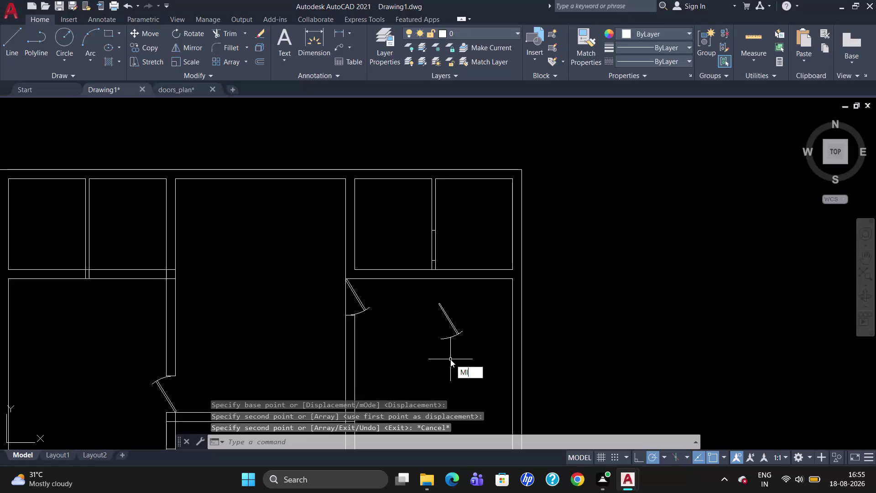
Abandon a failed first attempt at selecting the door symbol and clear the command.
key(Return)
drag(404, 358, 431, 366)
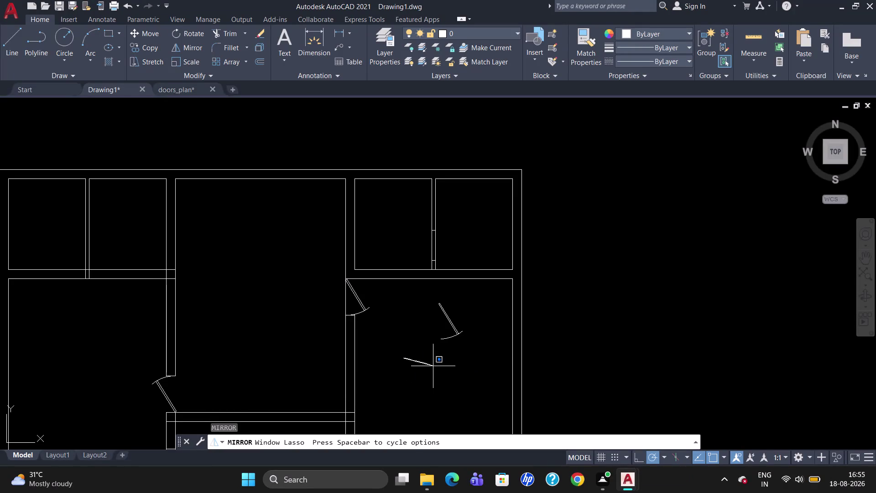
drag(431, 366, 494, 363)
key(Escape)
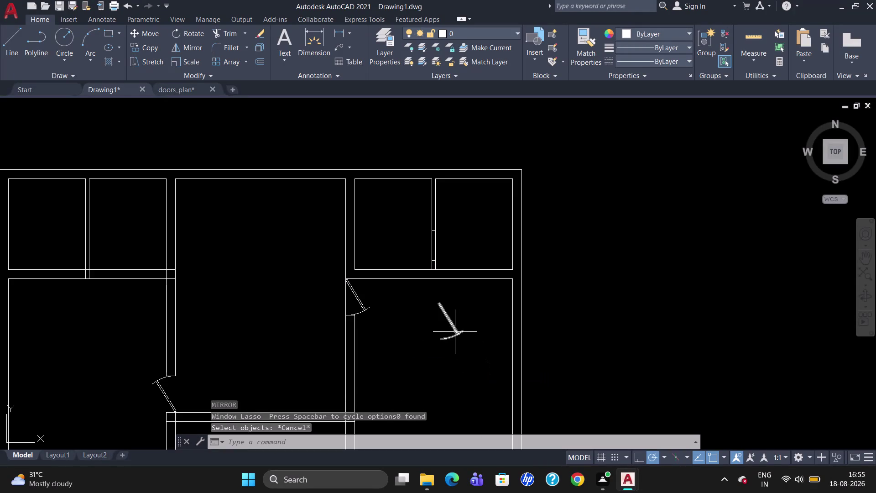
click(455, 330)
key(Escape)
Mirror the lower-right room's door across a horizontal line, erasing the original.
text(MI)
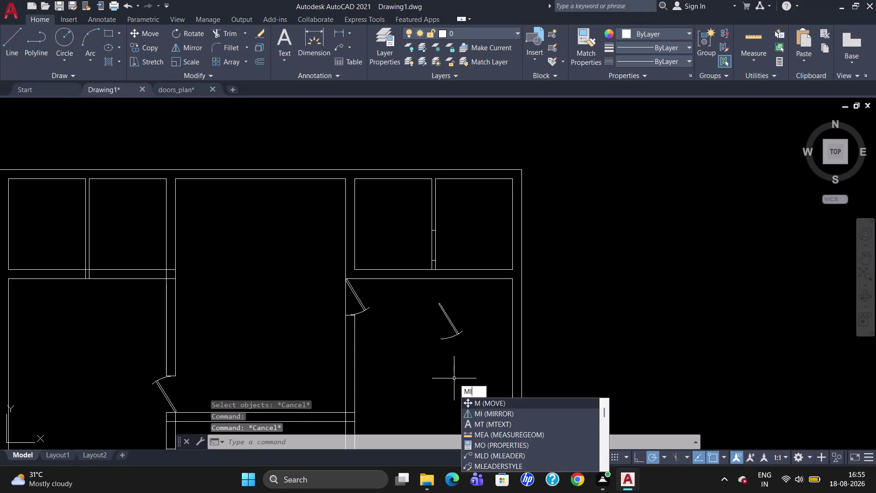
key(Return)
click(449, 319)
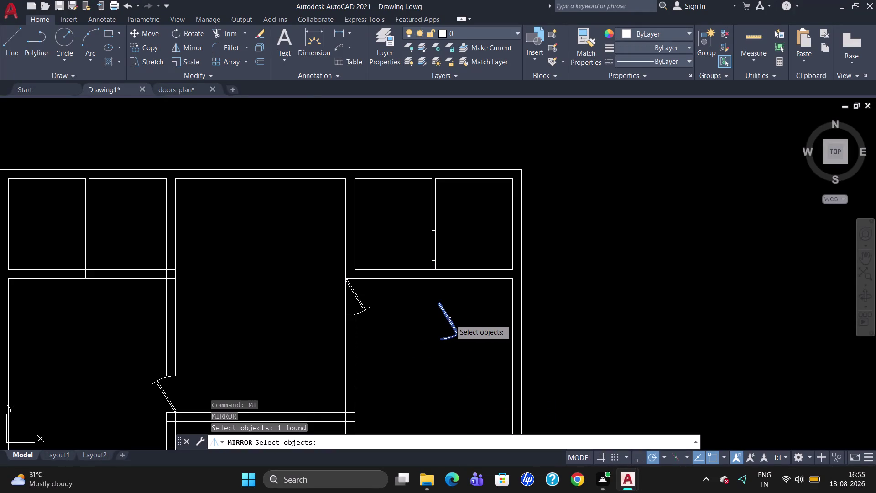
key(Return)
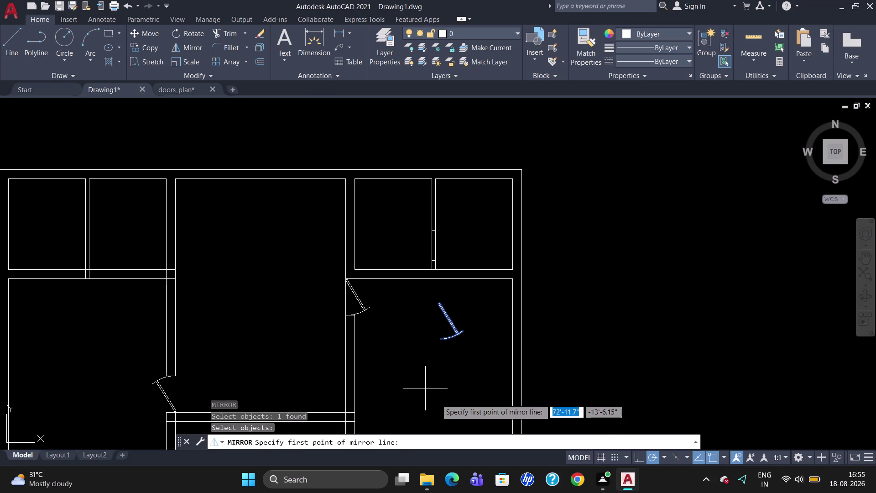
drag(398, 362, 437, 361)
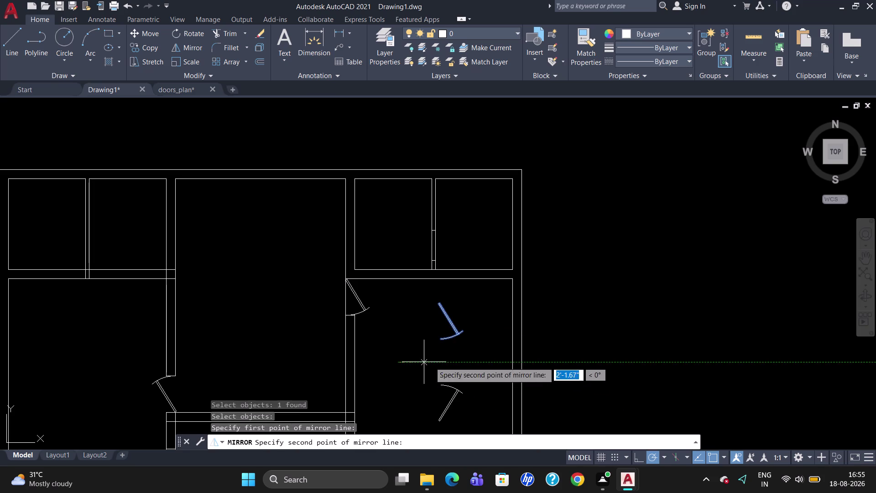
drag(437, 361, 488, 360)
click(488, 360)
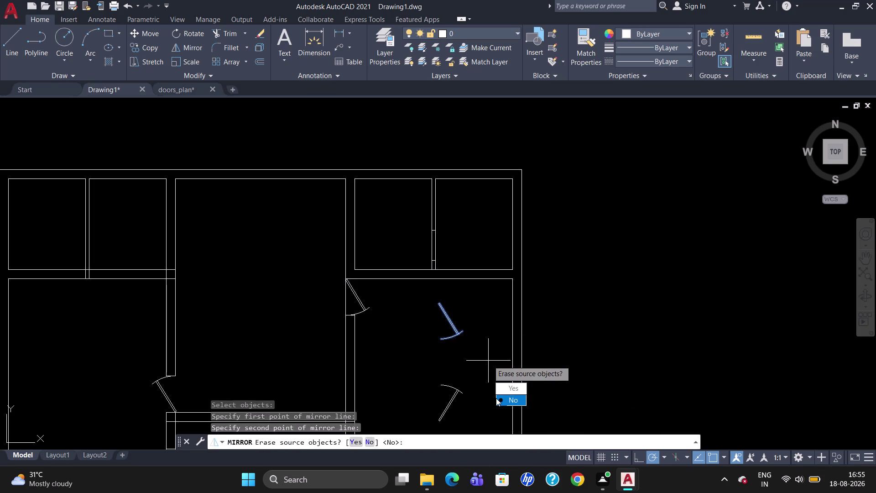
drag(501, 388, 488, 361)
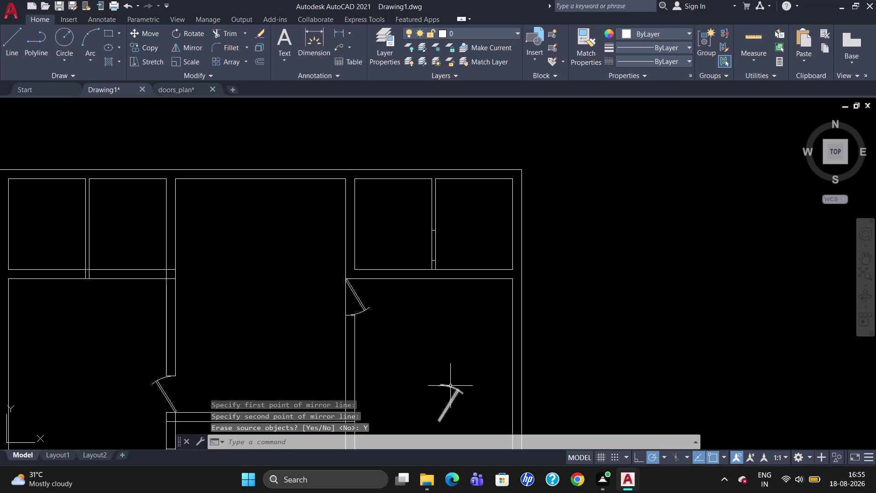
click(451, 385)
Move the flipped door by its hinge onto the upper wall opening.
key(m)
key(Return)
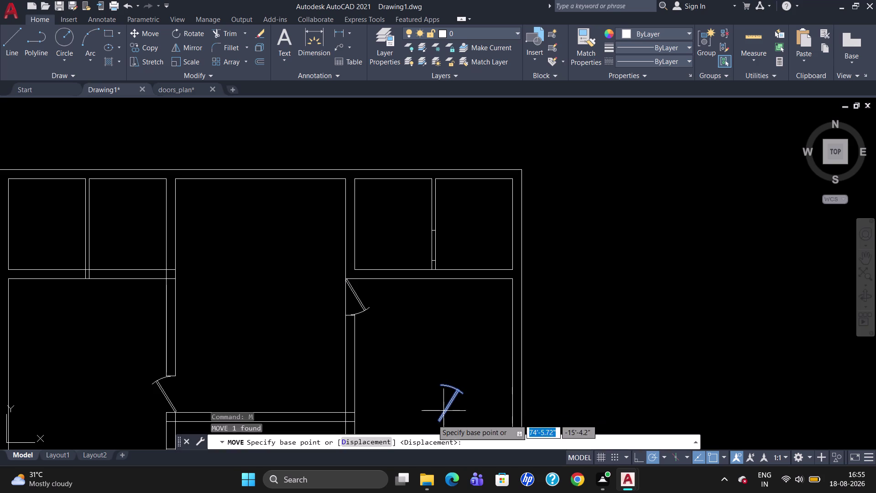
click(439, 419)
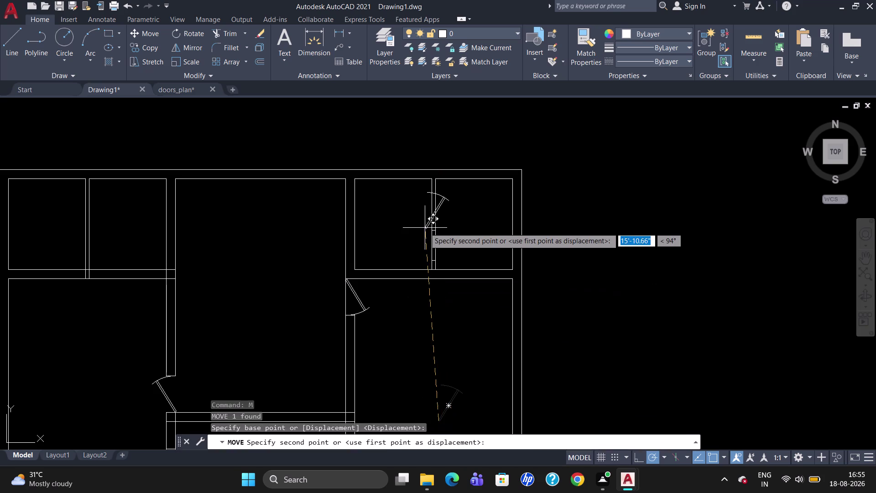
scroll(up, 3)
scroll(up, 3)
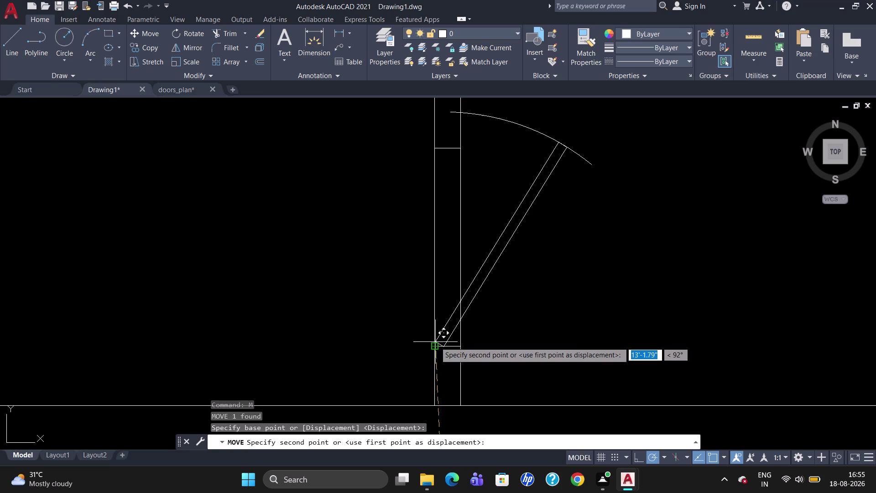
click(436, 341)
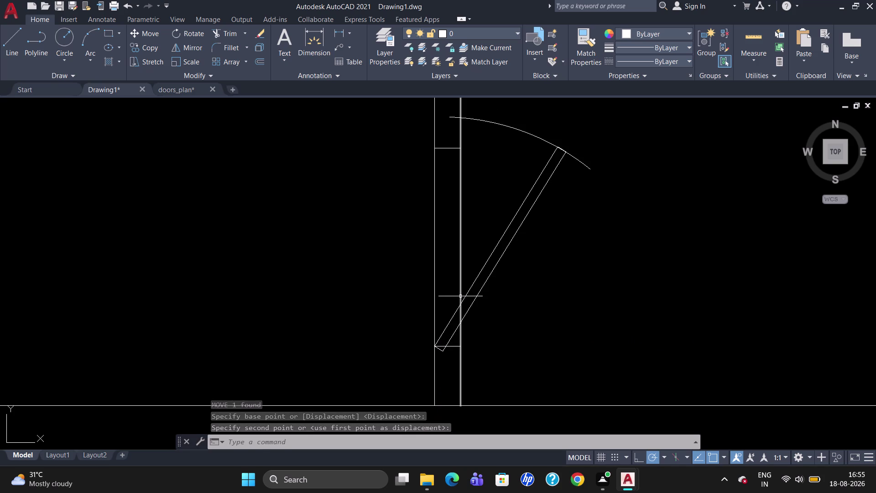
Scale the door from its hinge corner to shrink it to the opening.
text(SC)
key(Return)
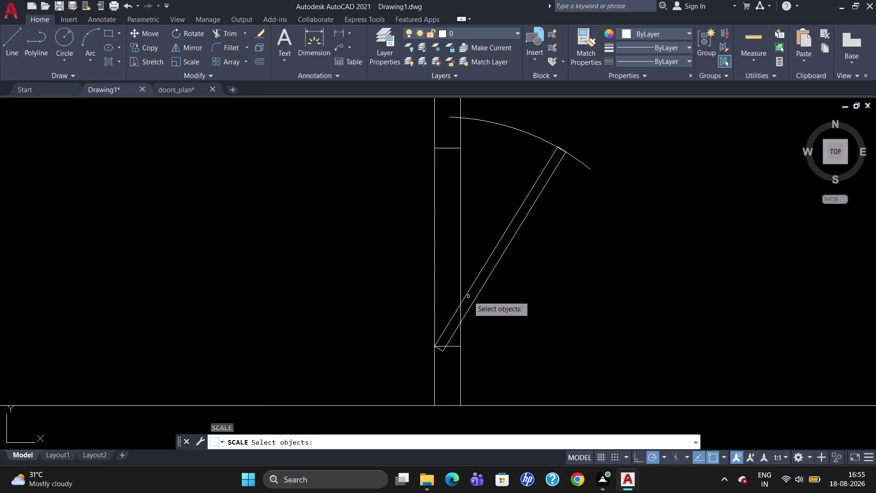
click(468, 295)
key(Return)
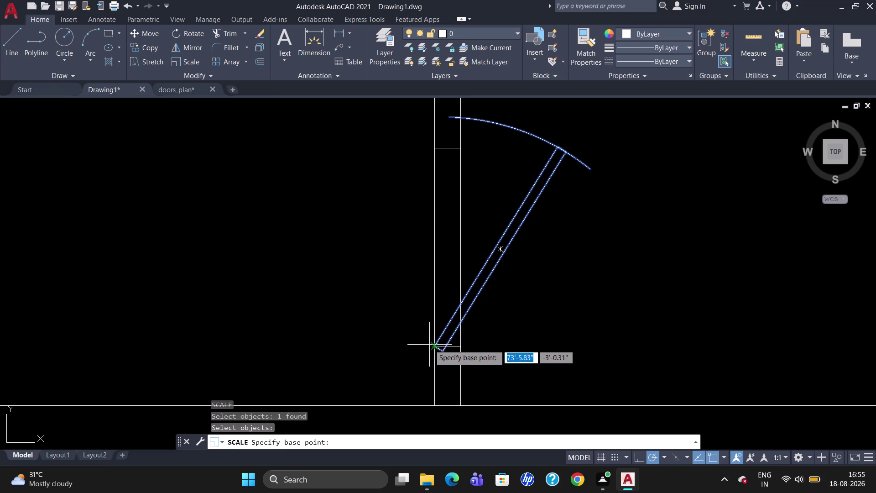
click(432, 344)
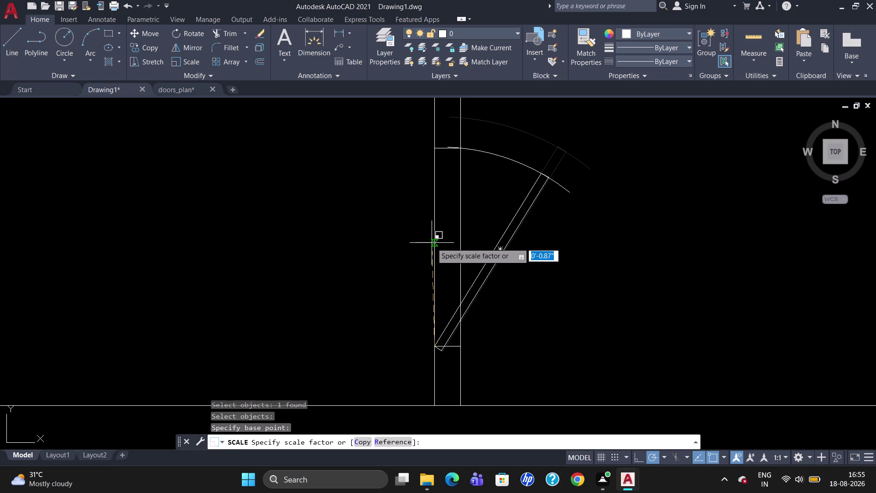
click(432, 243)
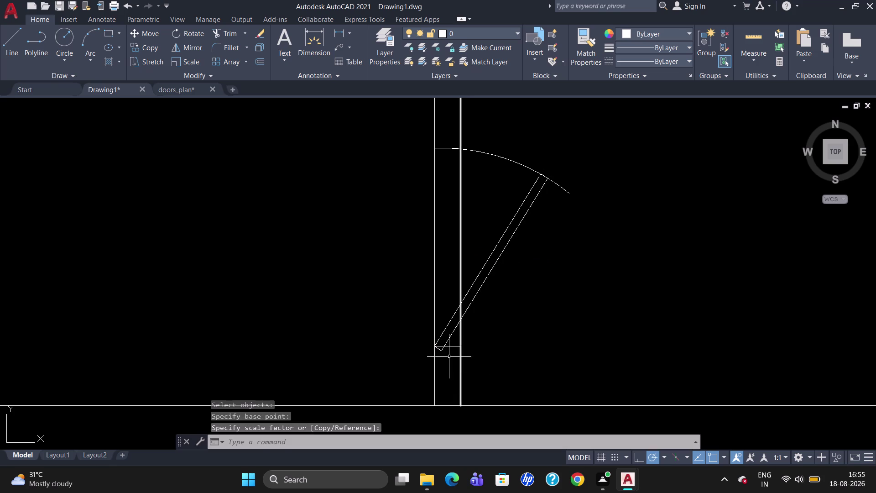
click(445, 346)
Move the resized door again, snapping its hinge onto the wall corner.
key(m)
key(Return)
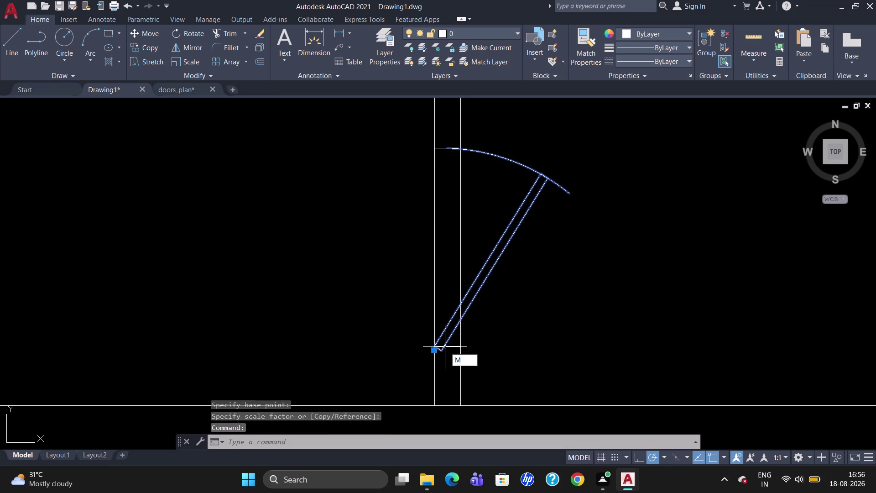
click(442, 350)
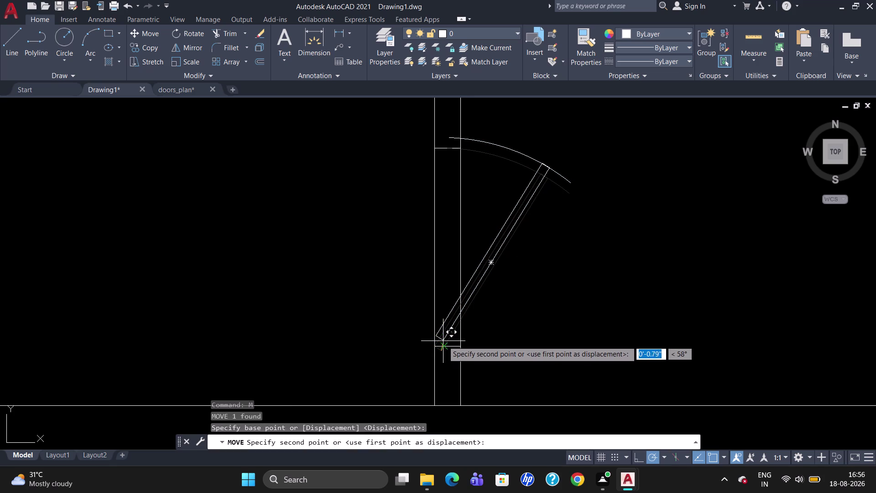
scroll(up, 3)
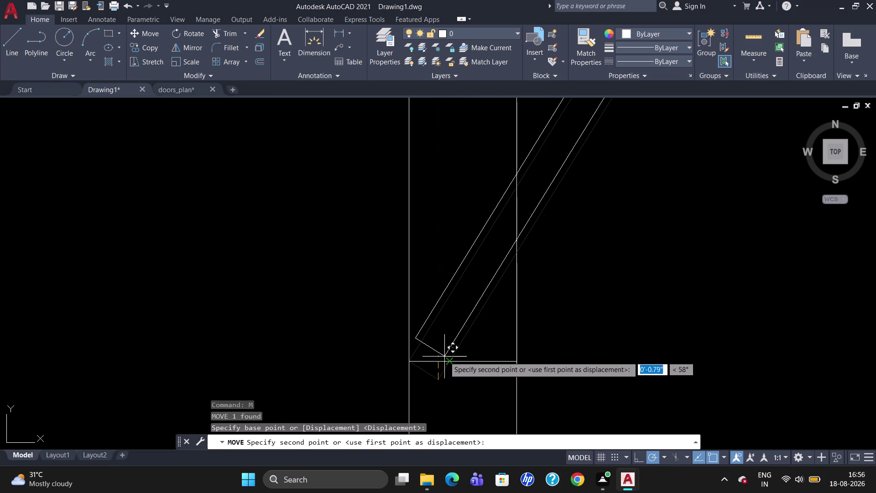
click(442, 361)
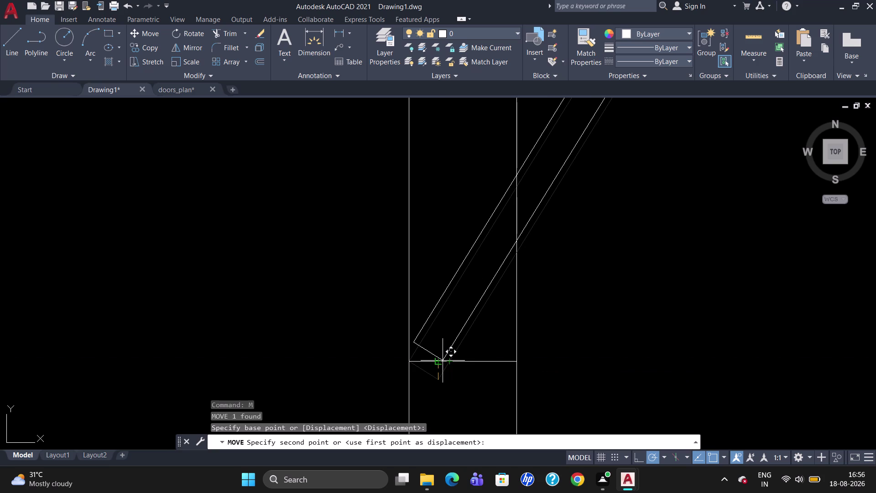
scroll(down, 3)
scroll(down, 3)
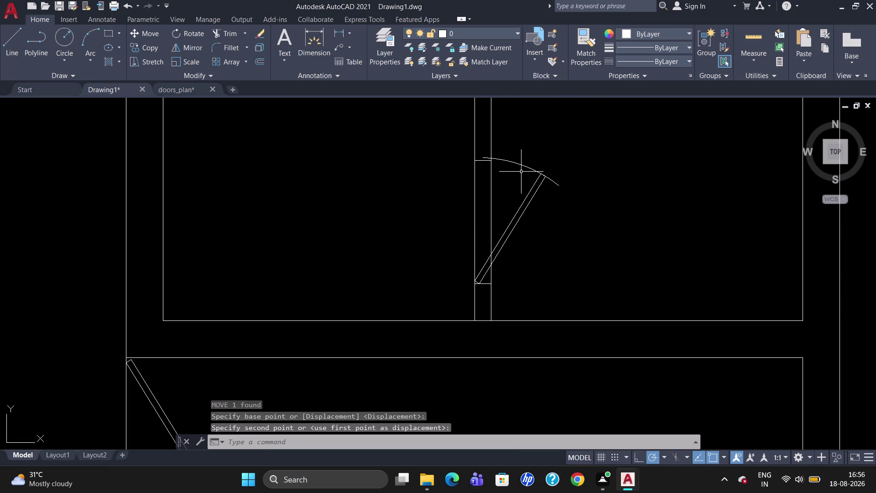
Rescale the door from its hinge to fit the gap.
click(524, 165)
key(s)
key(c)
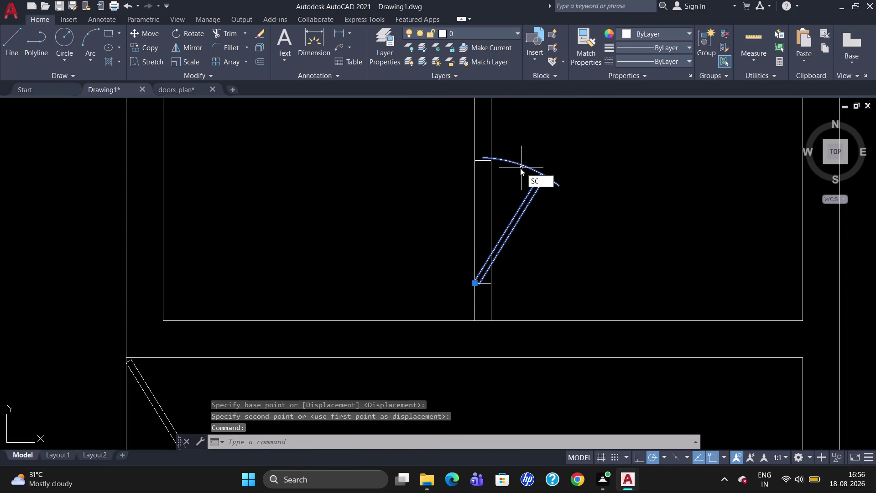
key(Return)
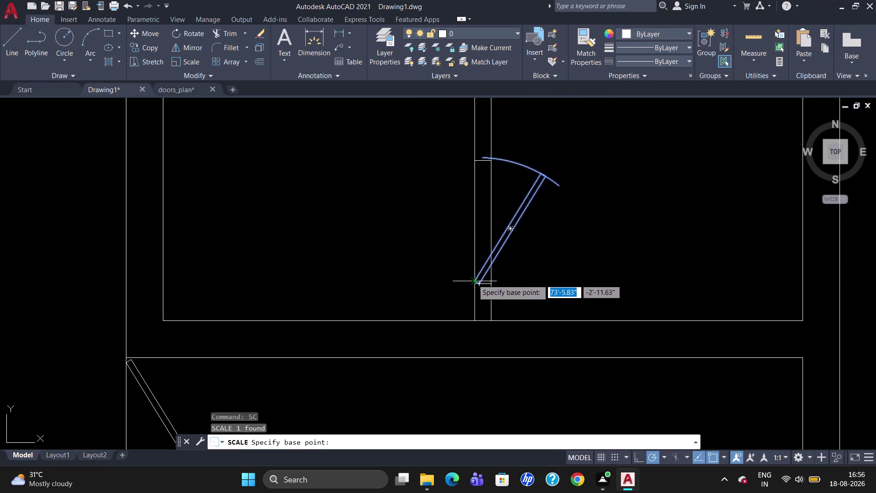
click(473, 279)
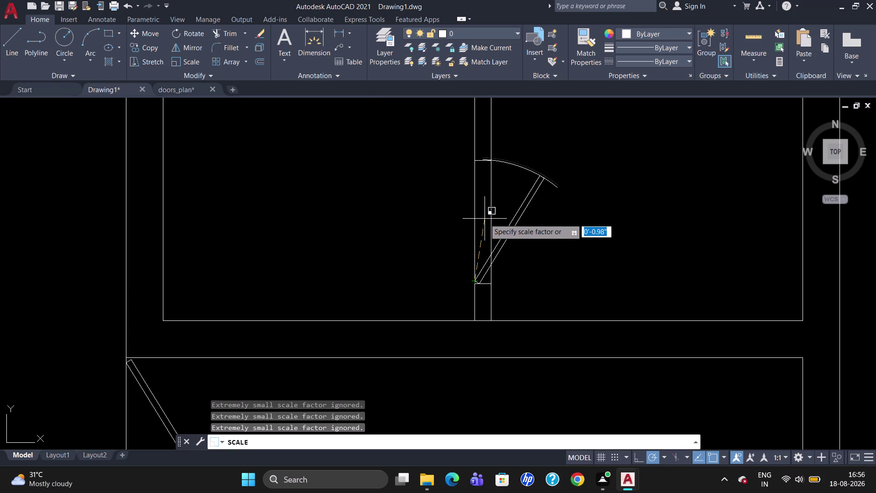
click(484, 219)
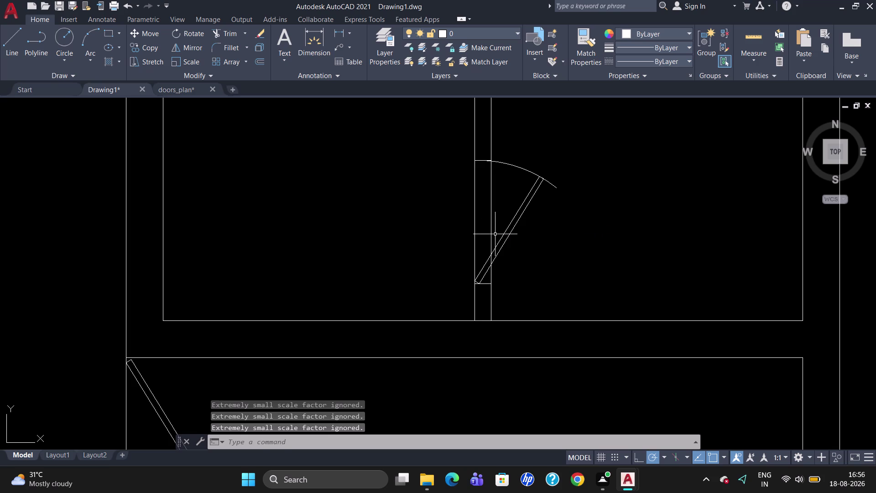
Trim wall lines across the door opening with TR.
key(t)
key(r)
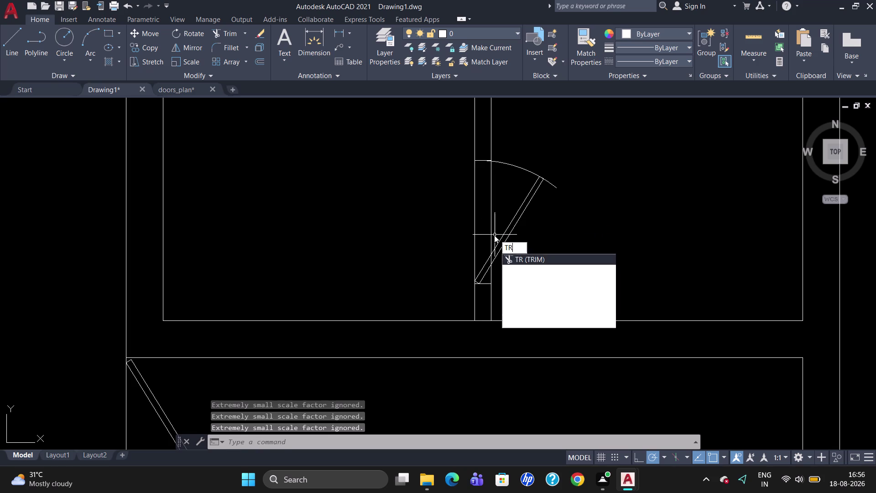
key(Return)
key(Return)
scroll(down, 3)
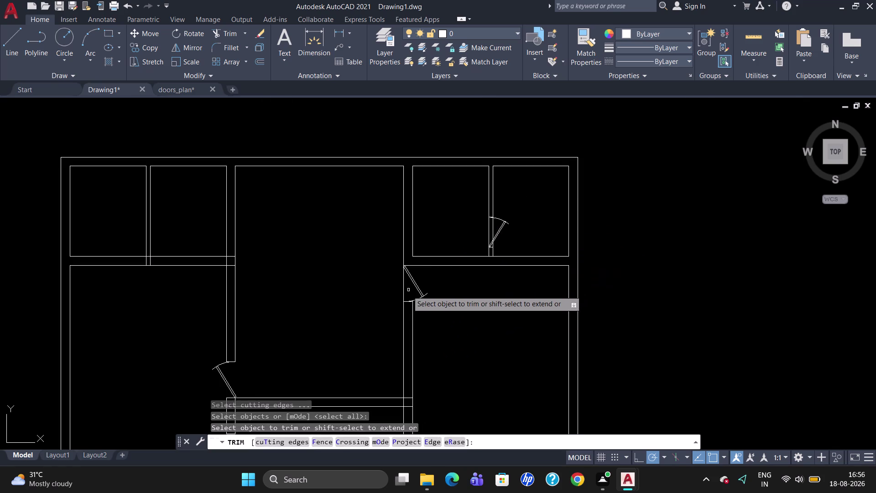
click(490, 228)
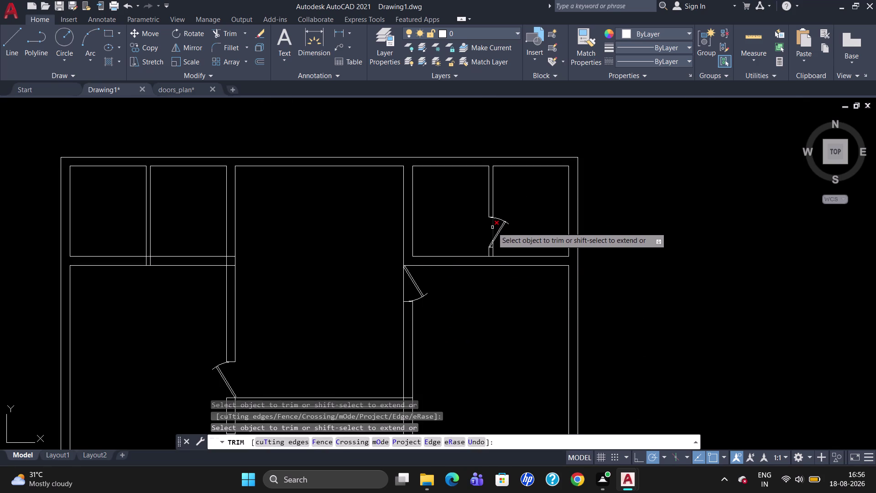
click(493, 226)
scroll(up, 3)
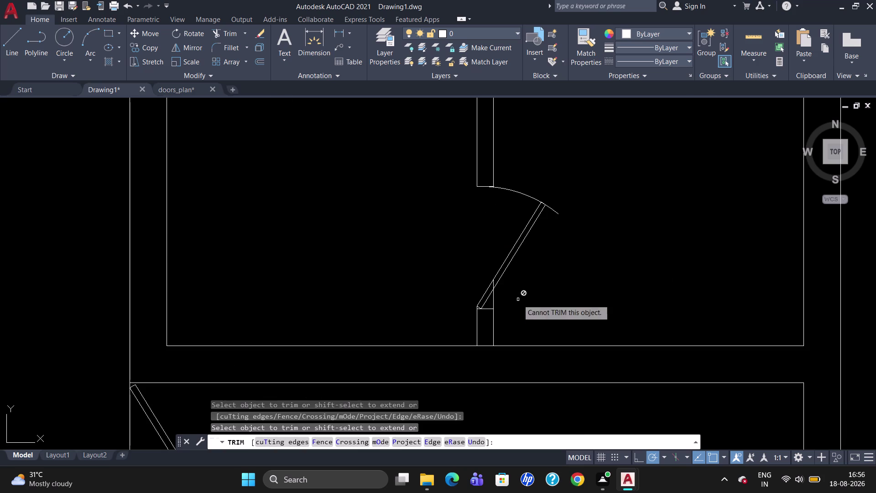
click(494, 300)
key(Escape)
Delete the short line inside the opening and the wall edge below the hinge.
scroll(up, 3)
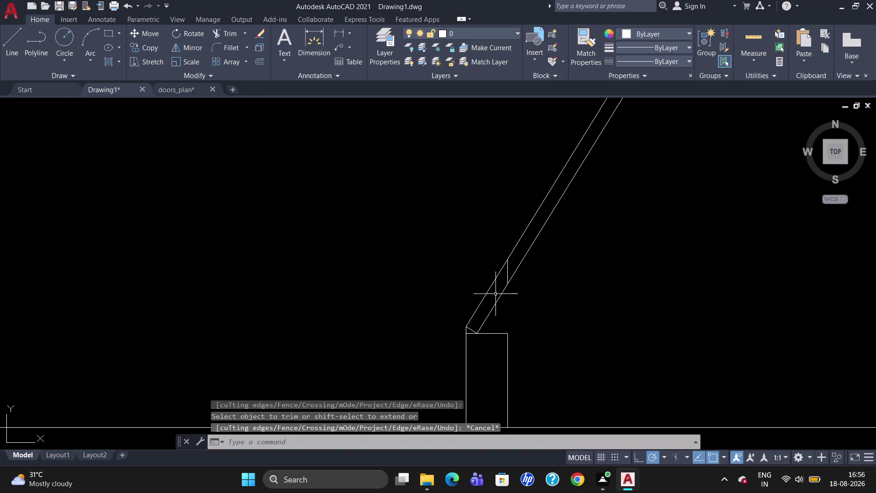
click(506, 276)
key(Delete)
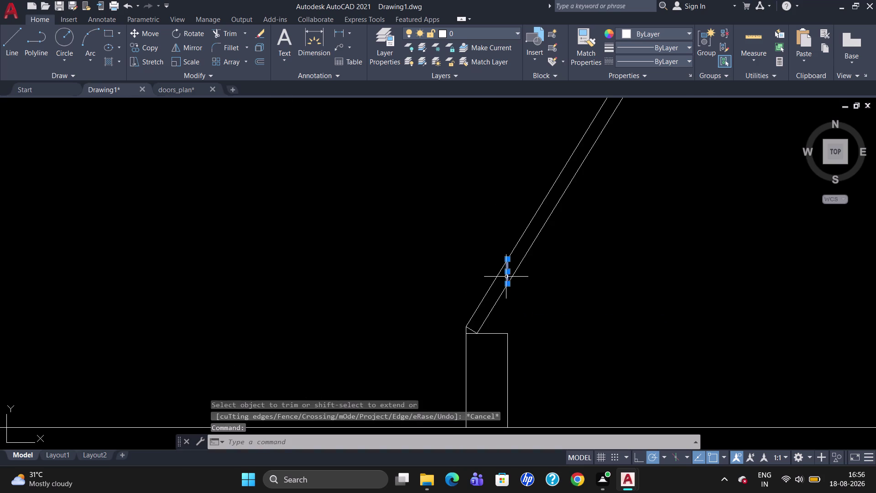
scroll(up, 3)
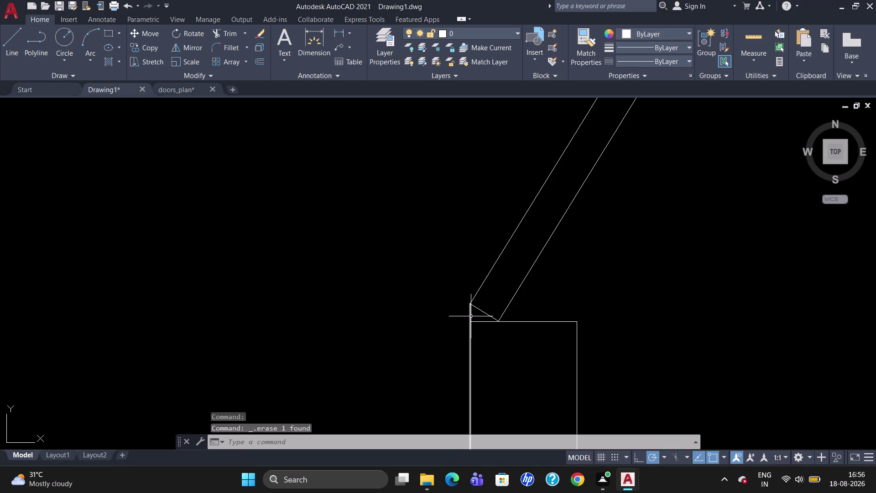
click(471, 315)
scroll(down, 3)
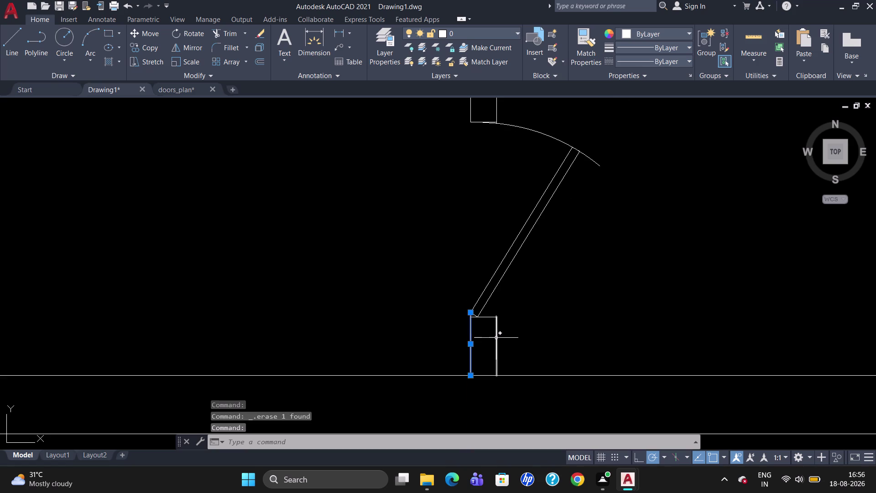
key(Delete)
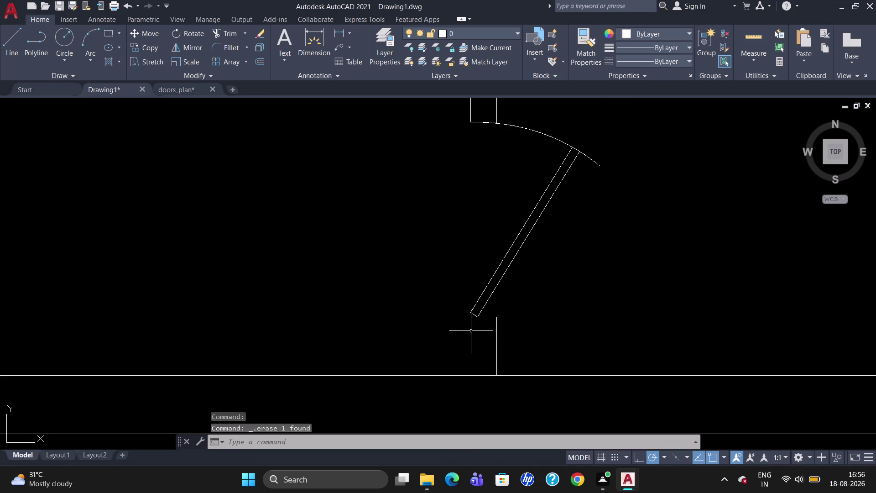
Draw a new wall line from the door hinge corner down to the outer wall.
key(l)
key(Return)
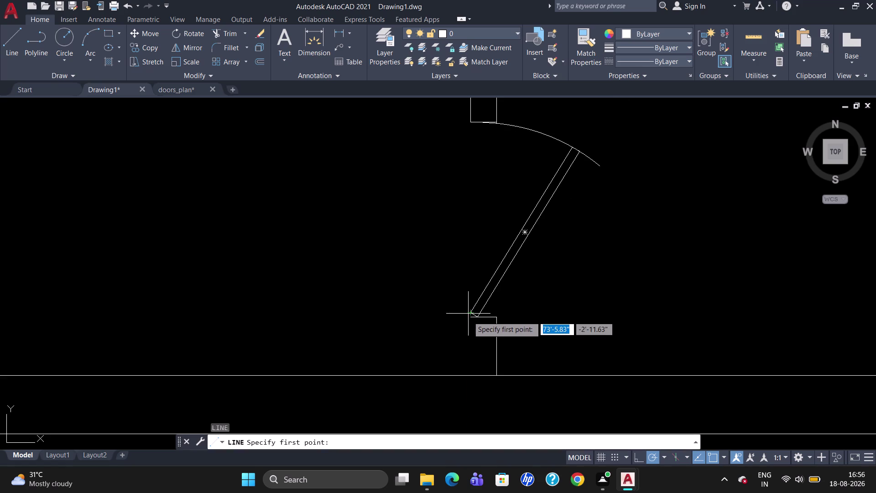
scroll(up, 3)
click(469, 318)
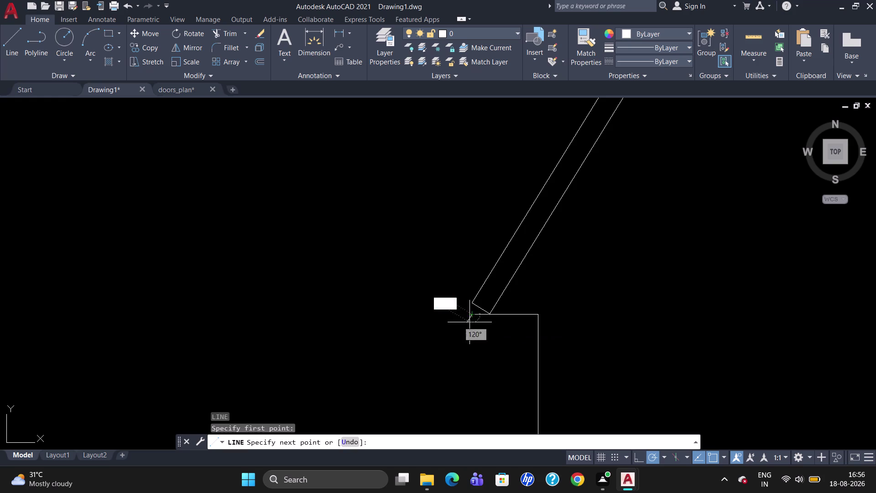
scroll(down, 3)
scroll(down, 3)
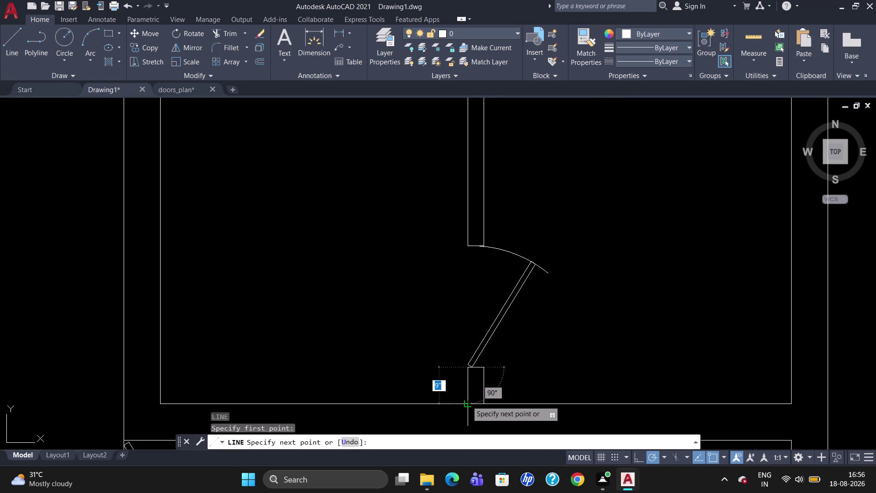
click(467, 402)
key(Escape)
scroll(down, 3)
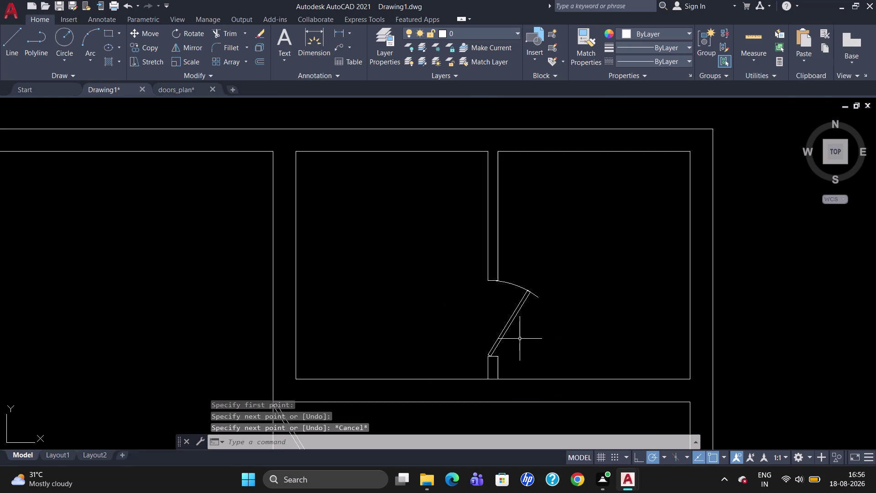
scroll(down, 3)
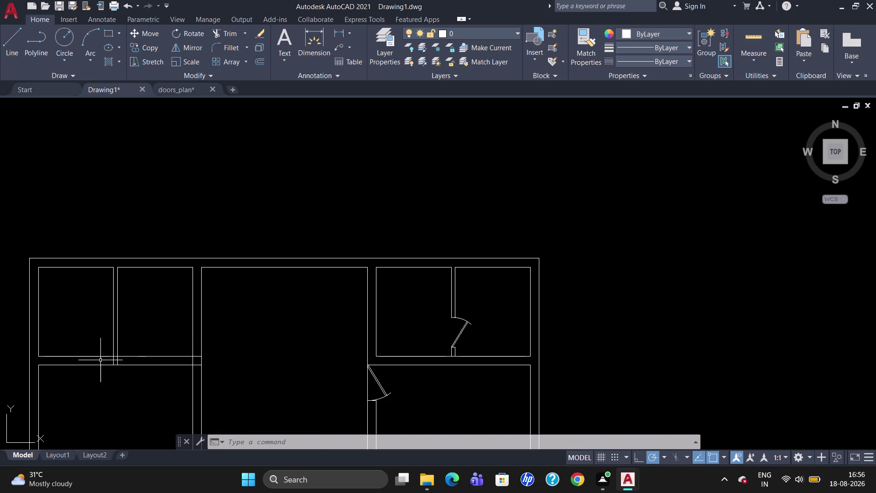
scroll(up, 3)
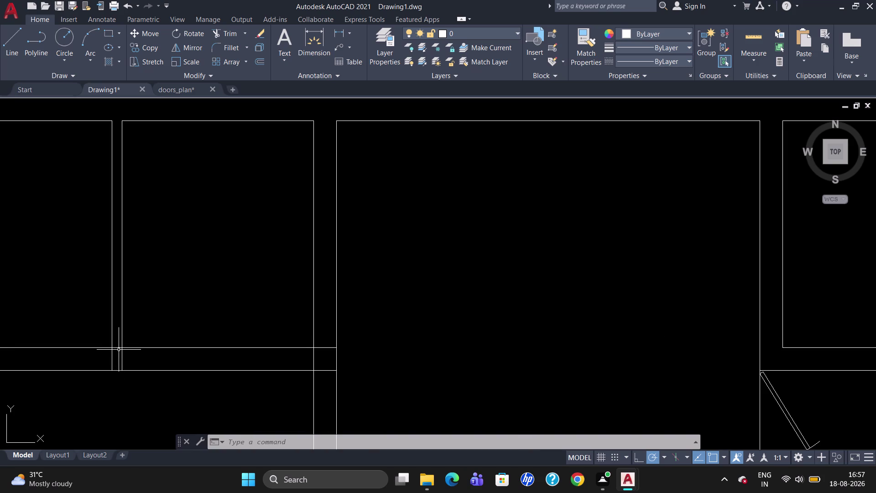
Draw a line across the wall, tracked 9" from the upper-left rooms' wall corner.
key(l)
key(Return)
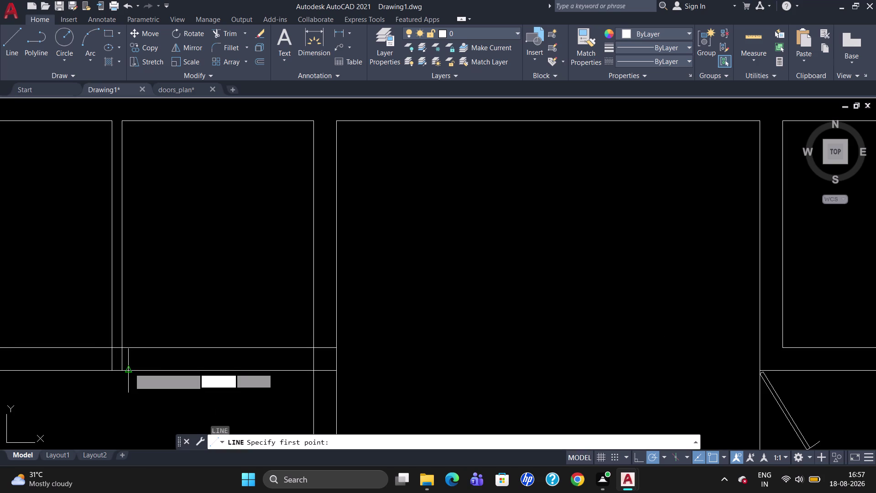
text(TK)
key(Return)
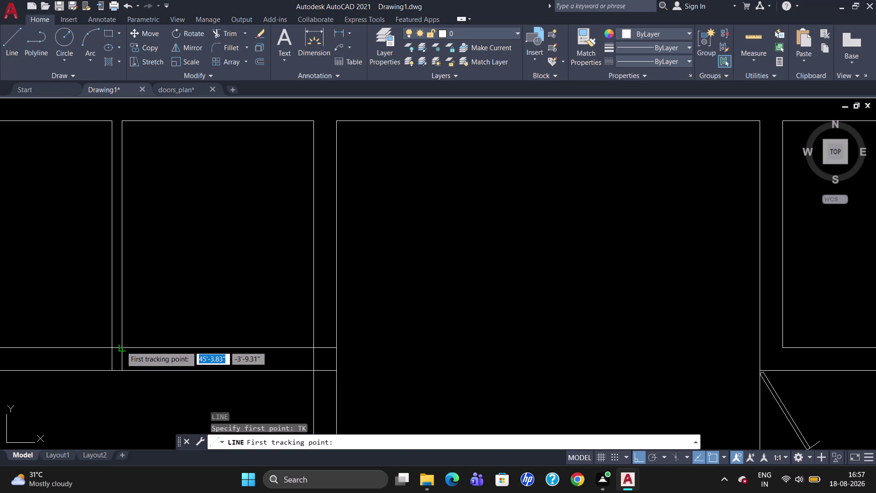
click(121, 346)
text(9)
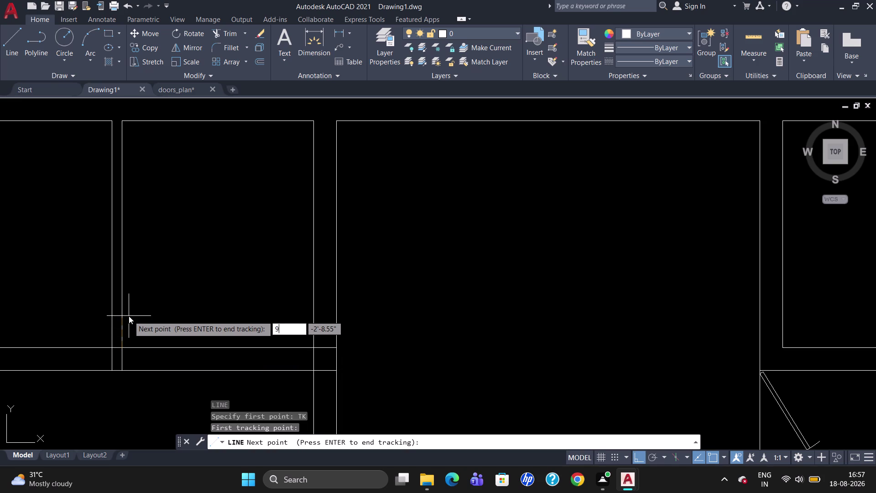
text(")
key(Return)
key(Return)
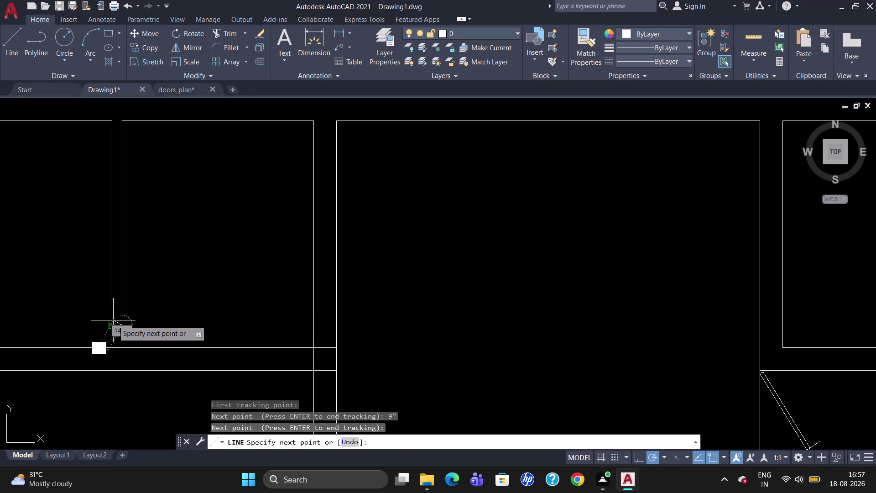
click(112, 324)
key(Escape)
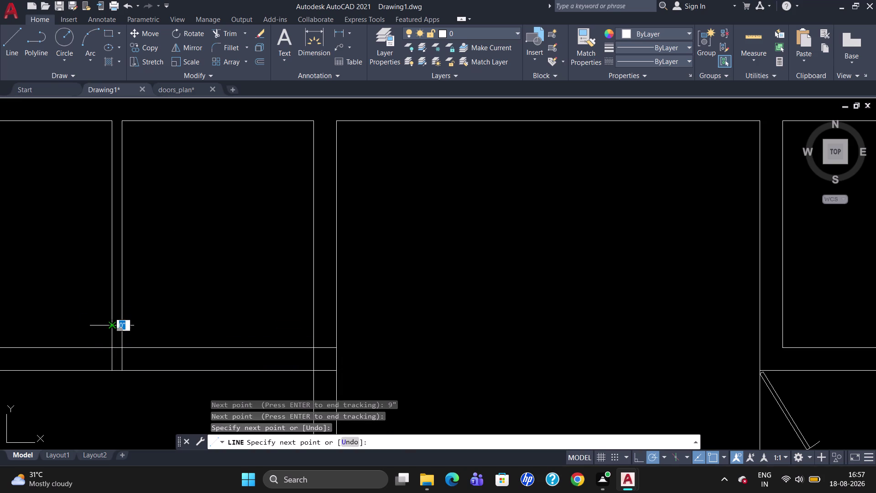
scroll(down, 3)
scroll(down, 3)
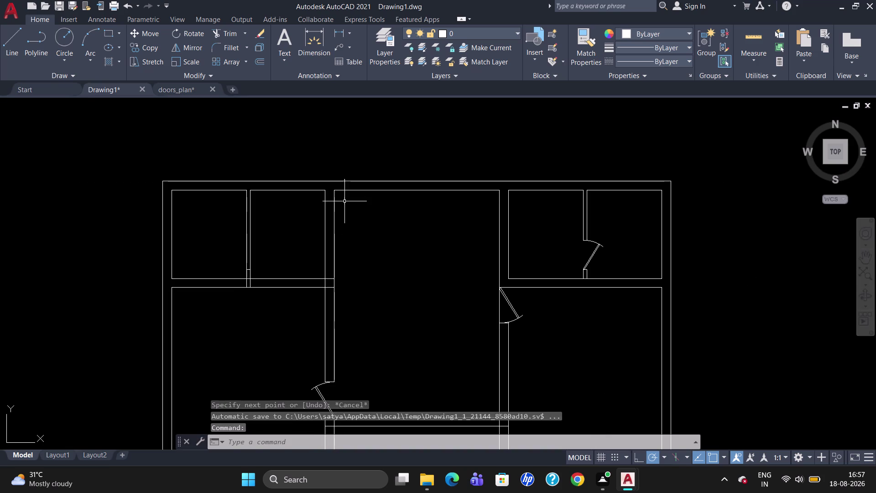
scroll(up, 3)
Copy the upper-right door from its hinge to the upper-left rooms' new opening corner.
click(658, 275)
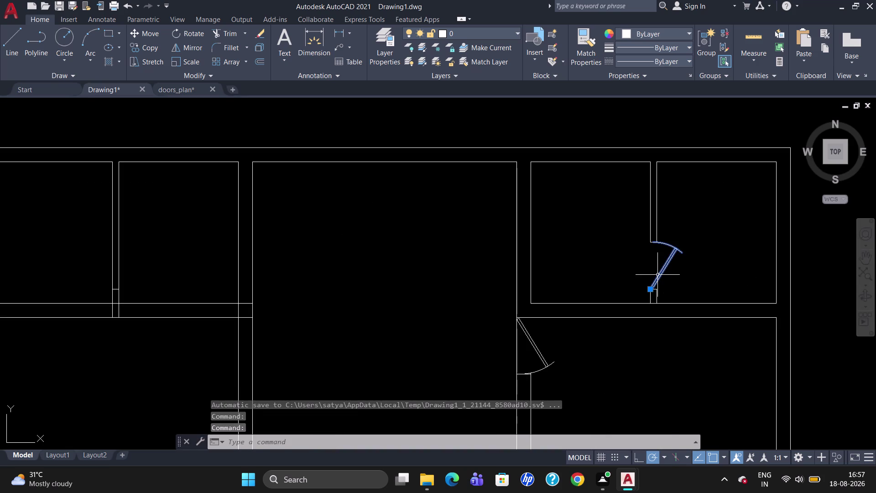
text(CO)
key(Return)
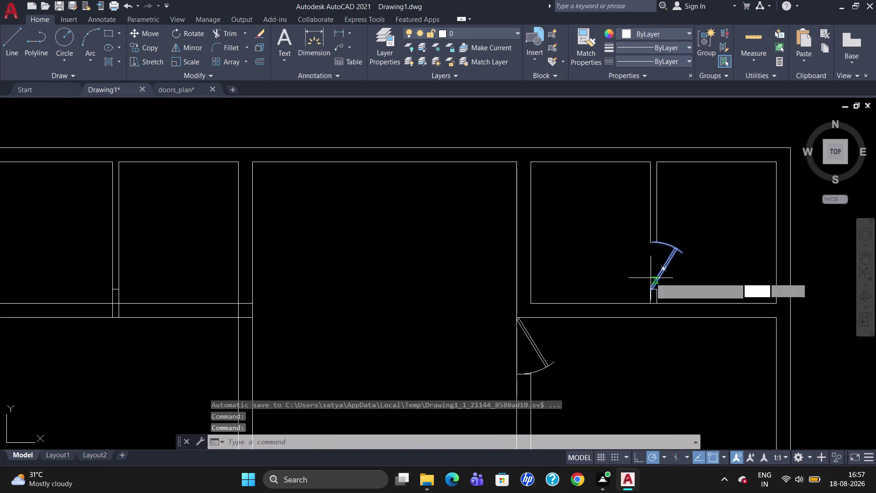
click(647, 289)
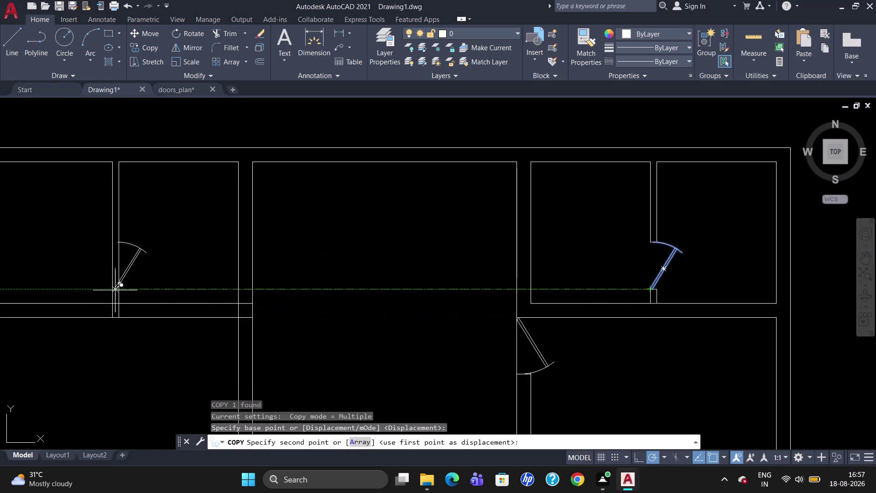
scroll(up, 3)
scroll(up, 3)
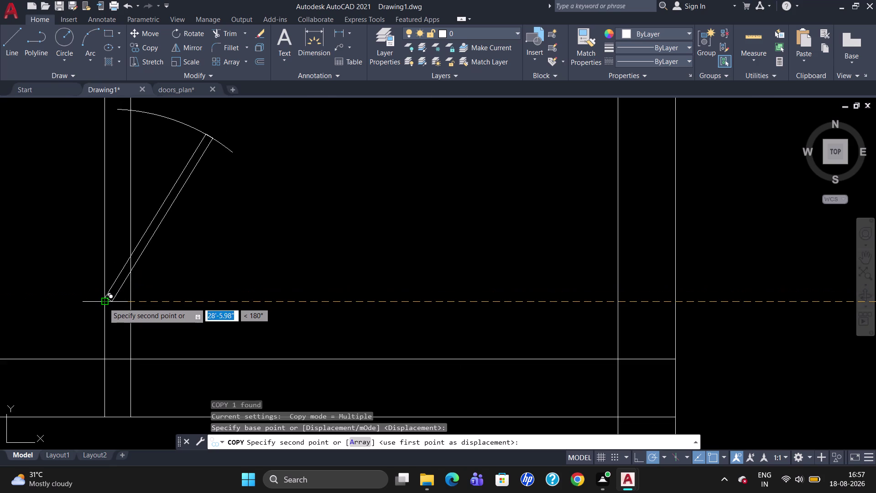
click(103, 303)
key(Escape)
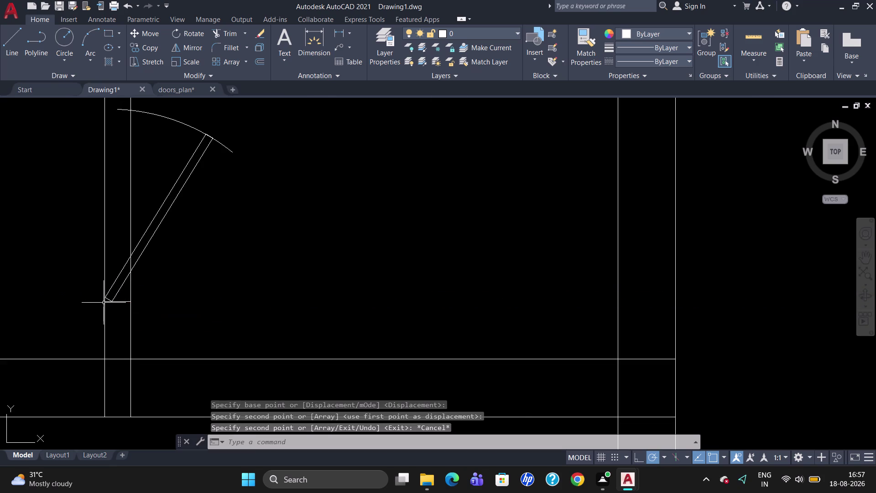
scroll(down, 3)
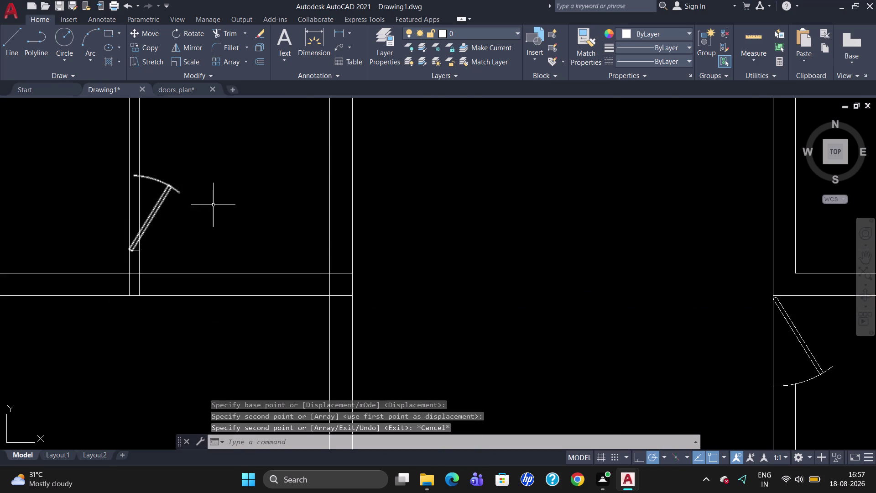
scroll(down, 3)
scroll(up, 3)
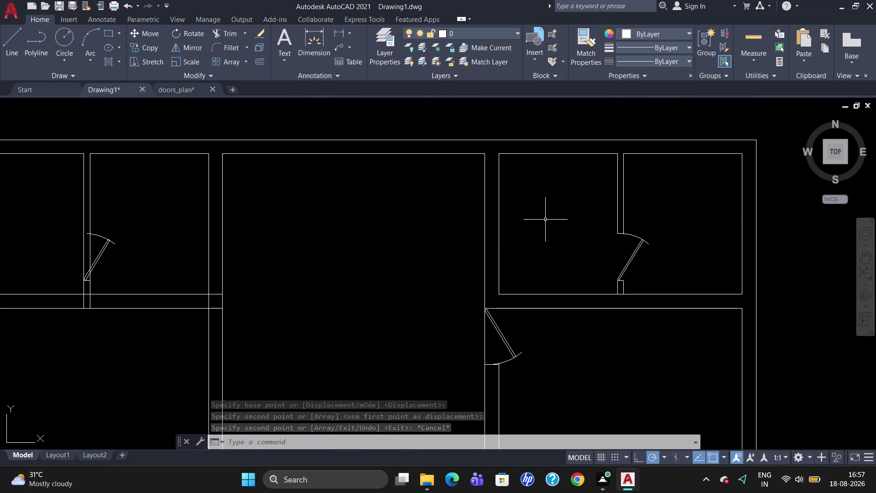
scroll(down, 3)
scroll(up, 3)
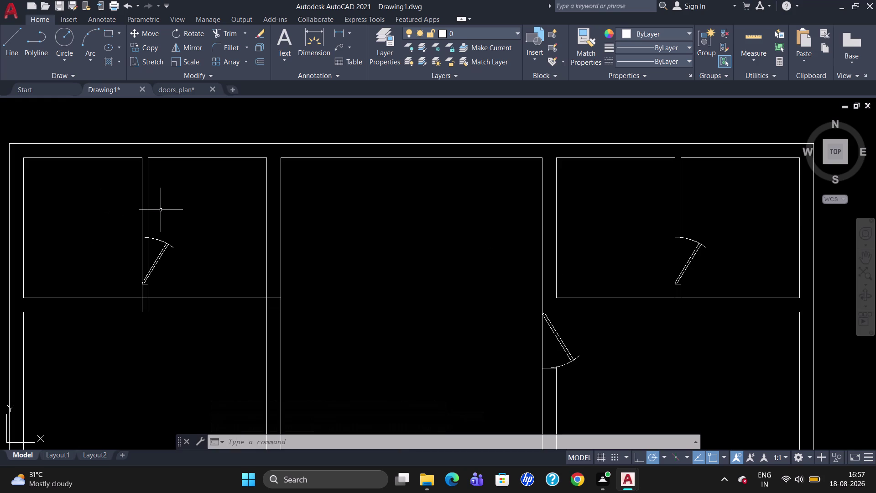
scroll(up, 3)
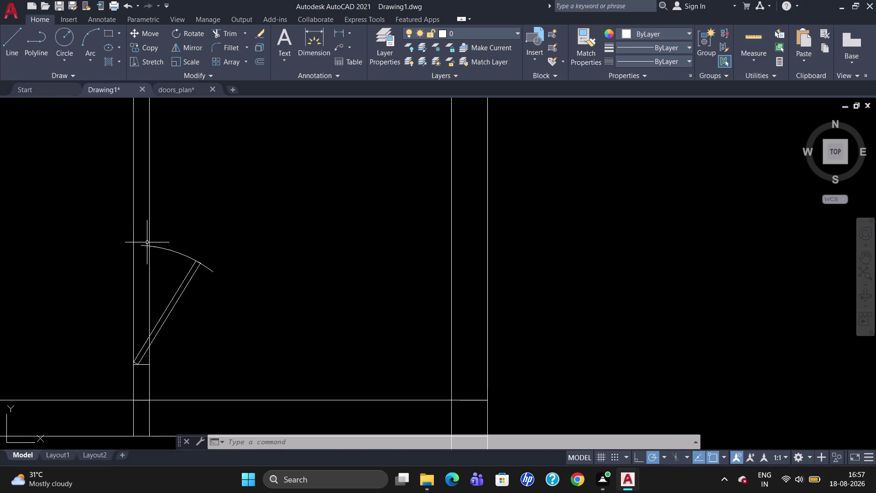
scroll(down, 3)
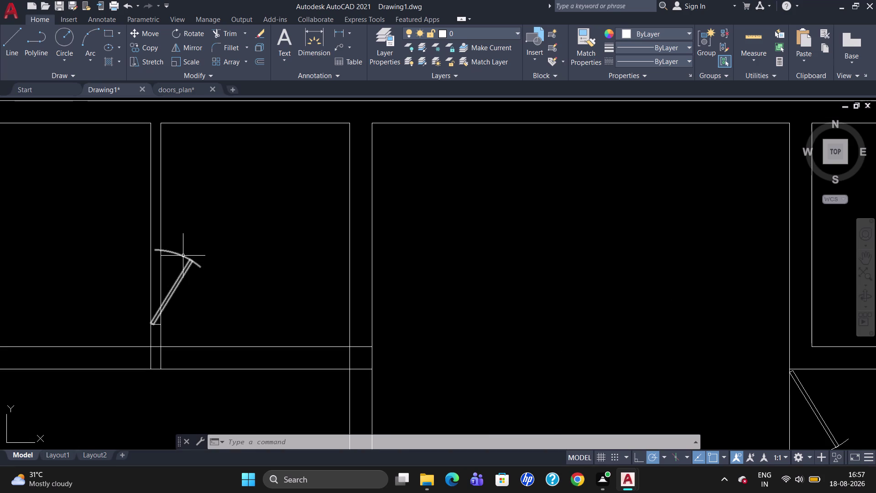
Start moving the copied door, then cancel the move.
click(183, 256)
key(m)
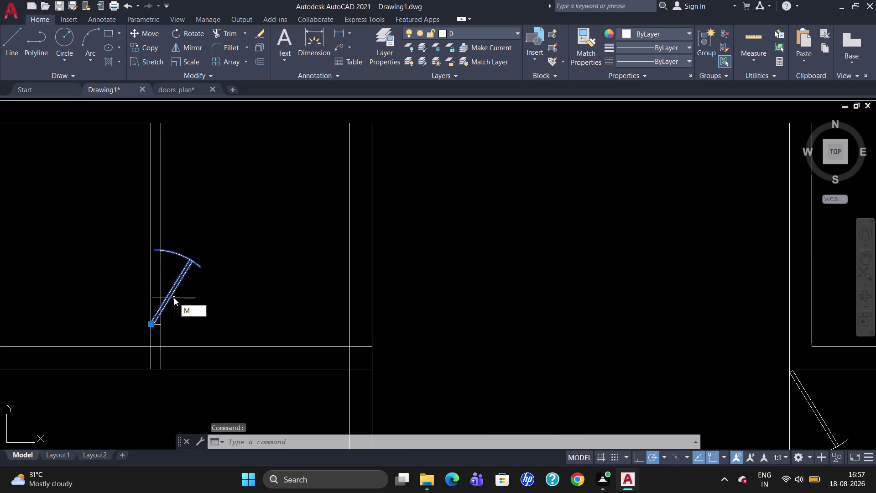
key(Return)
drag(172, 289, 177, 289)
click(243, 281)
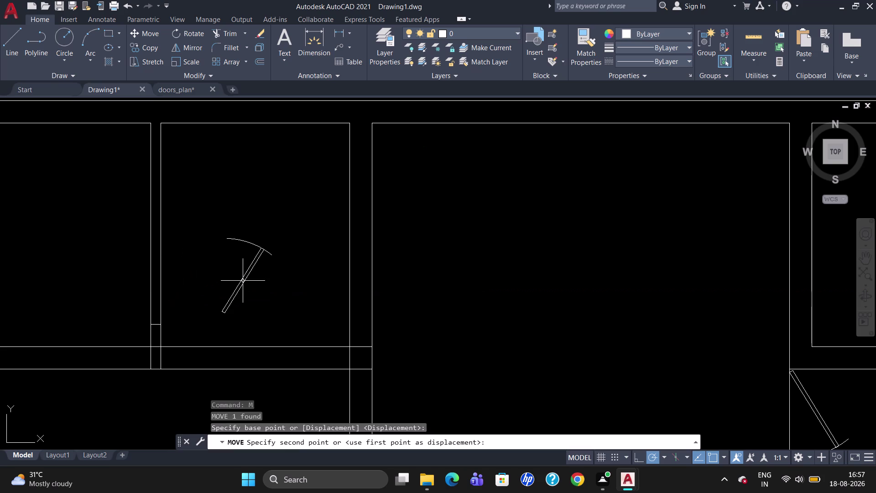
key(Escape)
Offset a wall line by 2'6" toward the door opening.
key(o)
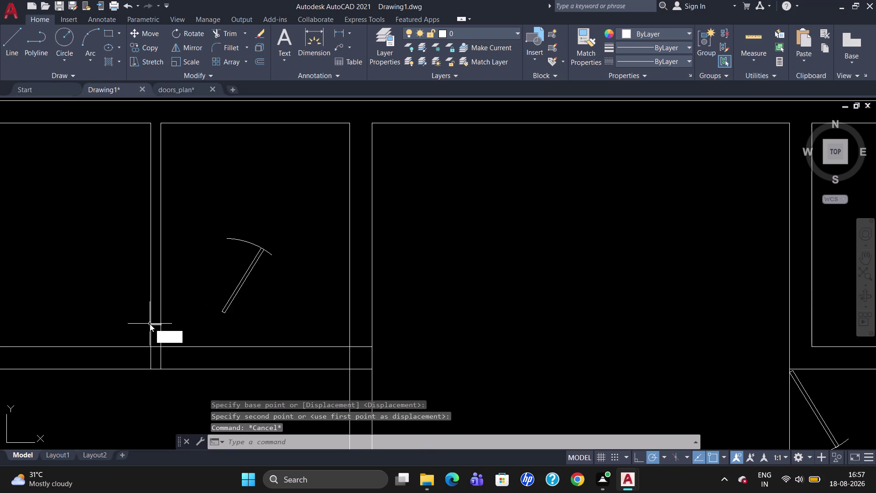
key(Return)
text(2'6)
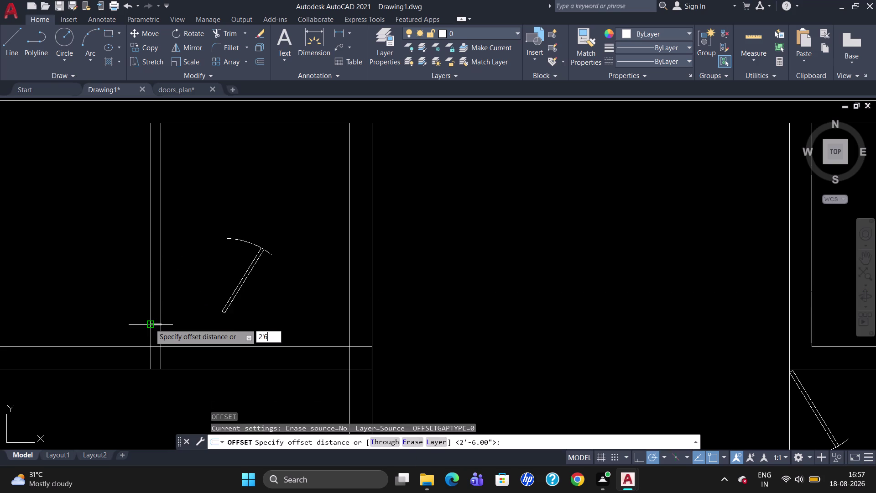
text(")
key(Return)
click(155, 324)
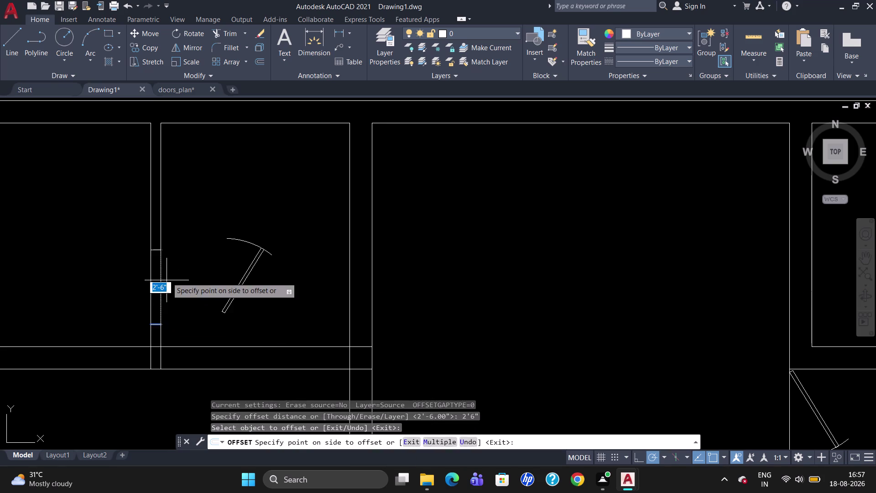
click(167, 268)
click(231, 302)
key(Escape)
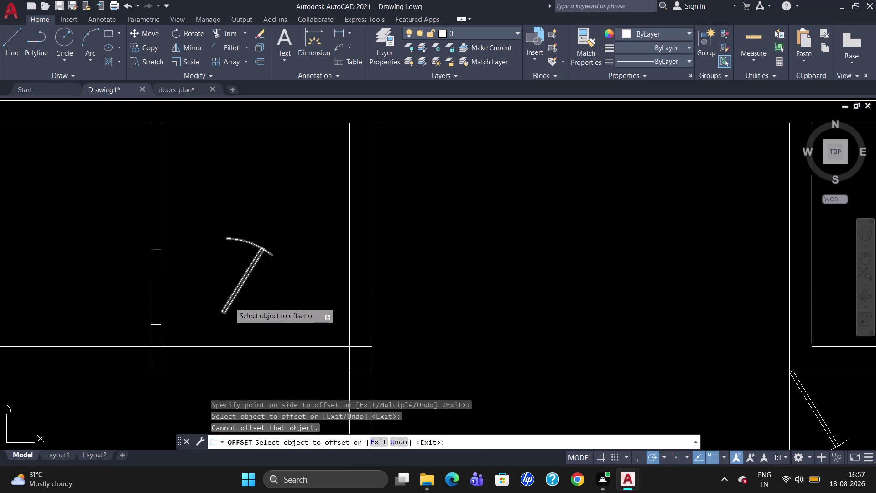
key(m)
key(Return)
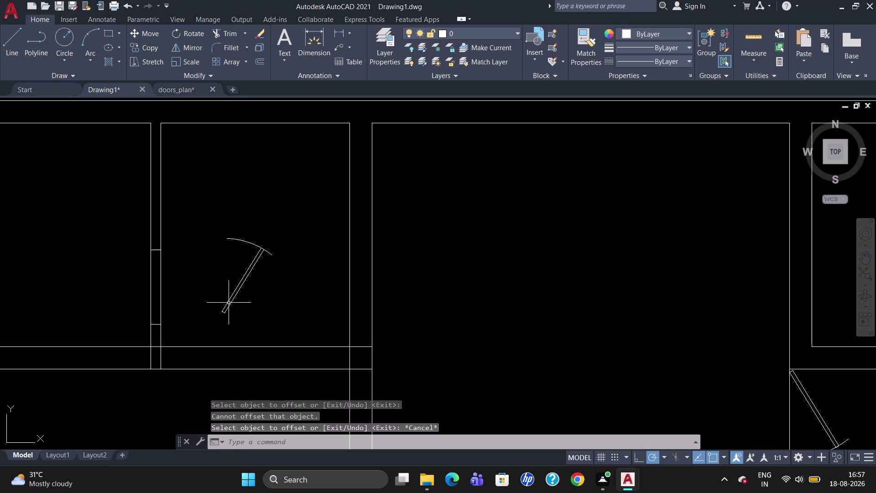
Move the door swing so it drops at the wall corner.
click(226, 313)
key(Return)
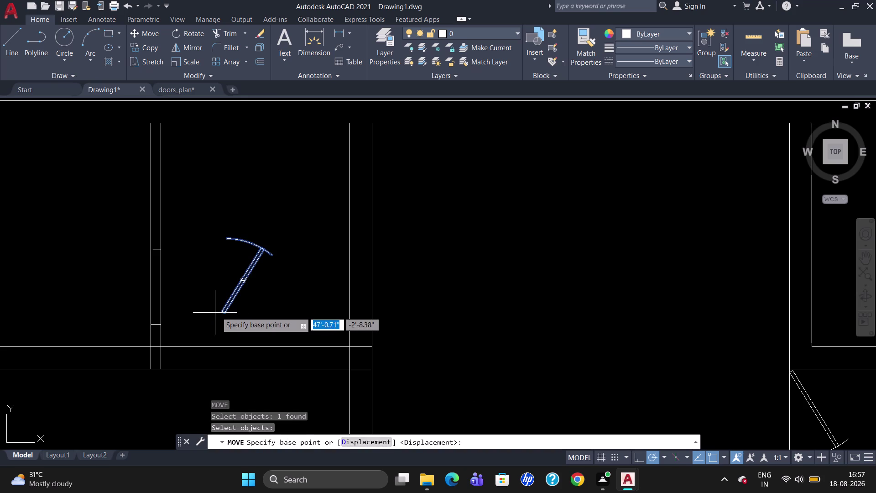
click(223, 310)
scroll(up, 3)
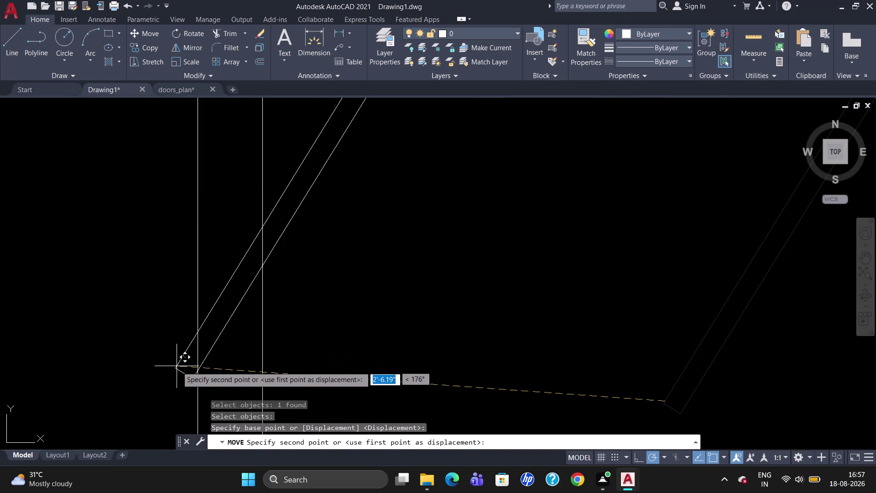
scroll(down, 3)
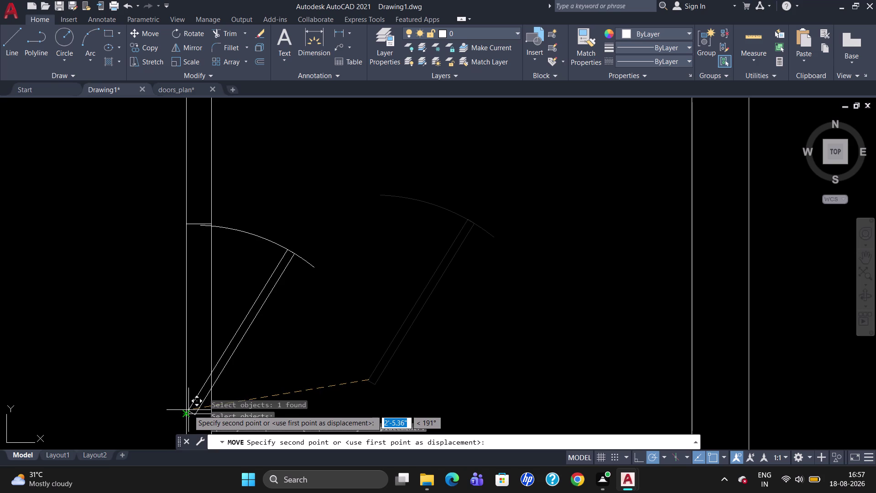
click(189, 409)
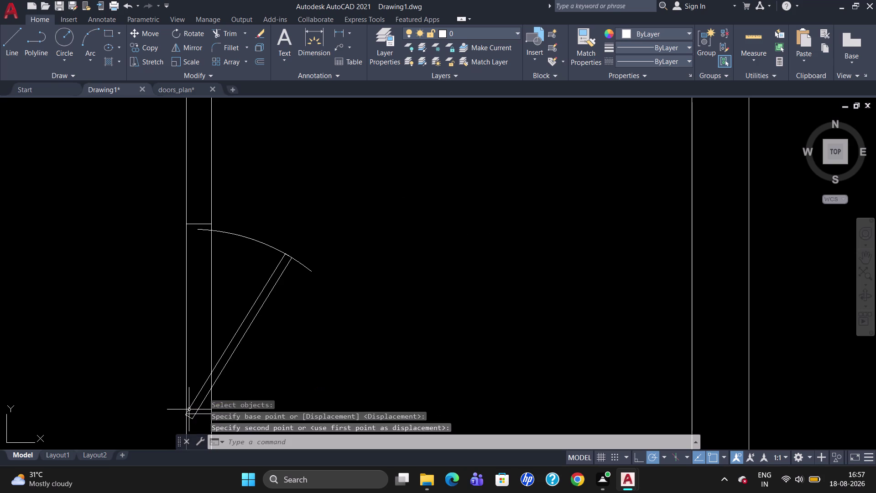
Move the door panel so its end sits against the wall.
click(190, 417)
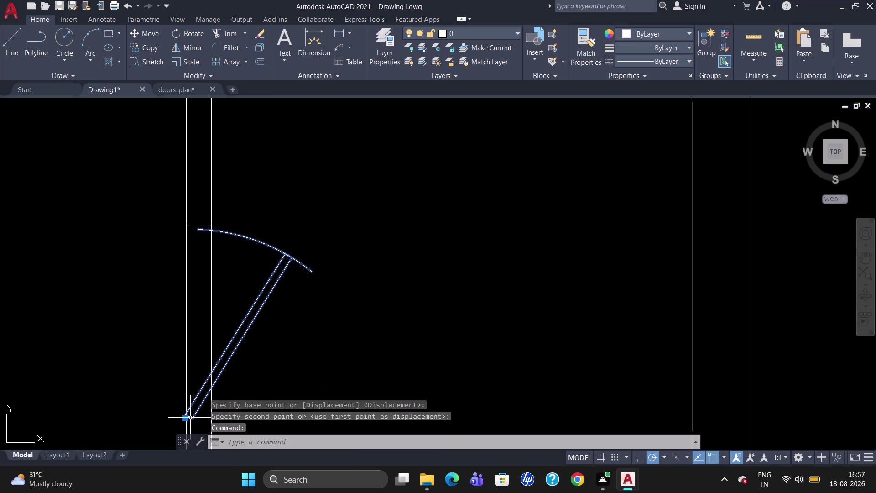
key(m)
key(Return)
click(189, 419)
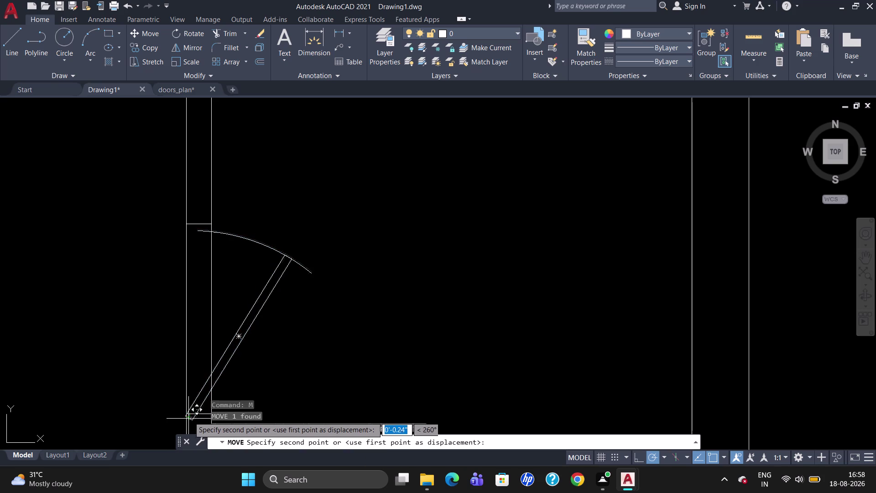
scroll(up, 3)
scroll(down, 3)
scroll(up, 3)
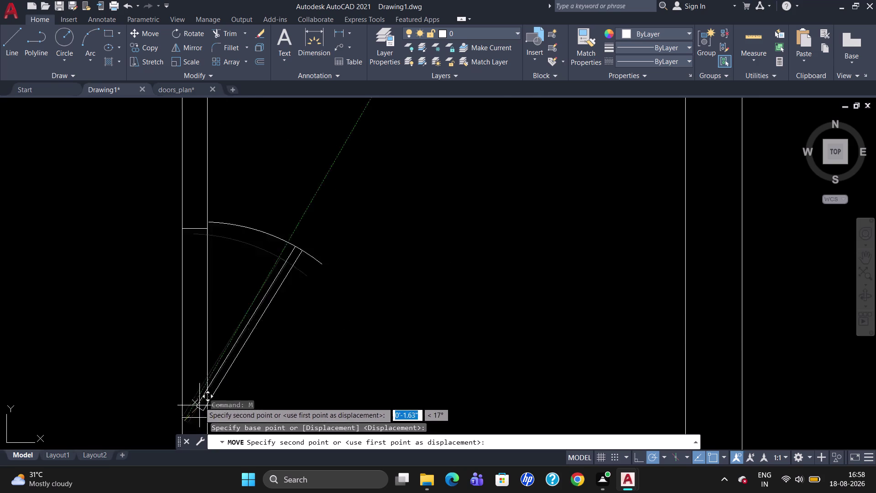
scroll(up, 3)
scroll(down, 3)
scroll(up, 3)
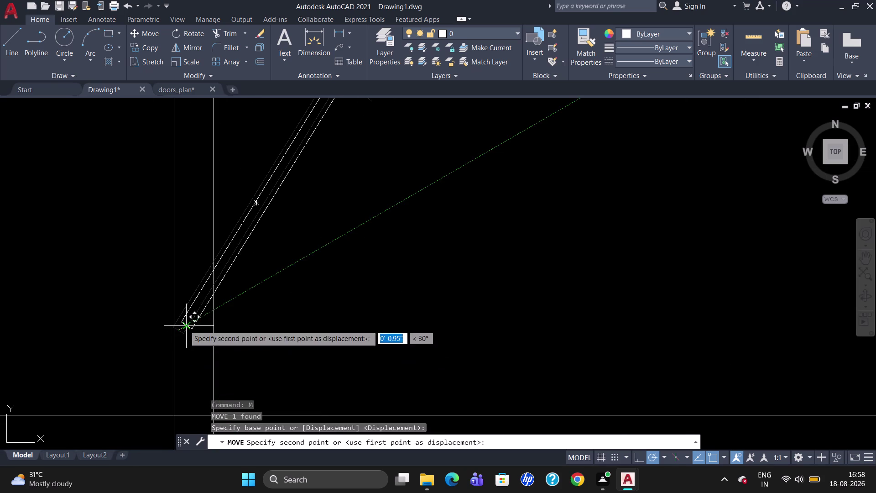
scroll(up, 3)
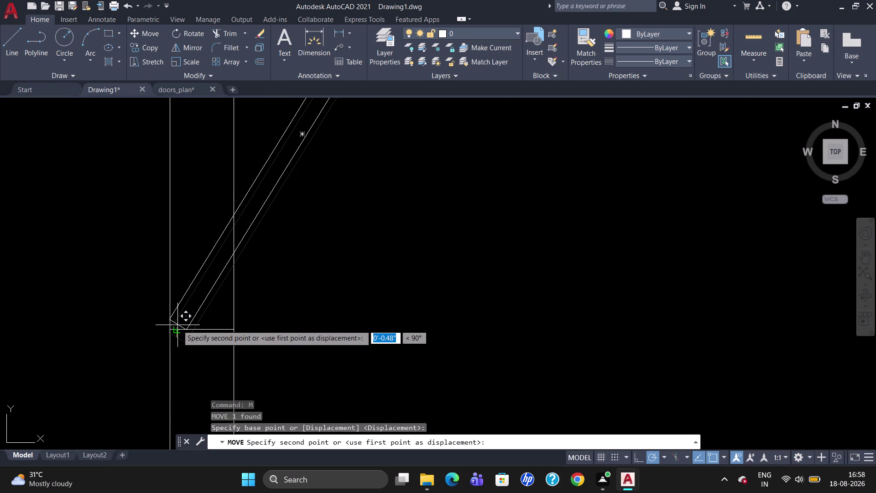
click(178, 325)
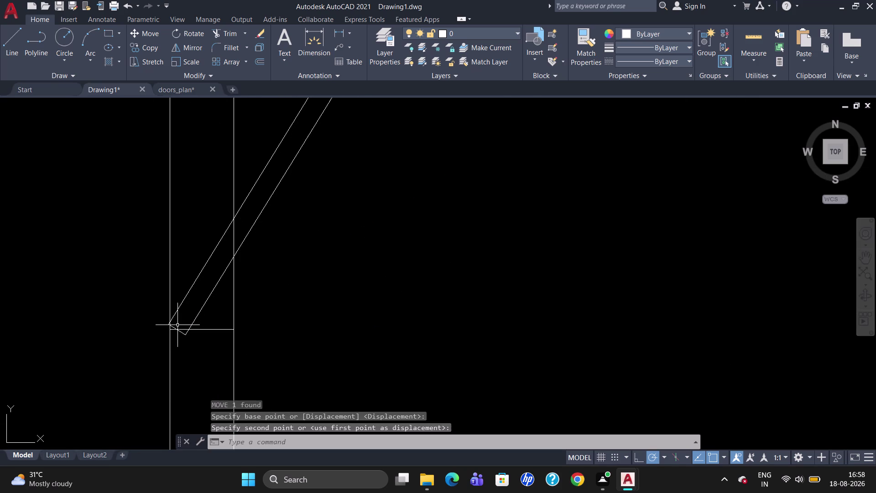
key(Escape)
Nudge the door panel end precisely onto the wall corner.
click(182, 332)
key(m)
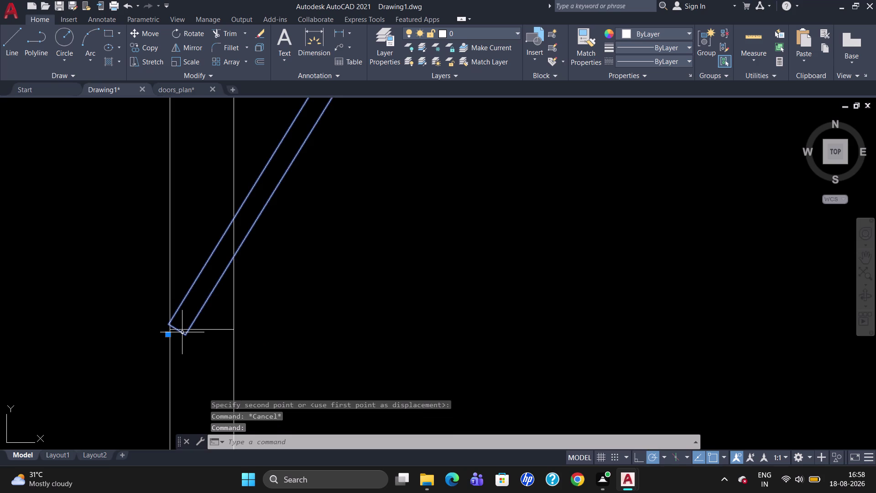
key(Return)
click(183, 333)
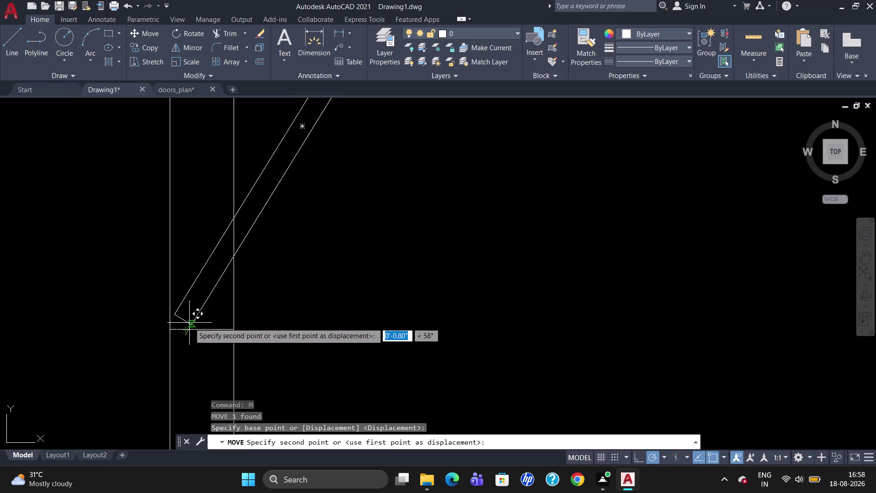
click(187, 325)
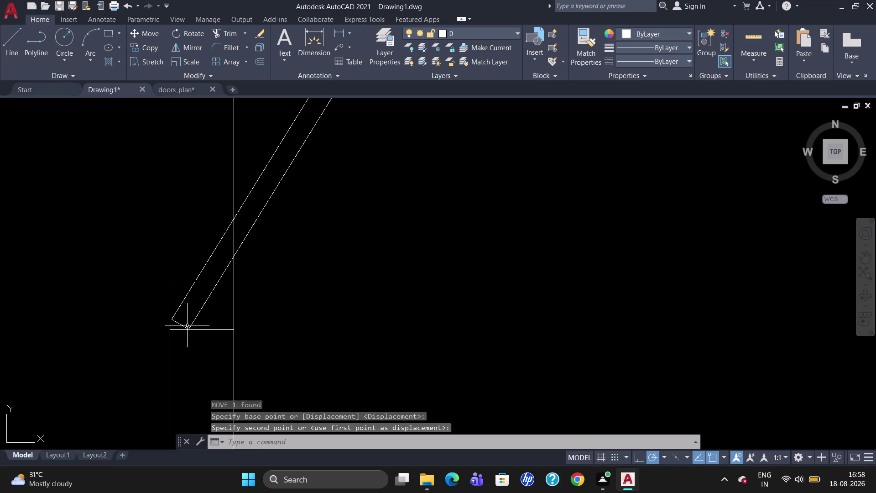
key(Escape)
scroll(down, 3)
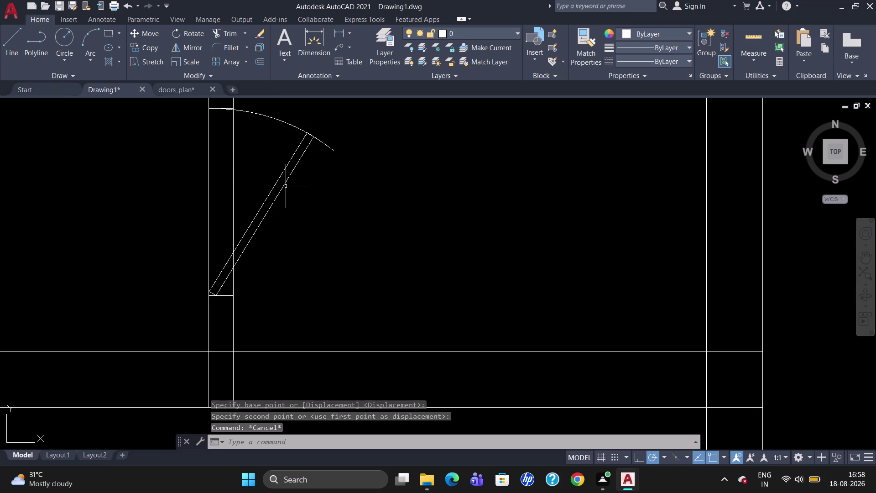
Trim the wall line pieces across the upper-left doorway and another door opening.
scroll(down, 3)
text(TR)
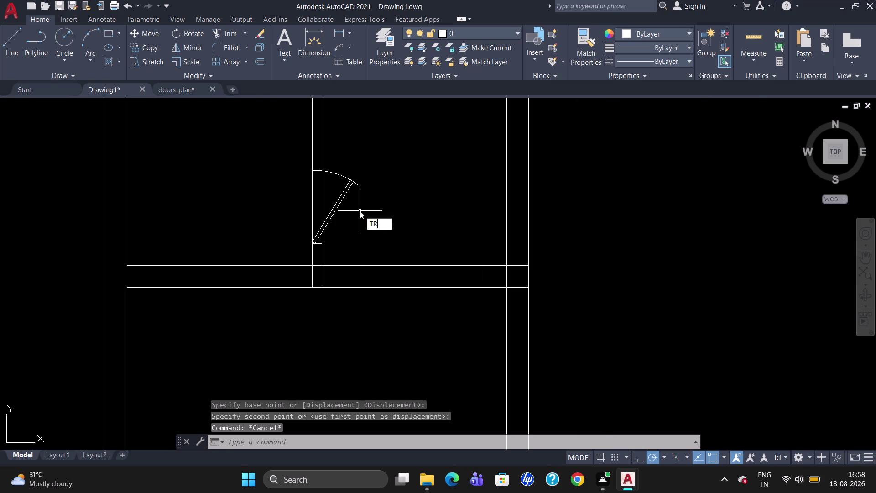
key(Return)
key(Return)
click(321, 195)
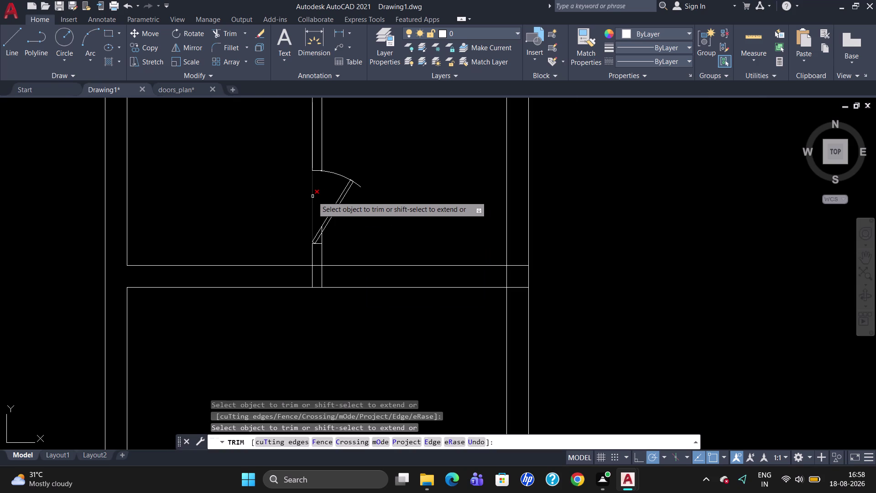
click(313, 196)
scroll(down, 3)
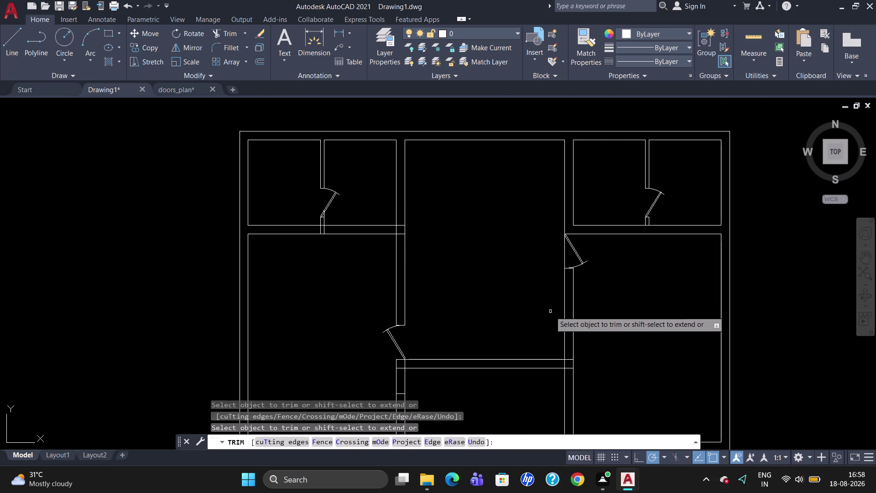
click(566, 257)
scroll(down, 3)
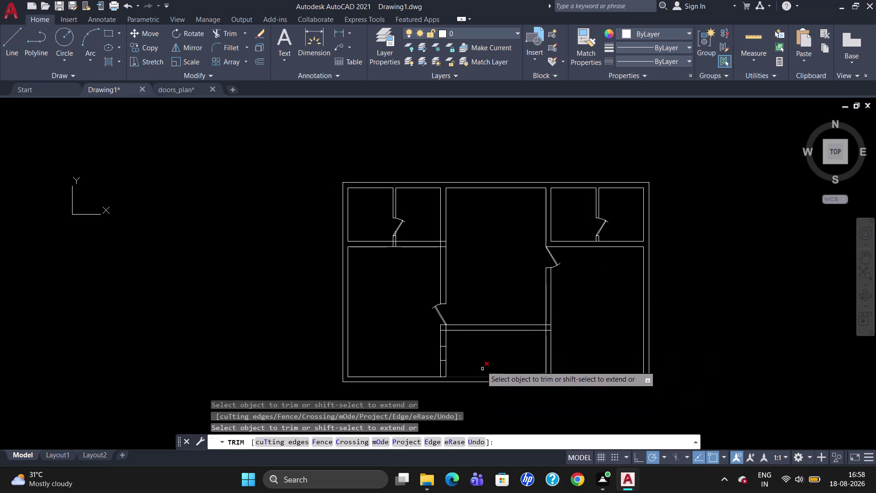
key(Escape)
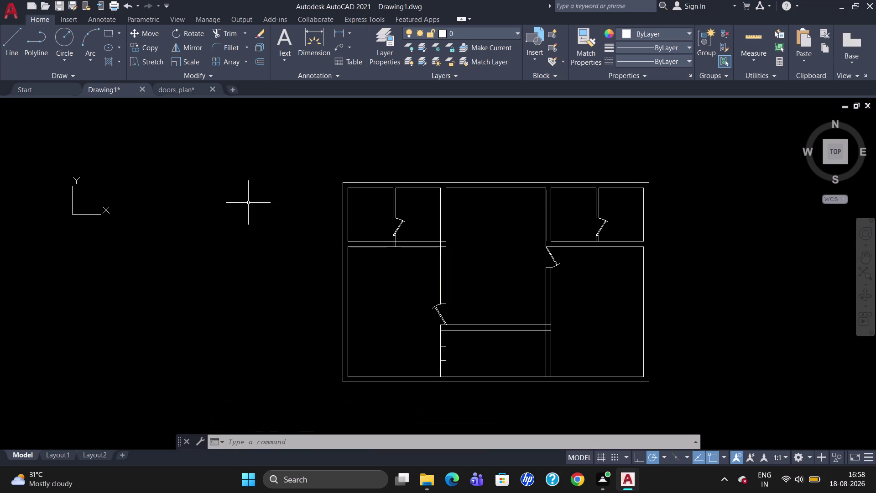
Draw a 54" by 9" rectangle to the left of the floor plan.
click(197, 197)
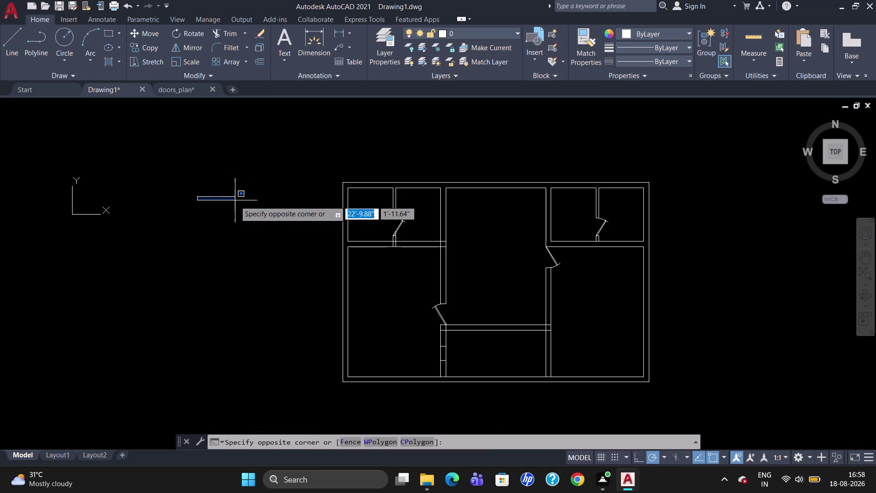
key(Escape)
text(RE)
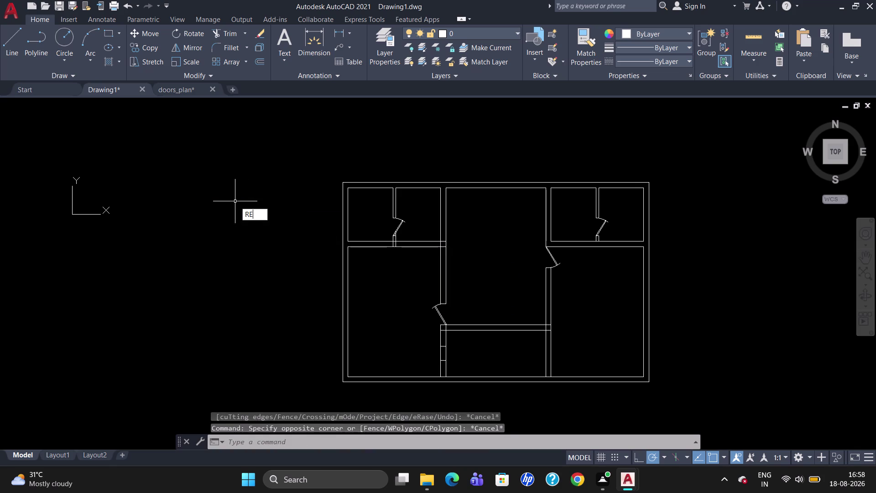
text(C)
key(Return)
click(179, 201)
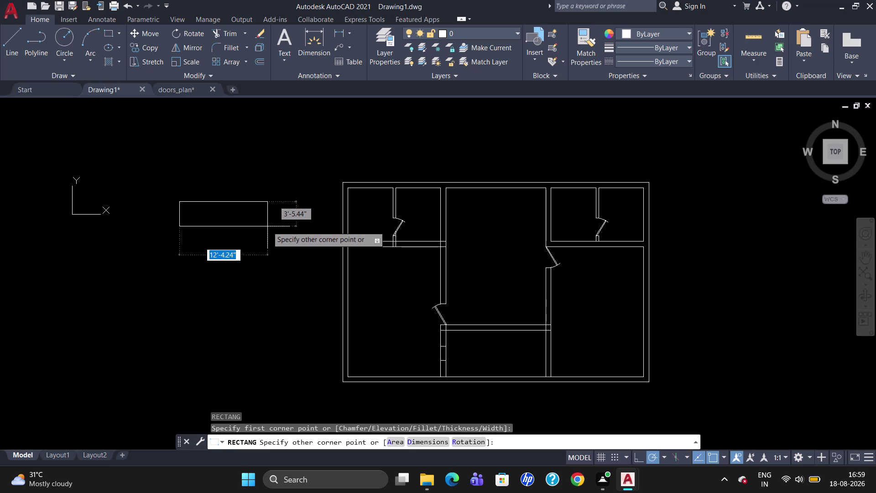
text(54")
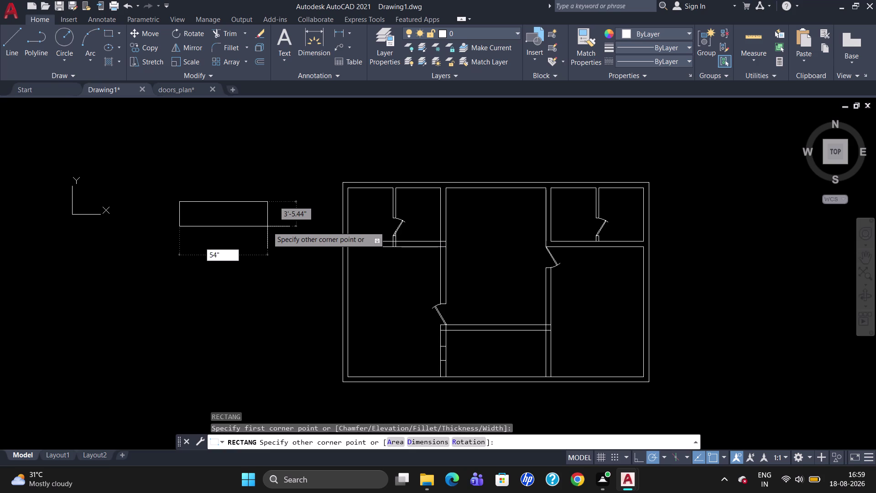
key(Tab)
key(9)
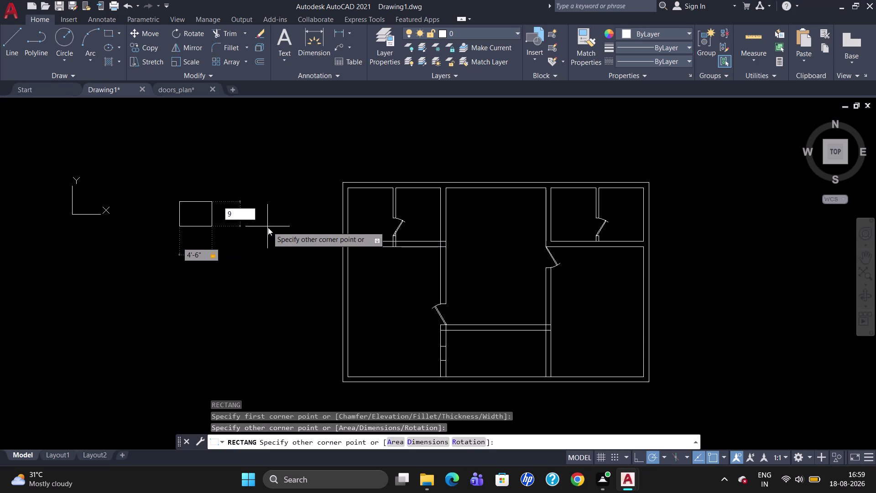
key(shift+quotedbl)
key(Return)
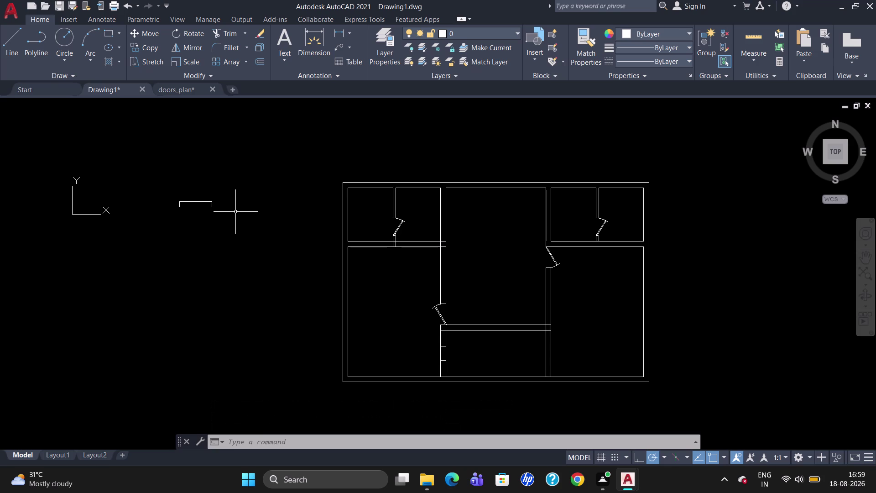
scroll(up, 3)
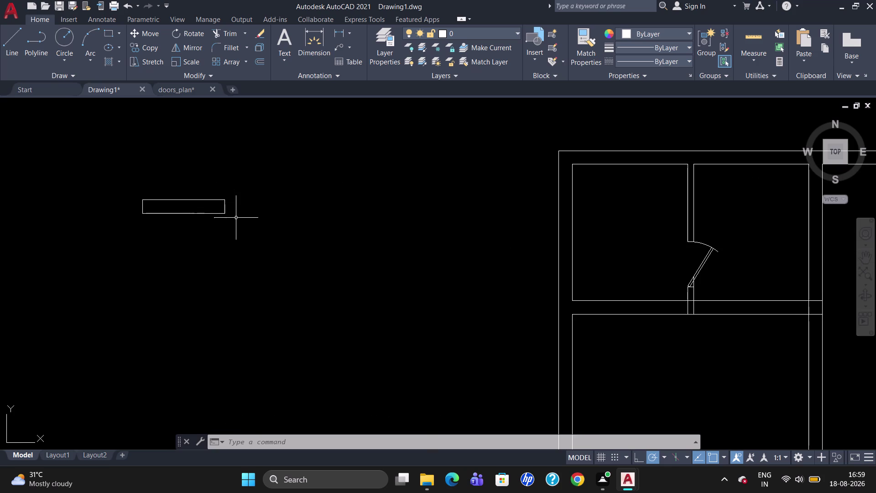
Draw a line from the rectangle's right midpoint to its left midpoint.
key(l)
key(Return)
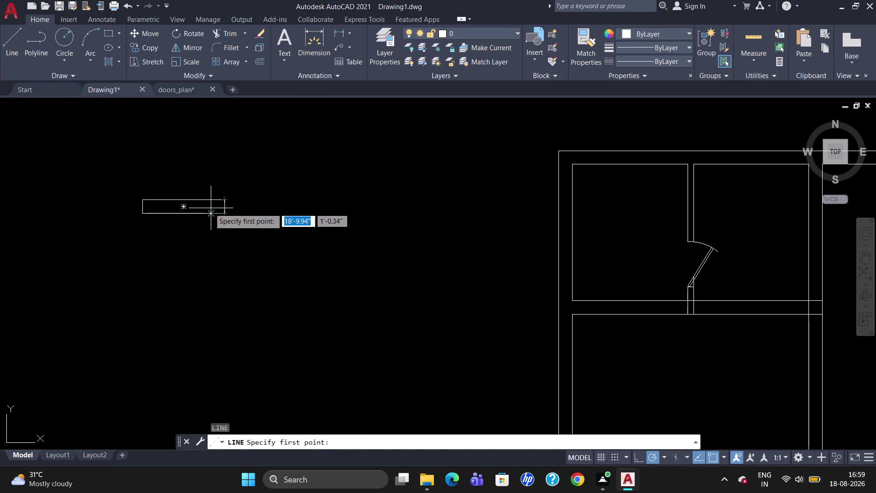
click(222, 207)
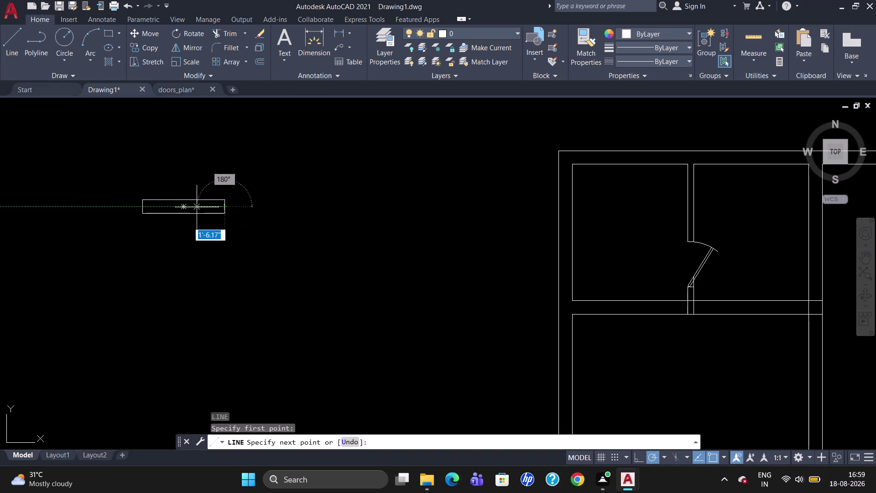
click(145, 205)
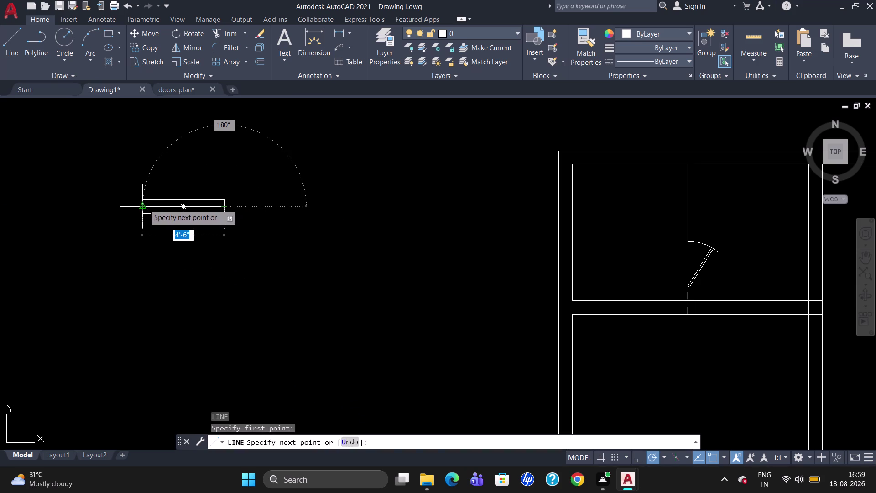
key(Escape)
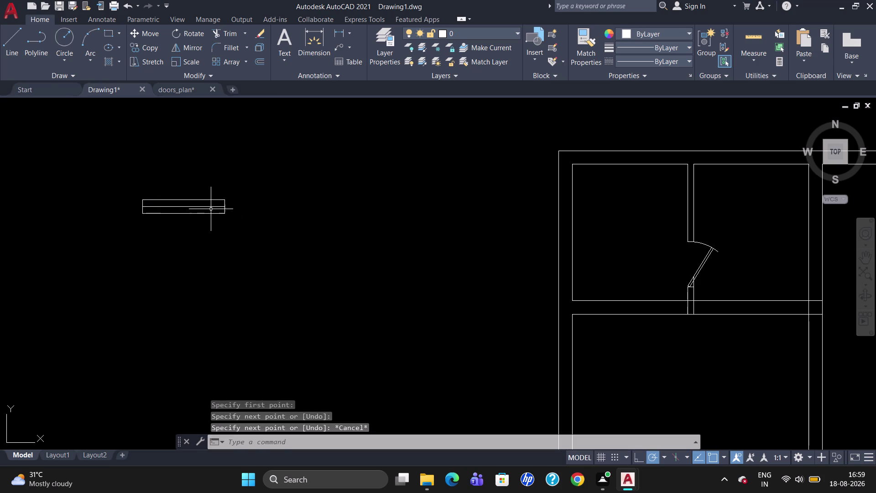
Turn on Display Lineweight in the Lineweight Settings dialog.
key(l)
key(e)
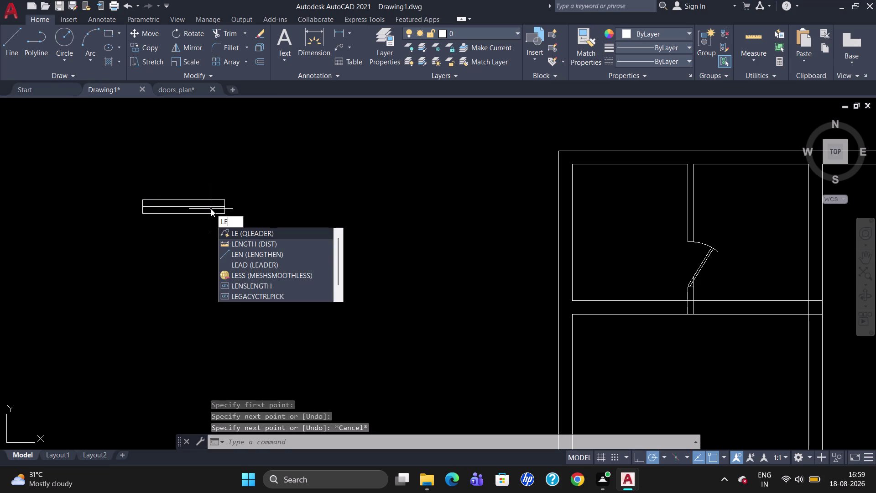
key(BackSpace)
key(w)
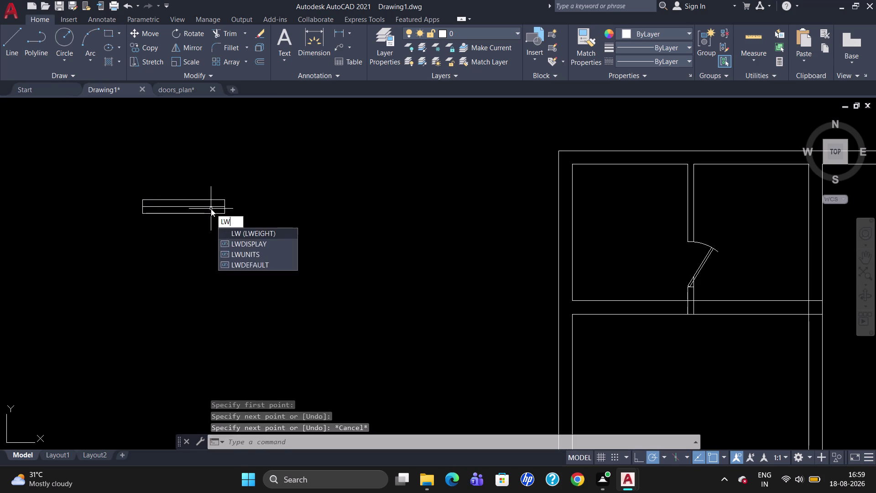
key(Return)
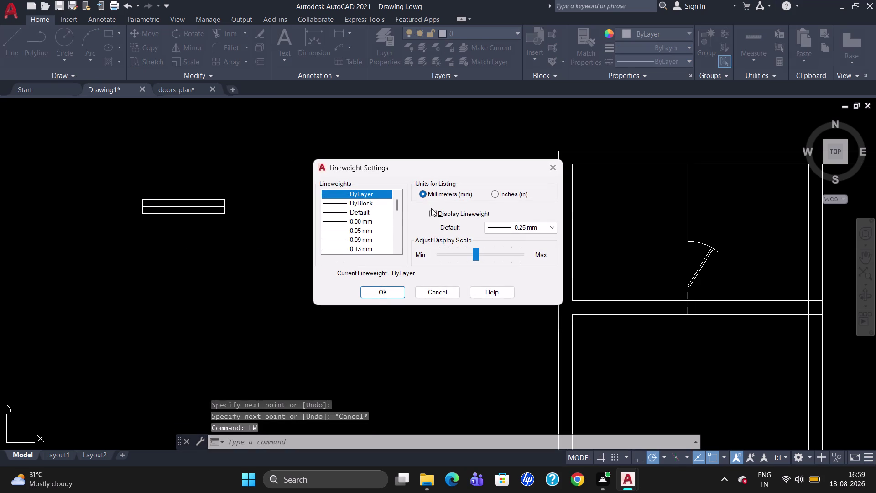
click(432, 213)
click(378, 291)
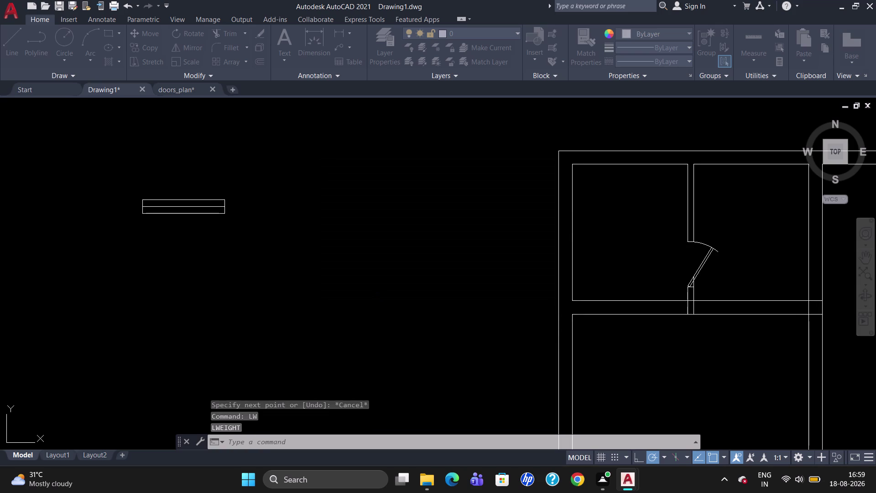
Make 0.35 mm the current lineweight and select the window's middle line.
click(643, 48)
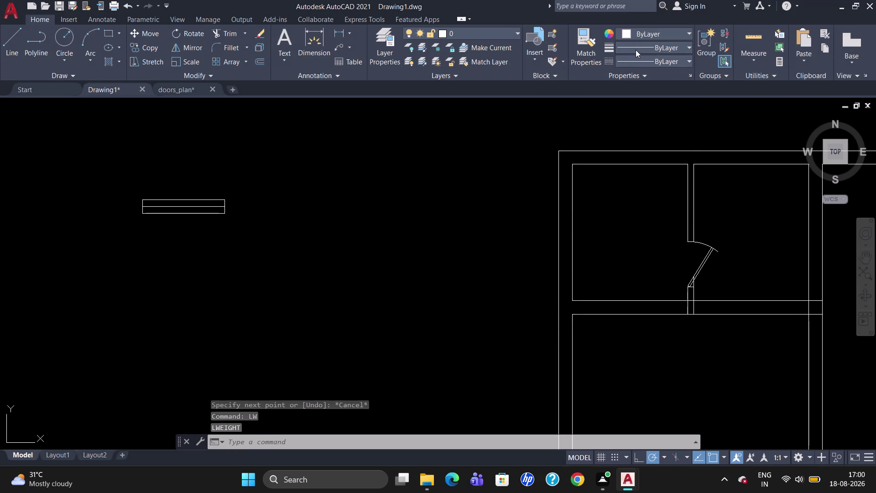
scroll(down, 3)
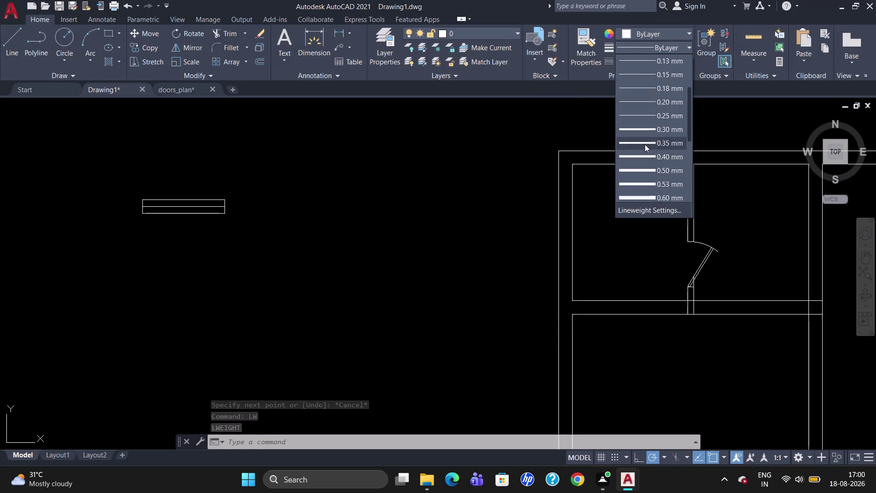
click(645, 144)
click(207, 206)
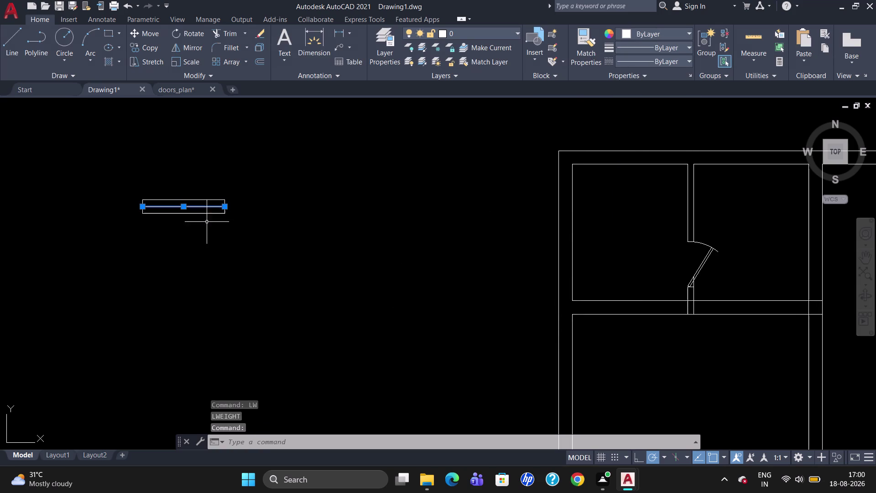
click(515, 32)
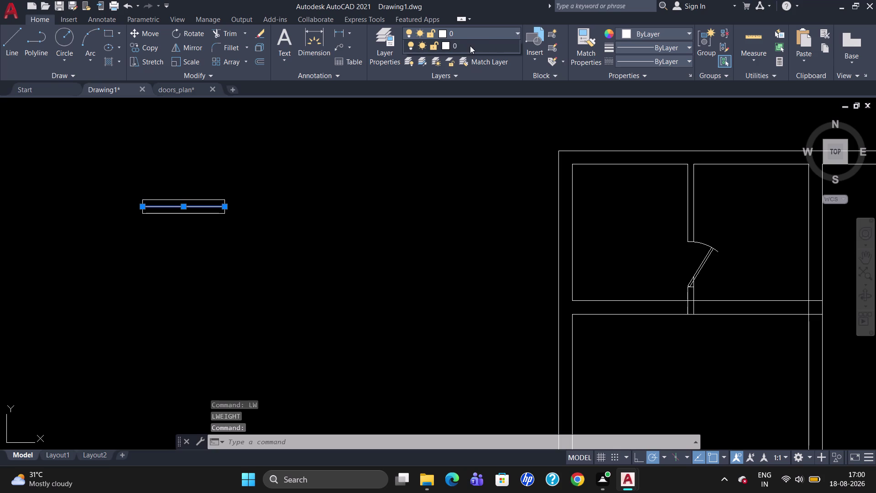
Open the selected middle line's Properties and its colour list.
right_click(144, 194)
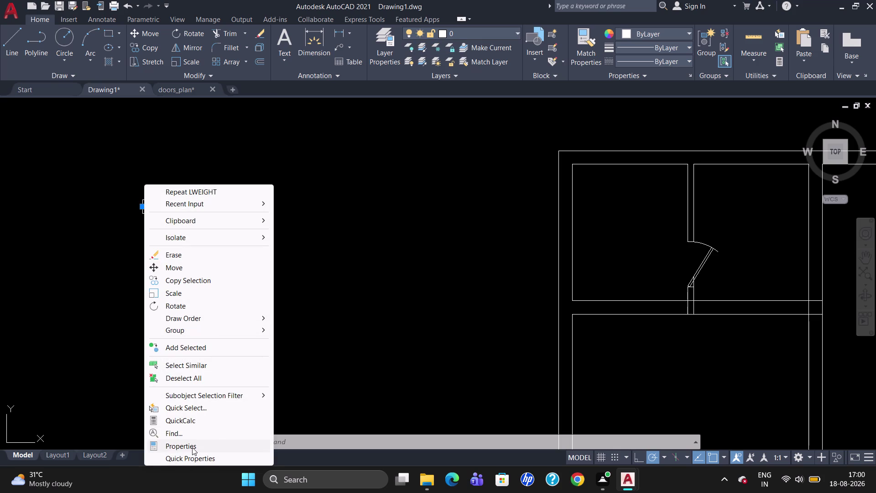
click(192, 447)
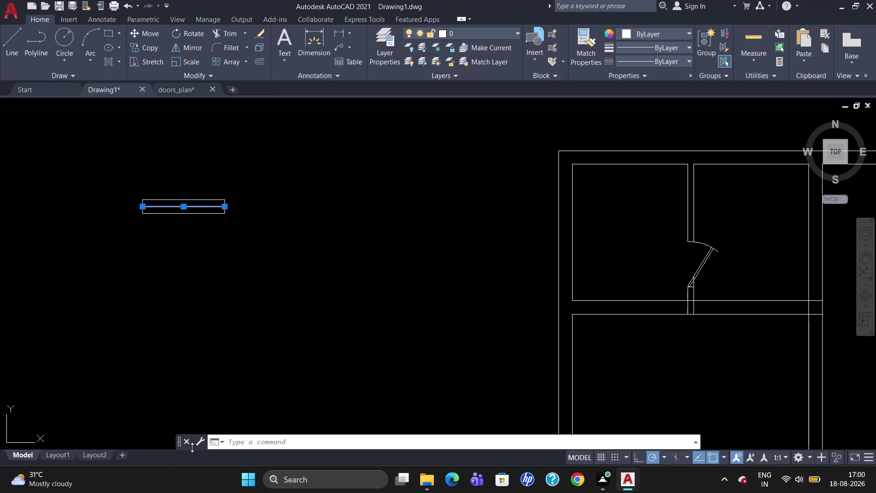
click(70, 71)
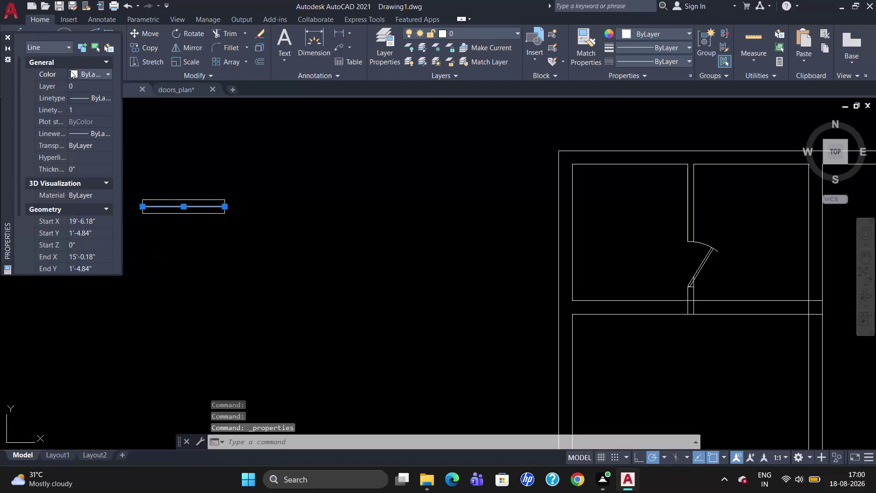
click(72, 71)
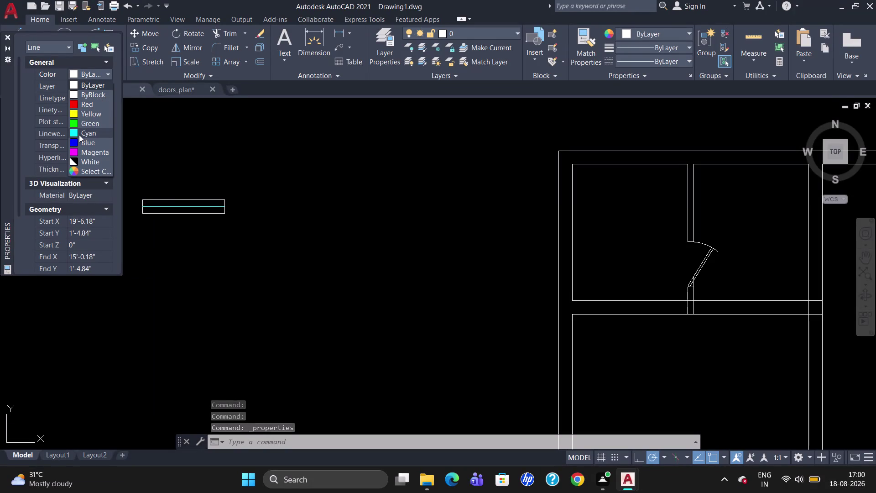
scroll(down, 3)
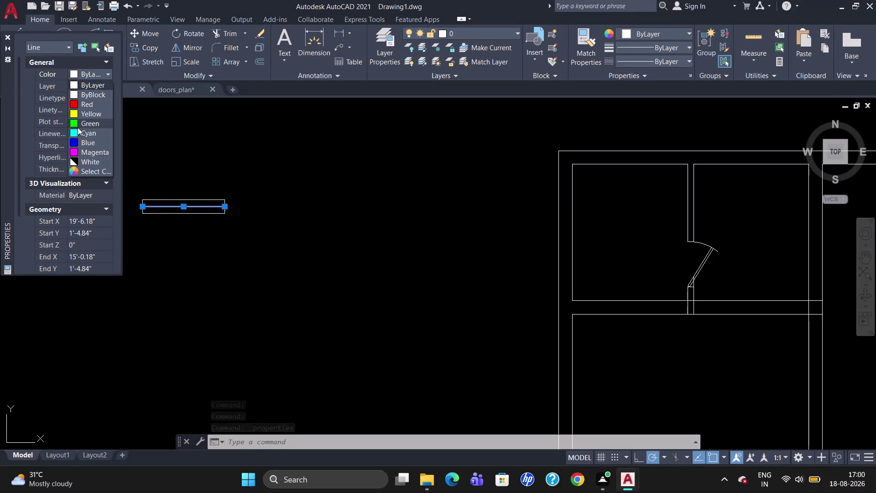
scroll(down, 3)
Choose teal colour 136 for the line and close the Properties palette.
click(81, 167)
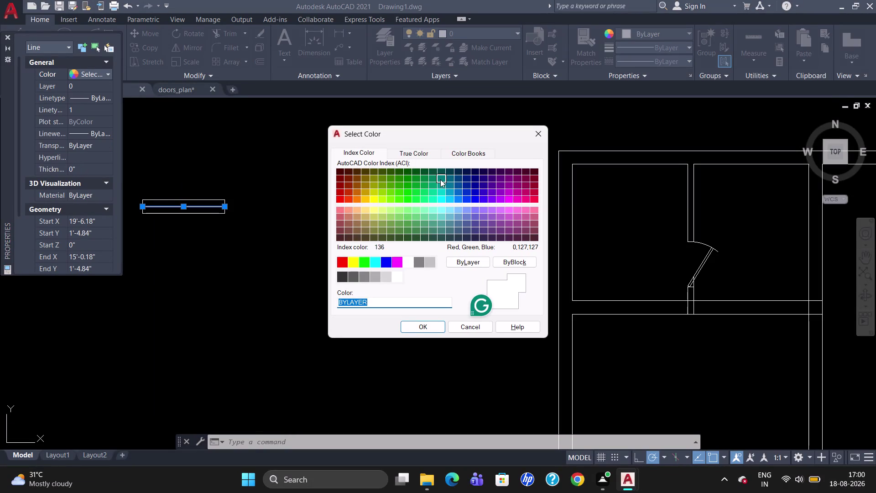
click(440, 179)
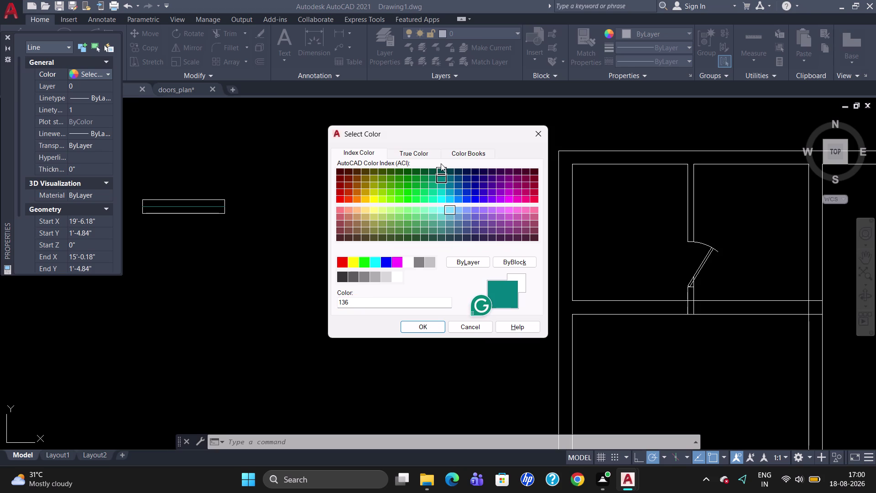
click(441, 168)
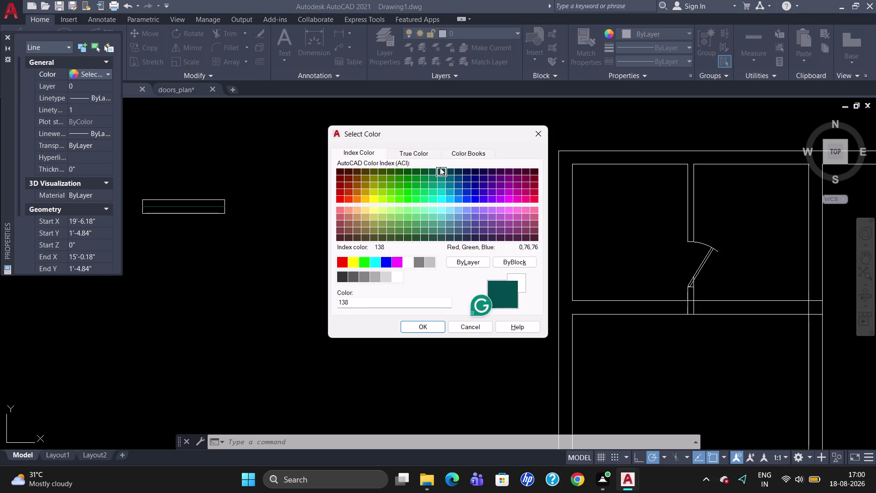
click(442, 177)
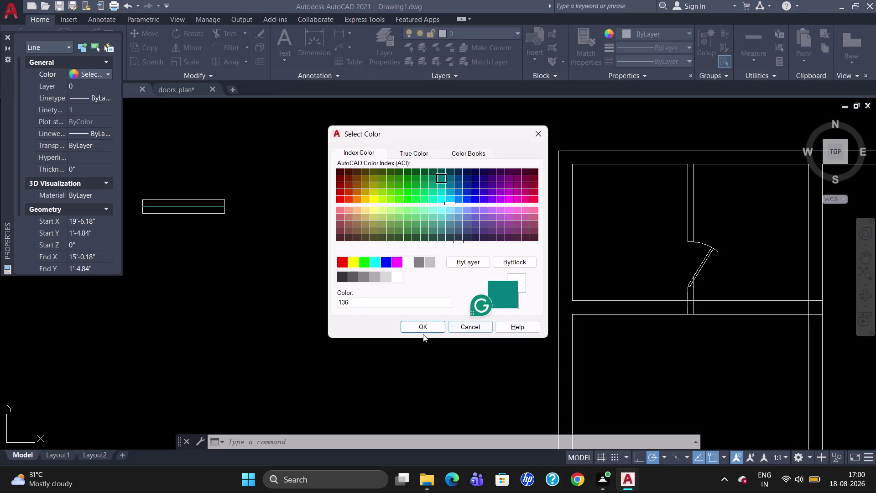
click(422, 330)
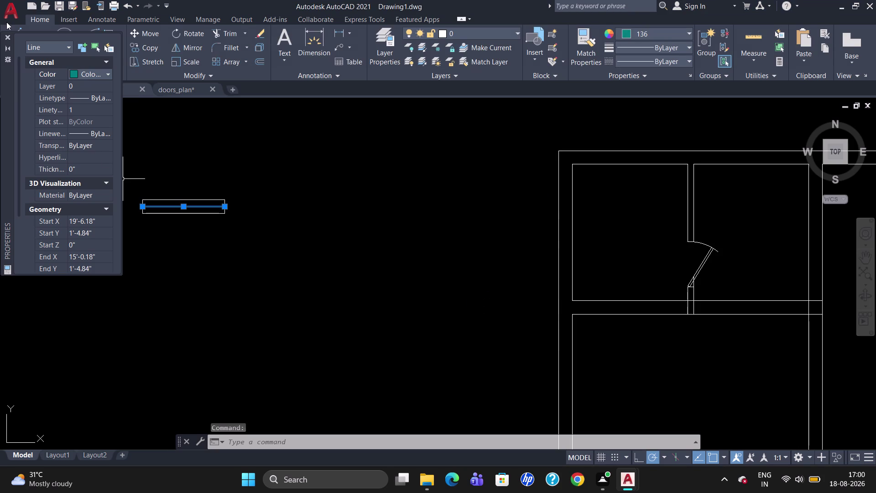
click(7, 34)
key(Escape)
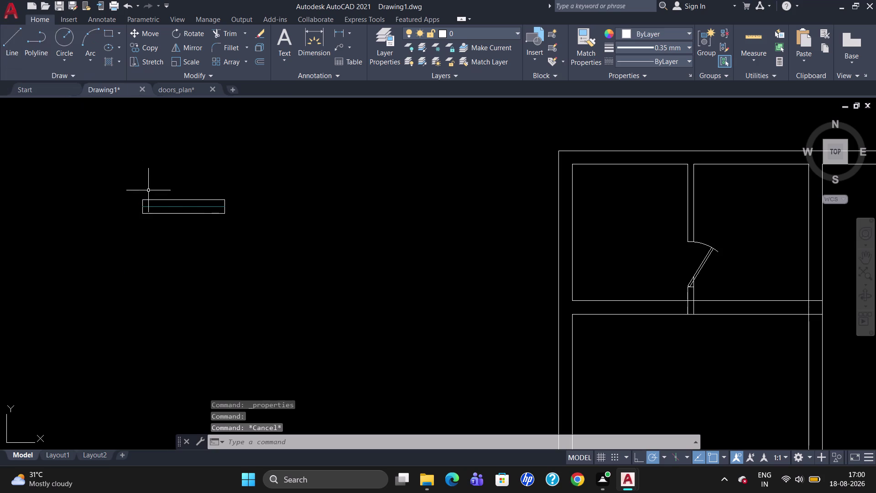
Try a thicker lineweight on the selected middle line.
click(169, 206)
click(671, 41)
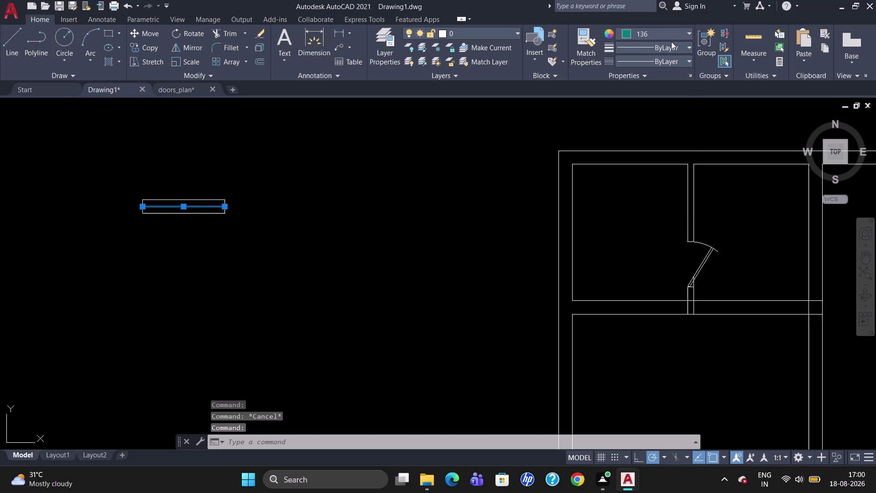
scroll(down, 3)
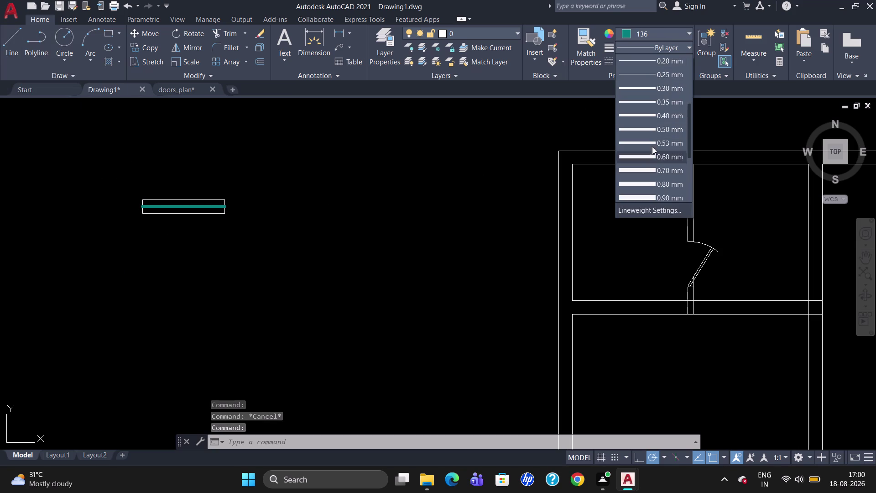
click(654, 95)
key(Escape)
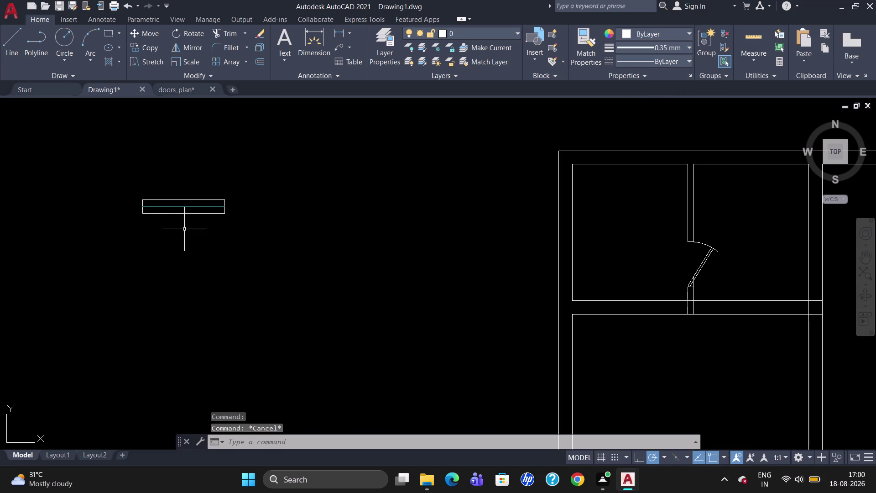
Reselect the teal middle line and set its lineweight to 0.30 mm.
click(168, 206)
click(662, 46)
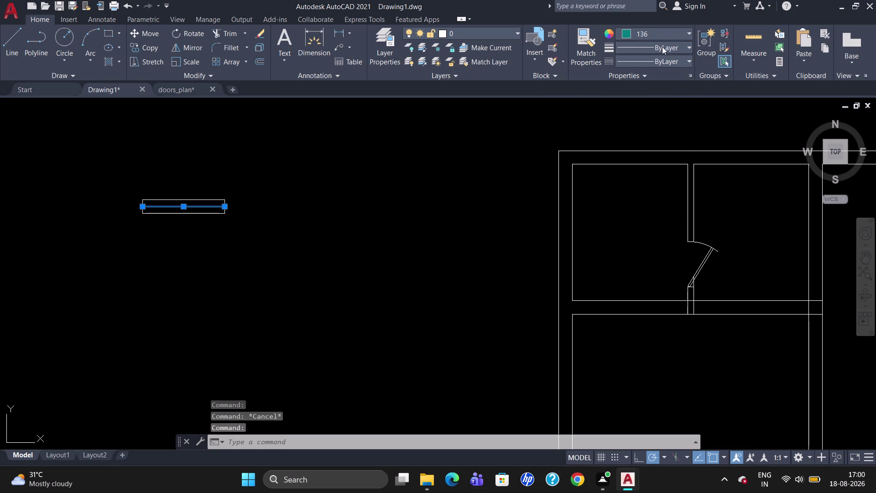
scroll(down, 3)
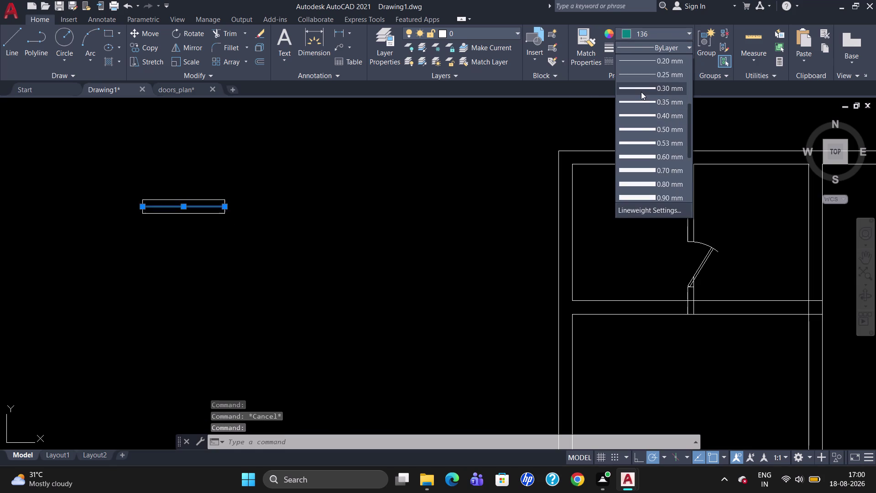
click(641, 91)
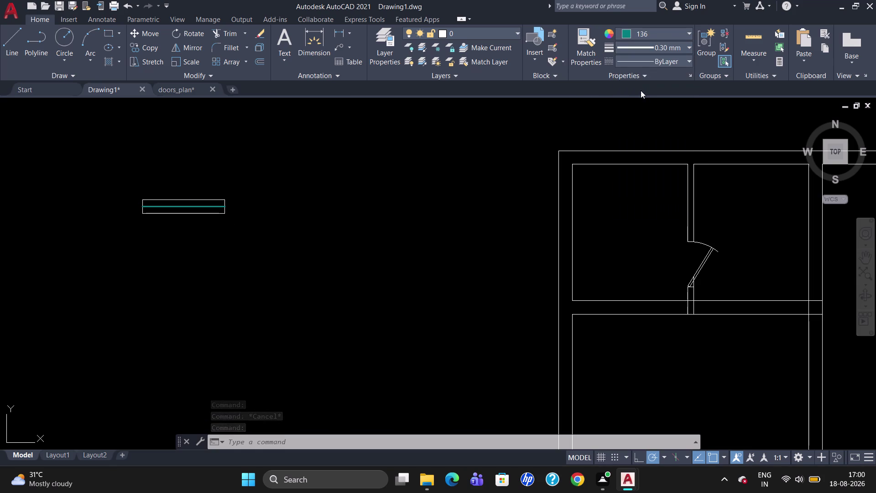
key(Escape)
scroll(up, 3)
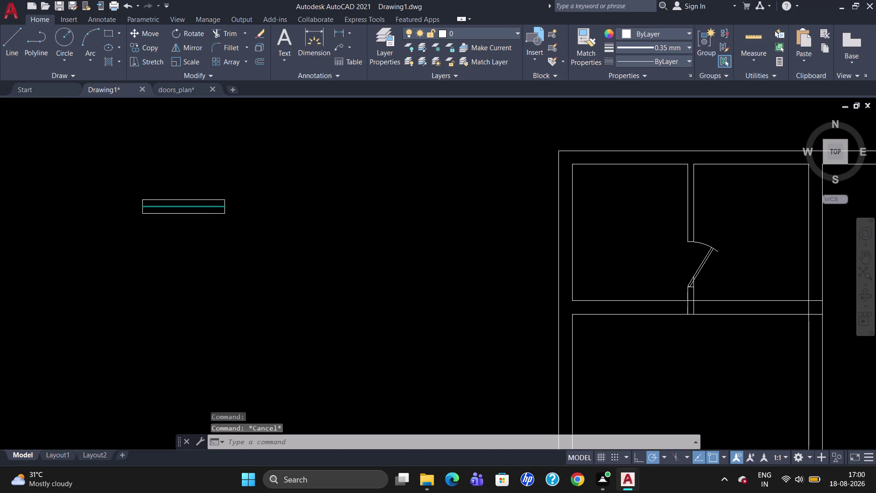
scroll(up, 3)
scroll(down, 3)
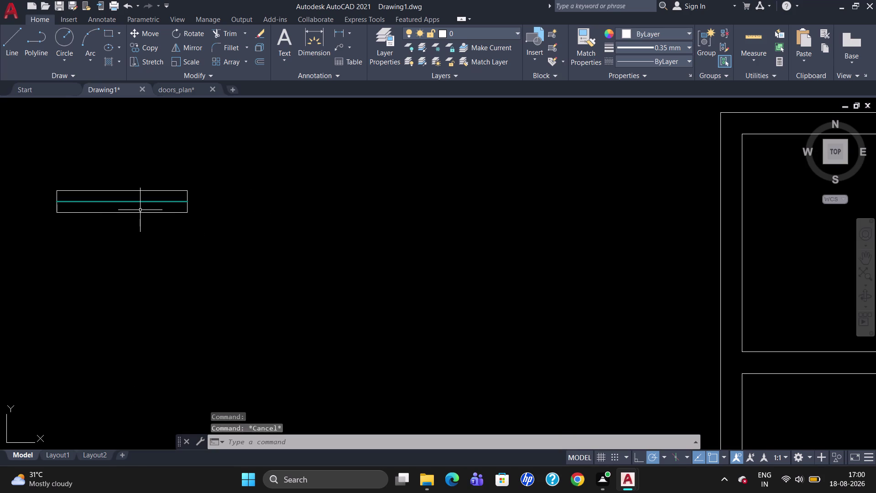
Select all the window symbol lines and group them together.
drag(234, 216, 39, 265)
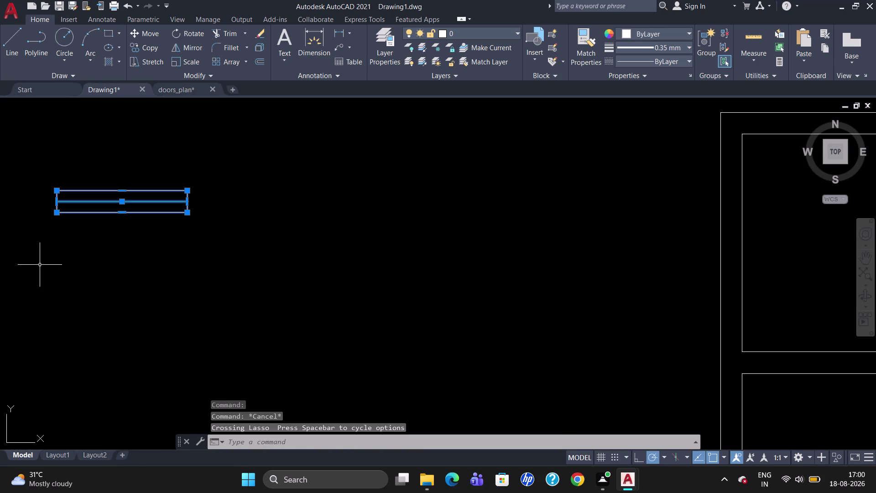
click(704, 64)
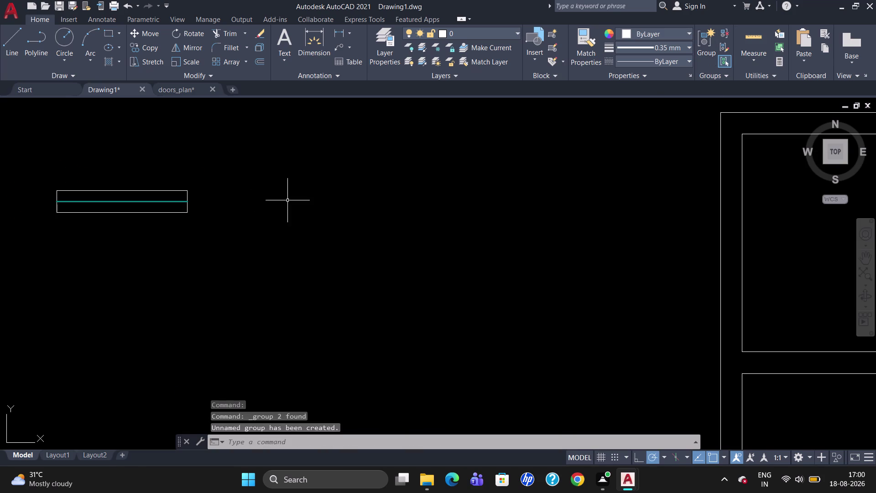
scroll(down, 3)
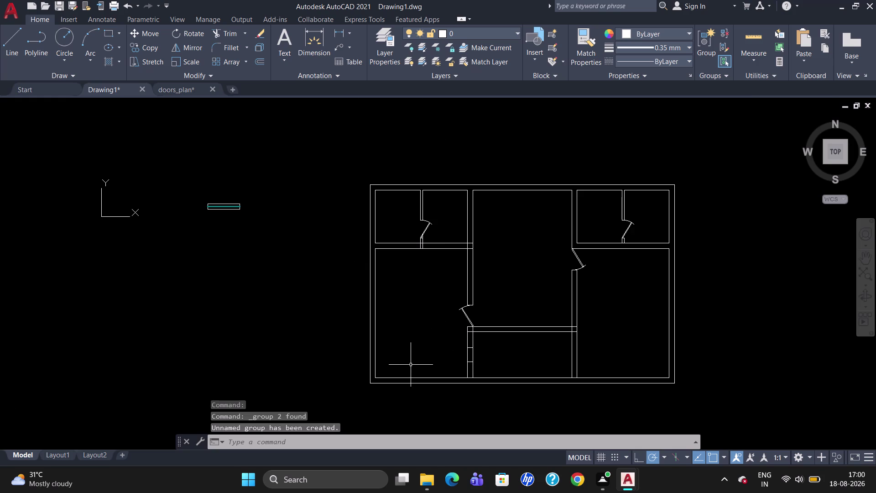
scroll(up, 3)
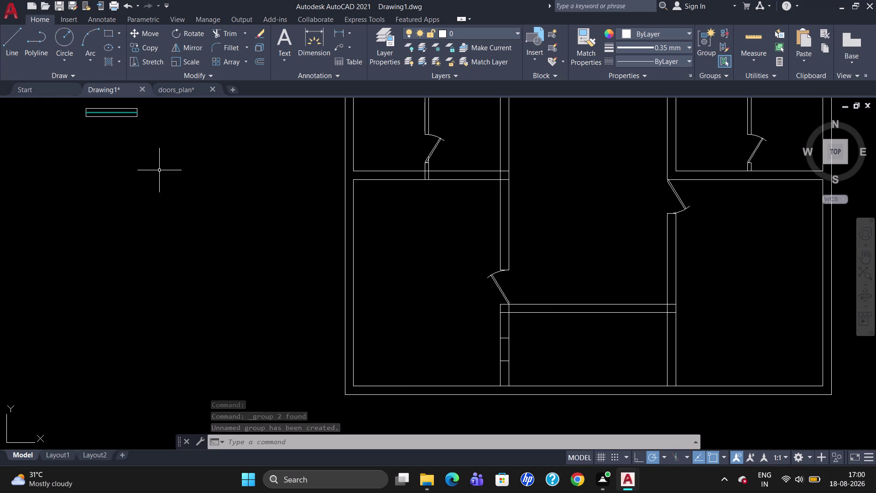
Rotate the grouped window symbol to stand vertically.
click(125, 109)
text(R)
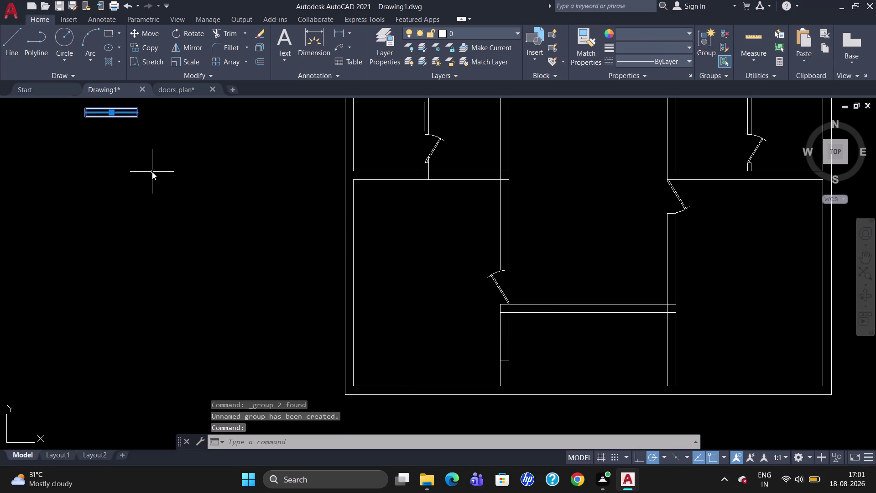
text(O)
key(Return)
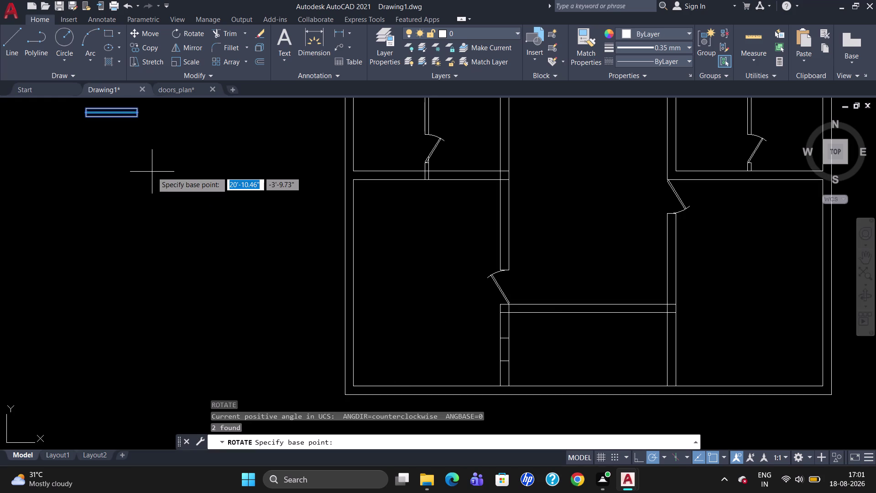
click(133, 110)
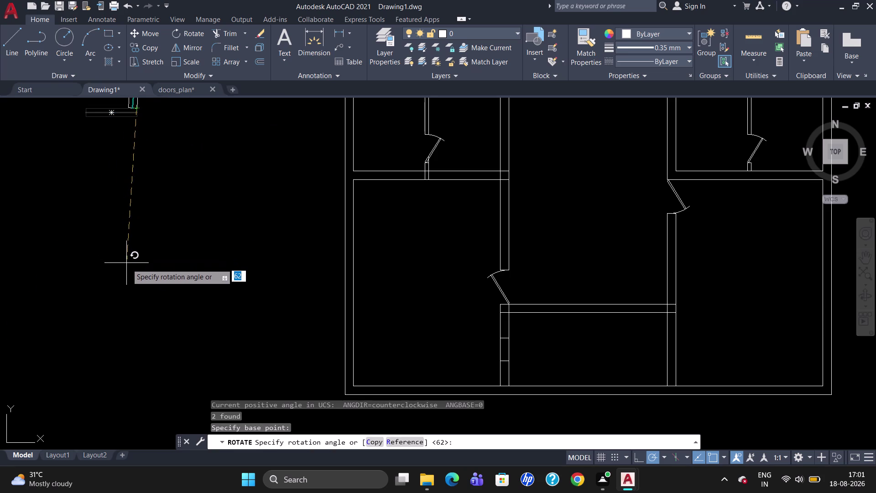
click(143, 278)
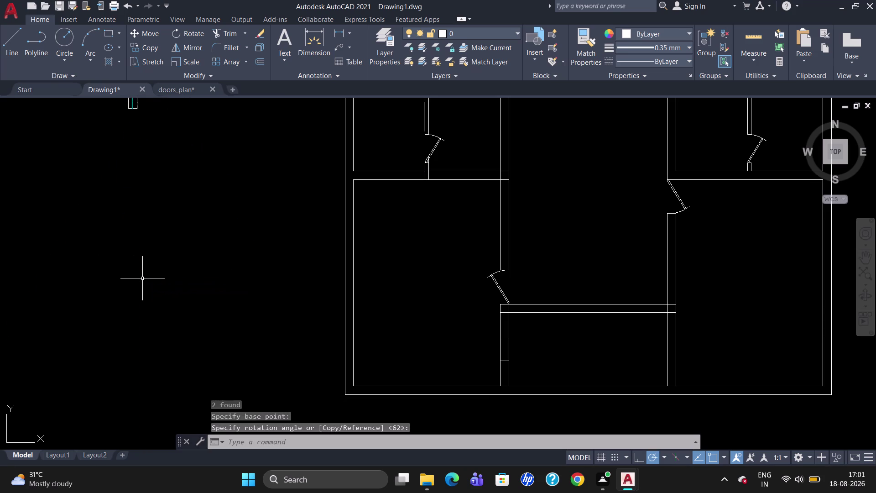
Start the COPY command and pick the window symbol.
key(c)
key(o)
key(Return)
click(135, 105)
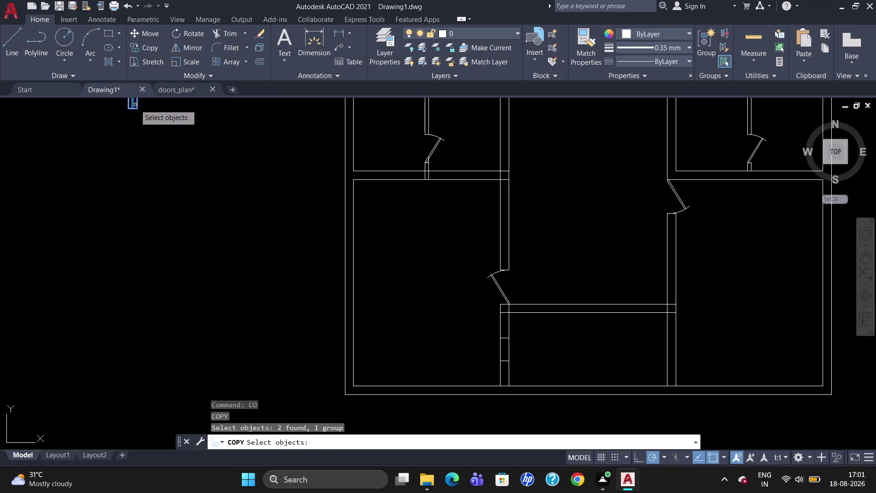
Set the window's end as base point and place a copy on the left wall.
key(Return)
click(138, 108)
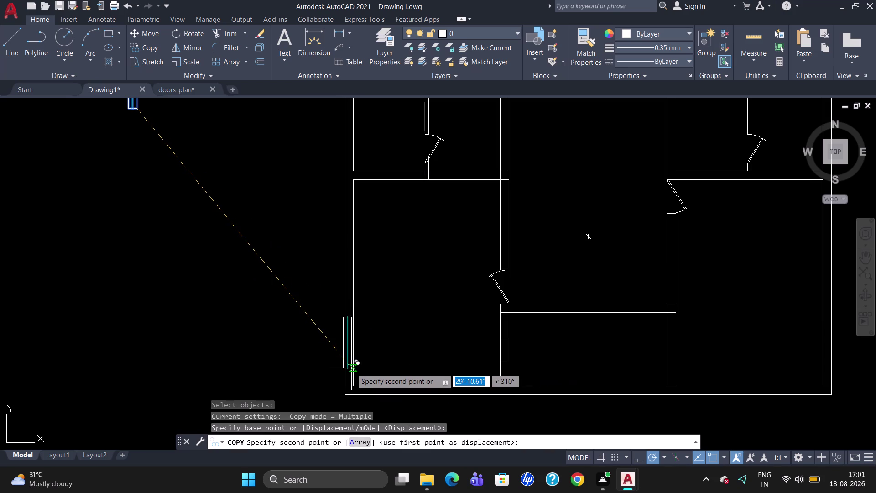
scroll(up, 3)
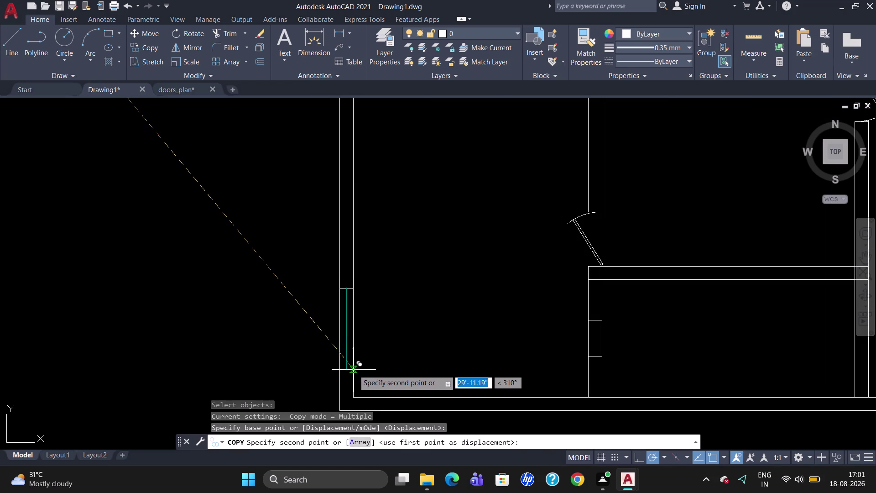
scroll(up, 3)
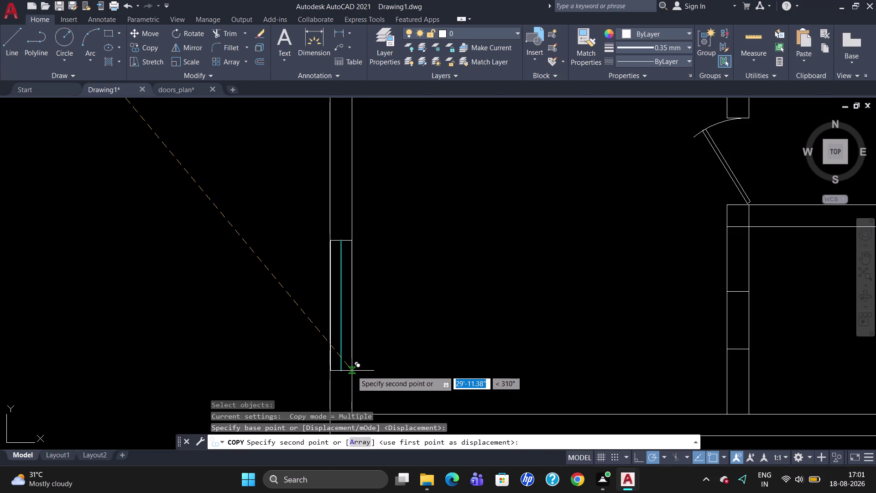
click(352, 370)
Place more window copies on the right exterior wall and in the top middle room.
scroll(down, 3)
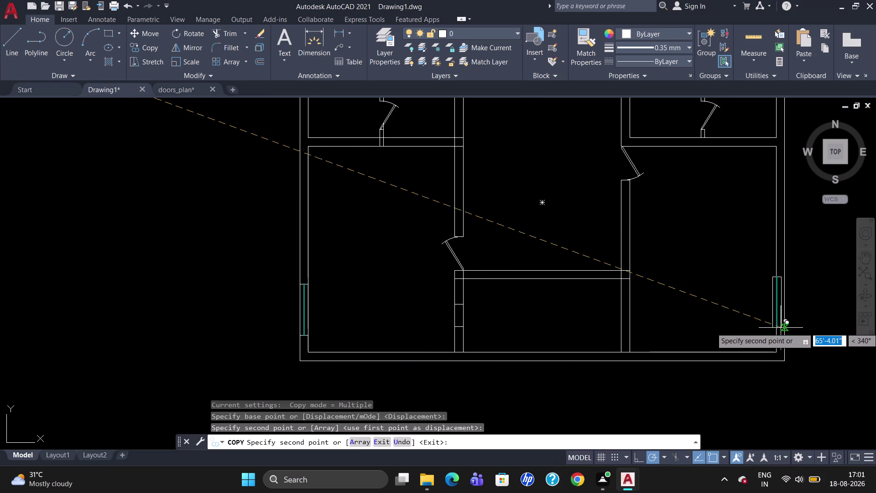
scroll(up, 3)
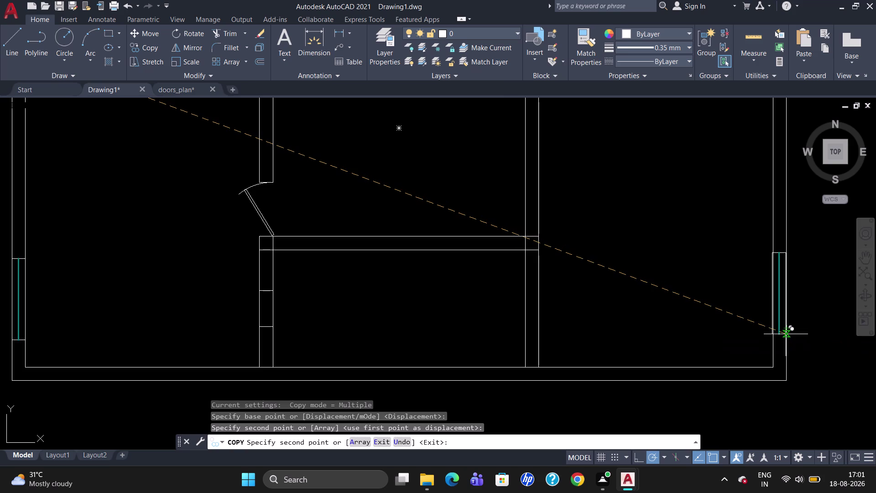
click(787, 335)
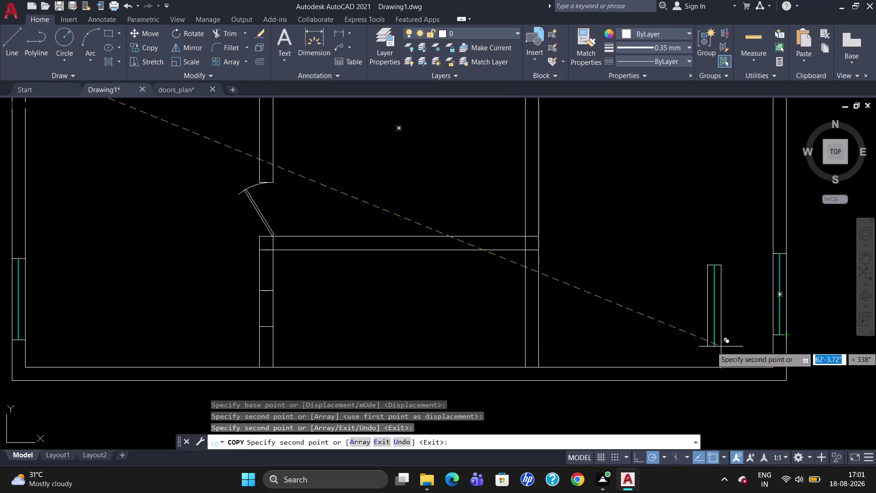
scroll(down, 3)
scroll(up, 3)
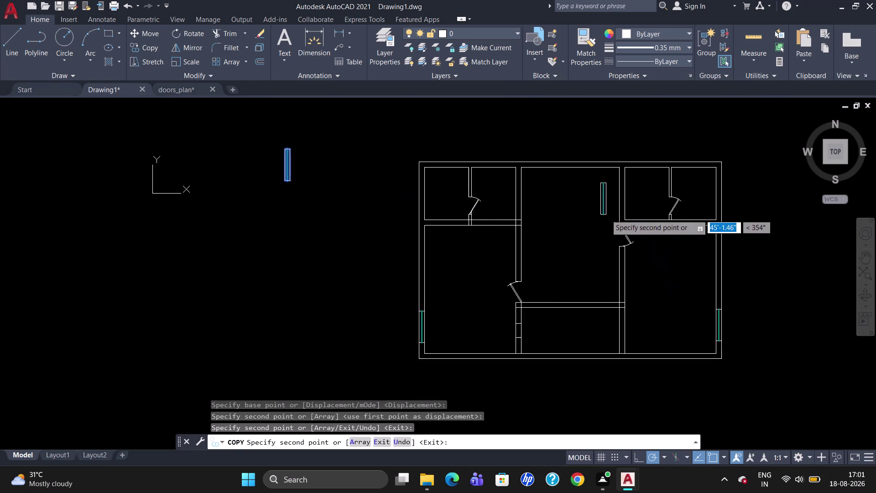
scroll(up, 3)
click(577, 234)
key(Escape)
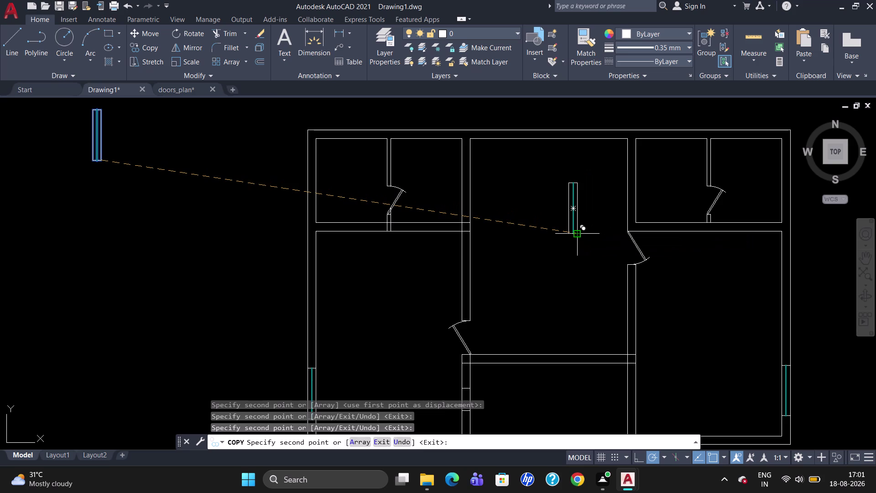
Rotate the spare window copy 90° about its end so it lies horizontal.
text(RO)
key(Return)
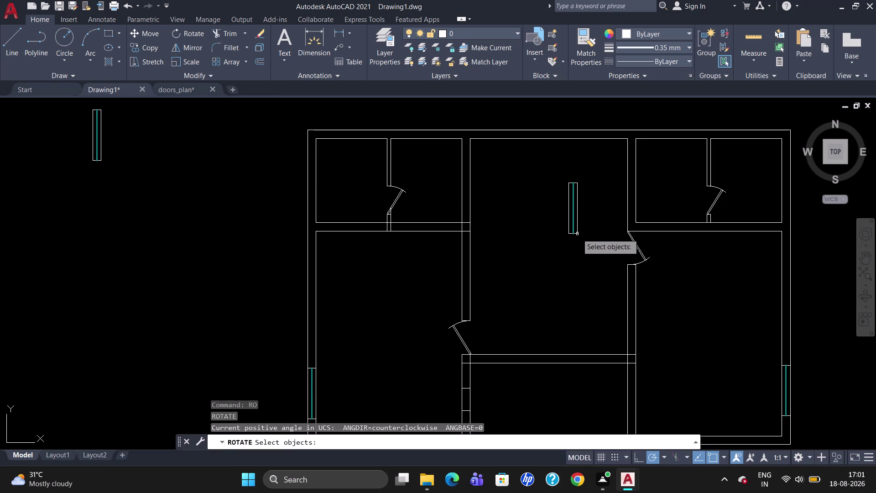
click(571, 223)
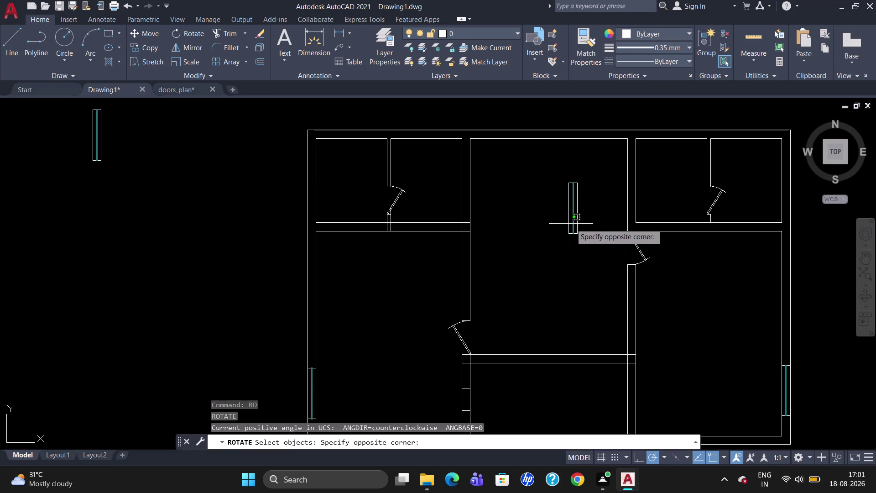
click(573, 212)
click(573, 211)
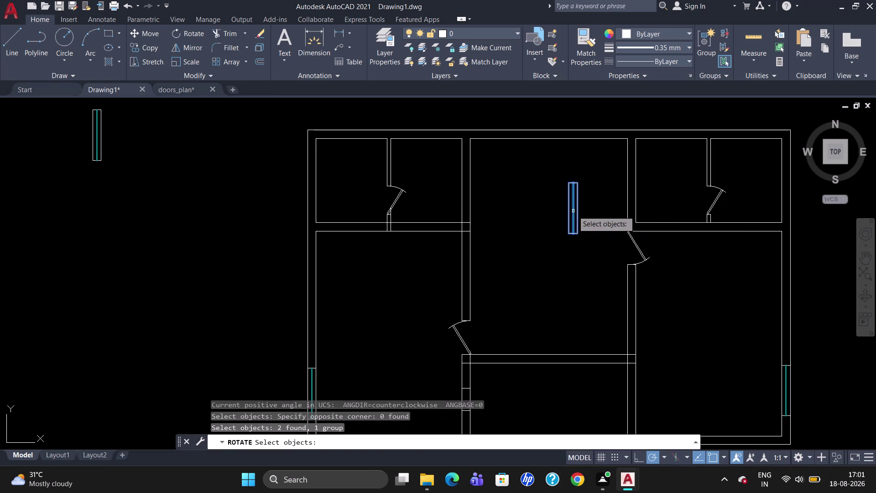
key(Return)
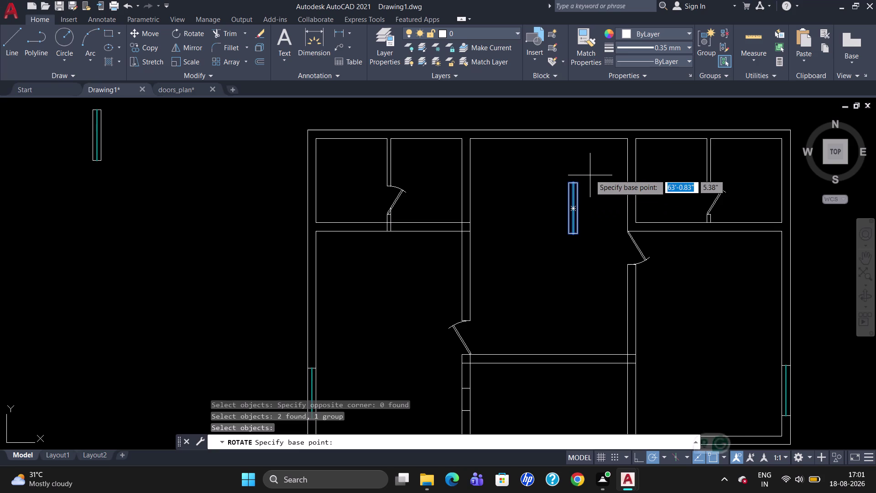
click(582, 183)
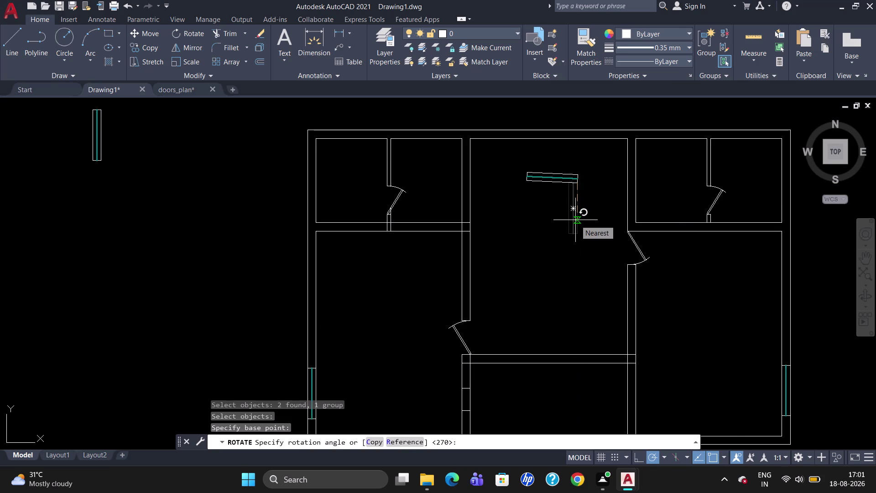
click(576, 225)
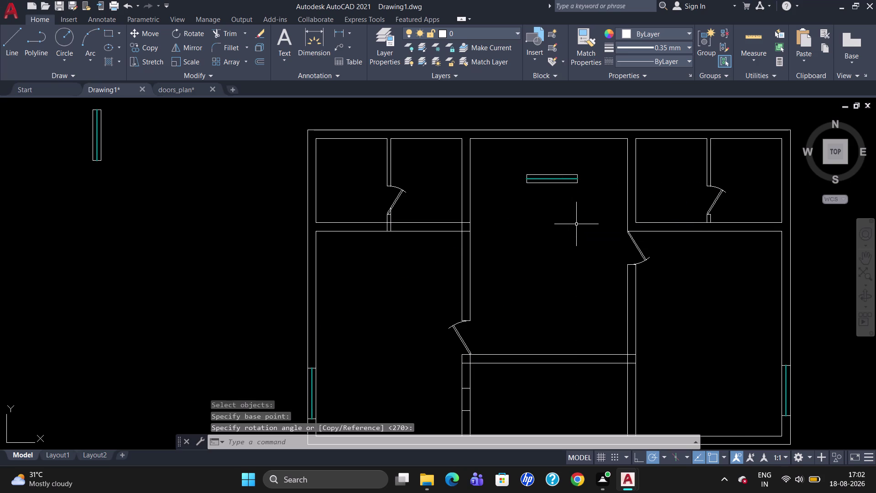
Move the horizontal window from its midpoint into the top exterior wall above the middle room.
click(556, 173)
key(m)
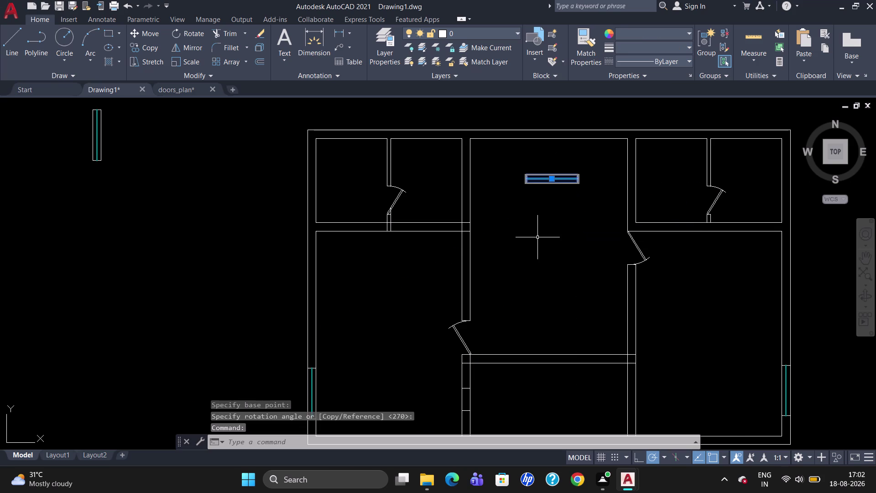
key(Return)
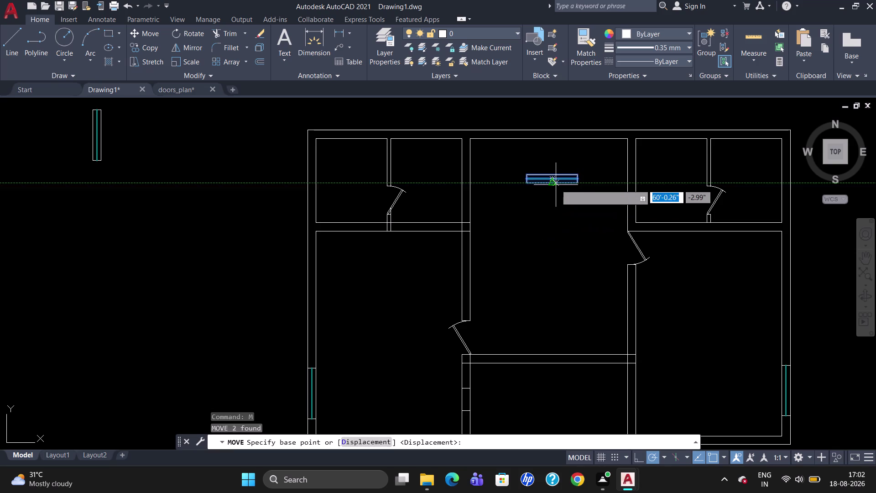
click(556, 183)
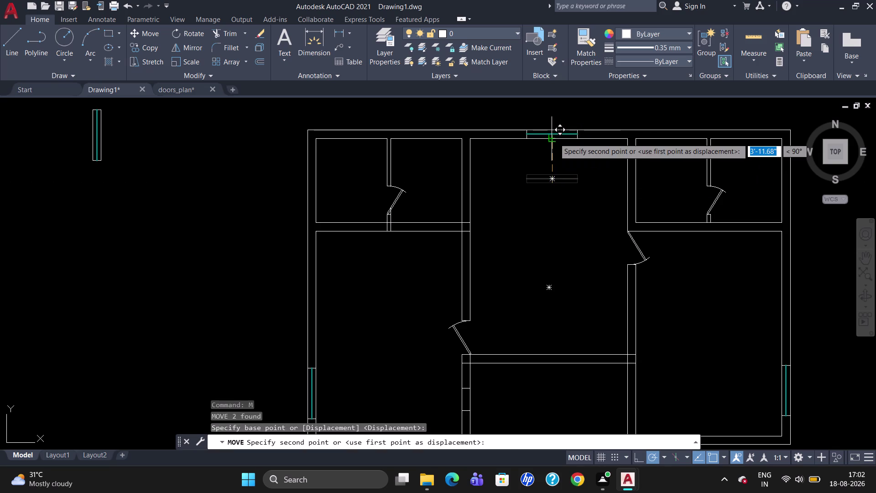
click(554, 138)
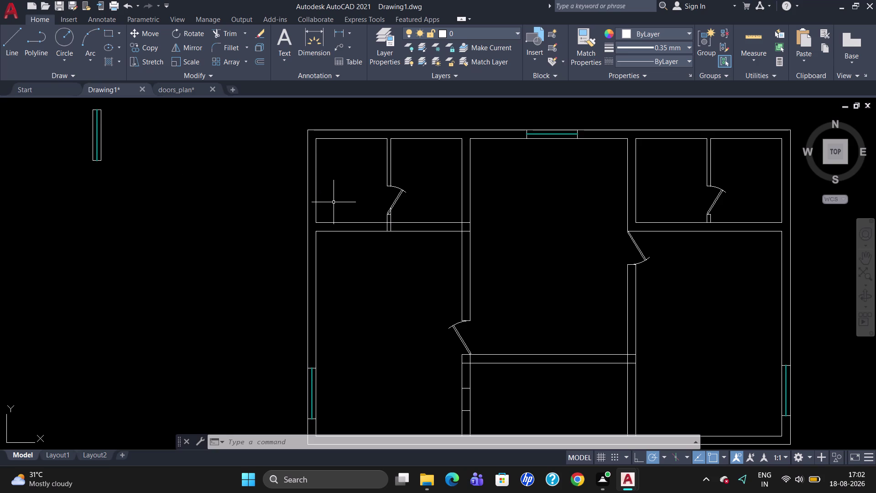
Start a rectangle left of the plan, then cancel it.
scroll(down, 3)
scroll(up, 3)
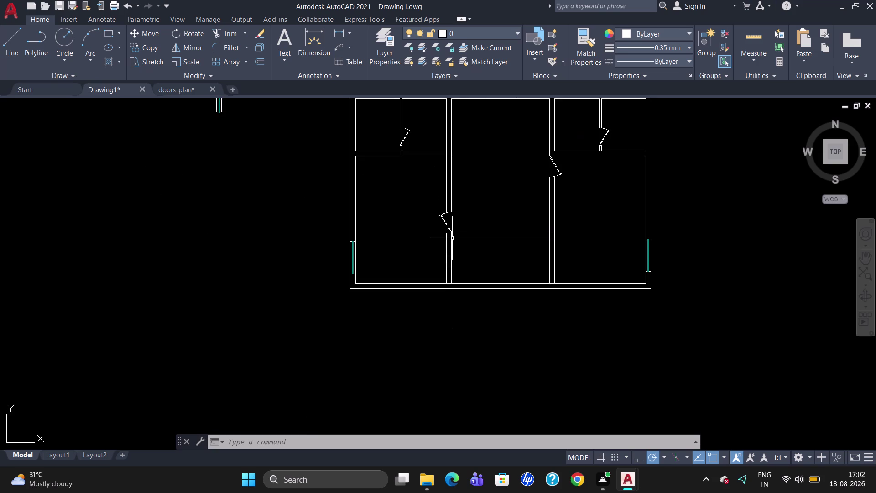
scroll(down, 3)
scroll(up, 3)
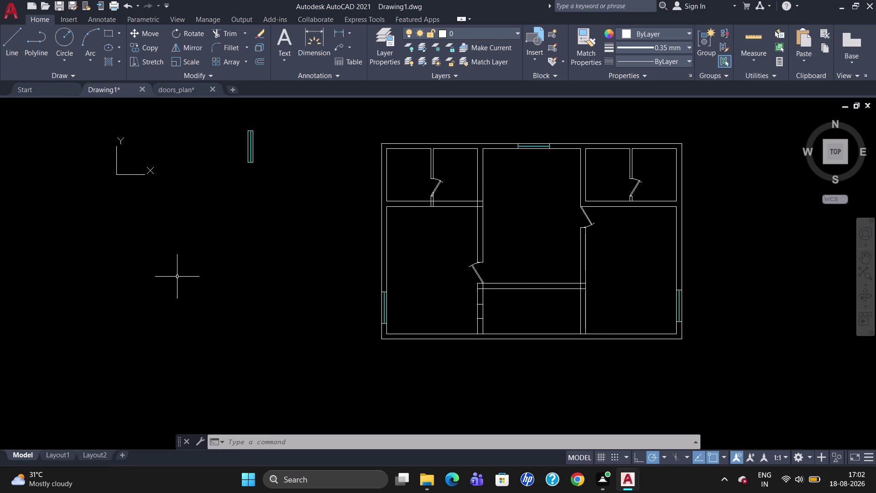
text(REC)
key(Return)
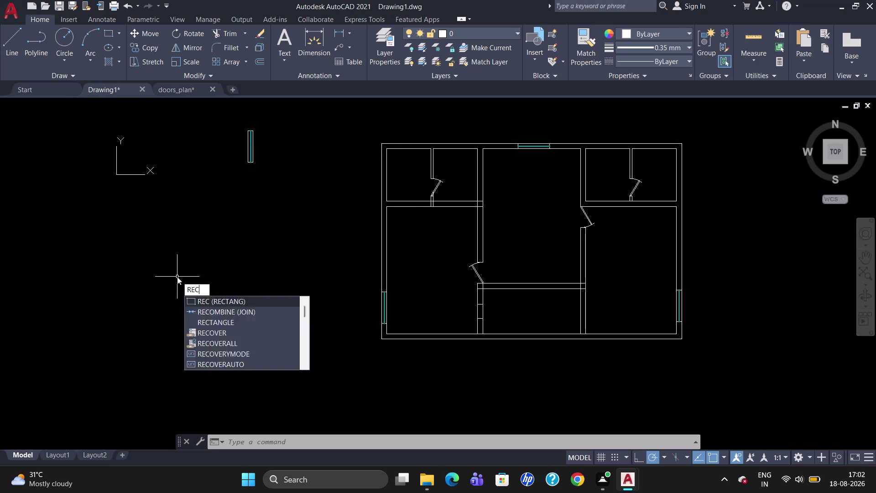
click(153, 272)
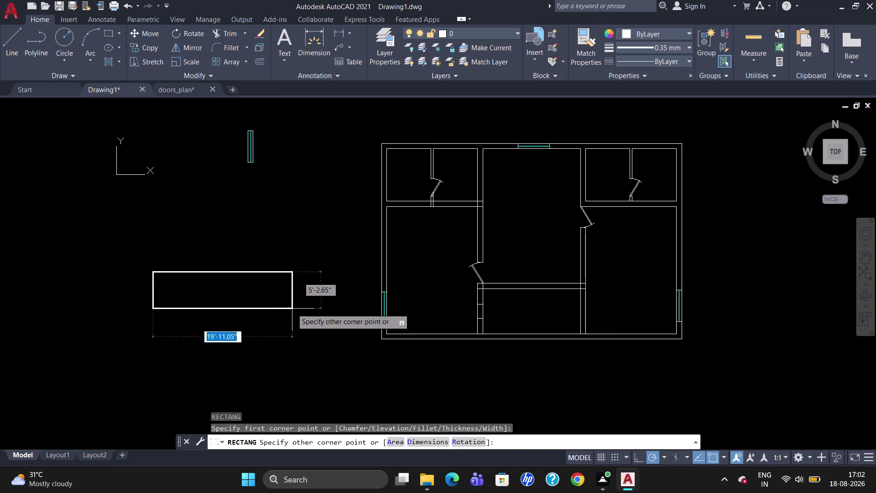
key(Escape)
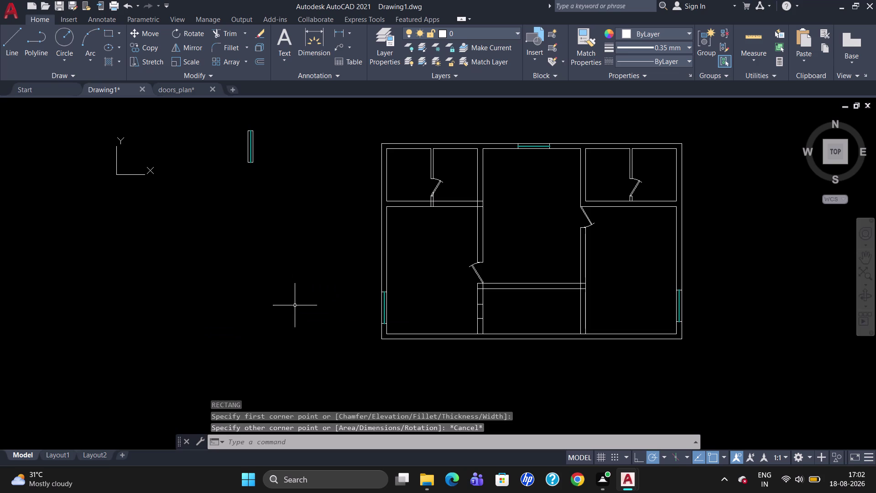
Set the current lineweight to ByLayer.
click(678, 42)
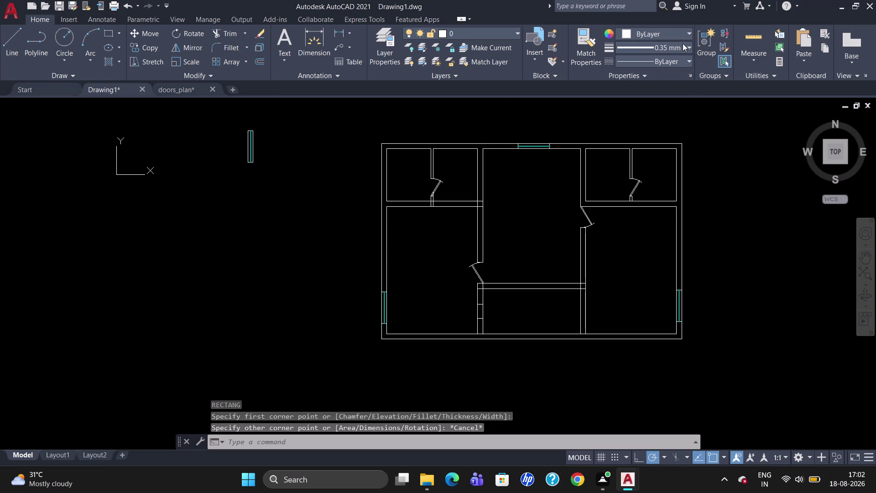
click(683, 44)
click(682, 48)
scroll(up, 3)
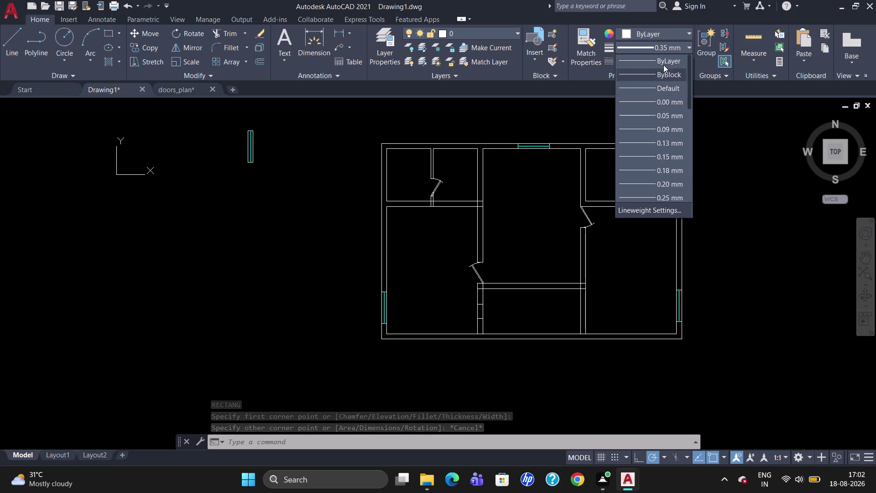
click(664, 61)
Draw a 60" by 9" rectangle to the left of the floor plan.
text(REC)
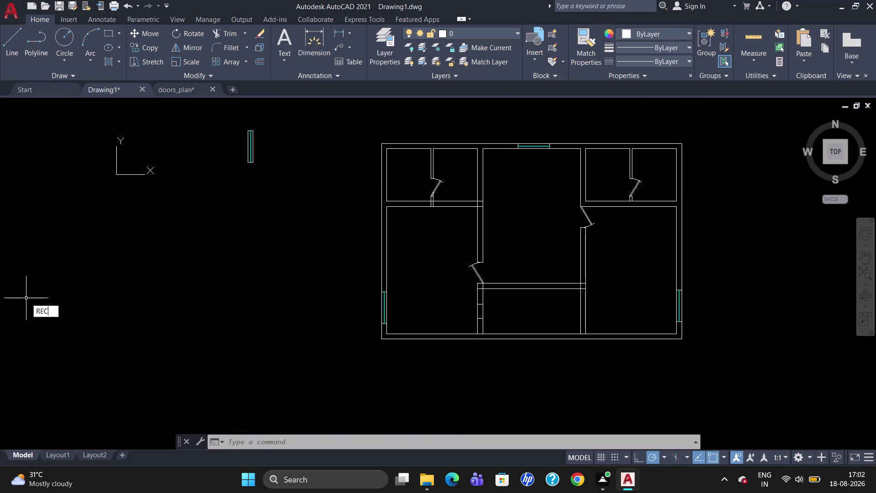
key(Return)
click(156, 262)
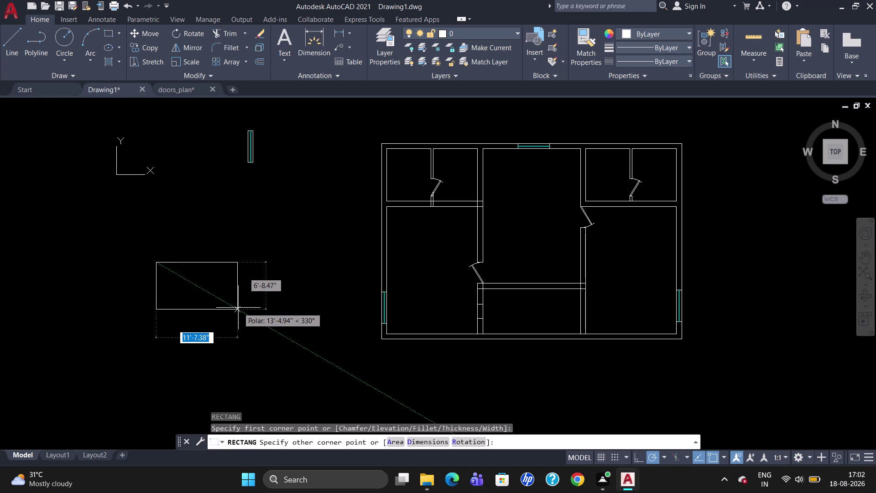
text(60)
key(shift+quotedbl)
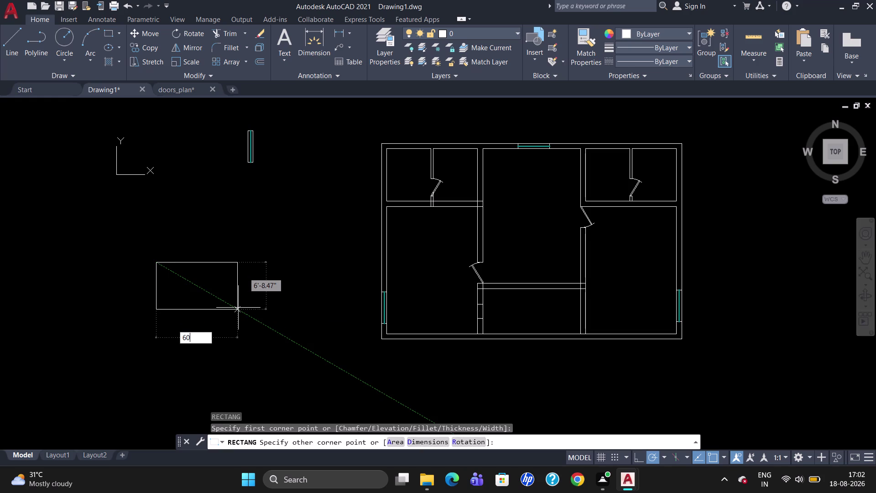
key(Tab)
text(9)
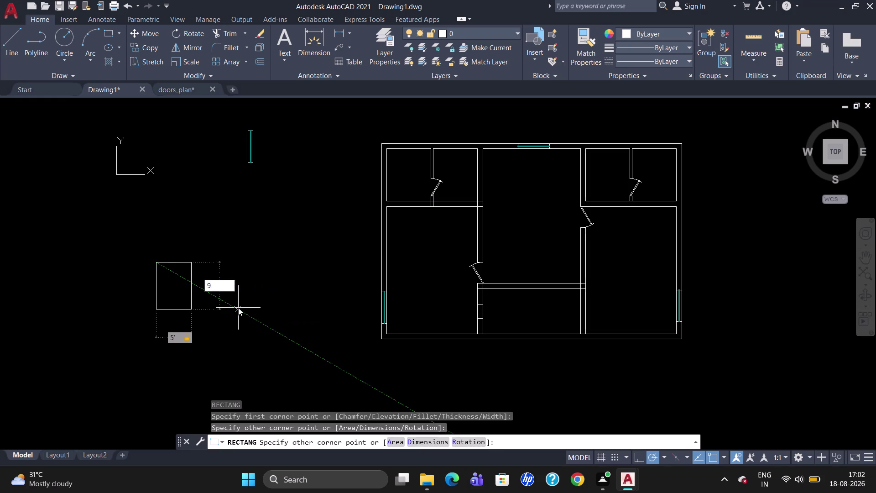
text(")
key(Return)
scroll(up, 3)
scroll(up, 3)
scroll(down, 3)
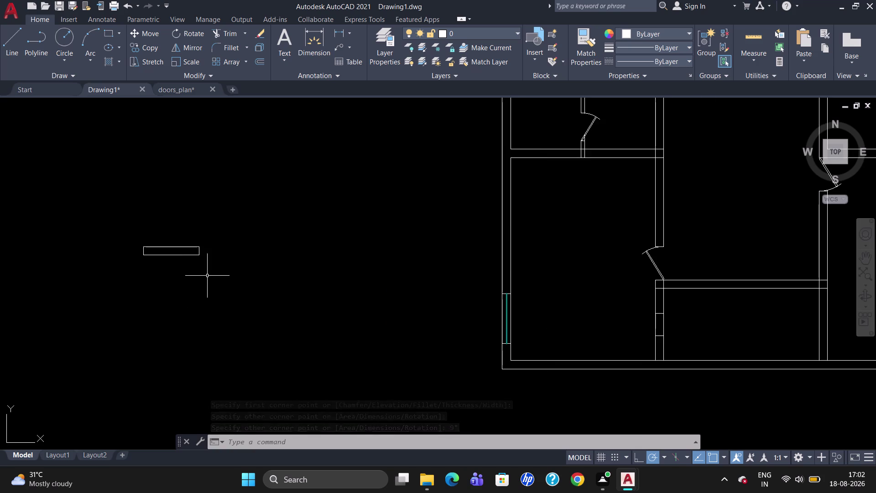
Draw a centre line across the middle of the new rectangle.
scroll(up, 3)
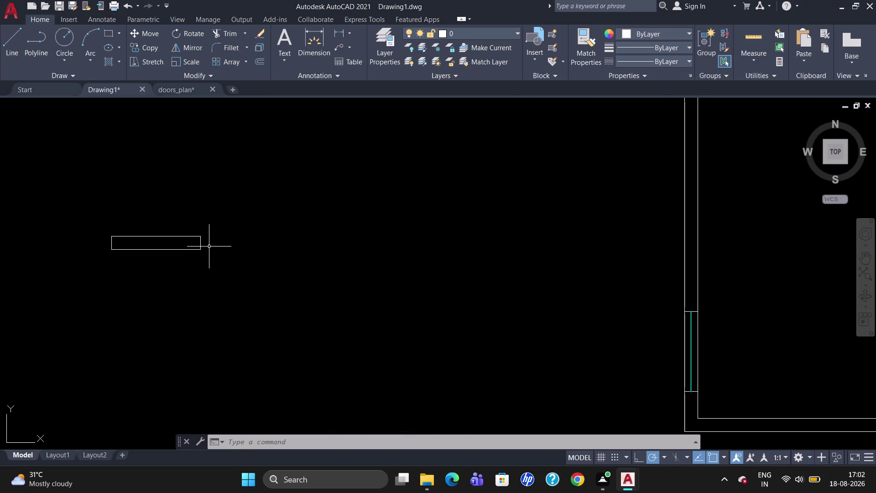
key(l)
key(Return)
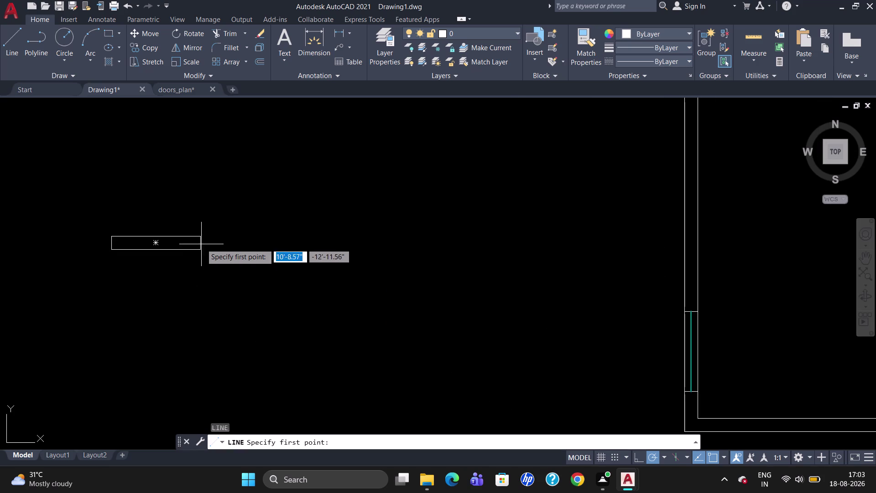
click(202, 243)
click(112, 244)
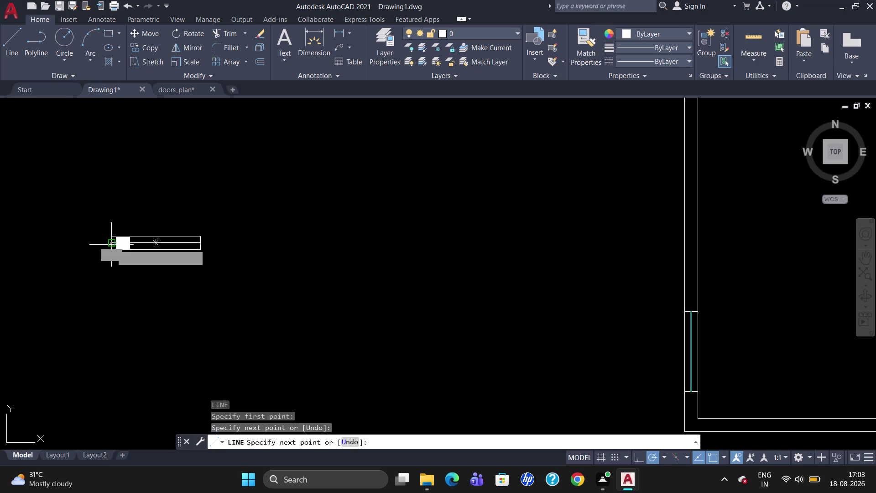
key(Escape)
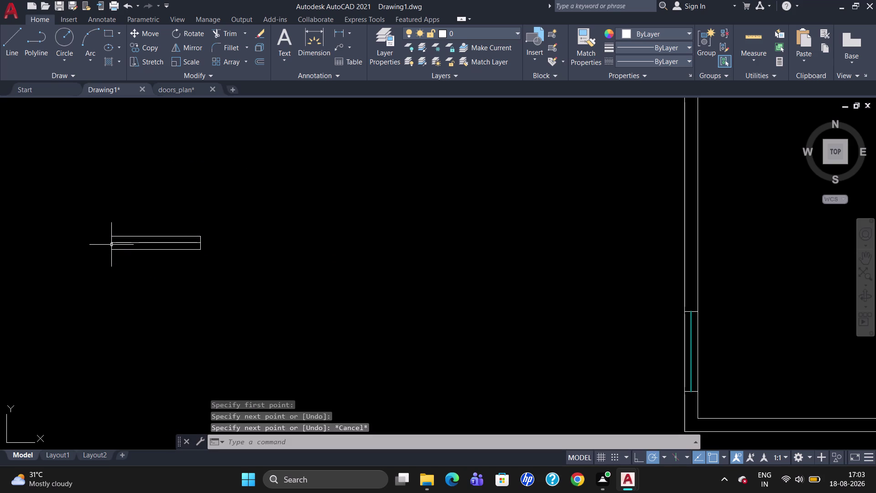
Set the centre line's colour to teal (136) in Properties.
click(123, 242)
right_click(122, 242)
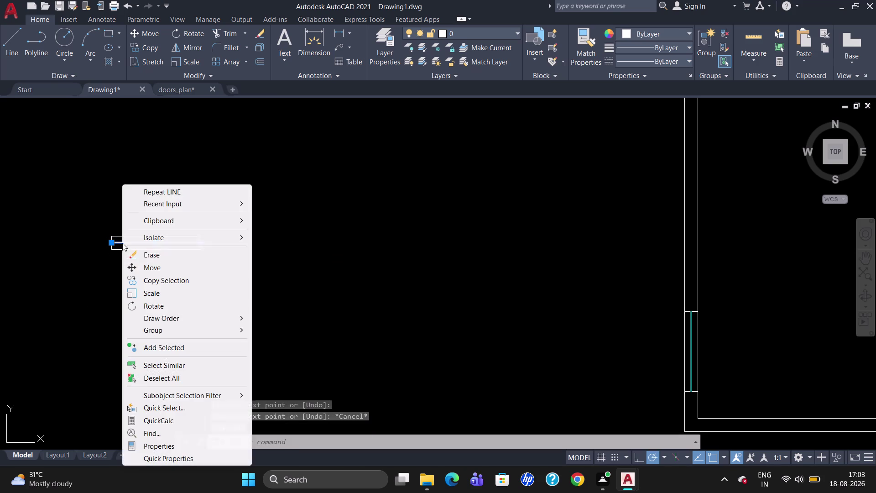
click(142, 442)
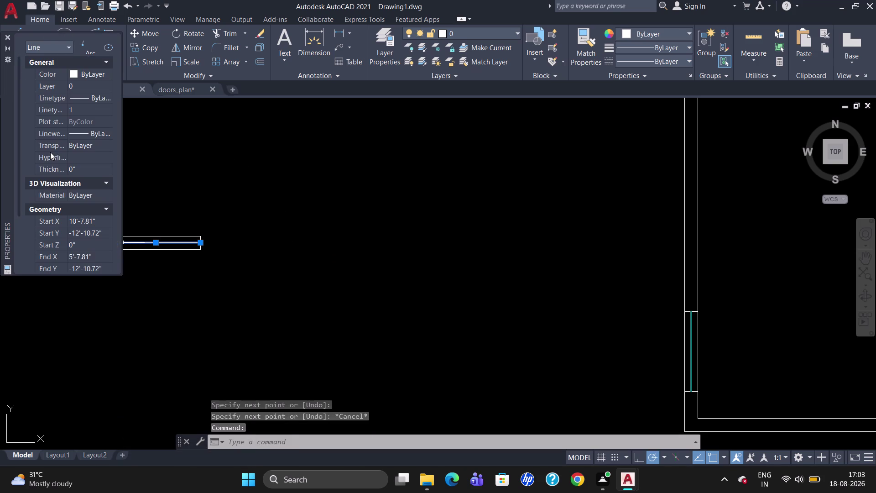
click(72, 72)
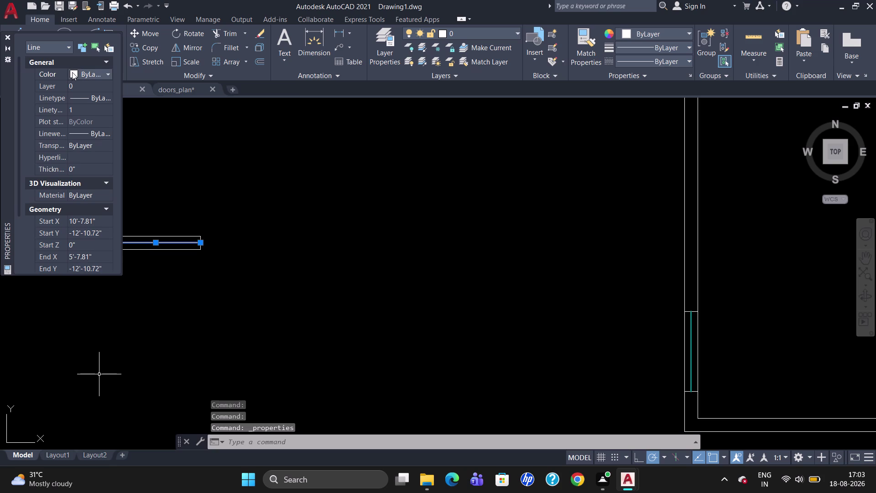
click(74, 72)
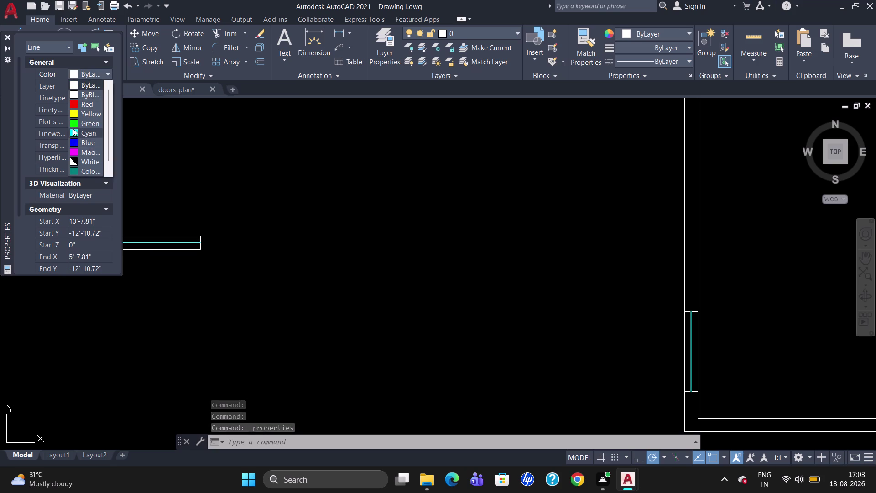
click(71, 172)
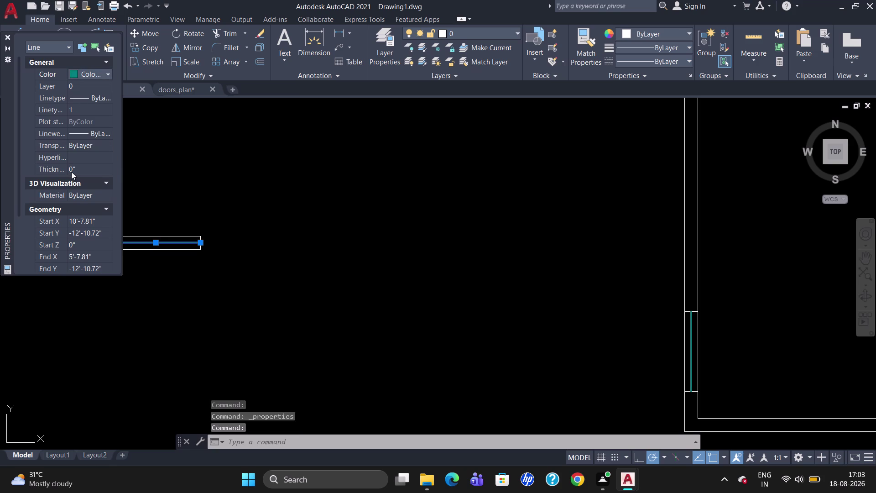
key(Escape)
click(6, 35)
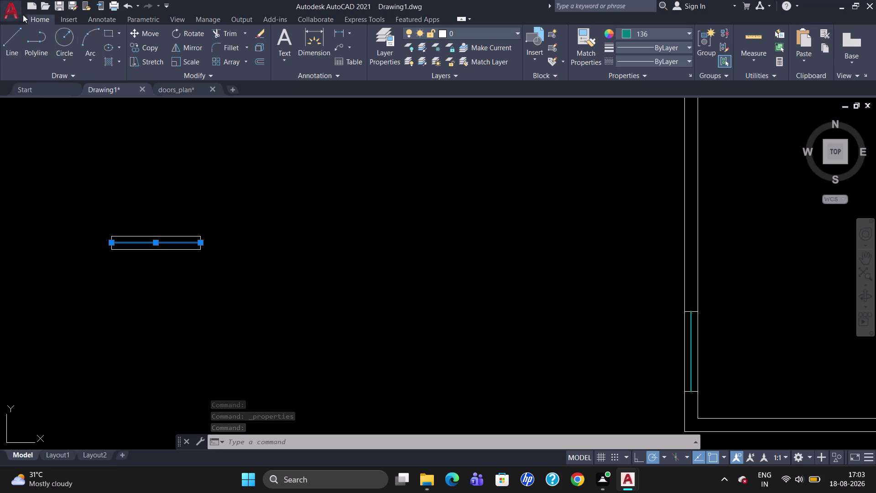
Give the centre line a heavier lineweight and select the rectangle with its line.
click(669, 42)
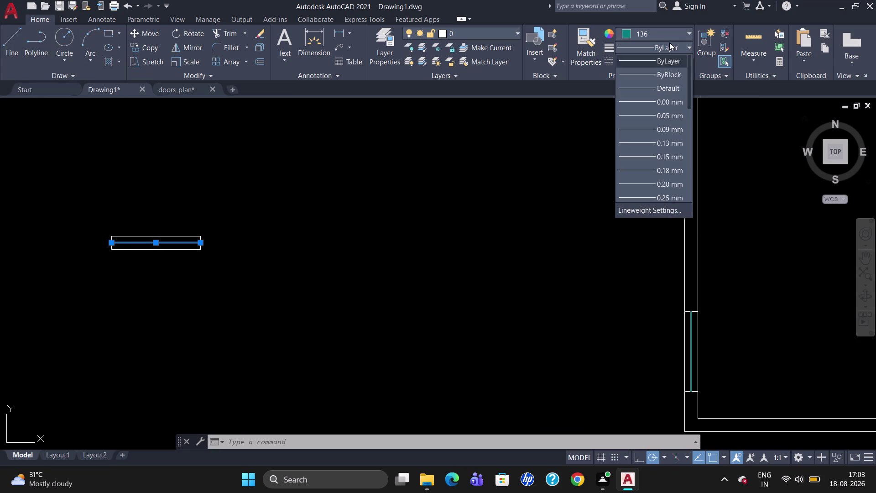
scroll(down, 3)
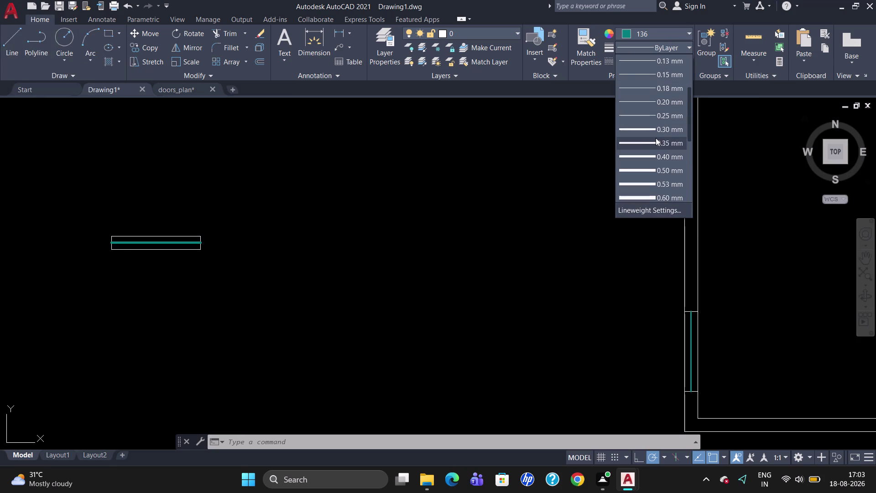
click(658, 128)
key(Escape)
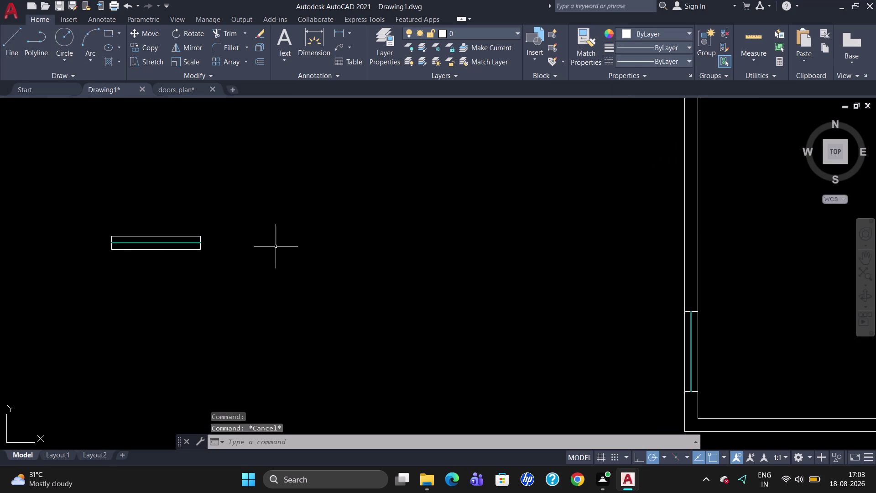
scroll(down, 3)
scroll(up, 3)
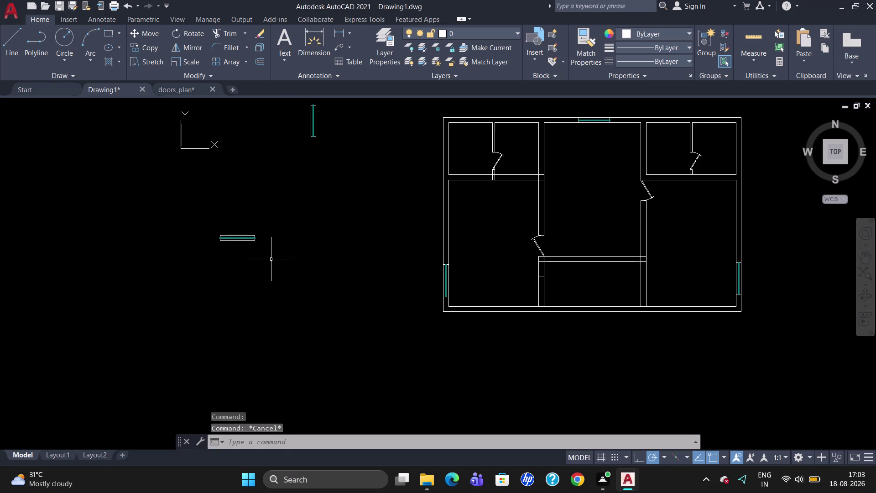
drag(272, 257, 207, 241)
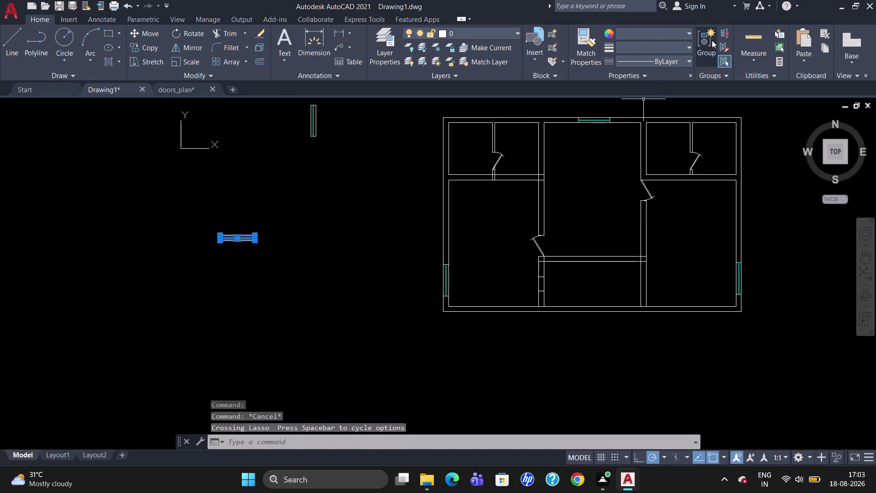
Group the rectangle and centre line, then copy the symbol onto the bottom wall.
click(712, 40)
key(c)
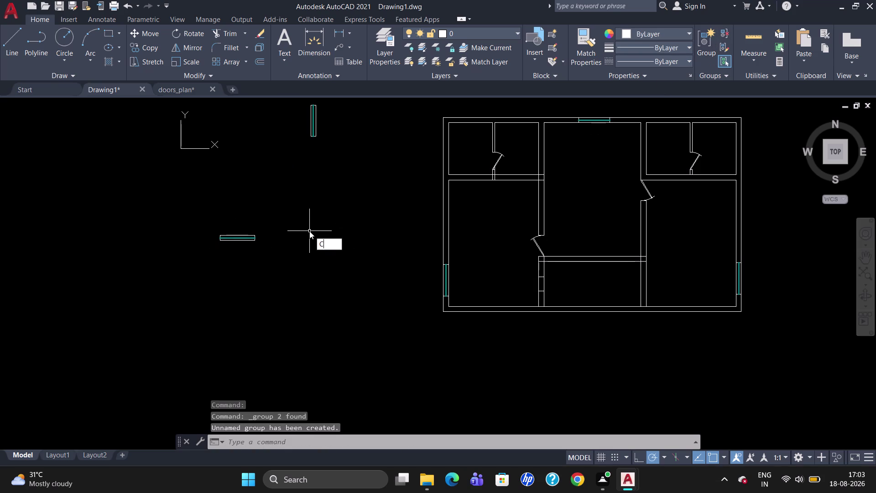
key(o)
key(Return)
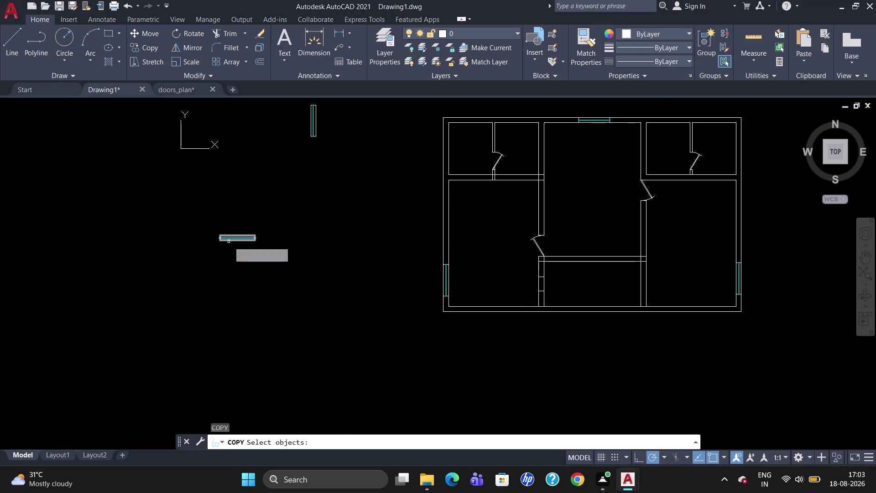
click(230, 241)
key(Return)
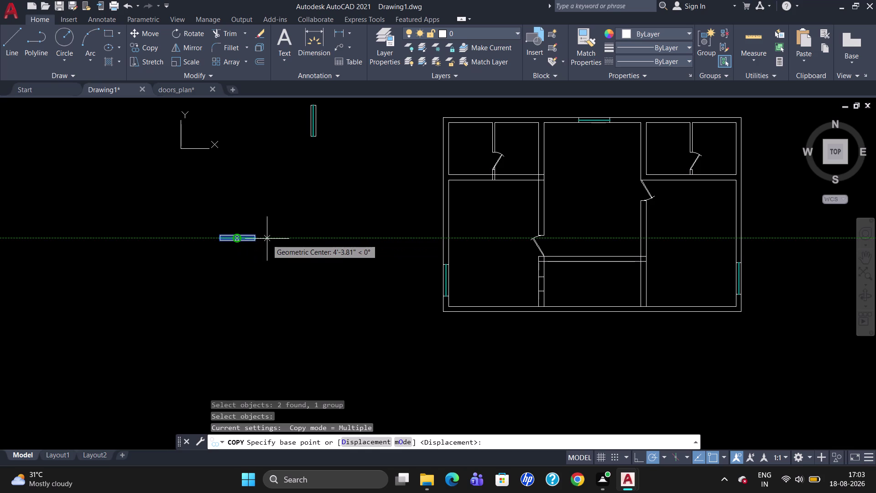
click(239, 237)
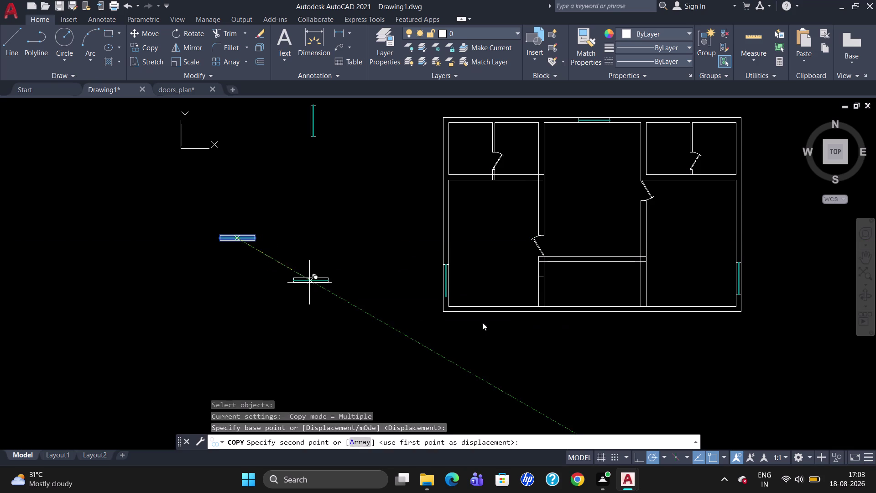
scroll(up, 3)
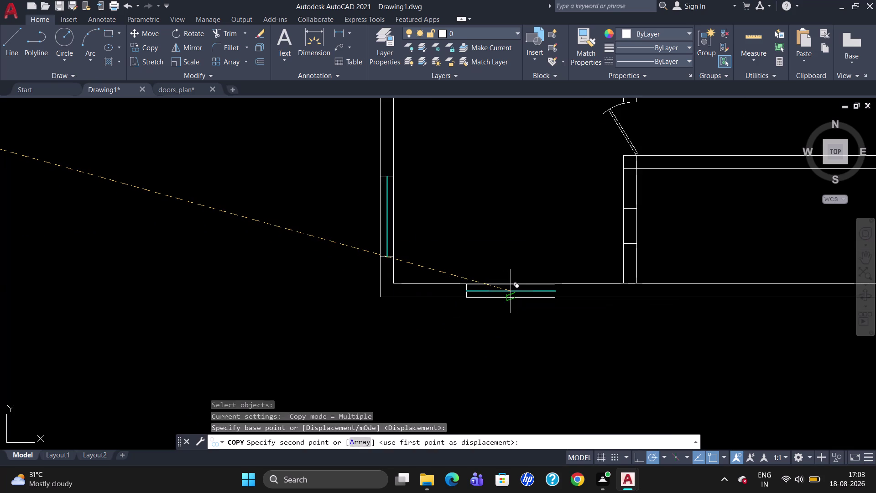
click(511, 290)
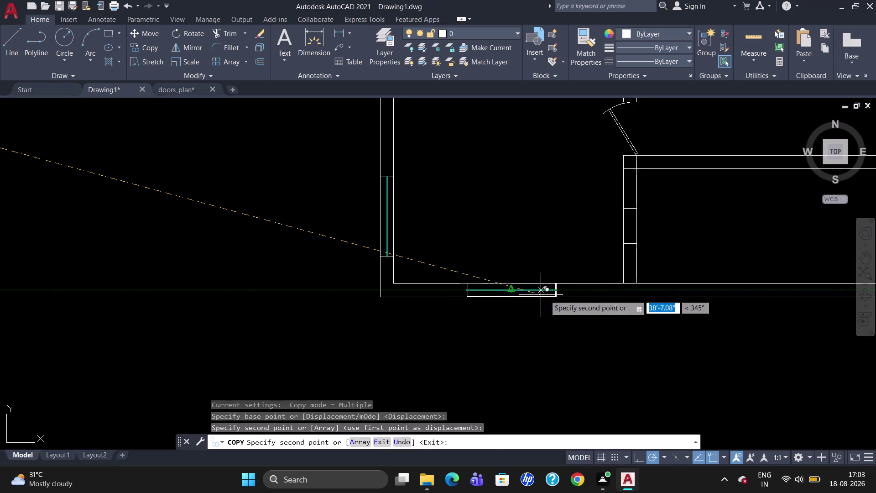
Place a second window copy on the right side of the bottom wall.
scroll(down, 3)
scroll(up, 3)
scroll(down, 3)
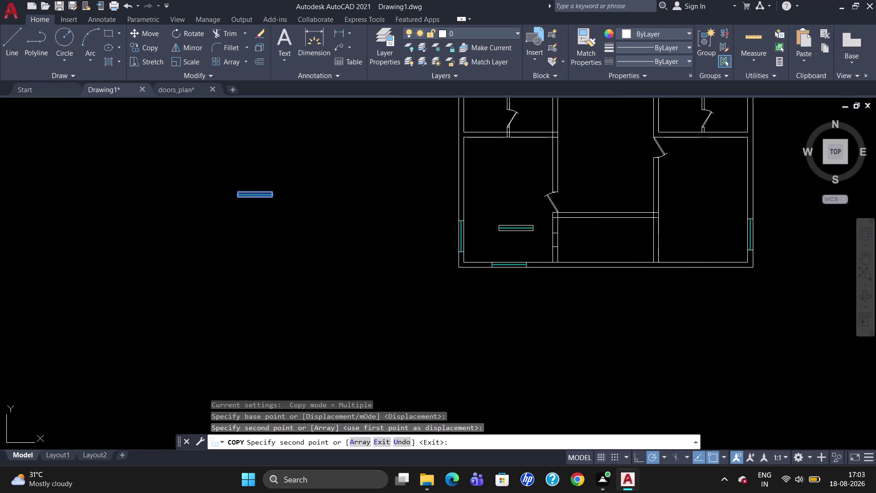
scroll(up, 3)
scroll(up, 3)
scroll(down, 3)
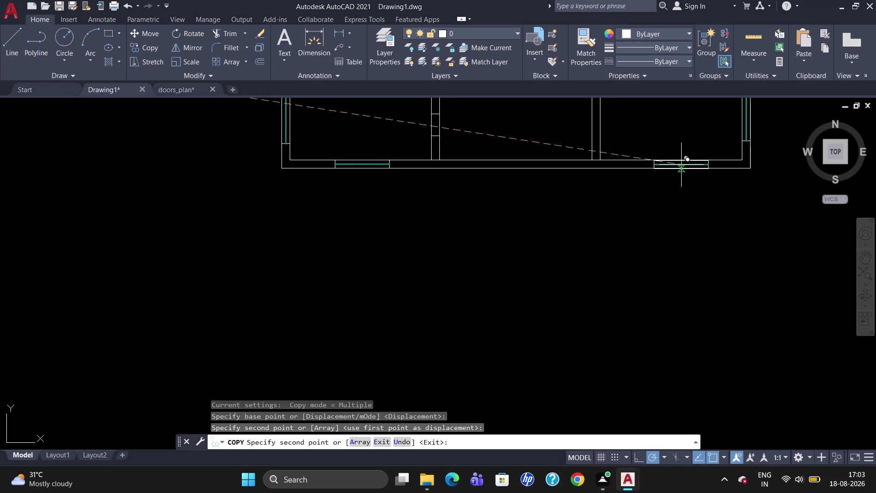
click(681, 165)
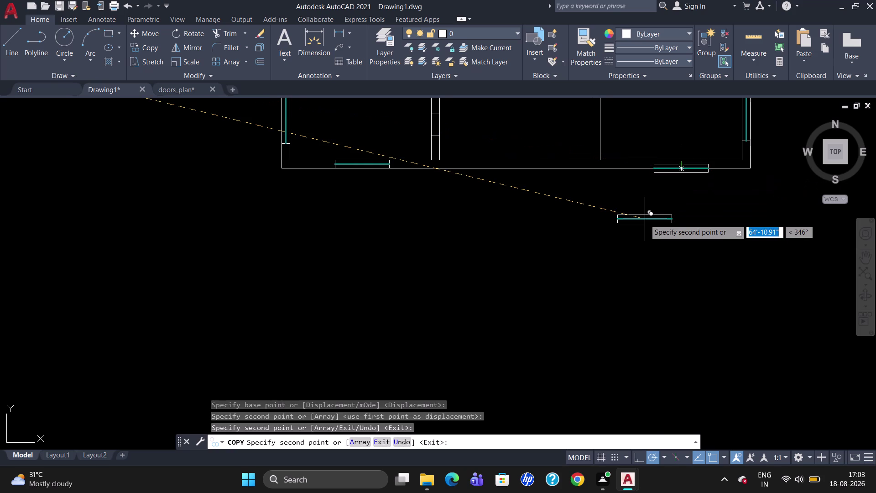
key(Escape)
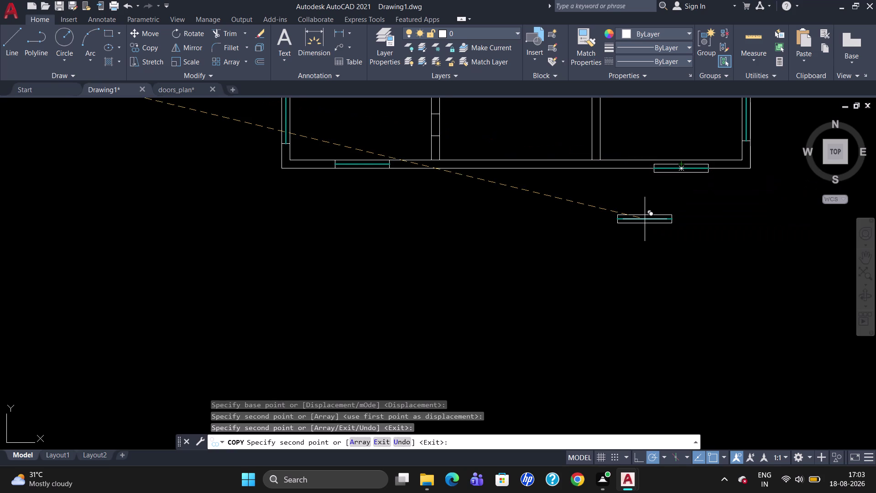
key(m)
key(Return)
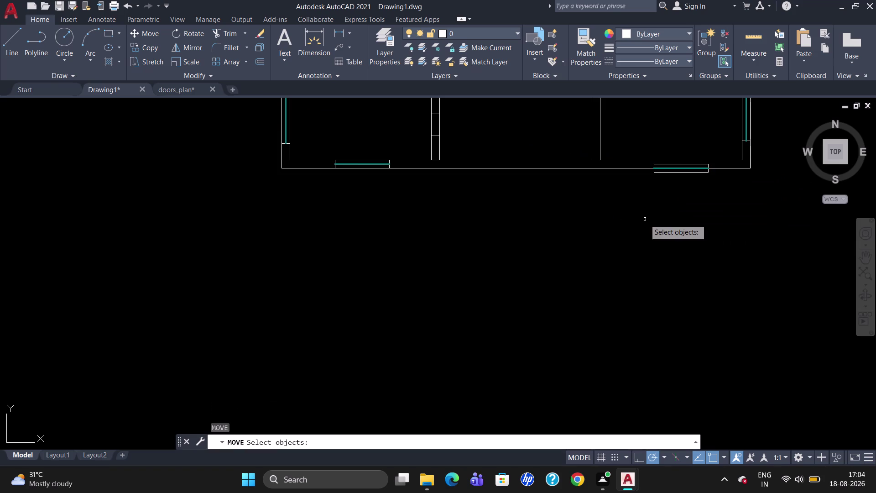
Move the right bottom-wall window from its corner into its aligned wall position.
click(672, 164)
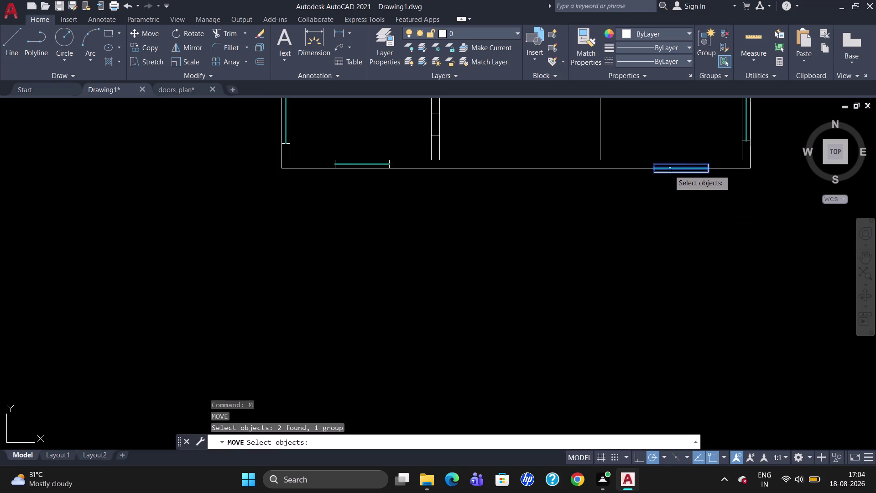
key(Return)
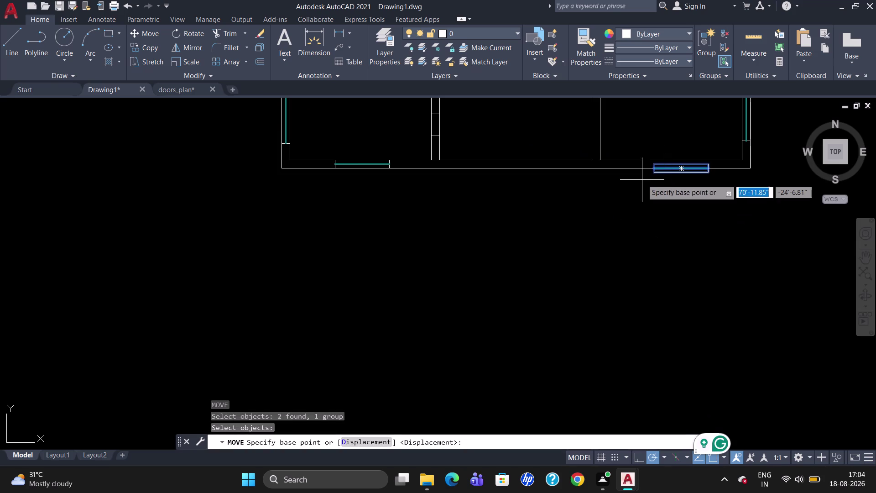
scroll(up, 3)
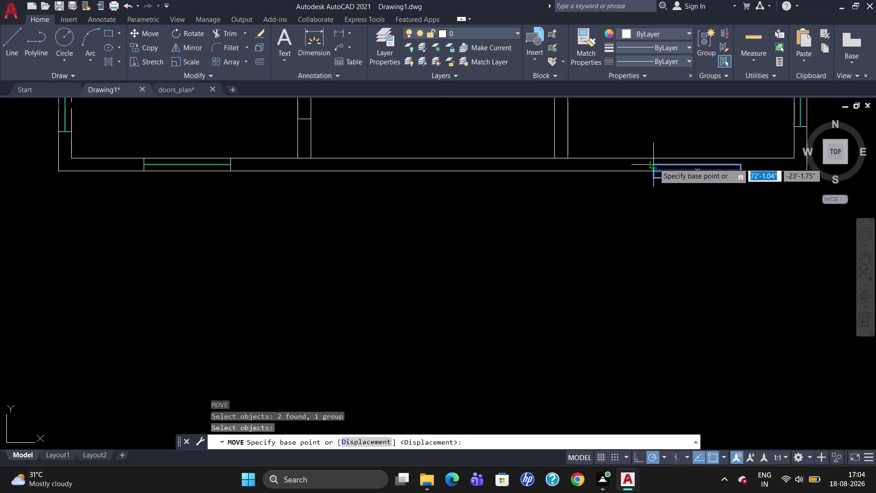
click(654, 163)
click(653, 156)
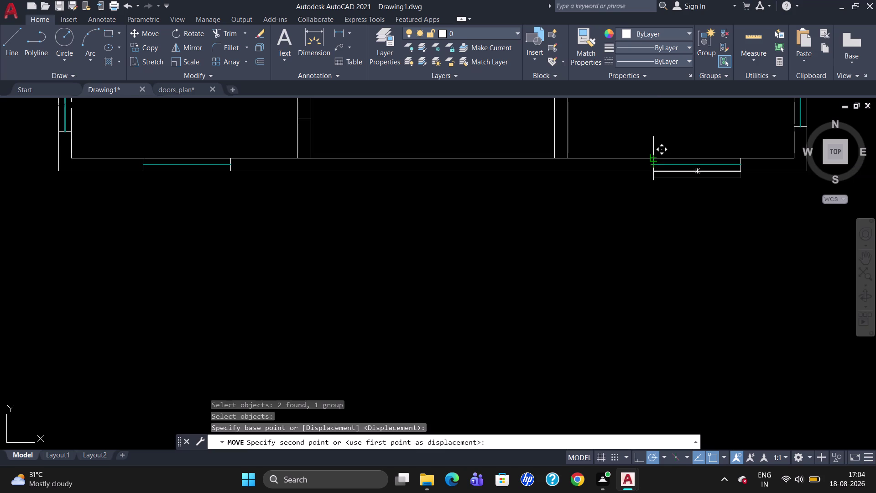
scroll(down, 3)
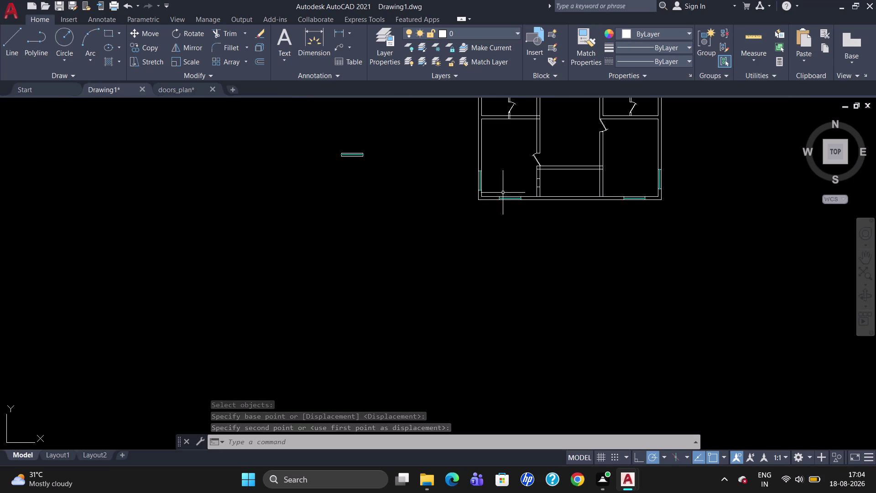
scroll(up, 3)
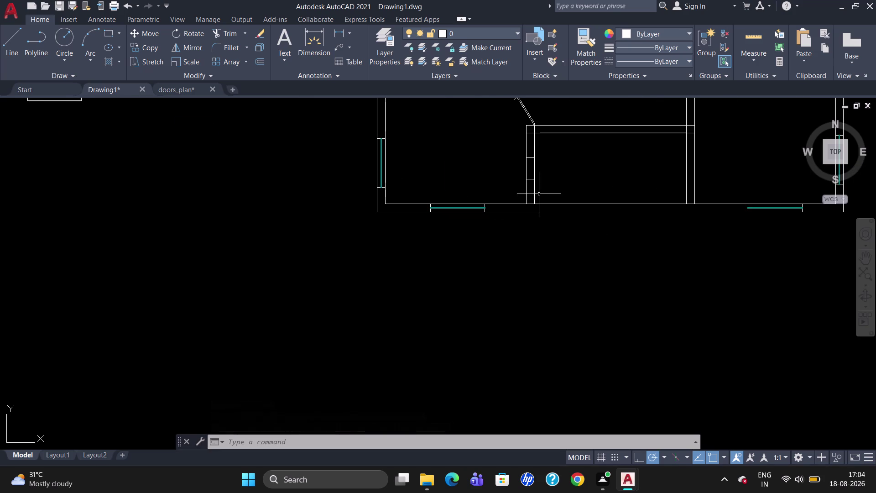
Delete the two stray short lines near the interior partition.
click(532, 181)
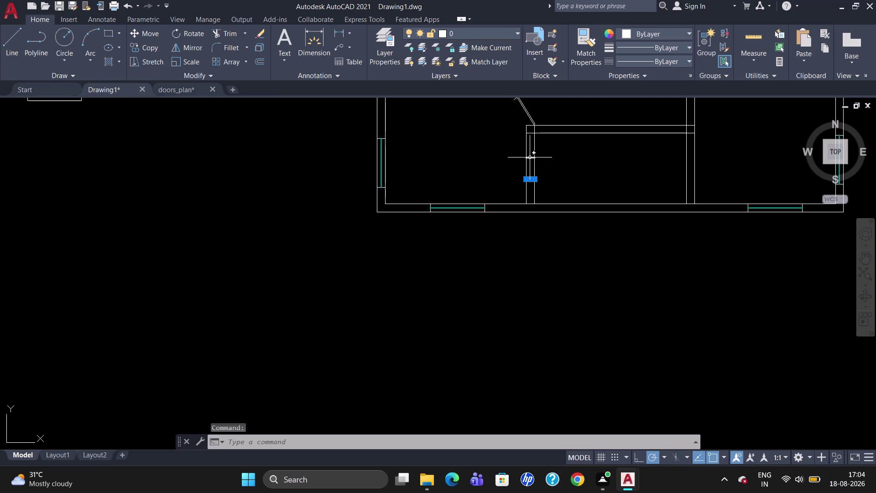
click(530, 158)
key(Delete)
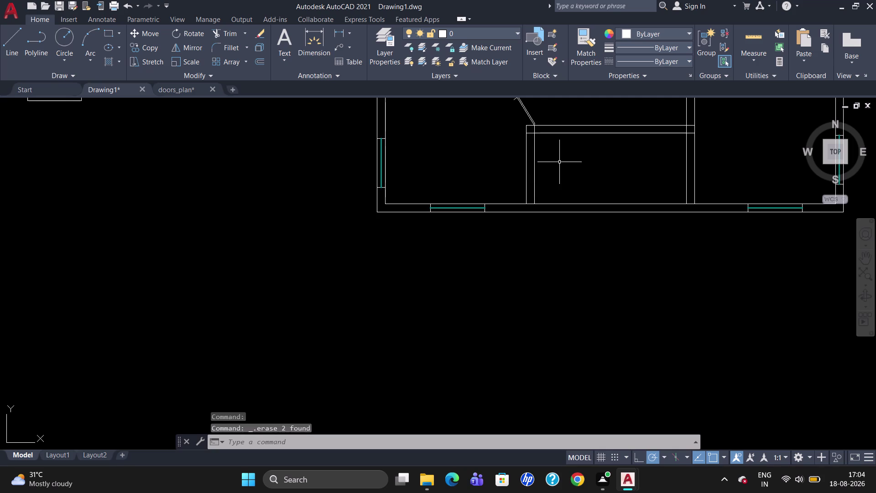
text(TR)
key(Return)
key(Return)
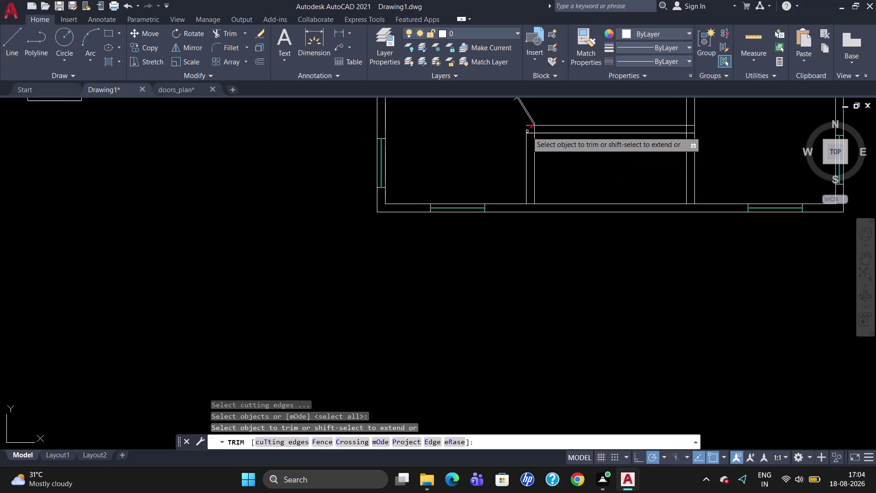
Trim overlapping wall lines at the partition and right junction, undoing a wrong window trim.
click(531, 133)
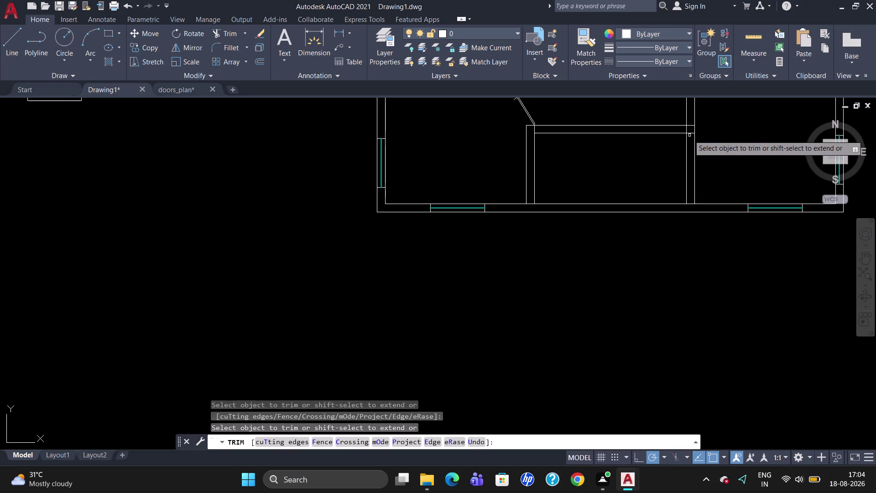
click(689, 135)
click(690, 133)
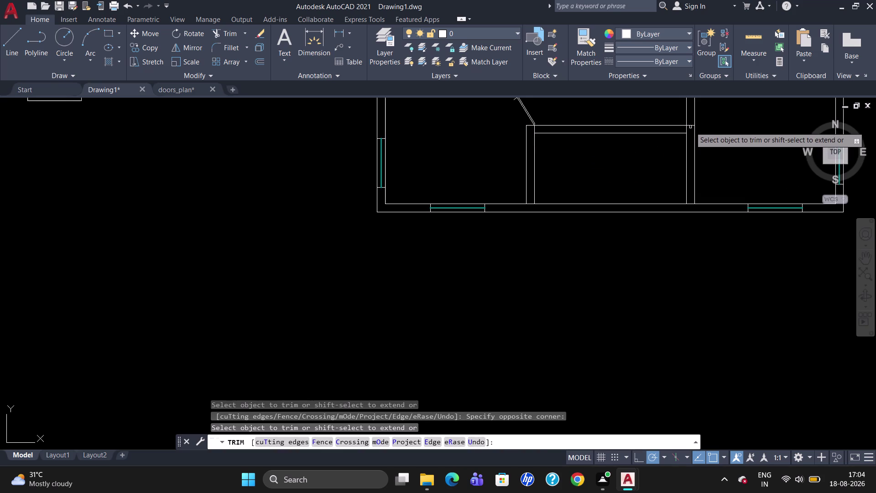
click(690, 127)
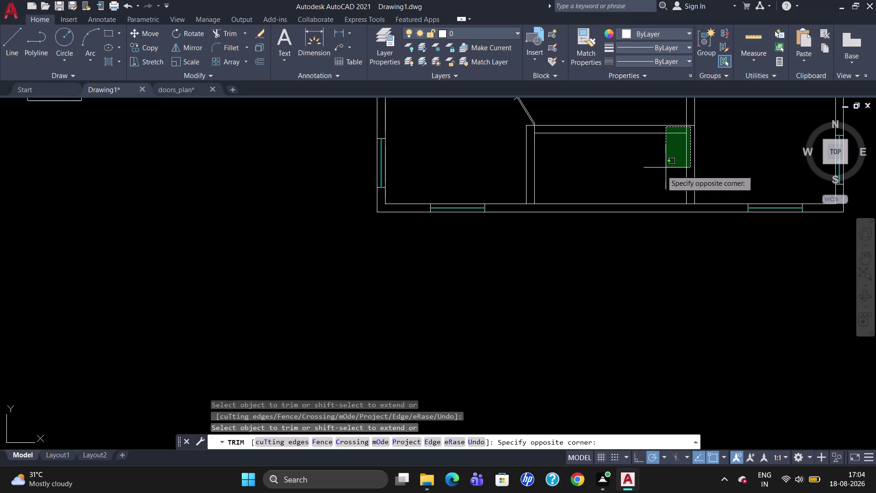
click(734, 157)
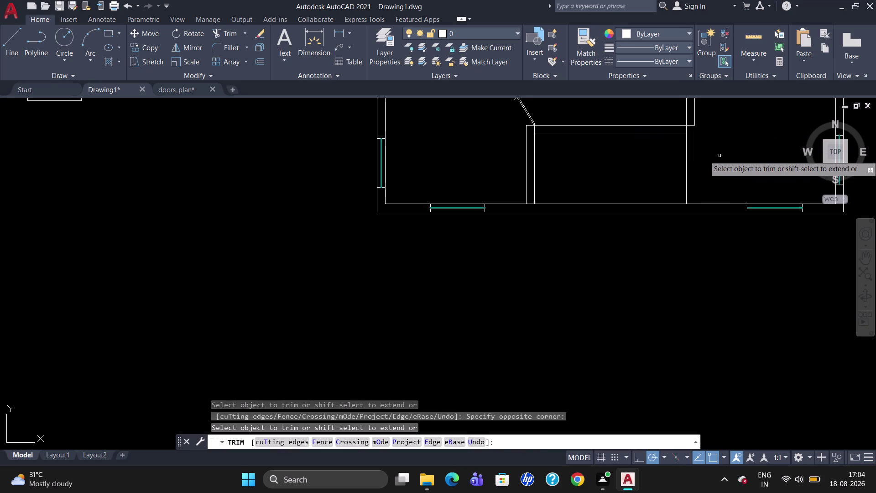
key(u)
key(Return)
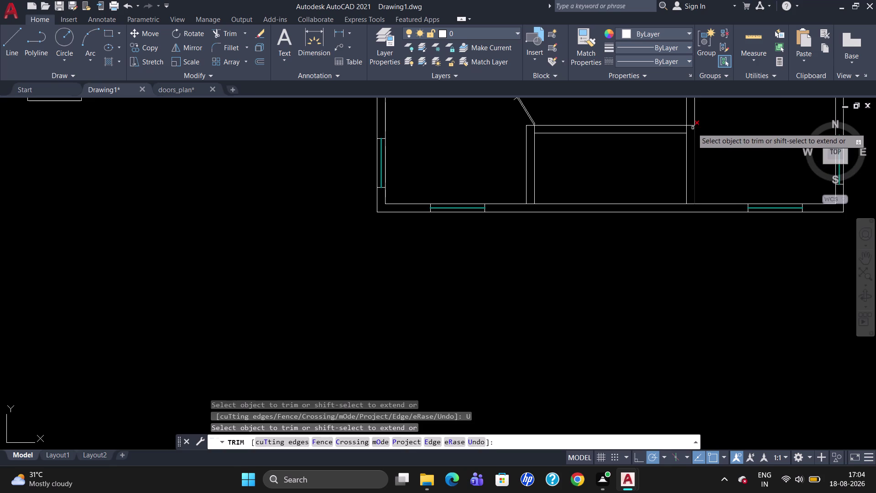
Trim the remaining overlaps at the right junction and the leftover segment inside the room.
click(690, 125)
click(687, 130)
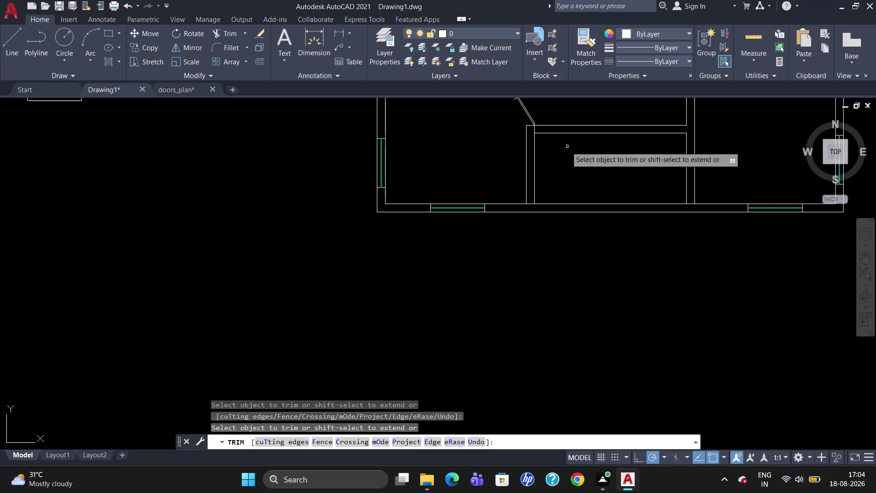
click(534, 130)
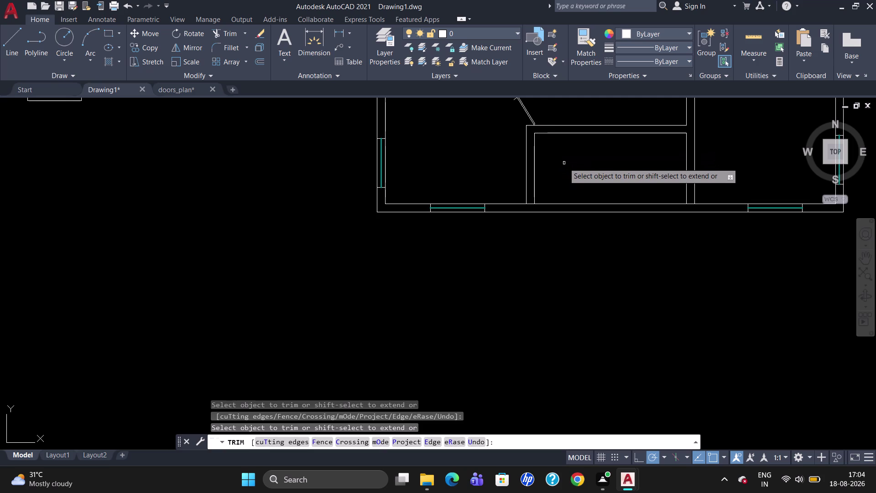
scroll(down, 3)
scroll(up, 3)
scroll(down, 3)
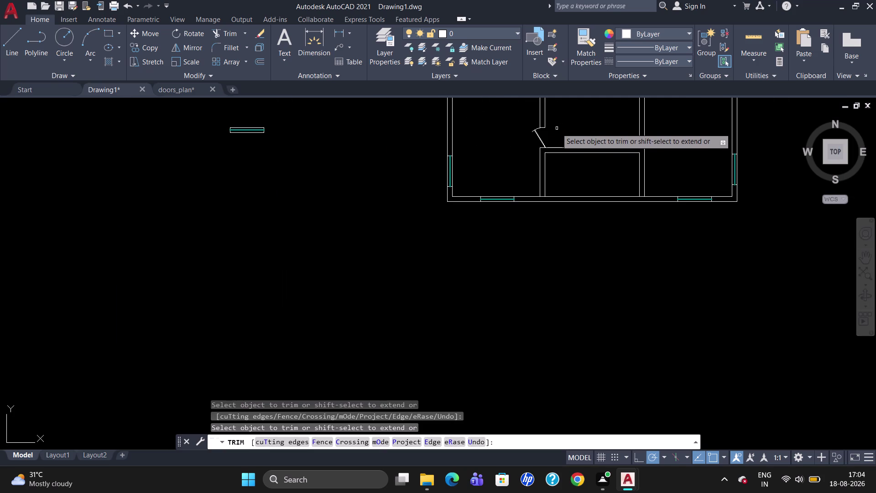
key(Escape)
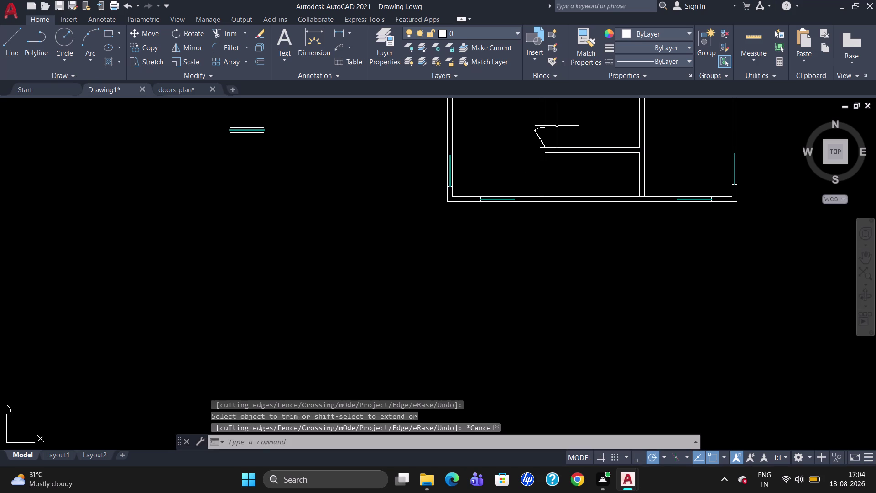
Move the door arc and leaf near the partition up and right to a new spot.
scroll(down, 3)
scroll(up, 3)
scroll(up, 3)
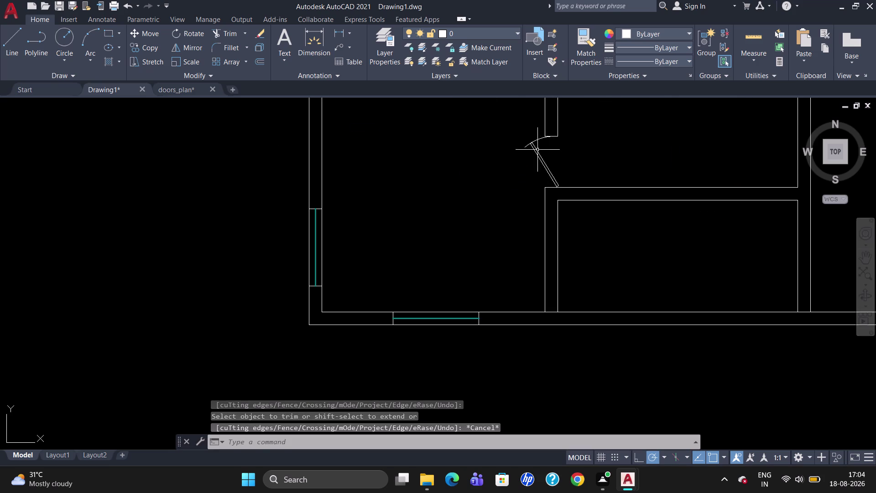
click(535, 148)
key(m)
key(Return)
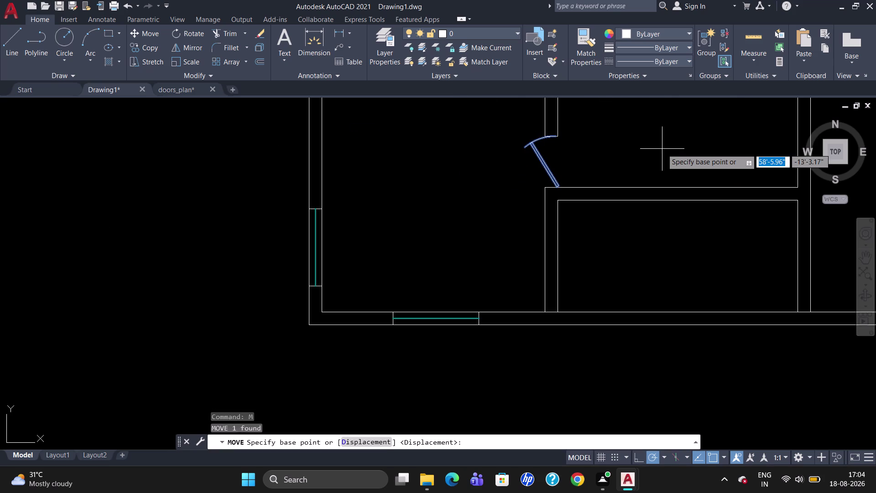
click(558, 181)
click(632, 144)
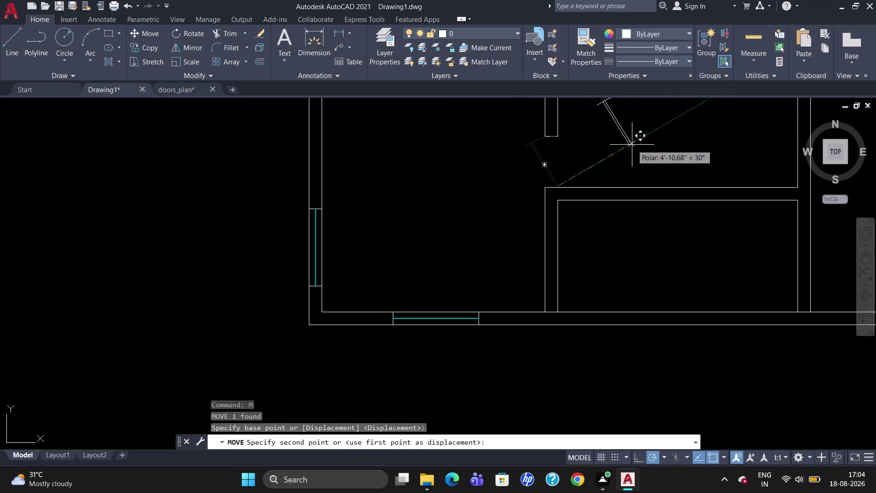
click(552, 186)
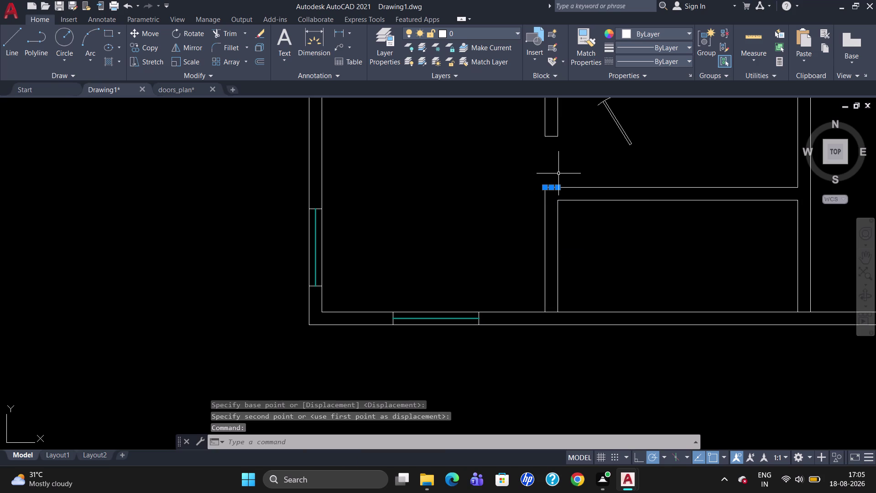
Offset the interior wall line 9 inches upward to mark the edge of the door opening.
text(9")
key(Return)
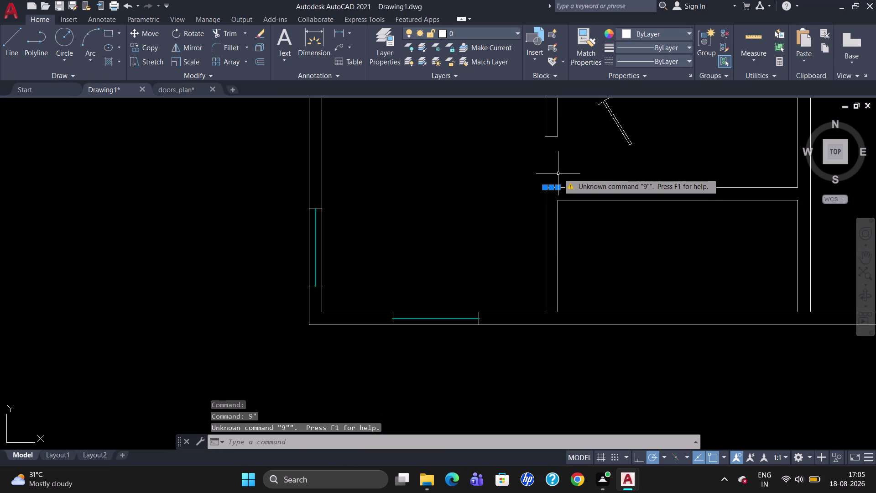
key(Escape)
key(o)
key(Return)
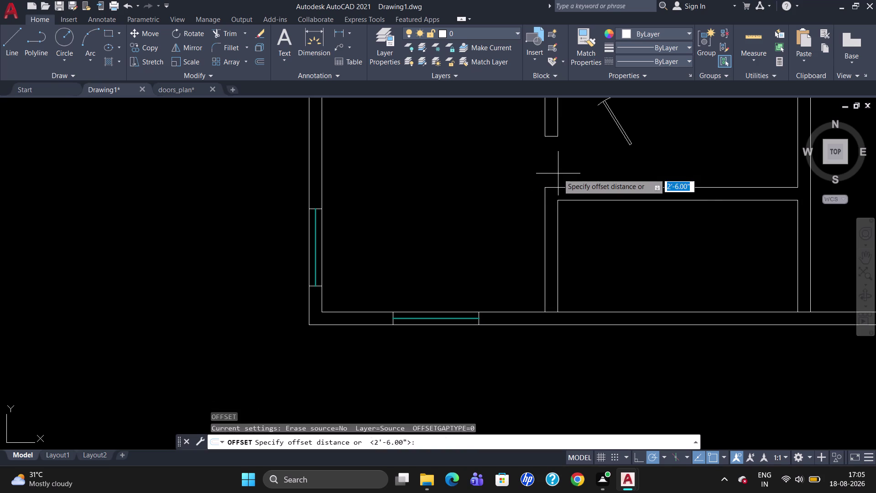
text(9")
key(Return)
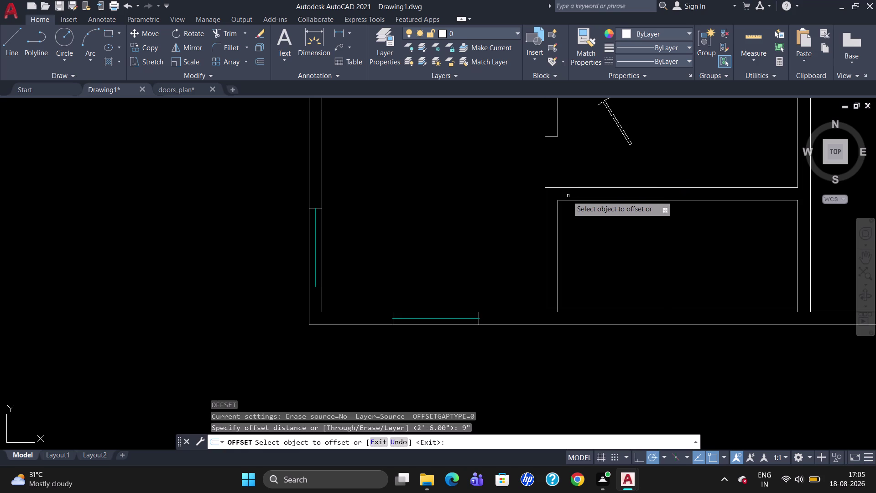
click(547, 186)
click(553, 175)
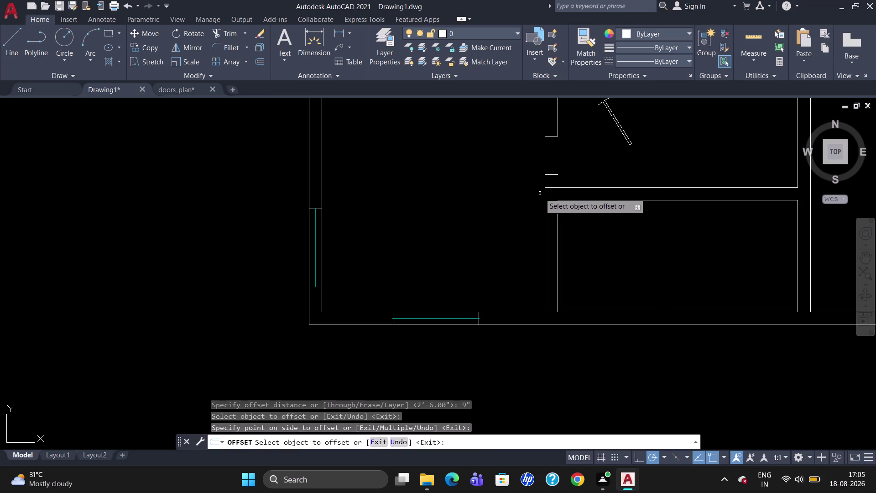
key(Escape)
key(l)
key(Return)
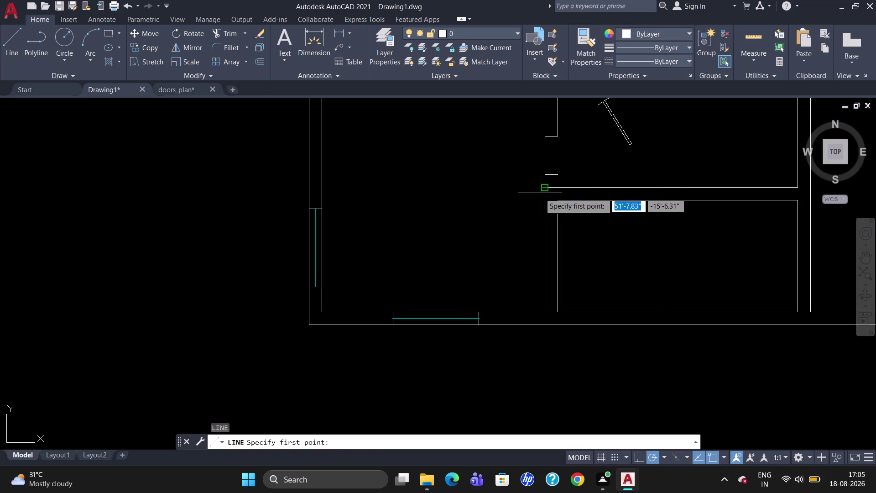
key(Escape)
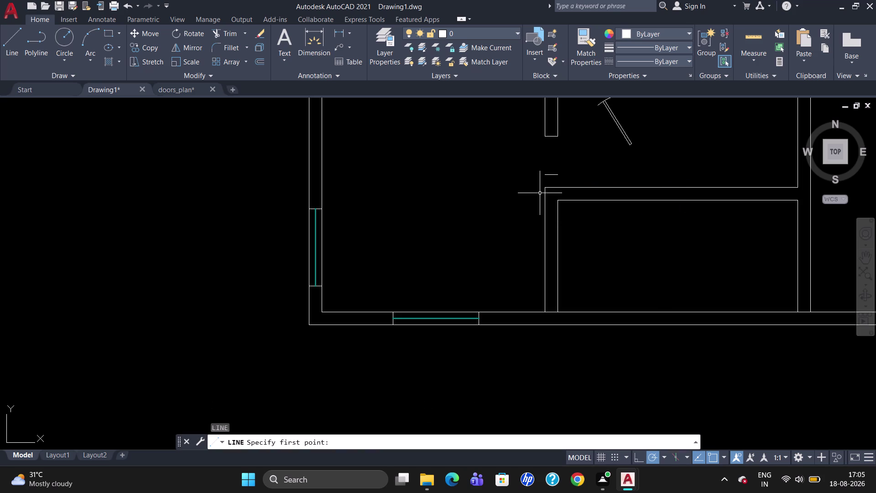
Extend the short offset lines up to the boundary wall line.
text(EX)
key(Return)
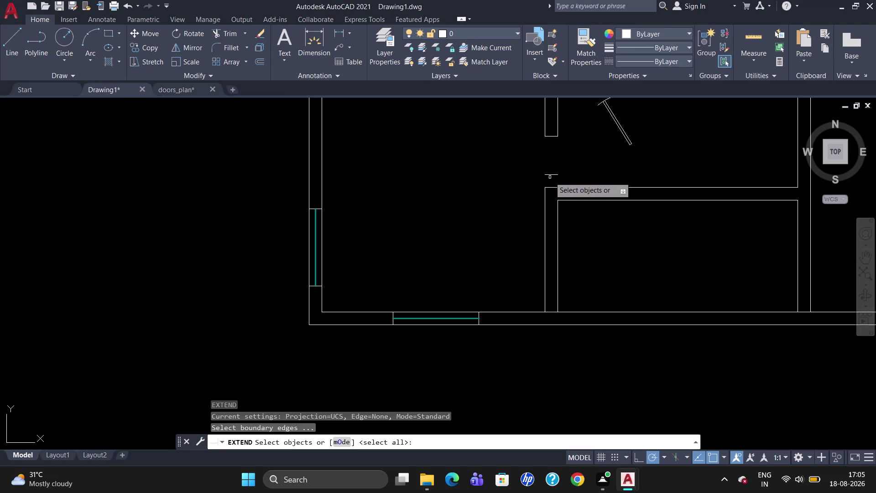
click(551, 175)
key(Return)
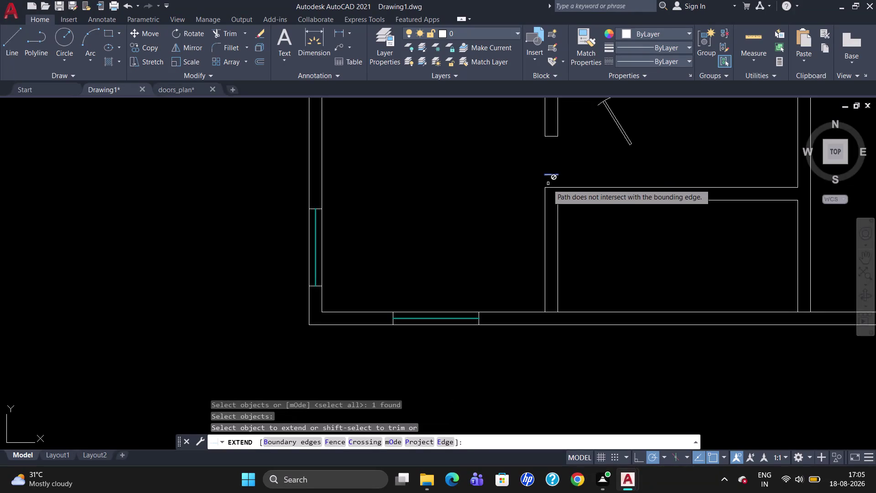
click(544, 195)
click(555, 211)
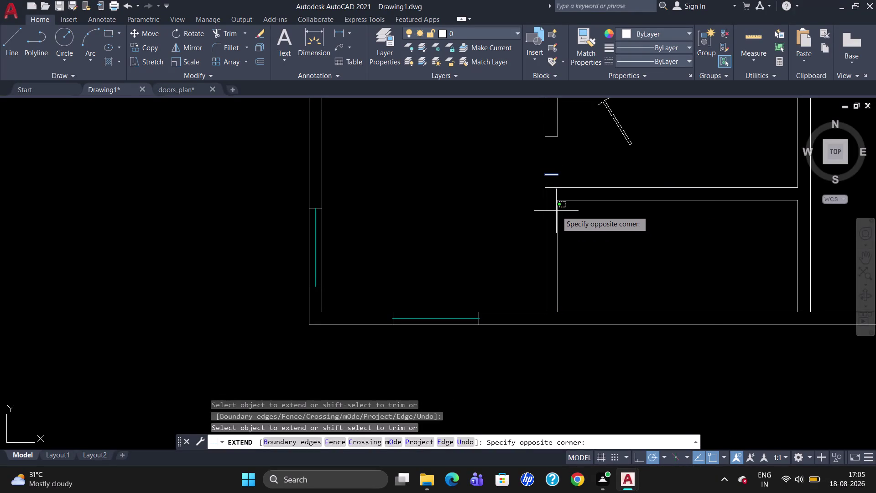
click(557, 211)
click(557, 210)
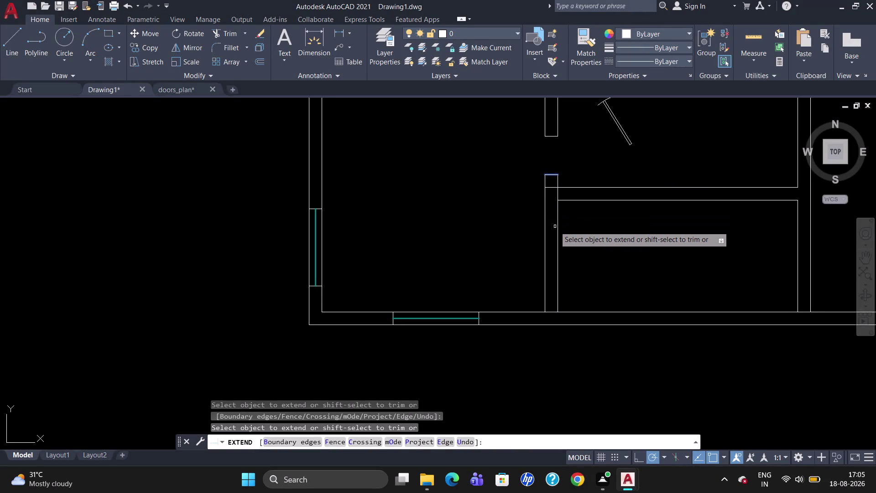
key(Escape)
Trim the wall lines at the new opening and delete the leftover stray line.
text(TR)
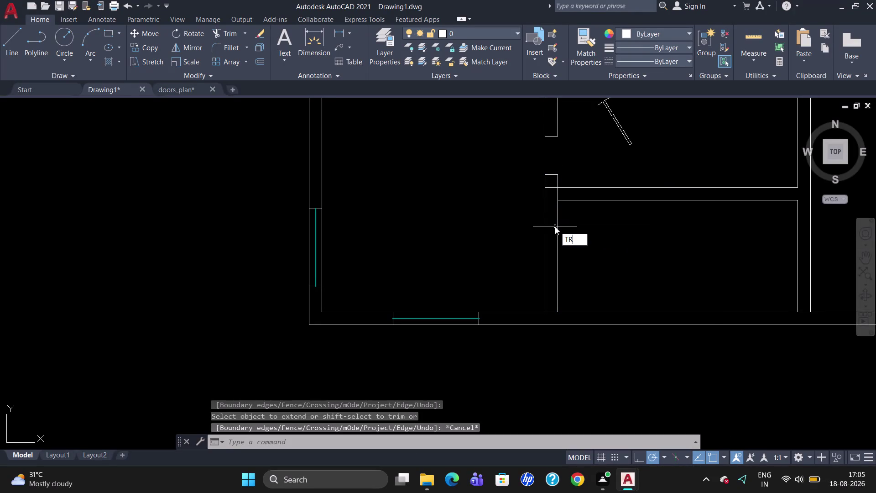
key(Return)
key(Return)
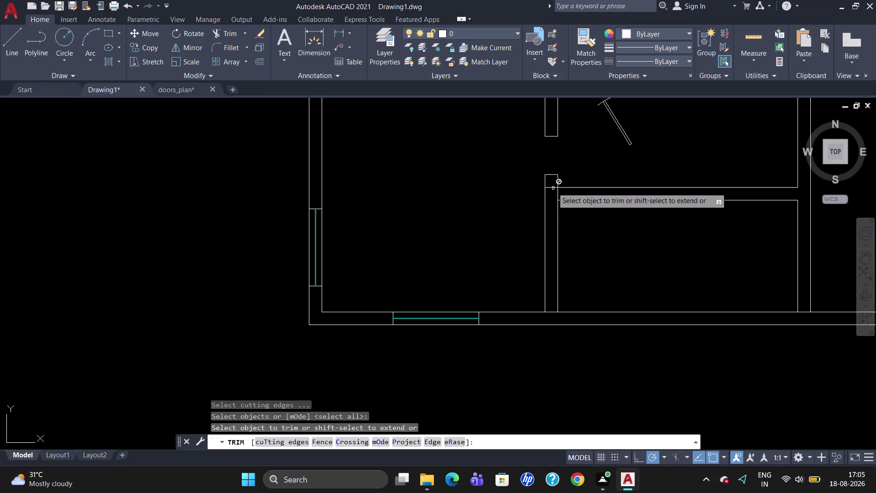
click(552, 187)
click(553, 188)
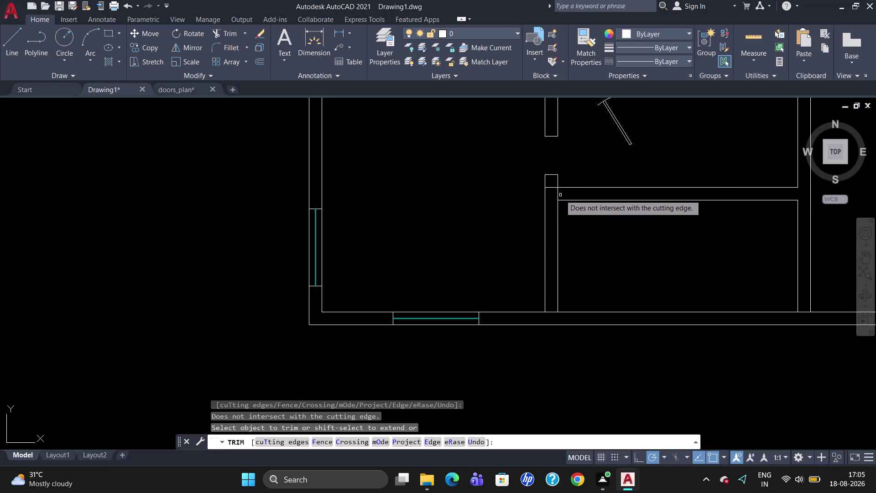
click(557, 195)
key(Escape)
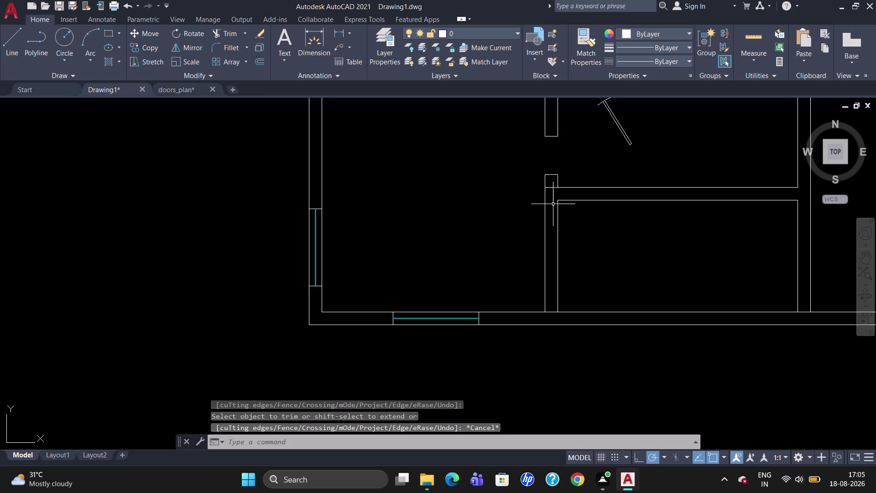
click(550, 136)
key(Delete)
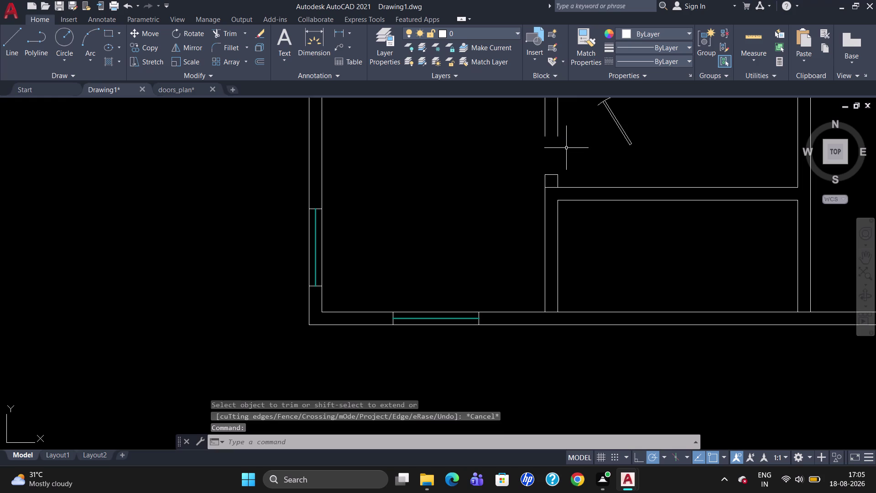
Offset the wall line 3' for the opening's other edge and erase the unwanted copy.
key(o)
key(Return)
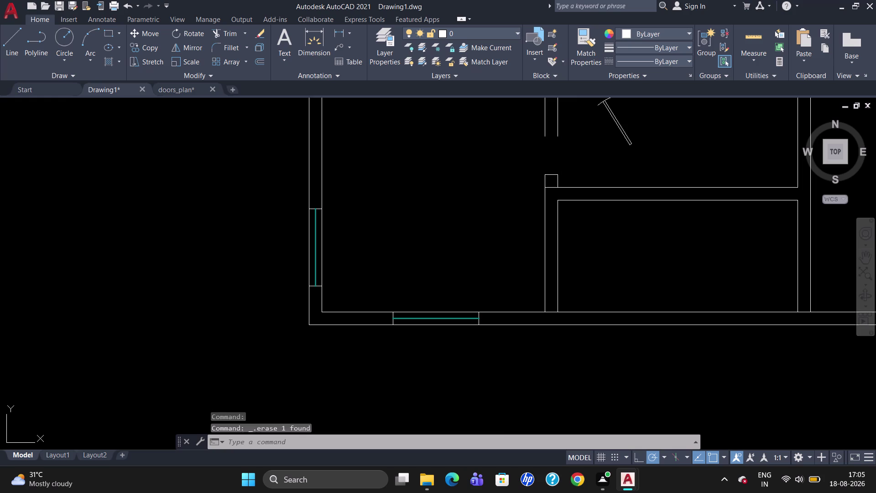
text(3')
key(Return)
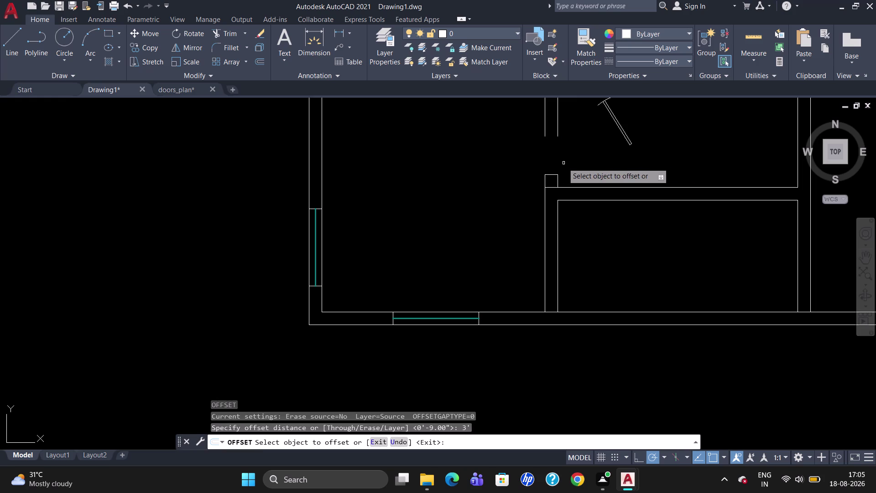
click(551, 175)
click(554, 133)
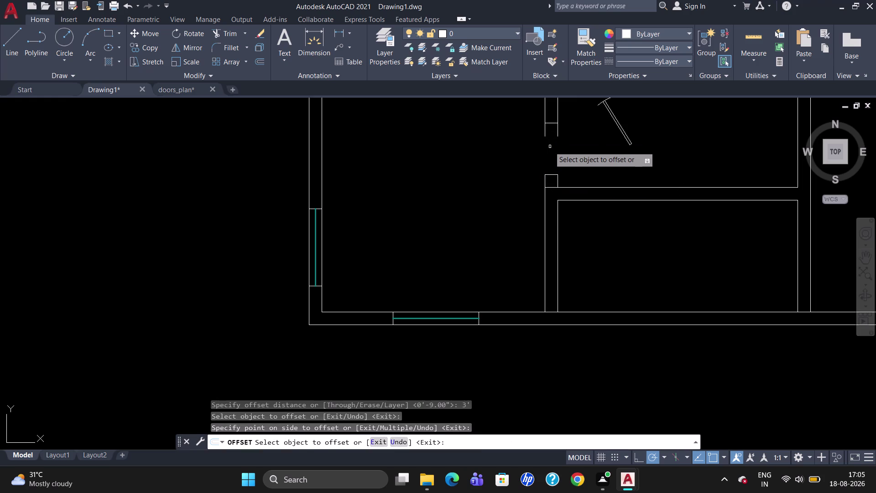
key(Escape)
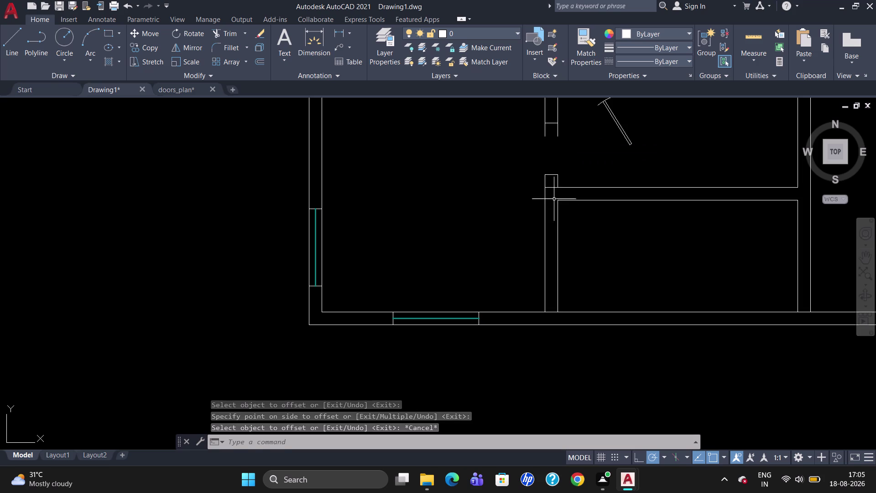
click(552, 188)
key(Delete)
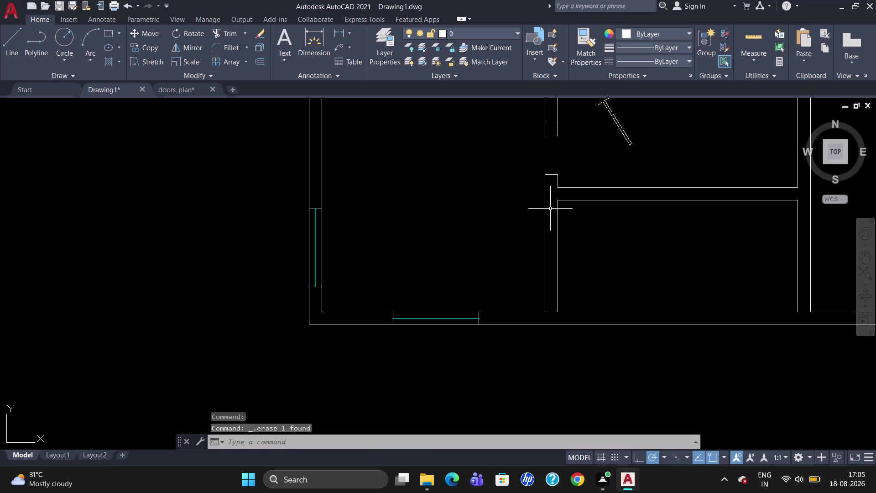
Trim away the wall pieces inside the 3' door opening, closing off both wall ends.
text(TR)
key(Return)
key(Return)
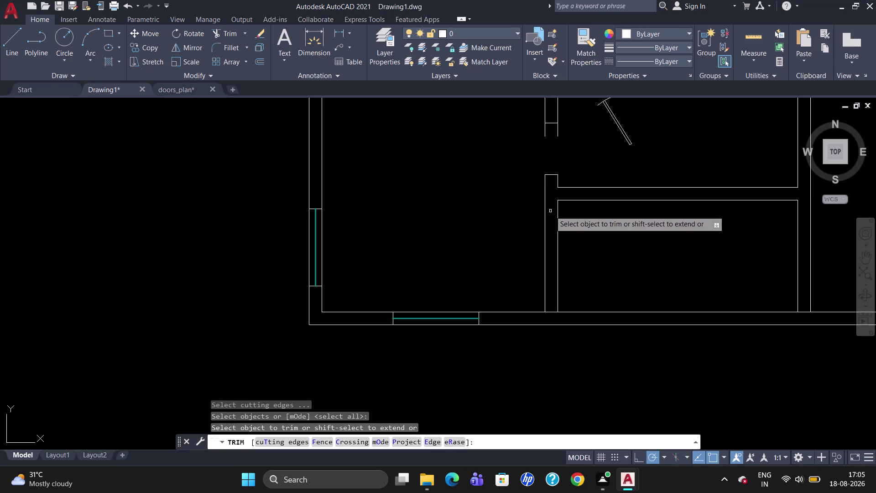
click(544, 132)
click(545, 131)
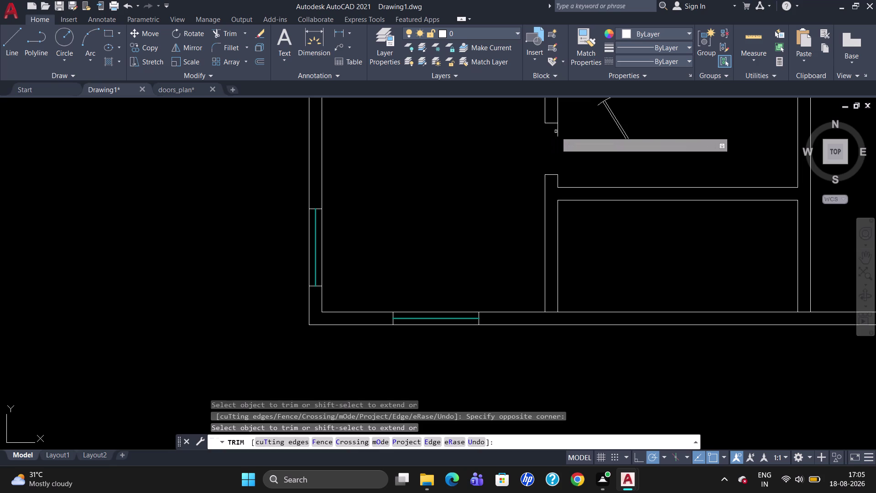
click(559, 132)
key(Escape)
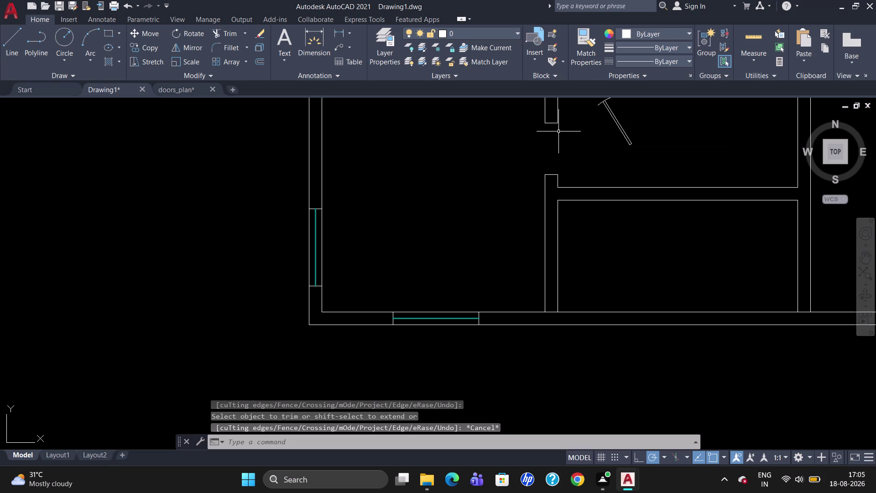
click(607, 114)
click(614, 114)
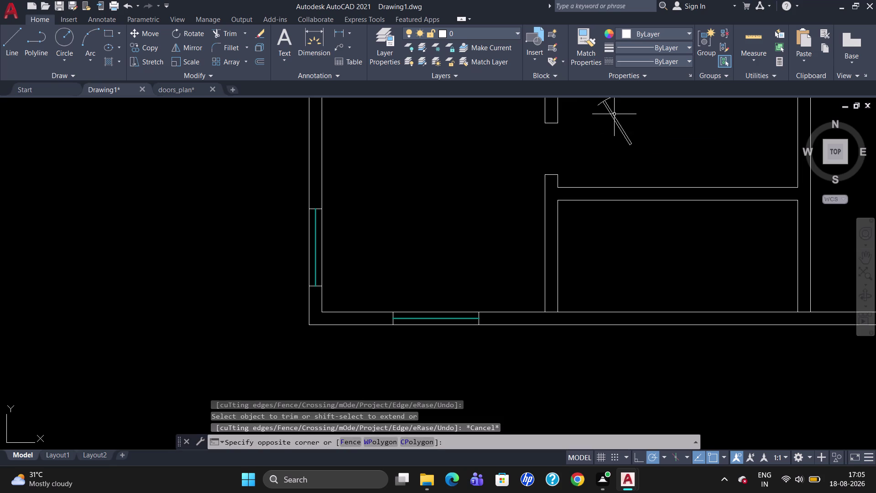
key(m)
key(Return)
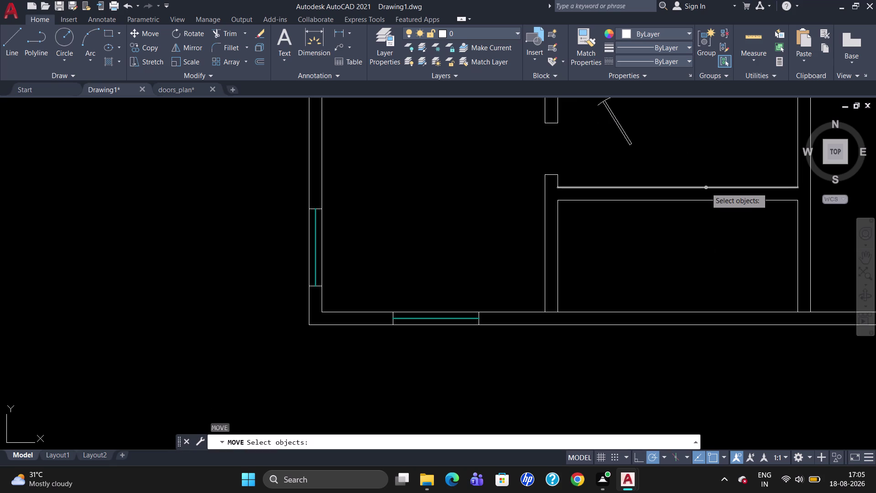
Move the door leaf by its hinge point onto the opening's wall end, then zoom out.
click(628, 141)
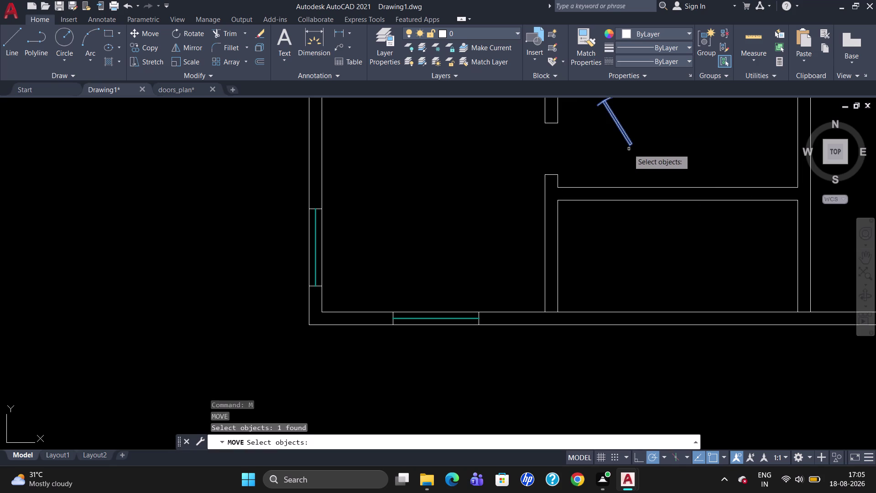
key(Return)
click(629, 149)
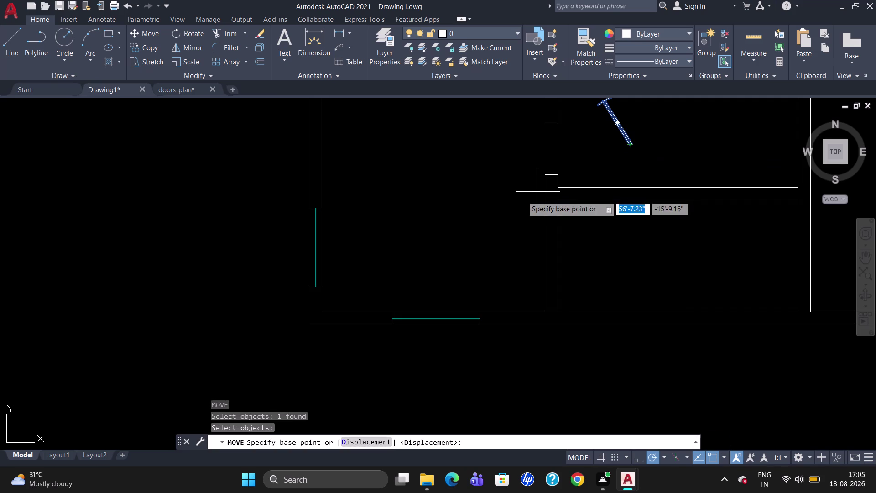
click(632, 147)
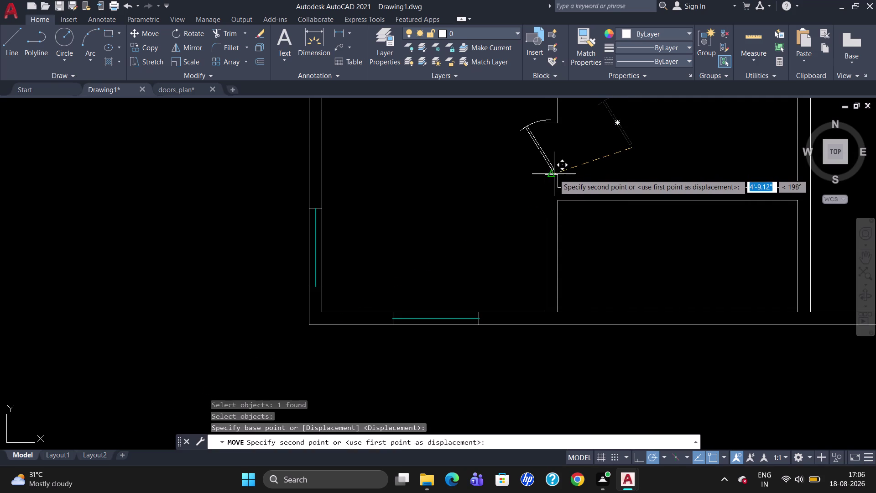
scroll(up, 3)
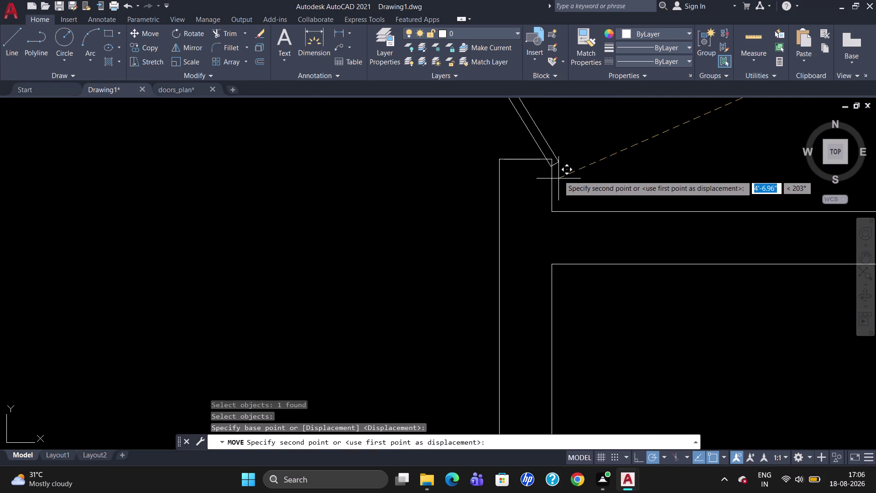
click(556, 172)
scroll(down, 3)
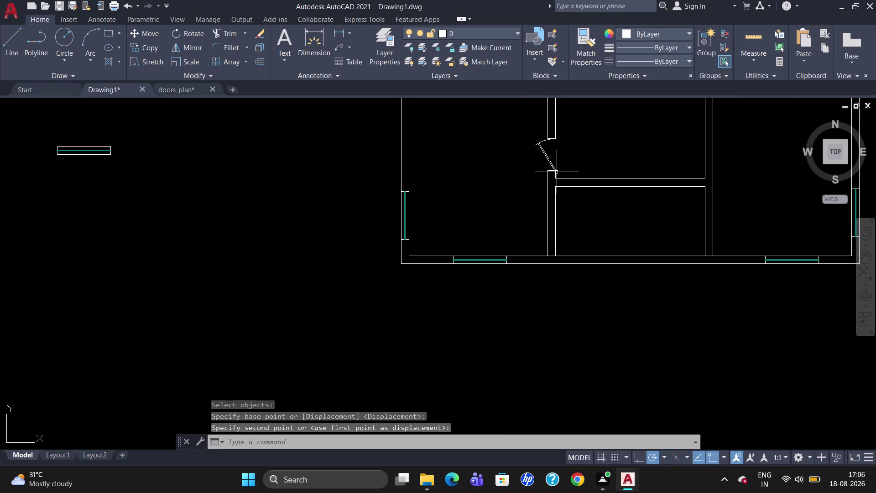
scroll(down, 3)
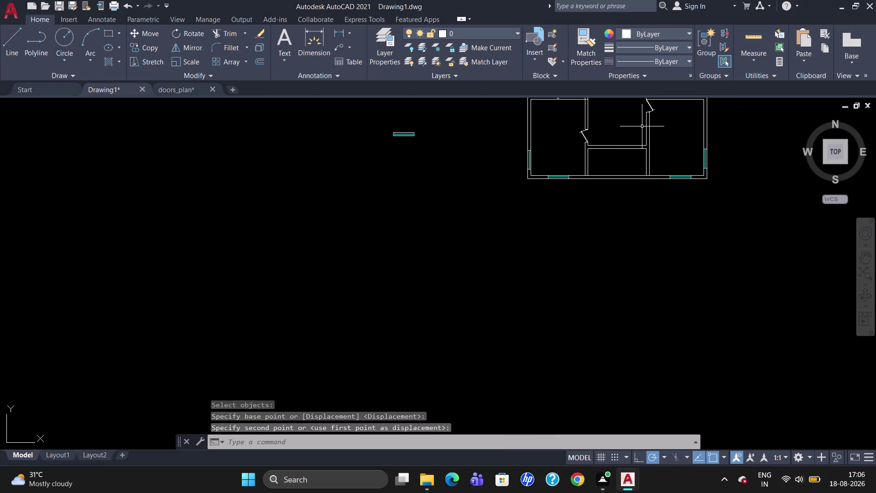
scroll(down, 3)
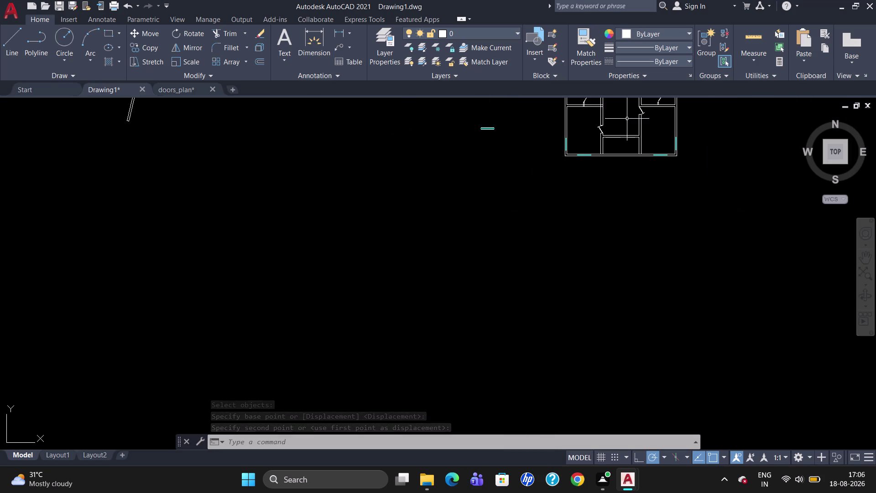
scroll(up, 3)
scroll(down, 3)
scroll(up, 3)
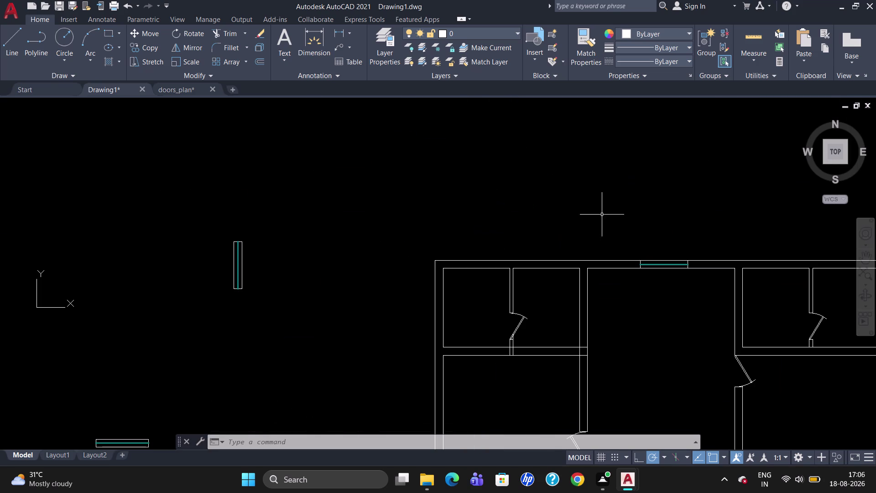
scroll(up, 3)
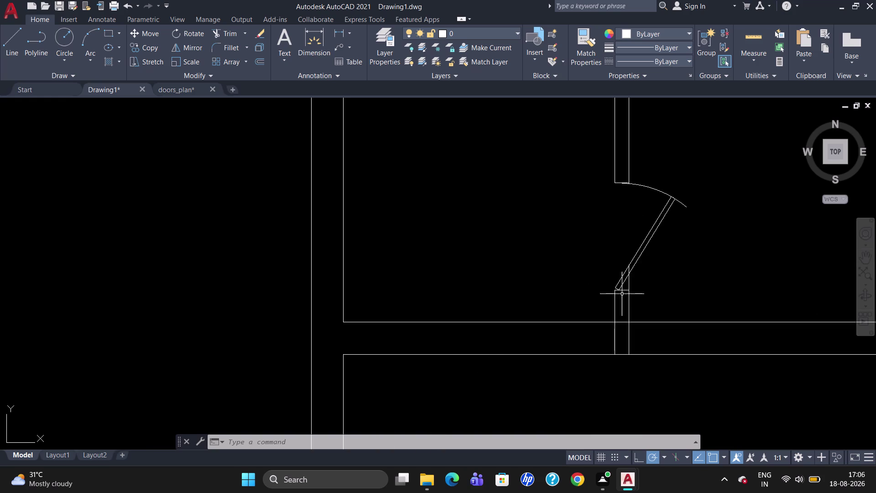
Trim the wall line under the door leaf and erase the leftover stub.
text(TR)
key(Return)
key(Return)
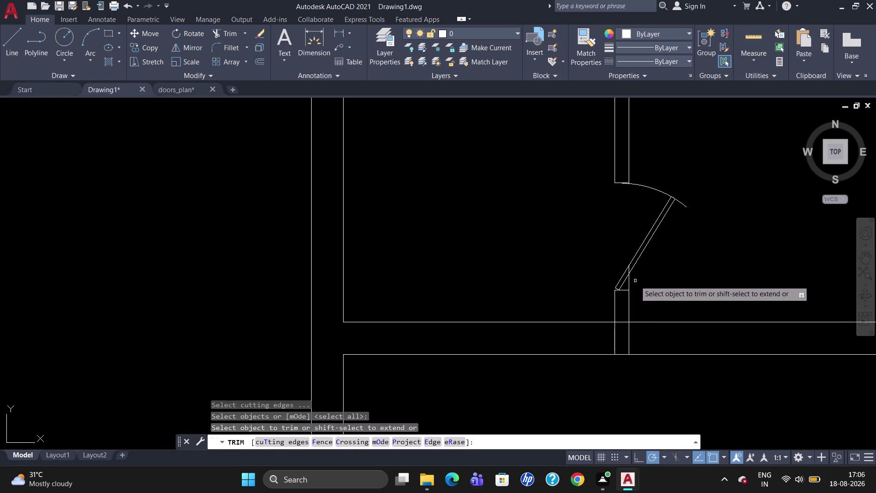
click(629, 283)
scroll(up, 3)
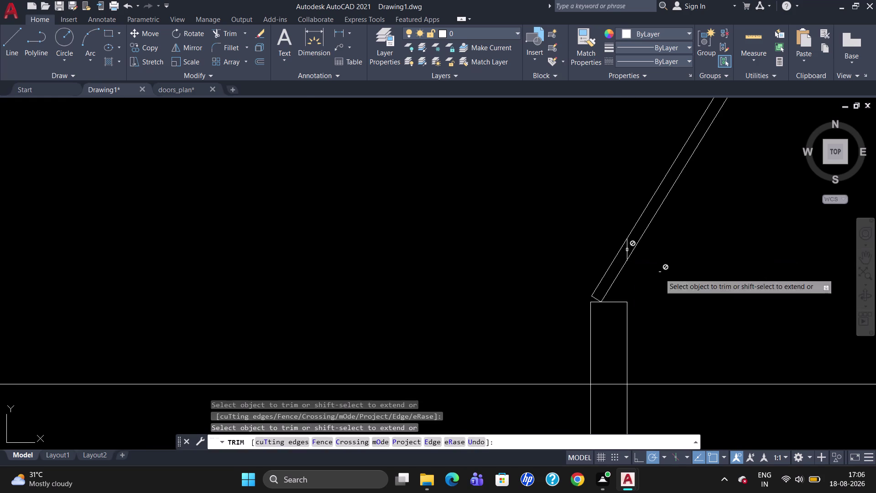
key(Escape)
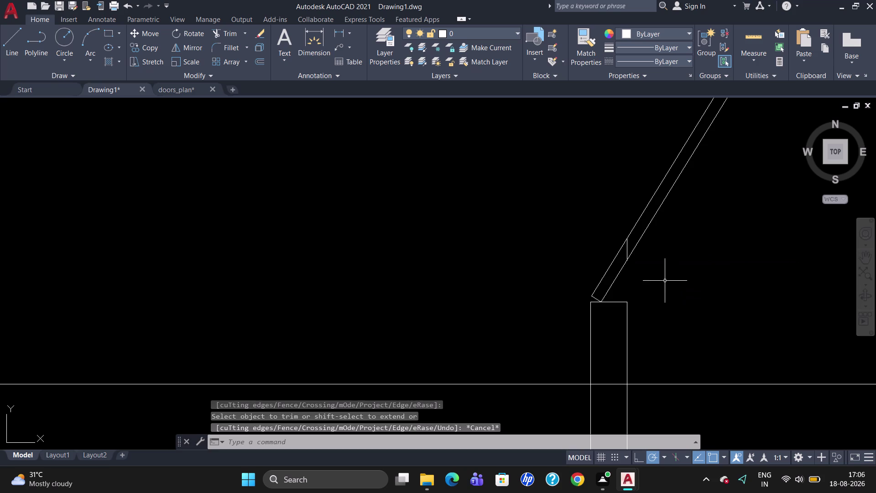
click(628, 251)
key(Delete)
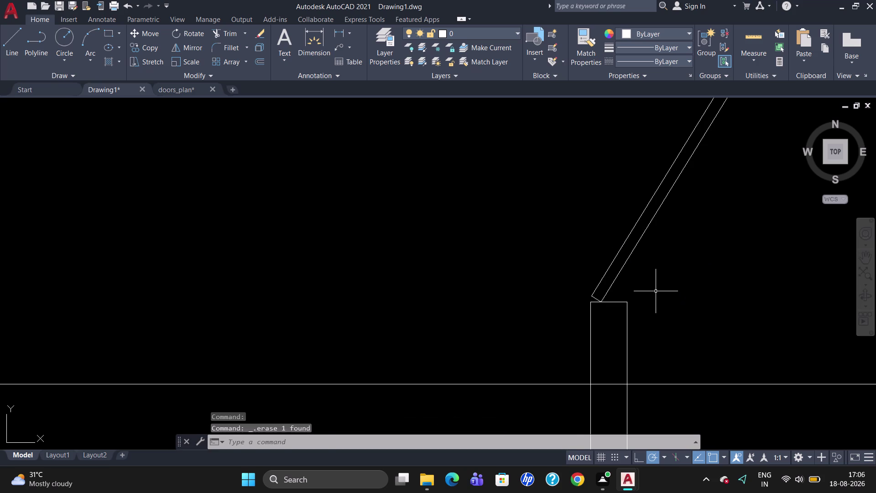
scroll(down, 3)
scroll(up, 3)
scroll(down, 3)
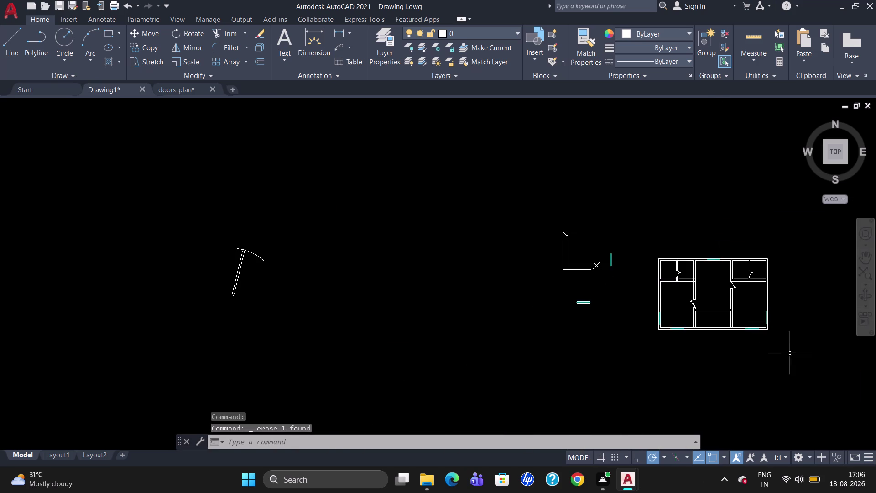
scroll(up, 3)
scroll(down, 3)
scroll(up, 3)
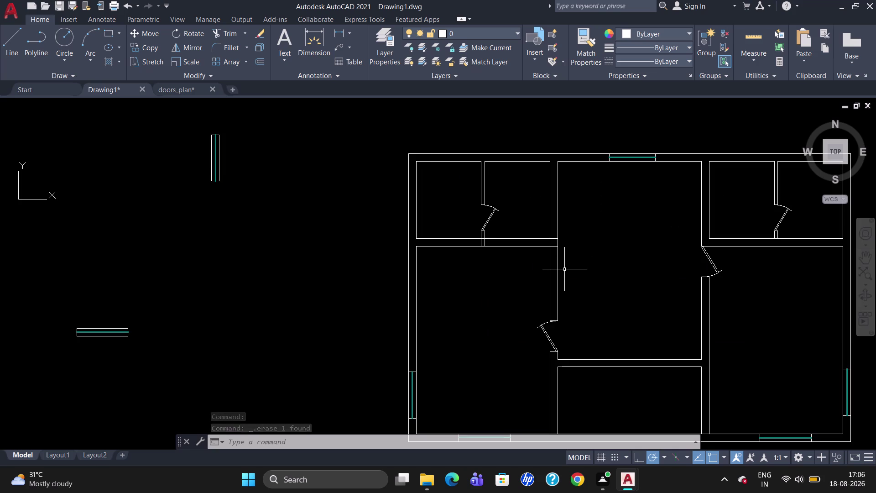
Trim the two extra lines at the interior wall junction.
text(TR)
key(Return)
key(Return)
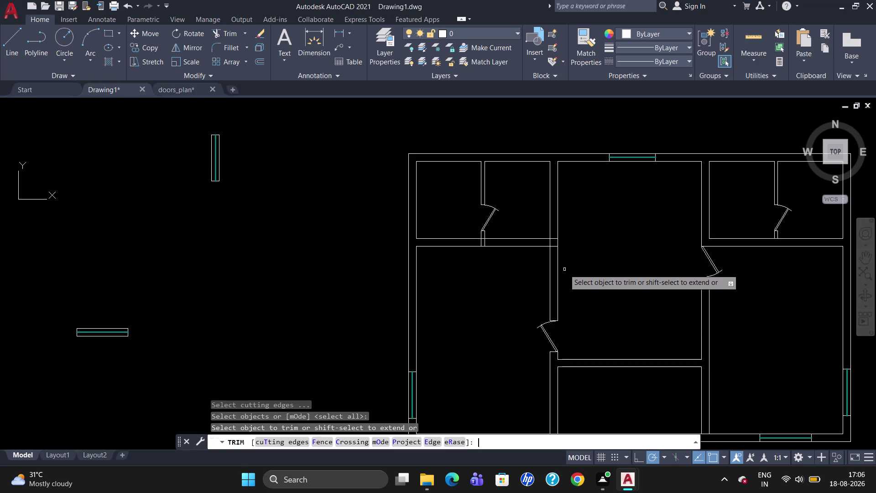
click(555, 247)
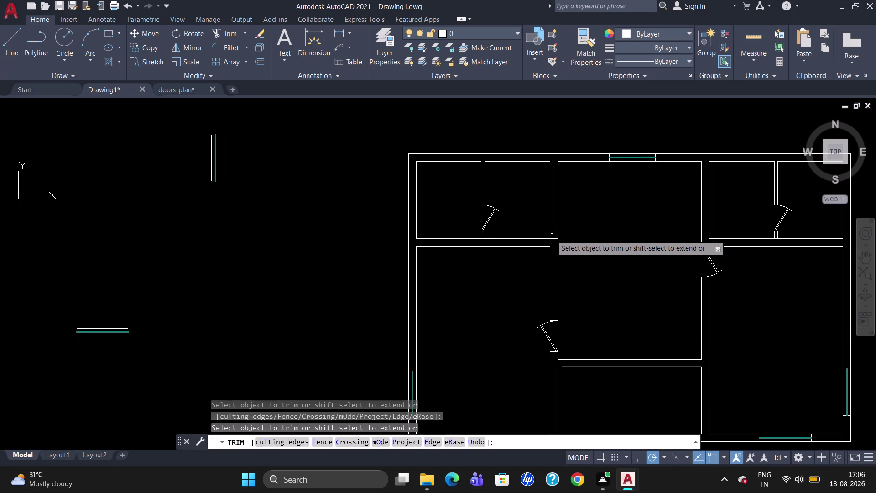
click(553, 240)
key(Escape)
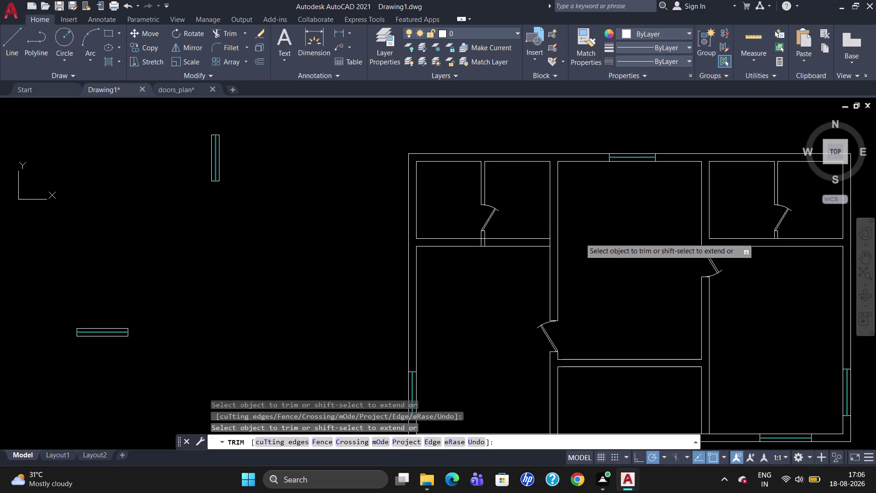
scroll(down, 3)
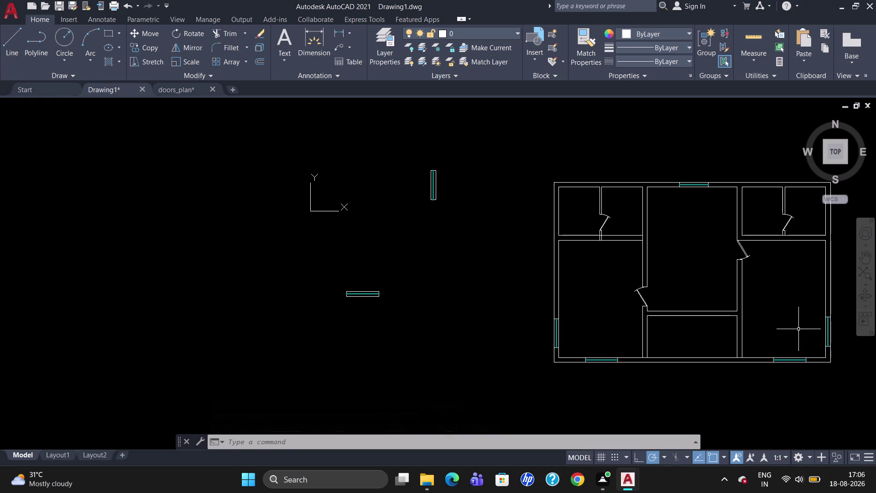
scroll(up, 3)
scroll(up, 3)
scroll(down, 3)
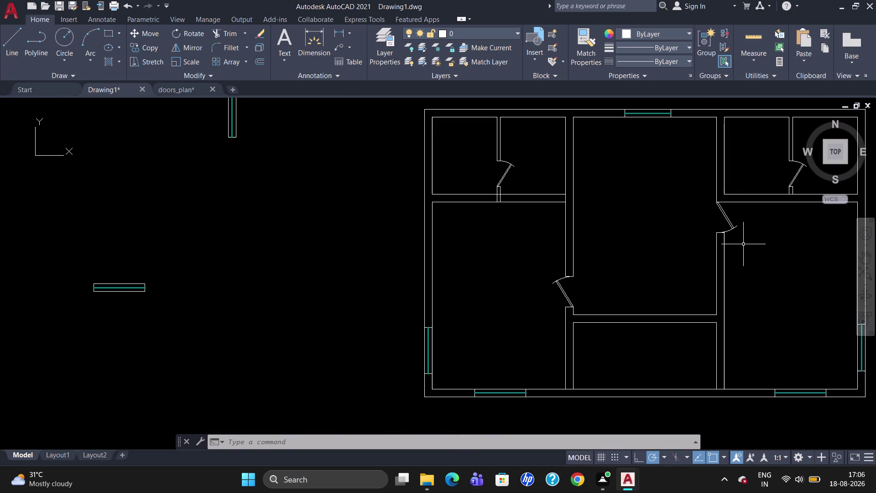
Move the right room's door leaf to its new position on the wall.
click(723, 212)
key(m)
key(Return)
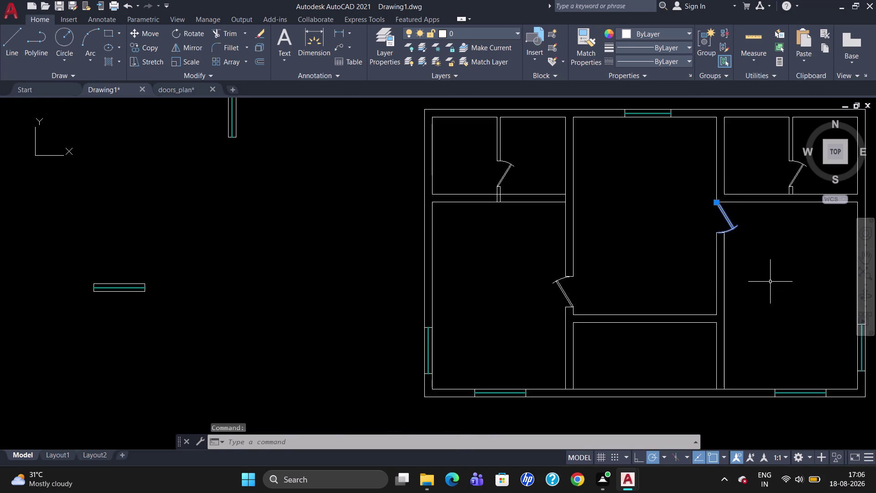
click(717, 205)
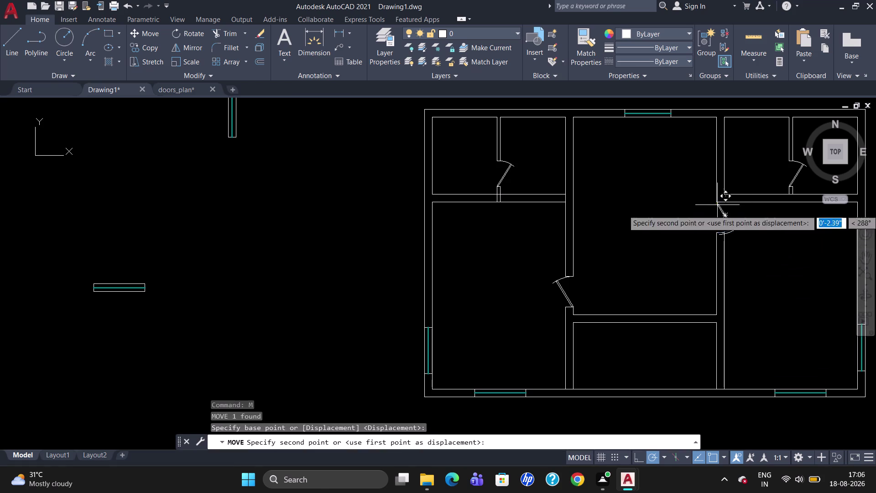
click(781, 231)
scroll(up, 3)
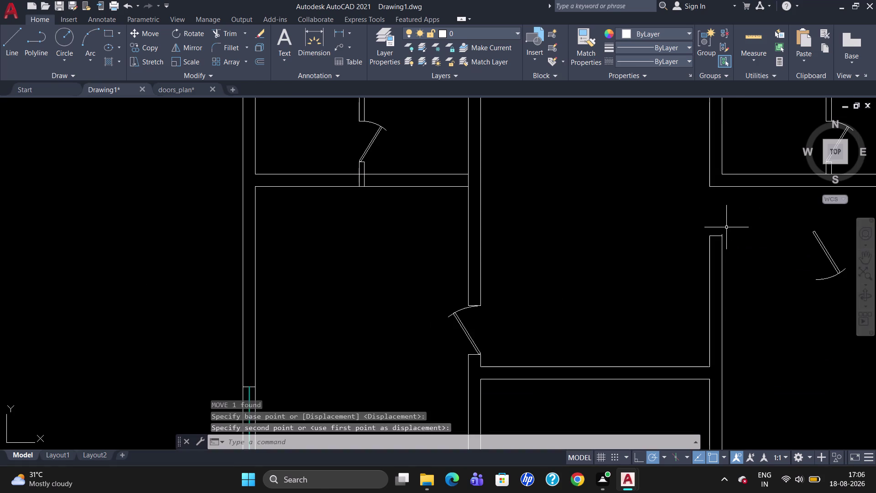
click(714, 187)
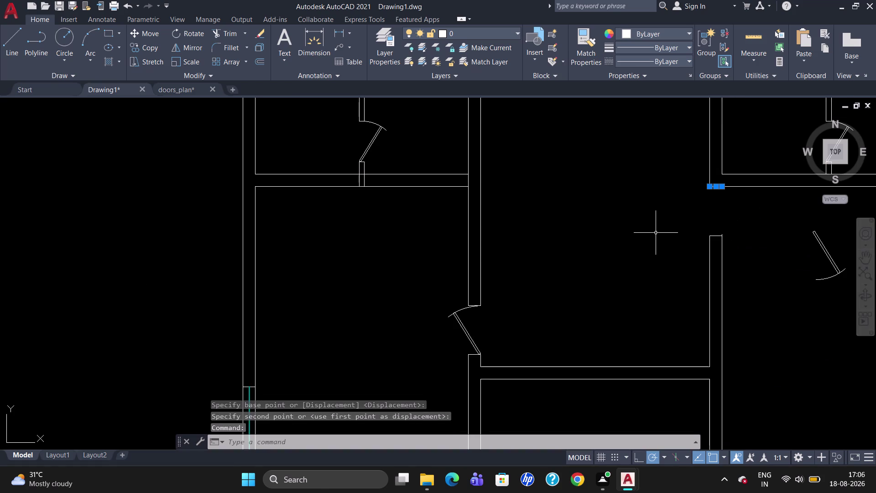
key(Escape)
Offset the short wall end line 9" and then 3' to create opening guide lines.
key(o)
key(Return)
text(9)
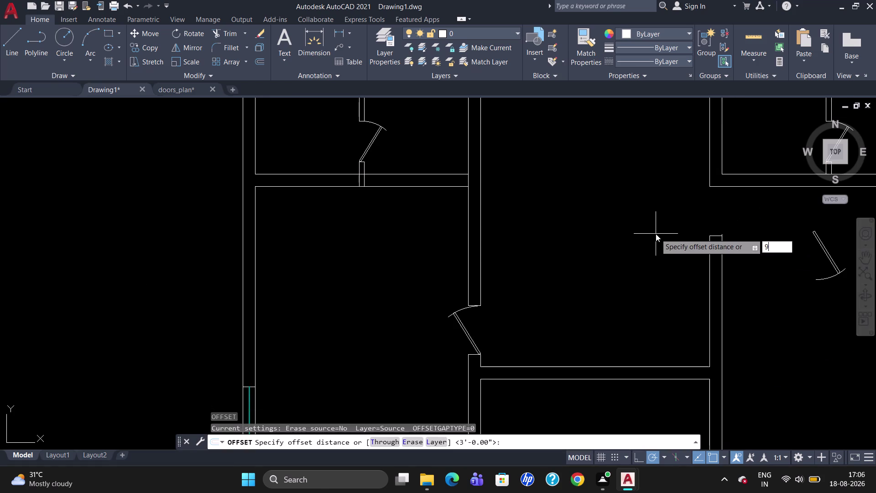
text(")
key(Return)
click(719, 187)
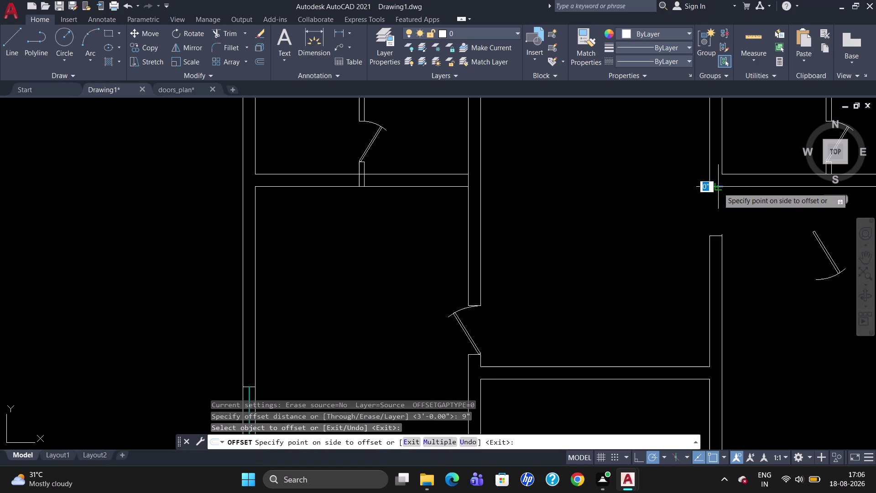
click(719, 200)
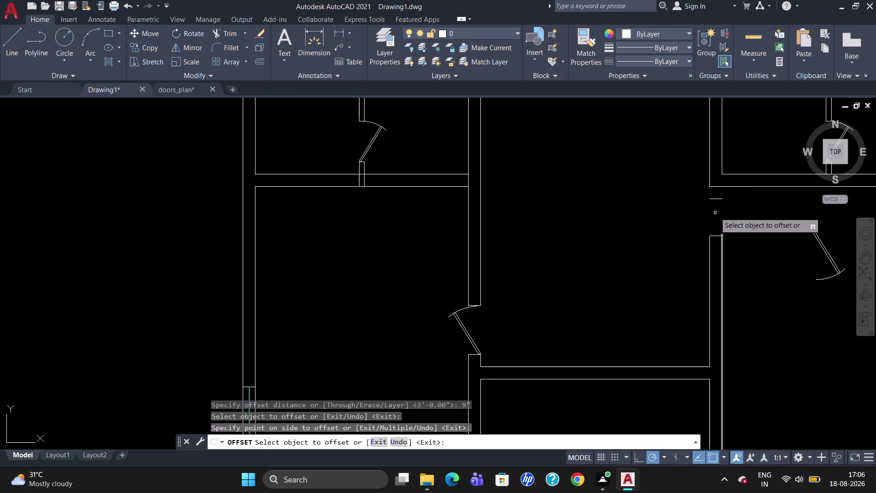
click(718, 199)
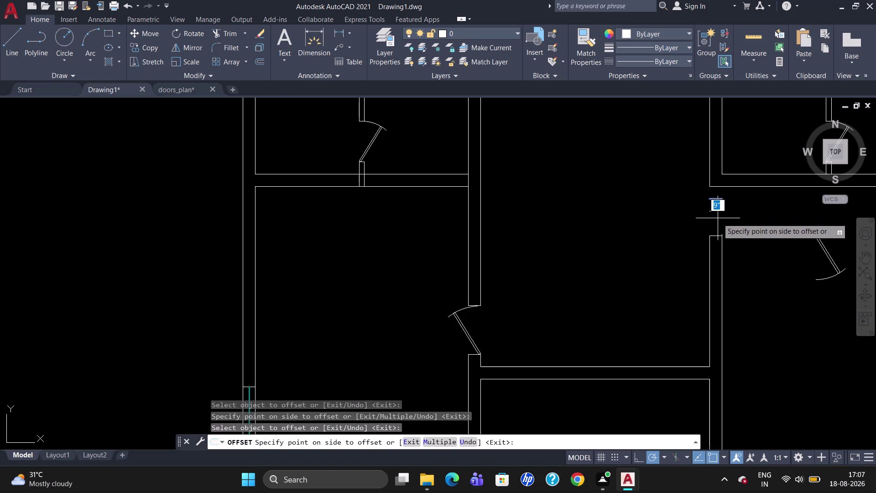
text(3')
key(Return)
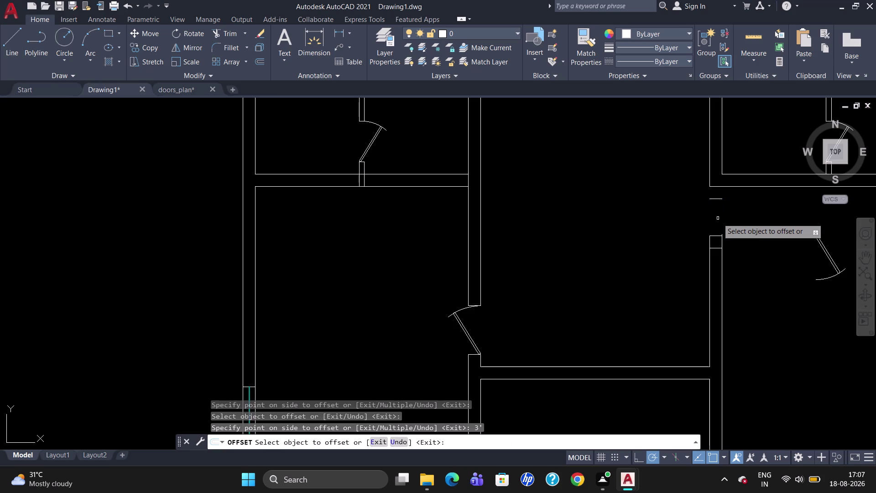
click(718, 235)
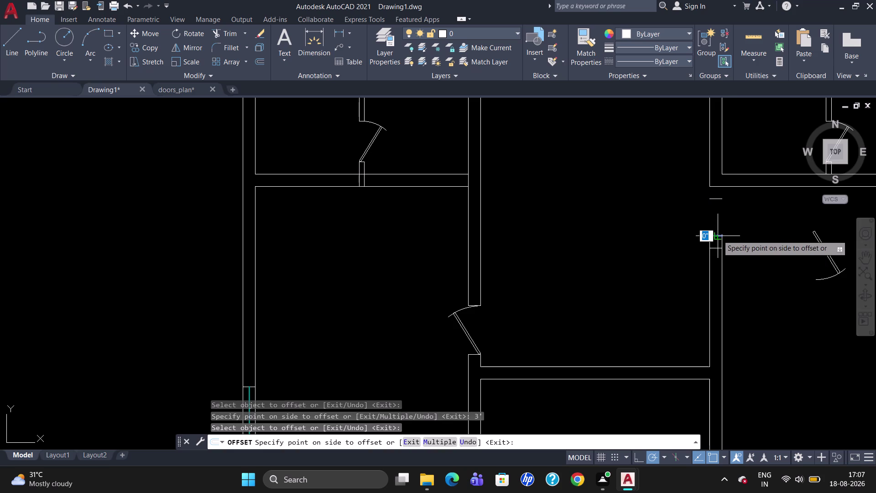
key(Escape)
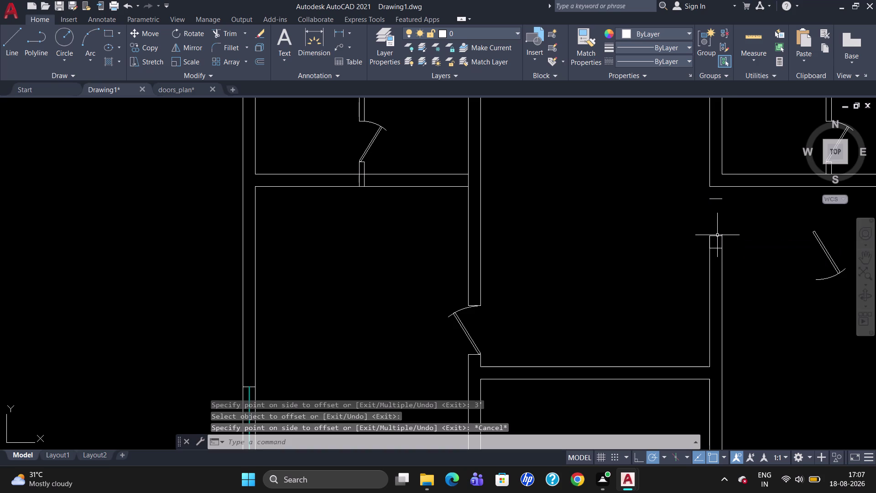
Trim the wall between the guide lines and delete the leftover short line.
click(717, 236)
click(710, 244)
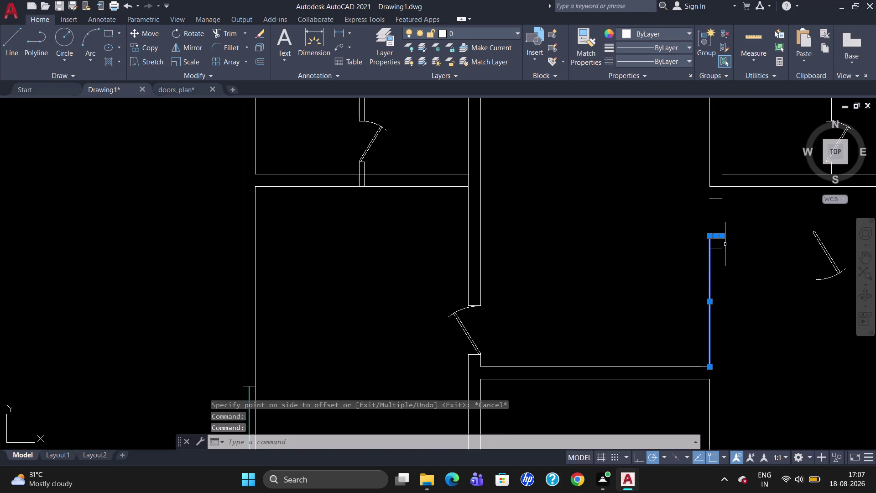
key(Escape)
text(TR)
key(Return)
key(Return)
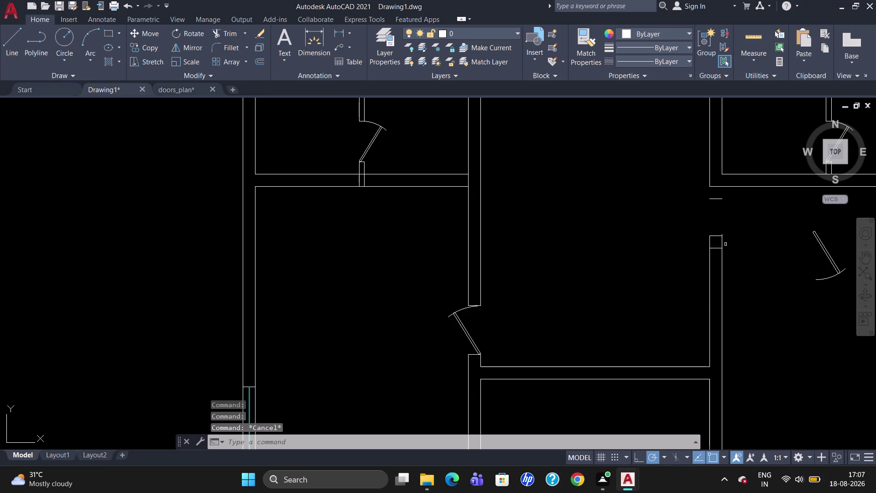
drag(726, 242, 703, 241)
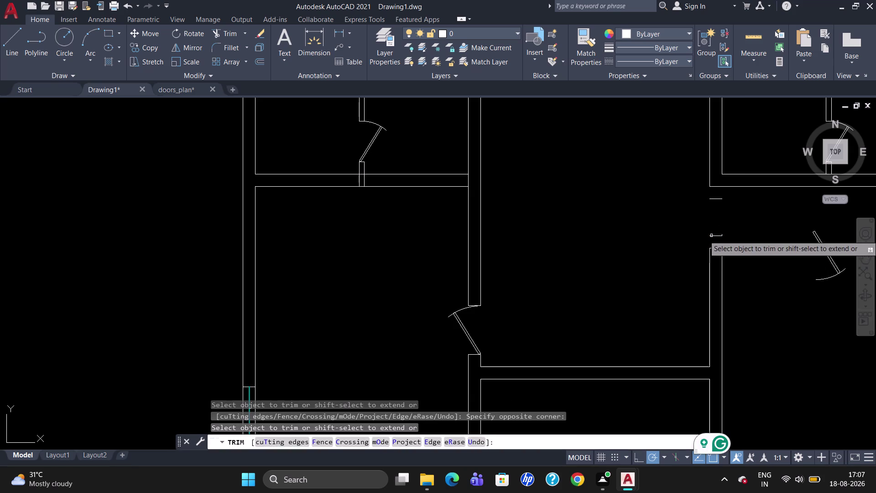
key(Escape)
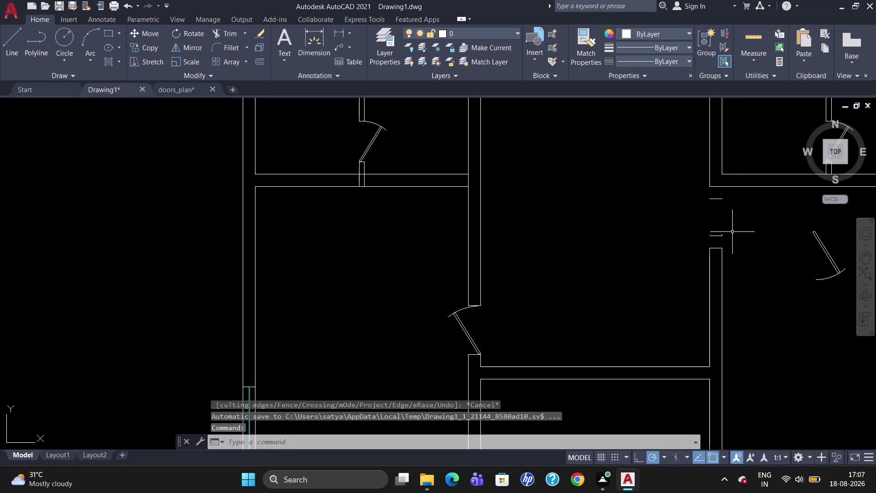
click(722, 235)
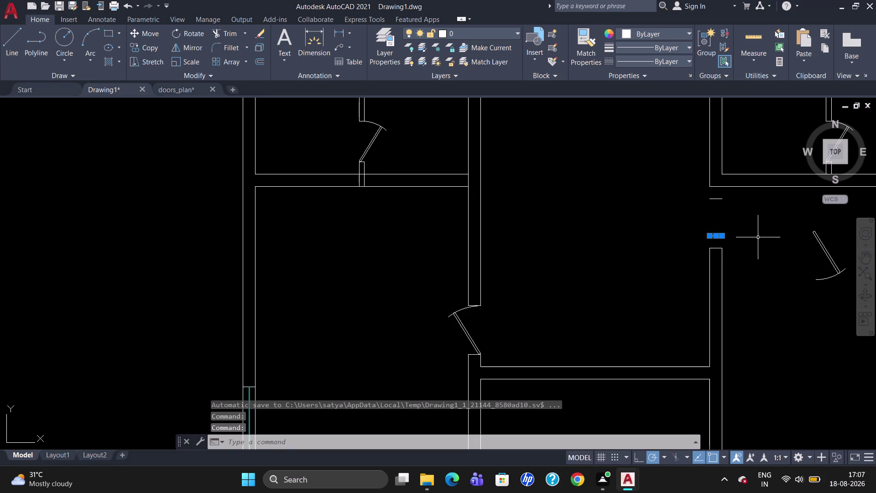
key(Delete)
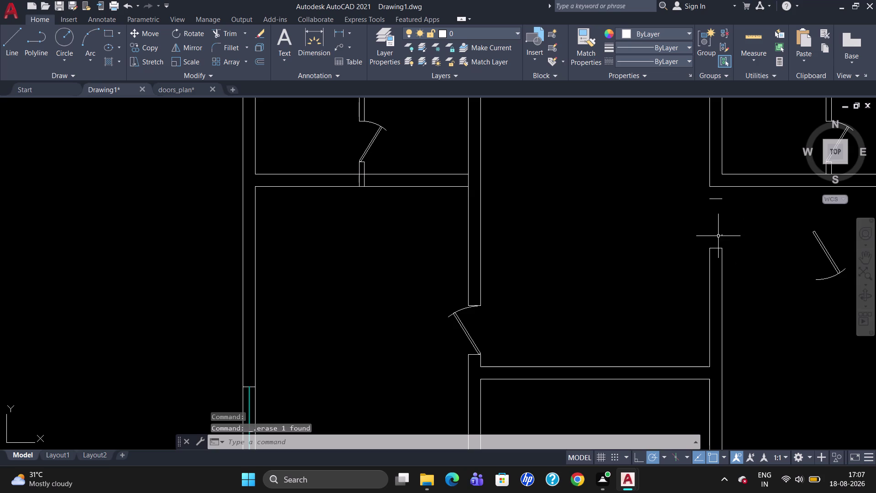
click(723, 234)
key(Delete)
text(EX)
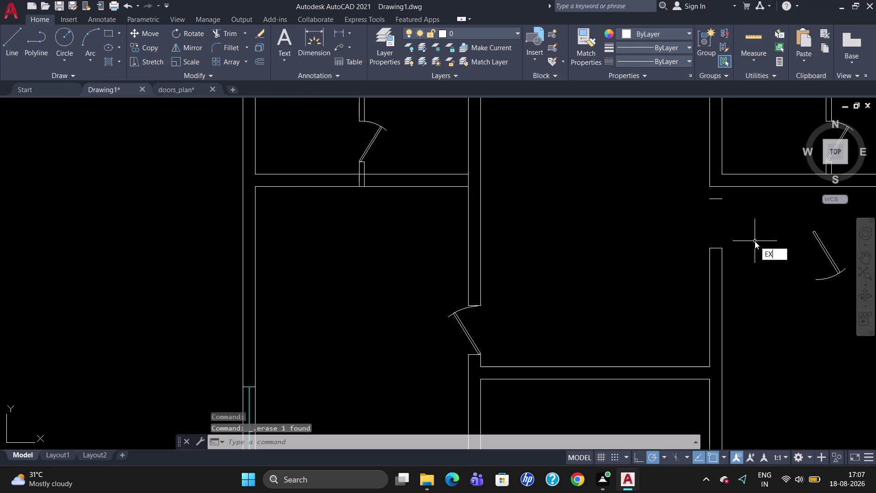
Extend both wall lines to the top edge and delete the old short line above the opening.
key(Return)
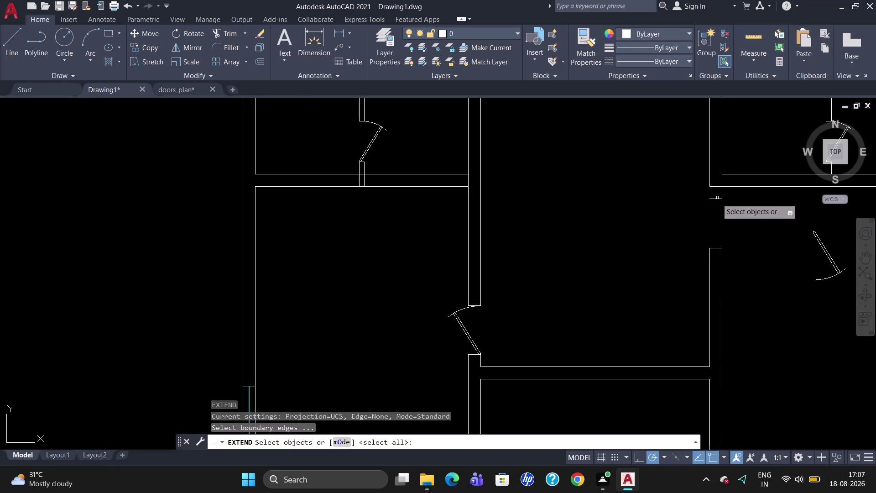
click(717, 199)
key(Return)
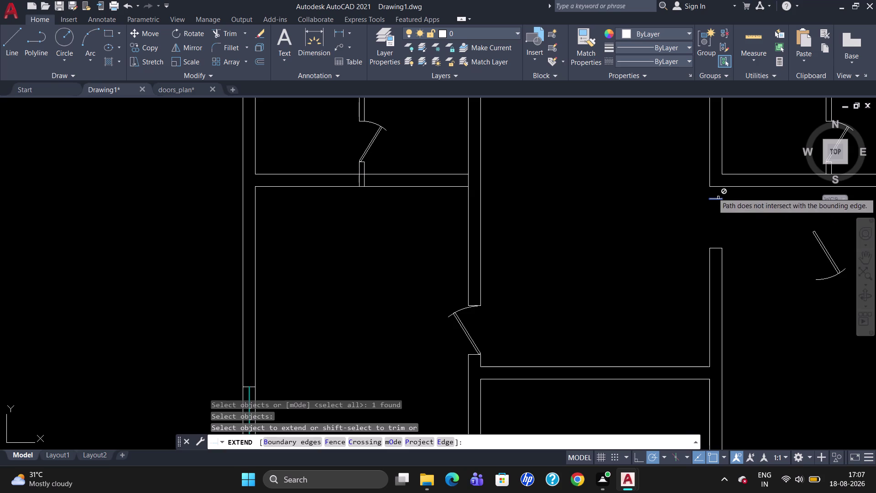
click(711, 182)
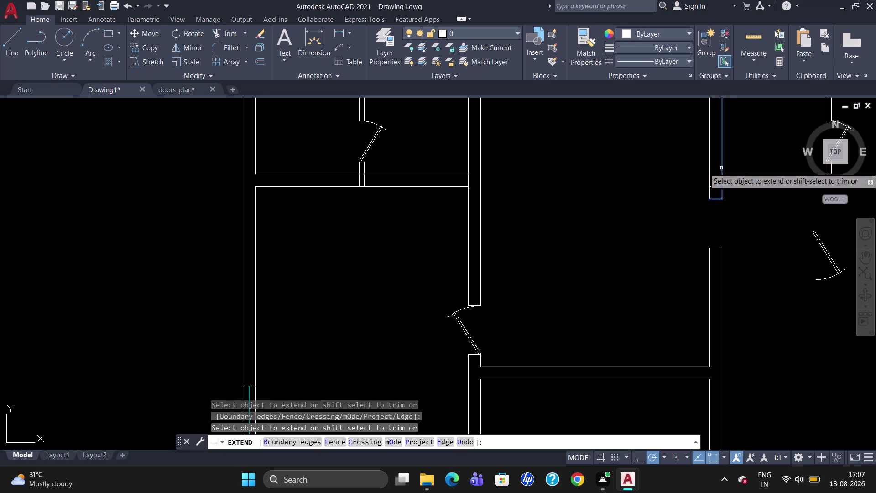
click(722, 168)
key(Escape)
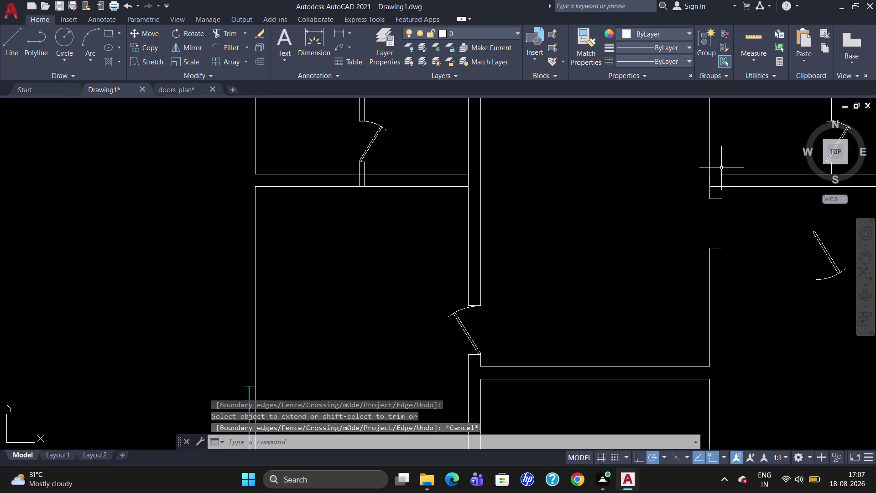
click(719, 187)
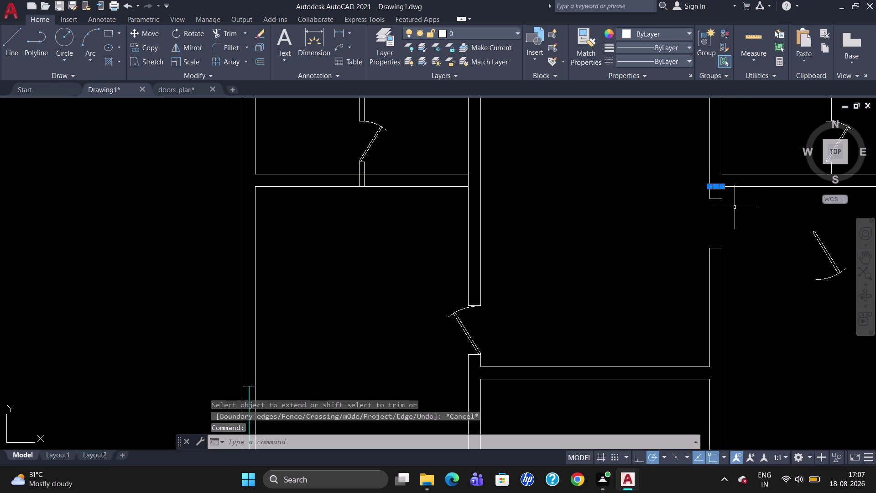
key(Delete)
Move the door leaf so its hinge end sits at the opening's corner.
key(m)
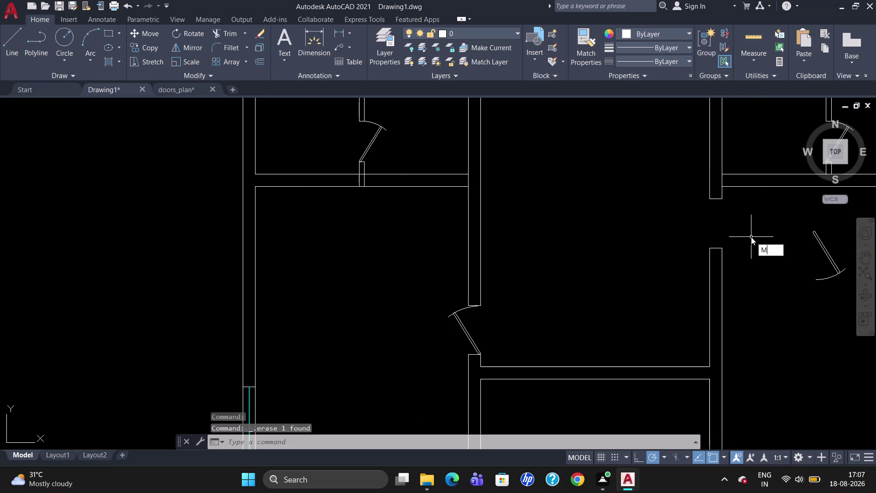
key(Return)
click(824, 243)
key(Return)
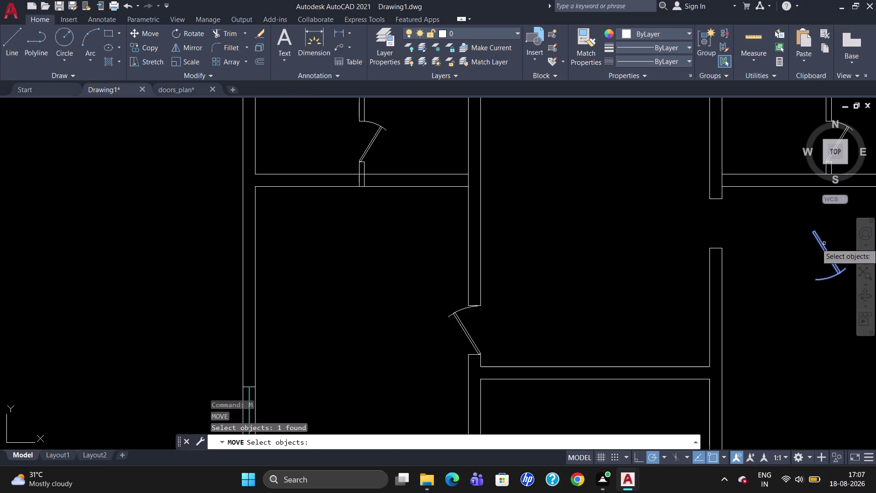
click(816, 228)
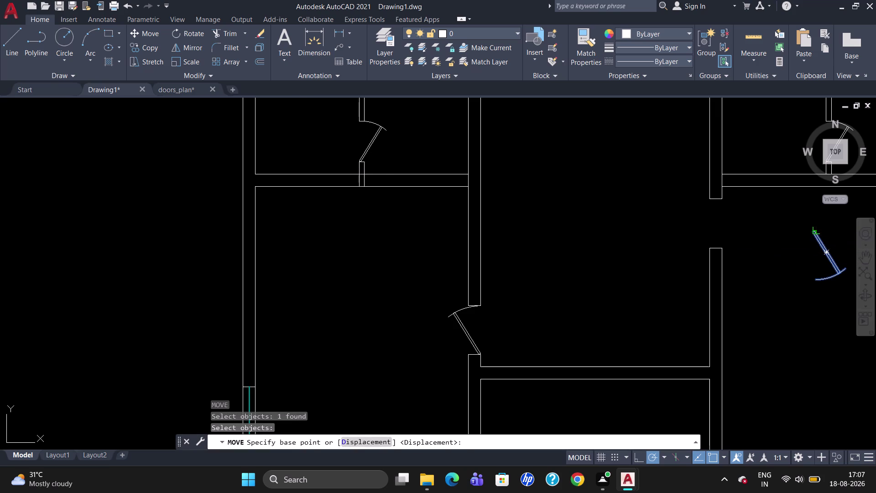
scroll(up, 3)
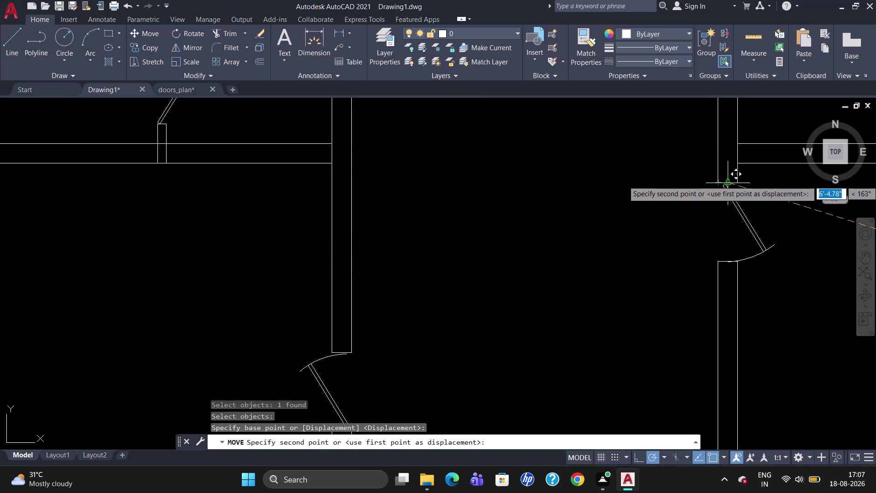
click(725, 181)
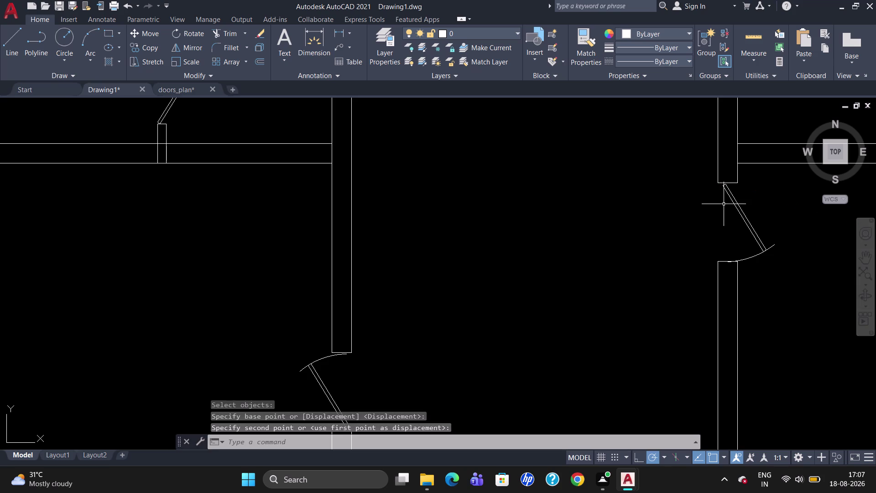
Move the door swing so its hinge snaps to the wall corner.
click(751, 225)
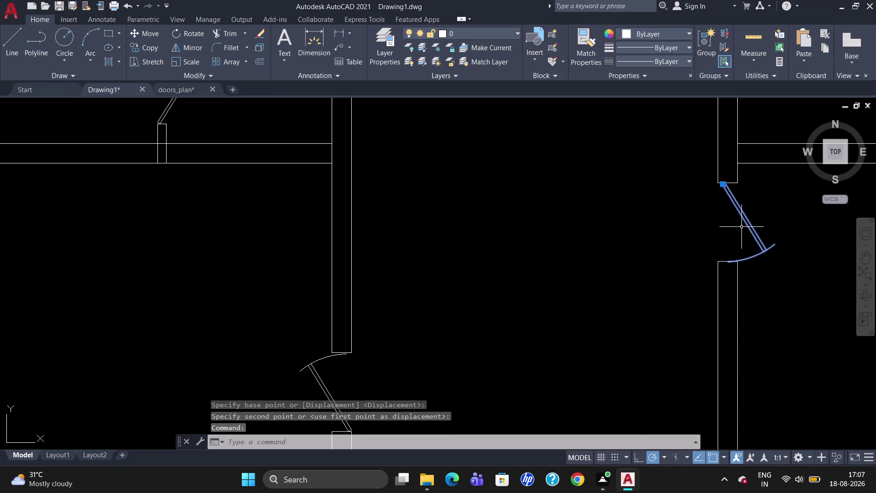
scroll(up, 3)
scroll(down, 3)
scroll(up, 3)
key(m)
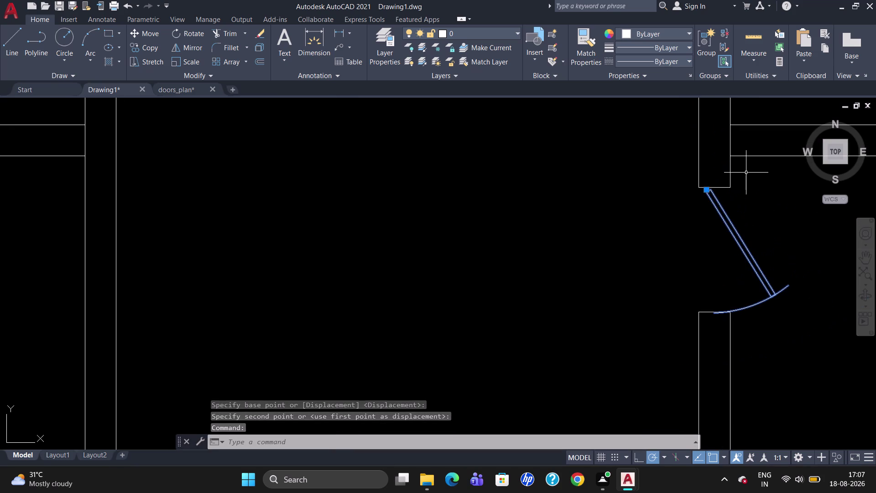
key(Return)
scroll(up, 3)
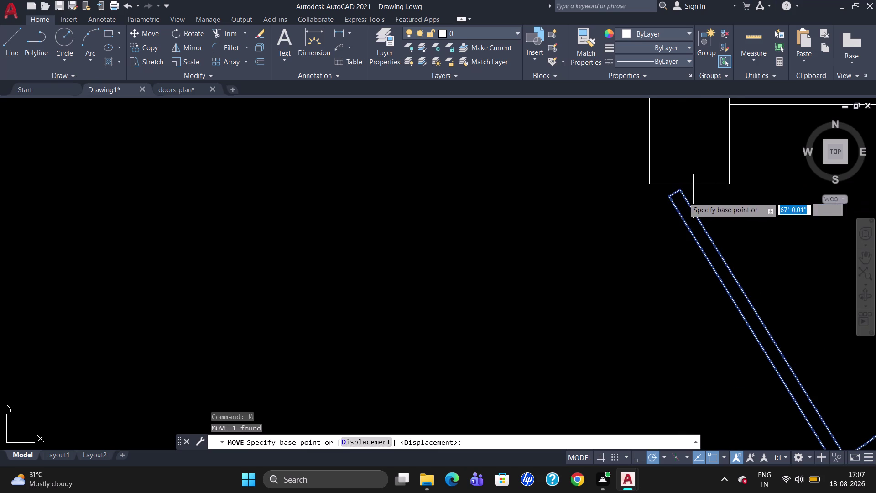
click(680, 193)
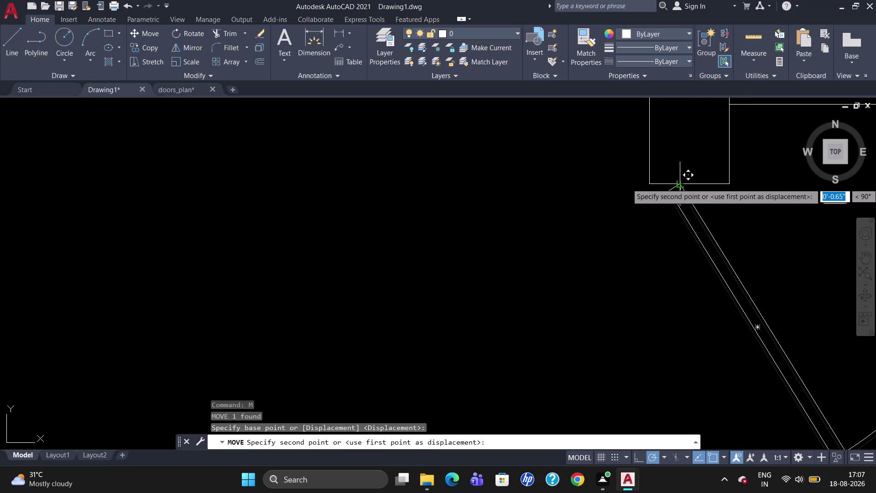
click(681, 183)
scroll(down, 3)
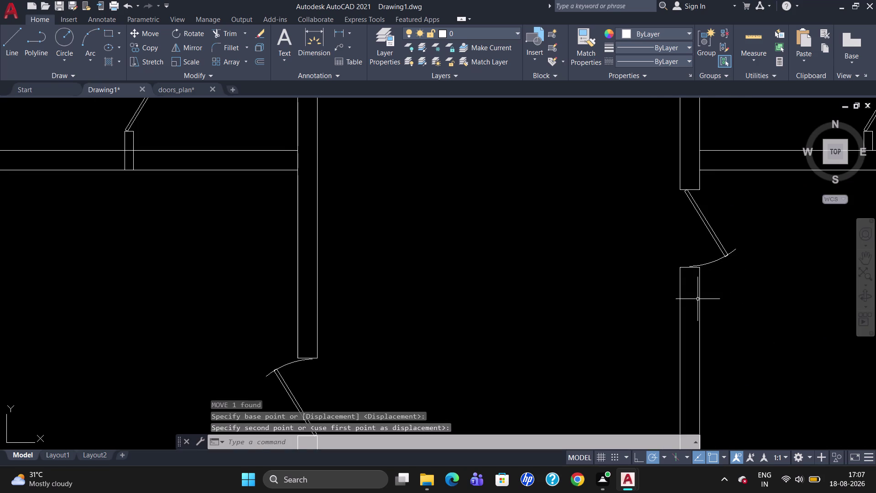
scroll(down, 3)
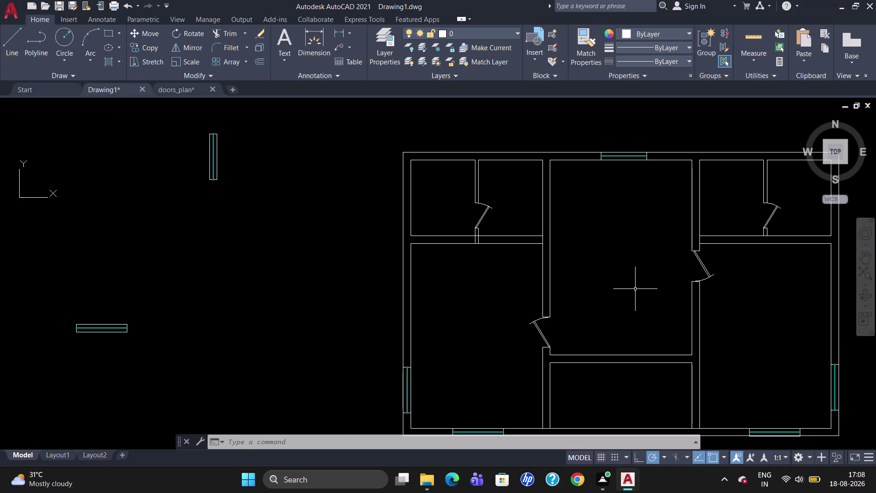
Try starting lines in the central room, cancelling two misplaced attempts including a 14' entry.
key(l)
key(Return)
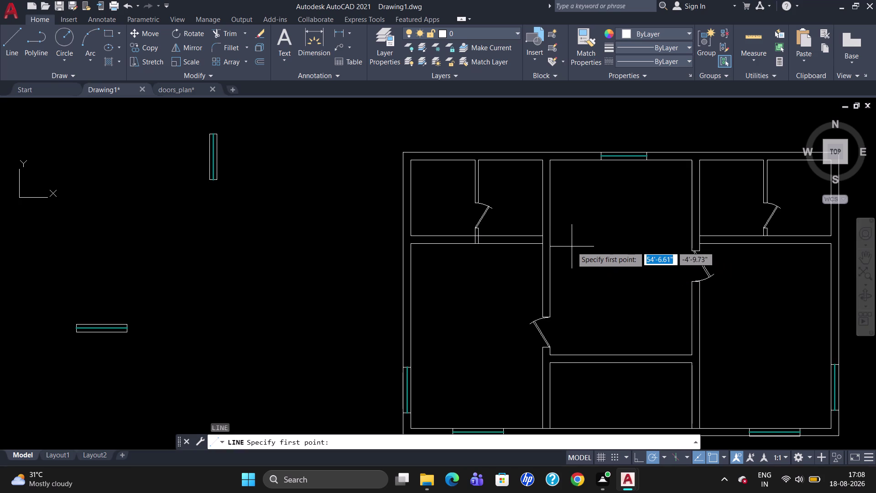
click(552, 230)
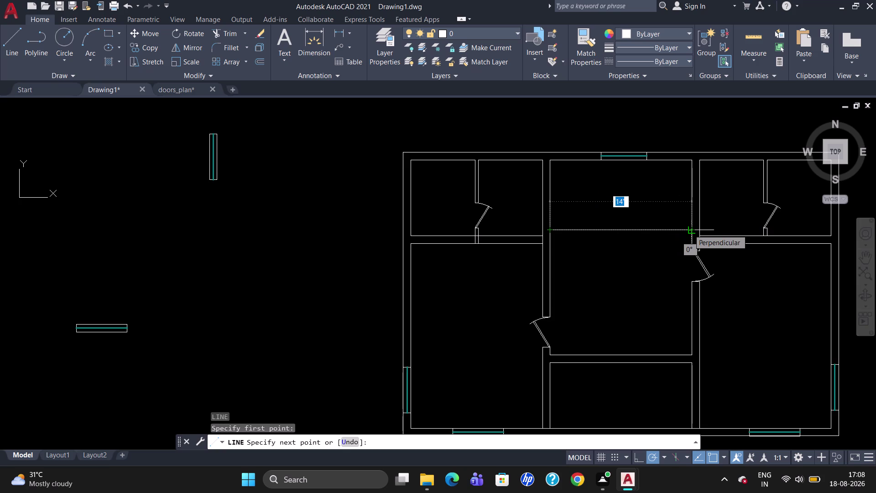
key(Escape)
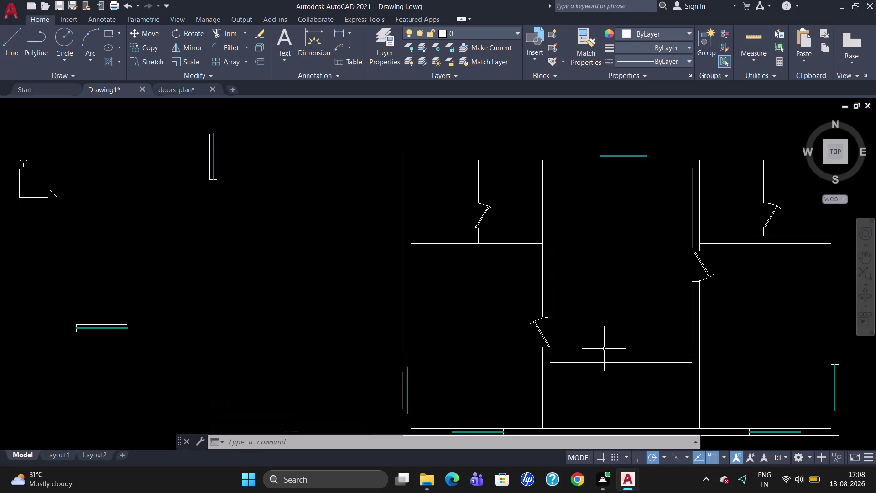
key(l)
key(Return)
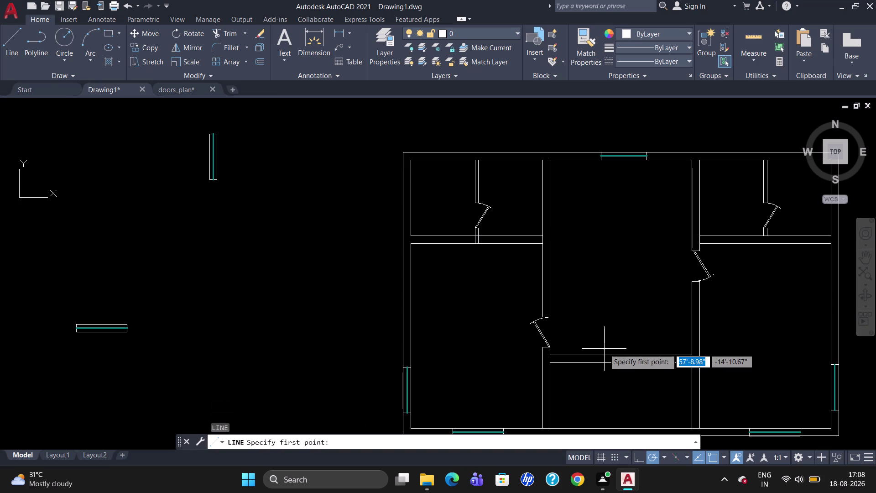
text(1)
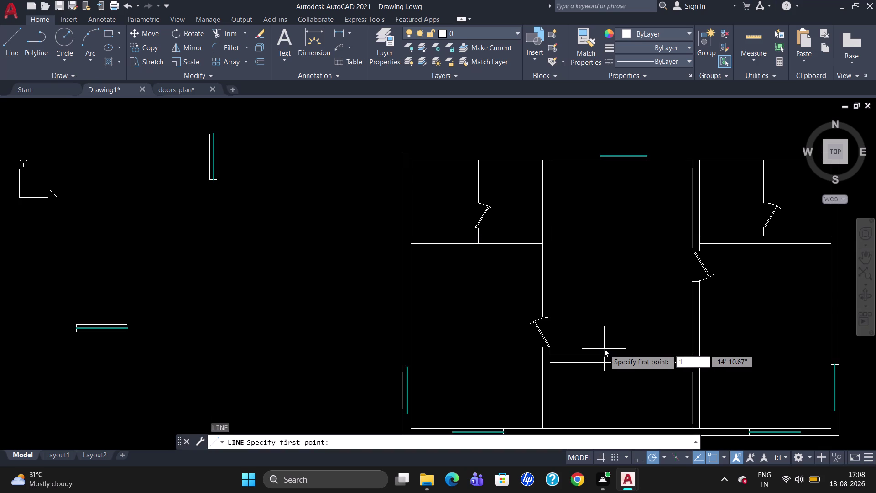
text(4')
key(Return)
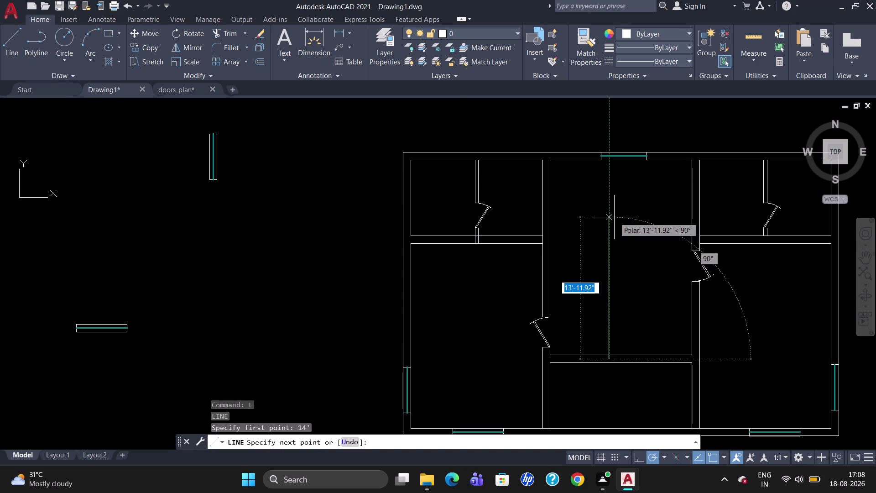
key(Escape)
Draw a temporary 14' vertical guide line up from the room's bottom wall.
key(l)
key(Return)
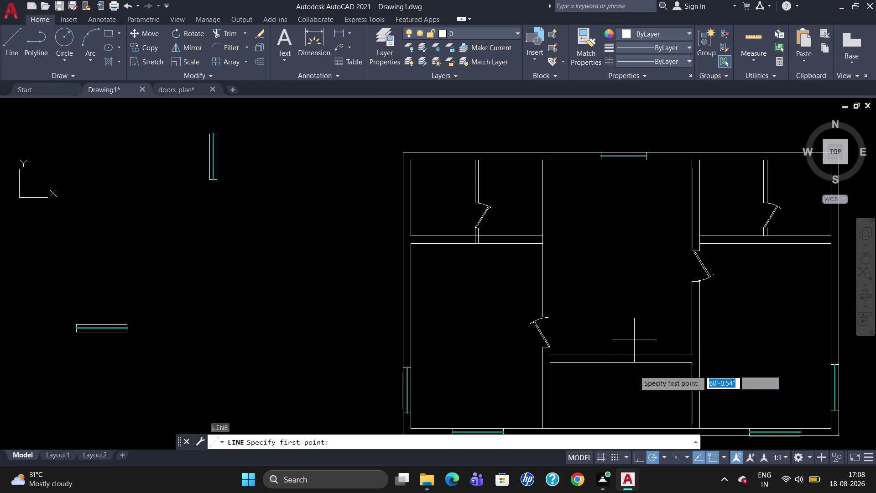
click(623, 356)
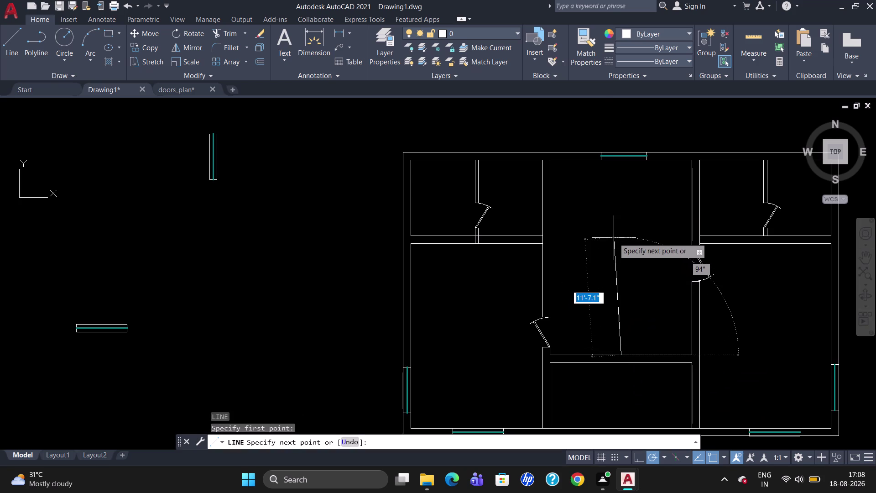
text(1)
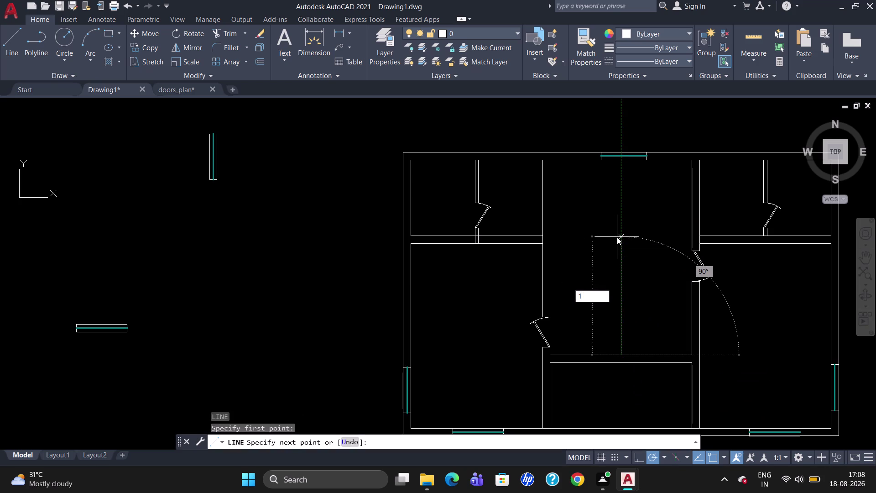
text(4')
key(Return)
key(Return)
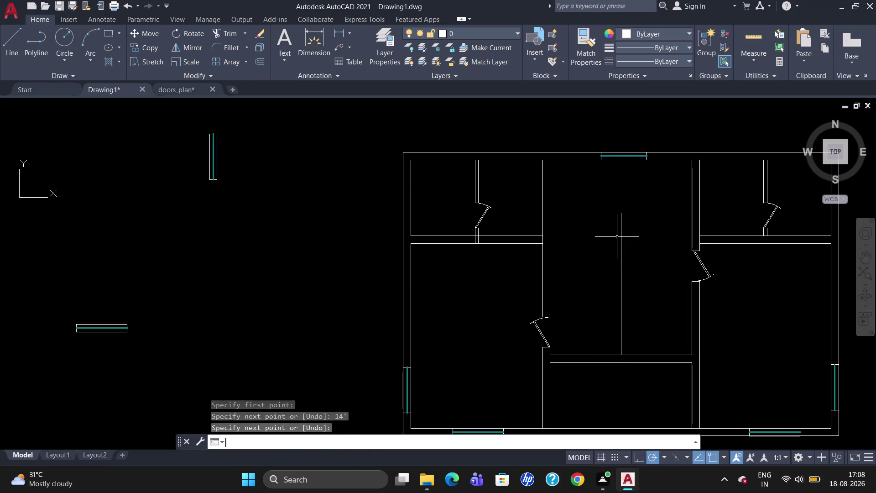
key(Escape)
Draw horizontal segments from the guide's top to the room's right and left walls.
key(l)
key(Return)
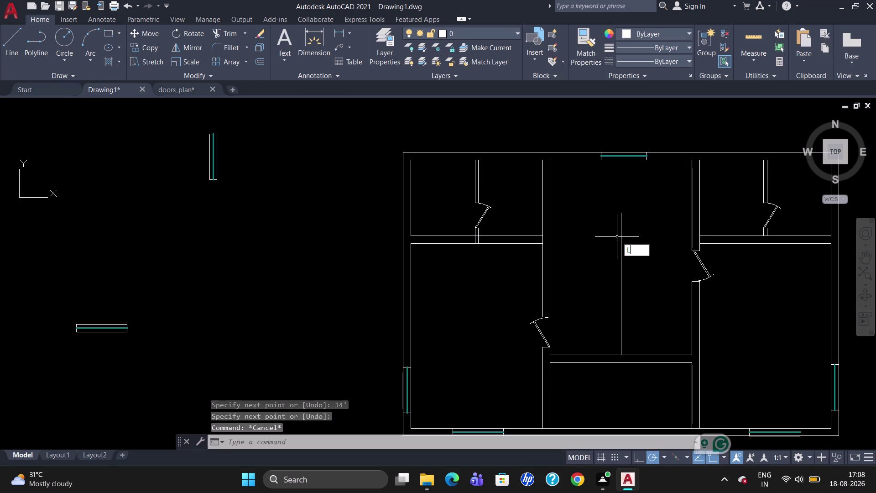
click(622, 214)
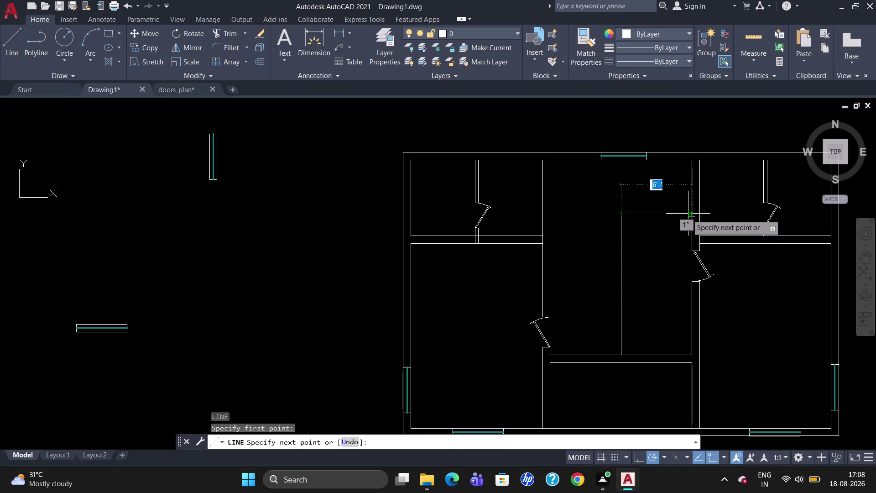
click(693, 212)
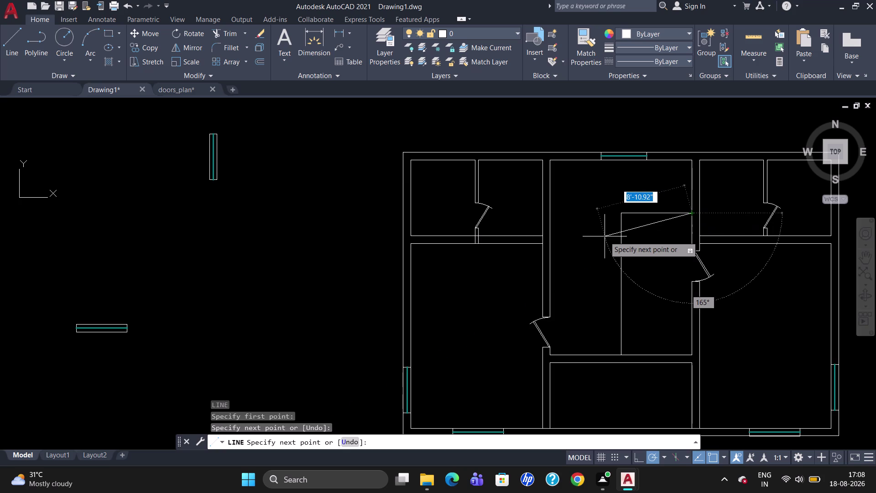
key(Escape)
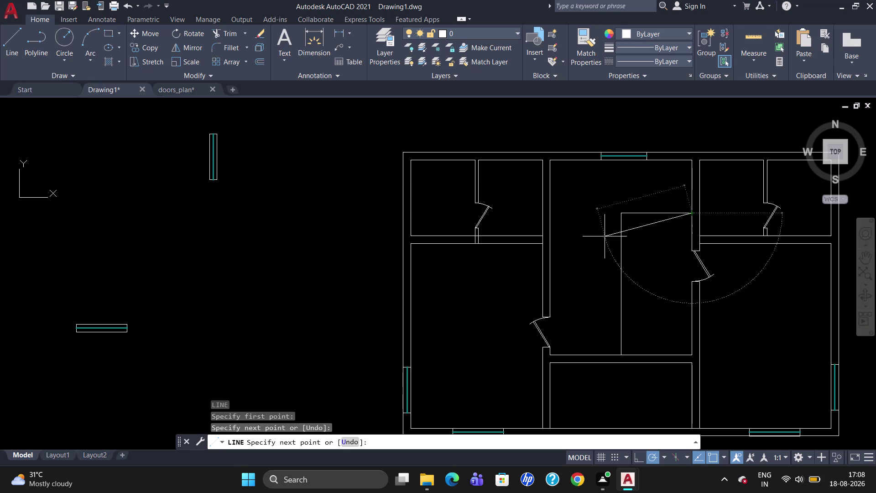
key(l)
key(Return)
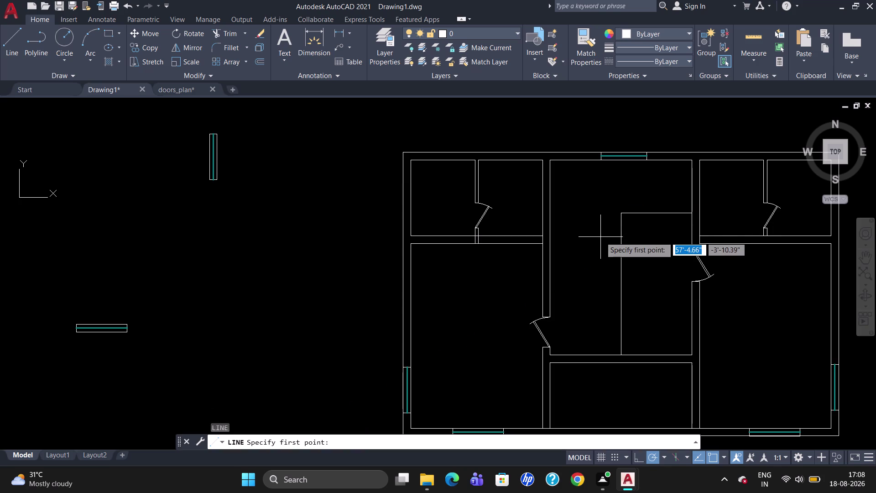
click(621, 215)
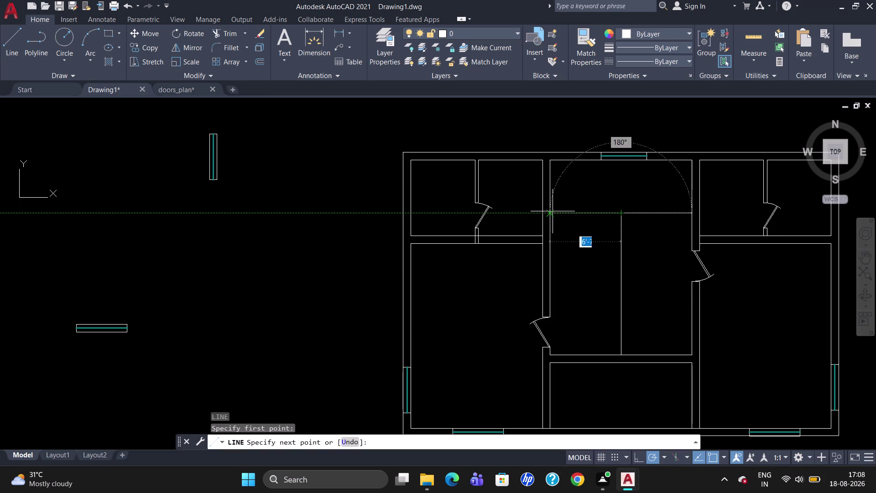
click(551, 211)
key(Escape)
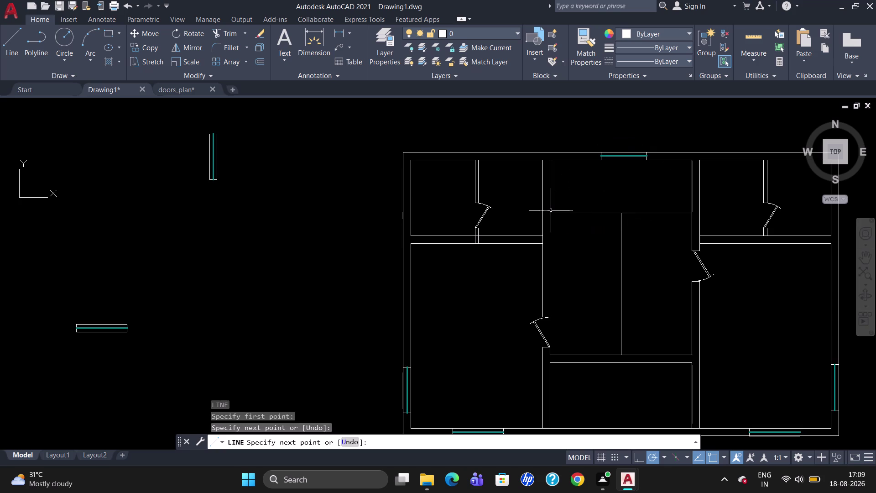
Delete the temporary guide and join the two horizontal halves into one line.
click(620, 264)
key(Delete)
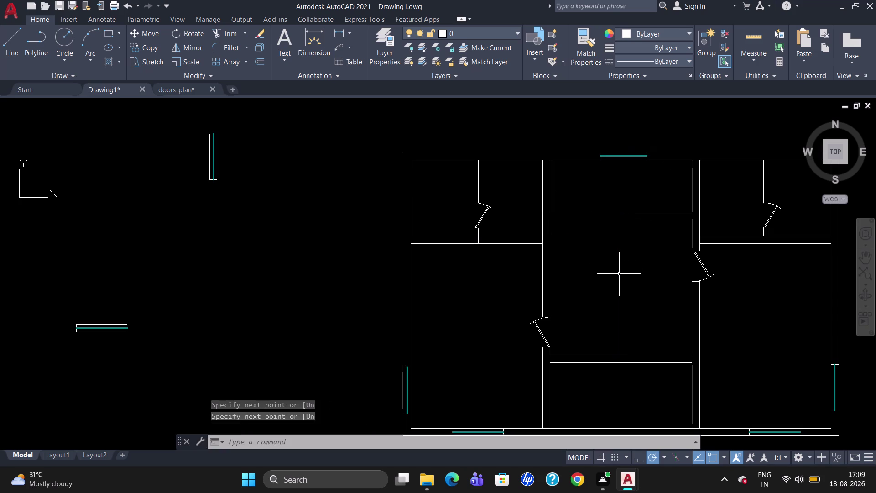
click(590, 213)
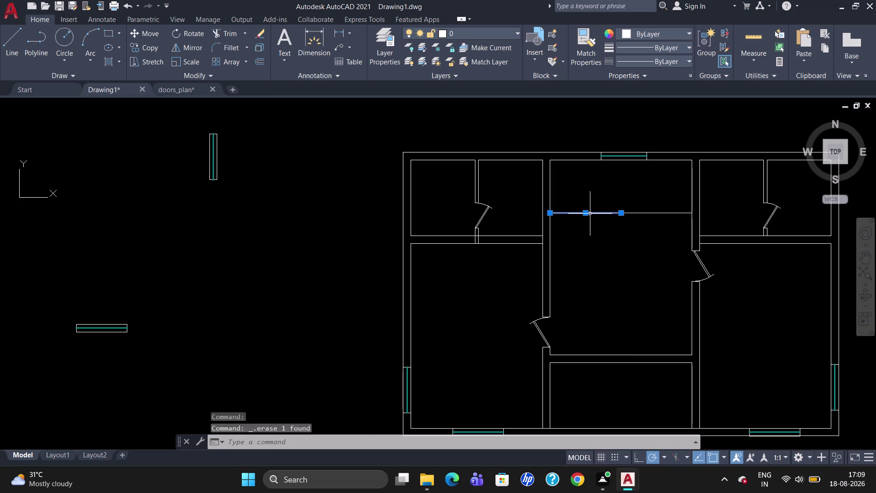
click(643, 213)
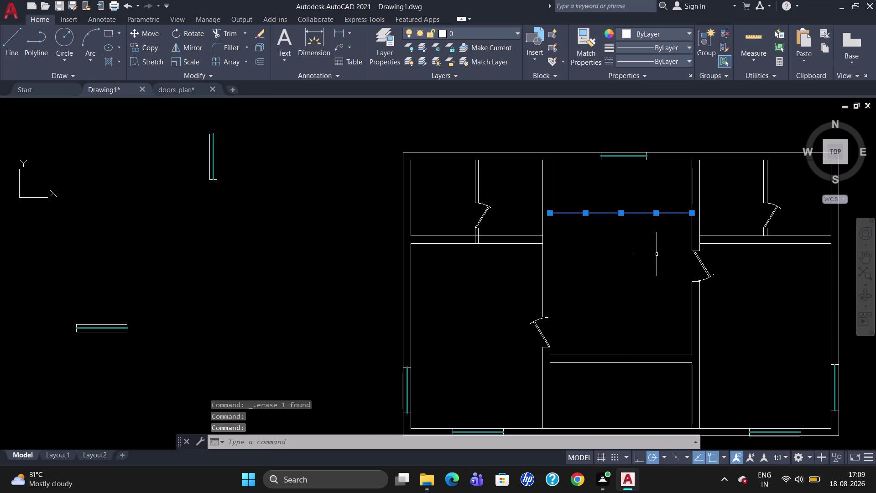
key(j)
key(Return)
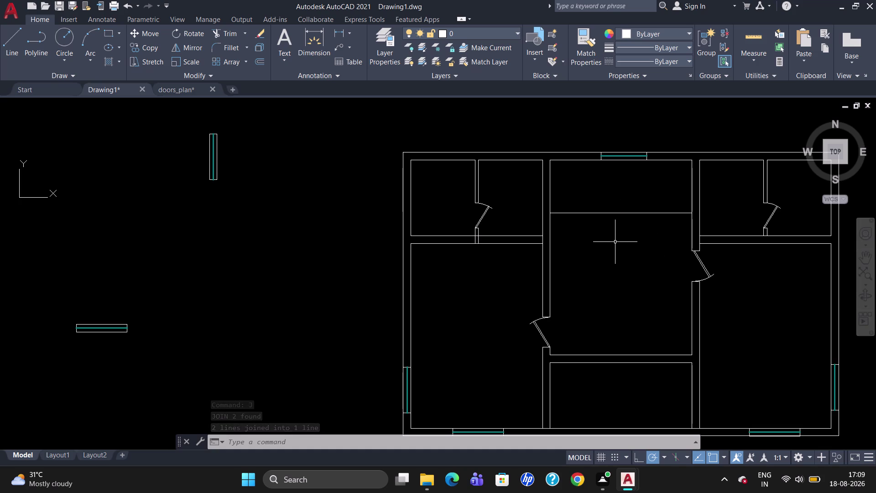
Offset the horizontal dividing line 2" downward to form a thin double-line wall.
key(o)
key(Return)
key(2)
key(shift+quotedbl)
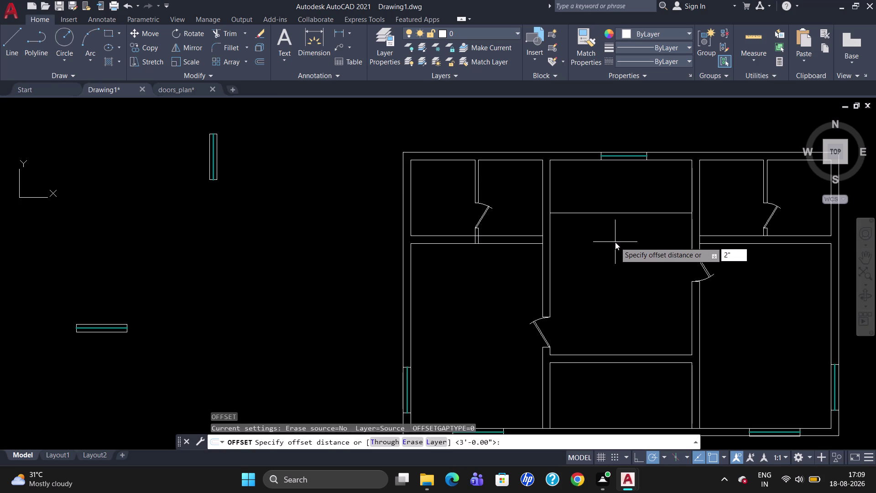
key(Return)
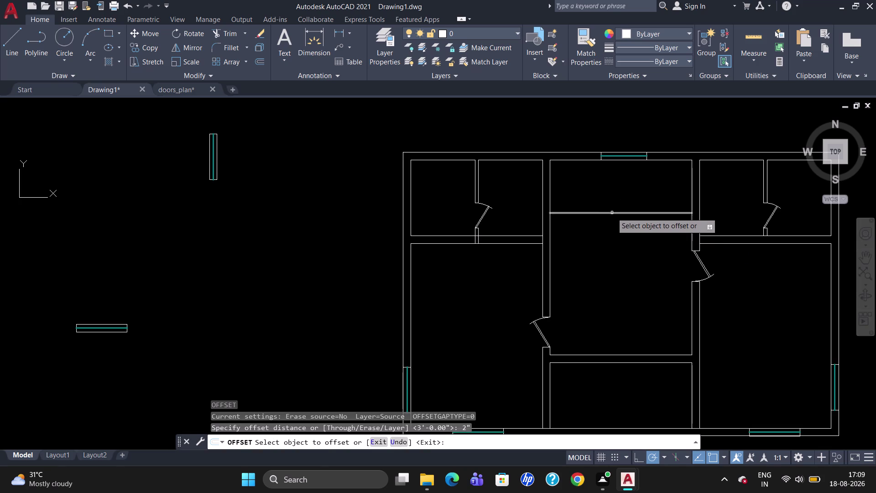
click(612, 213)
click(618, 224)
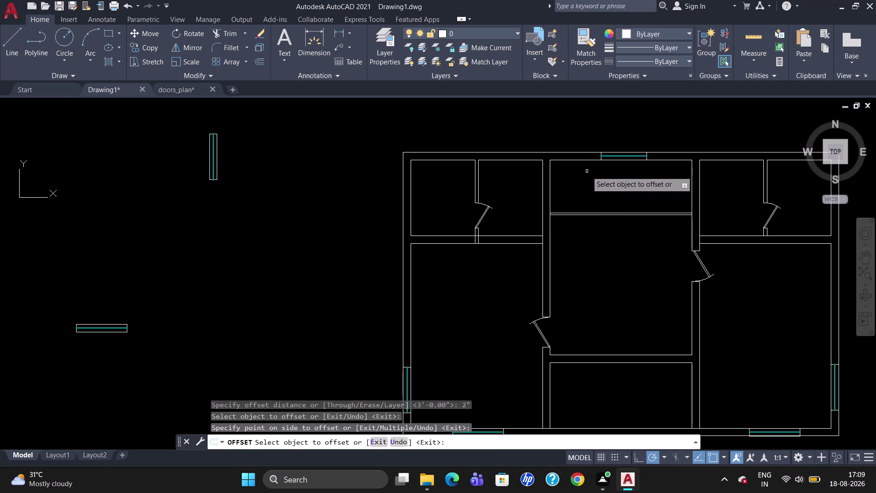
key(Escape)
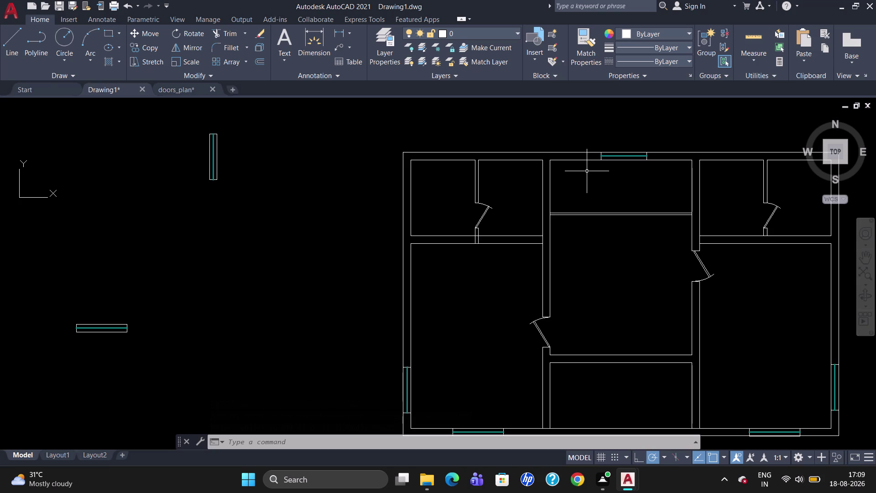
Draw a rectangle from the thin wall up into the top strip and explode it into lines.
text(REC)
key(Return)
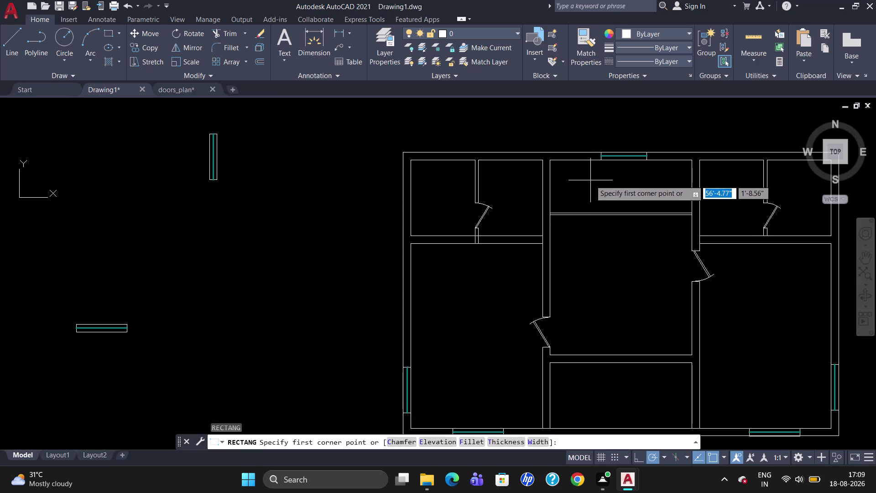
click(586, 214)
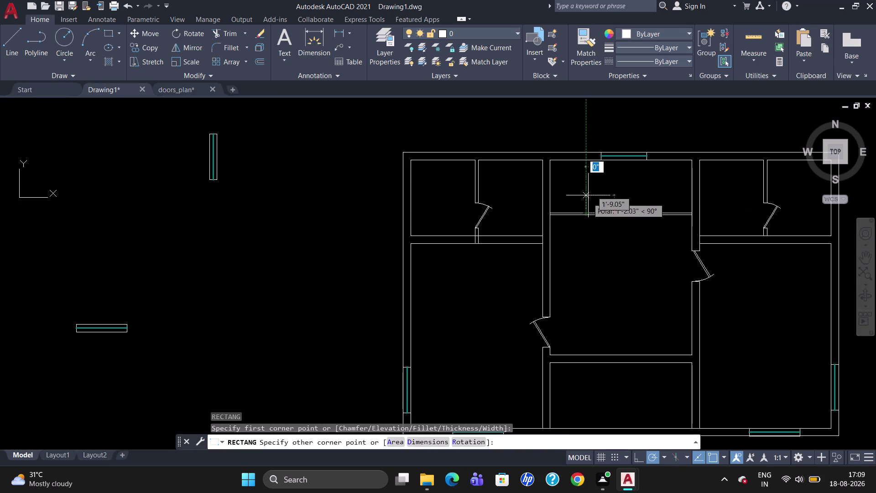
scroll(up, 3)
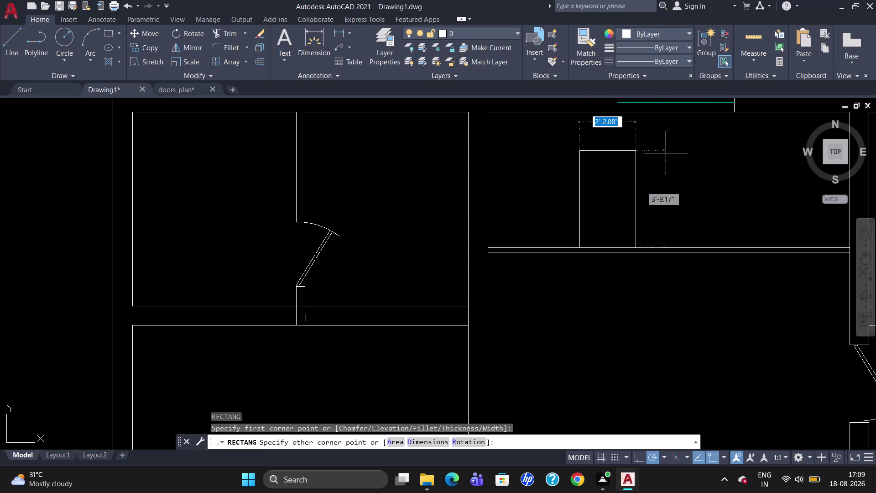
scroll(down, 3)
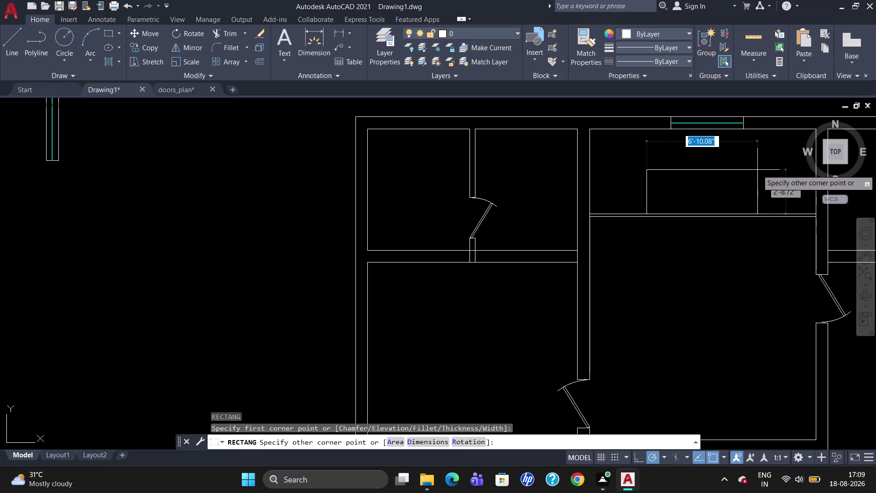
click(761, 169)
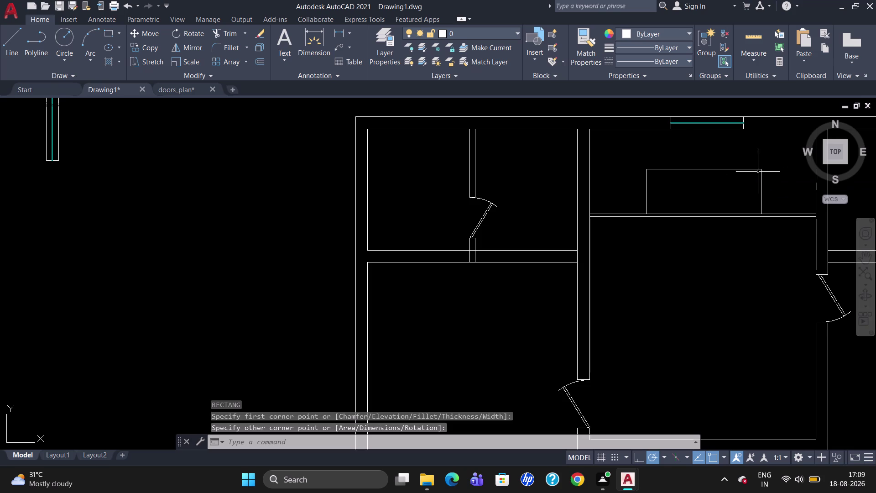
scroll(down, 3)
scroll(up, 3)
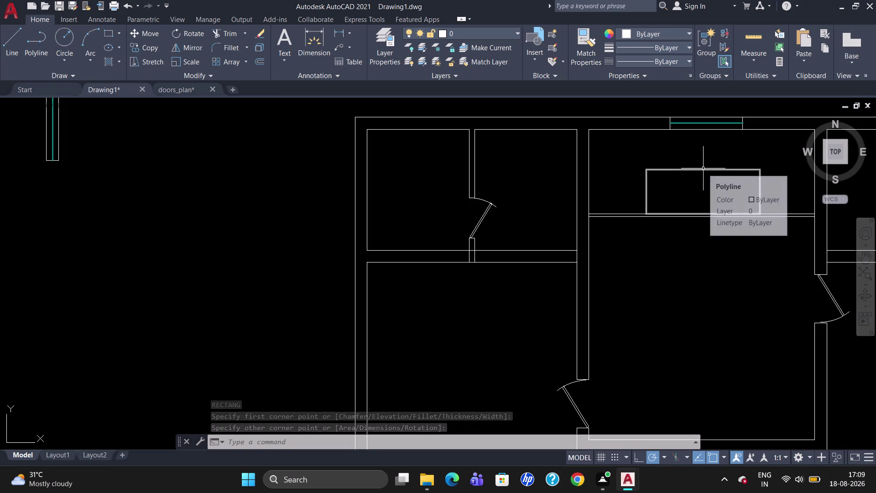
click(690, 170)
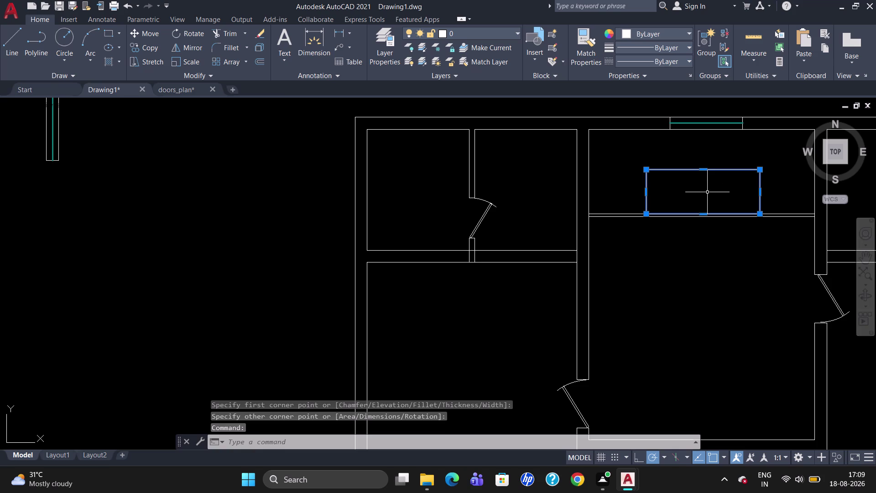
key(x)
key(Return)
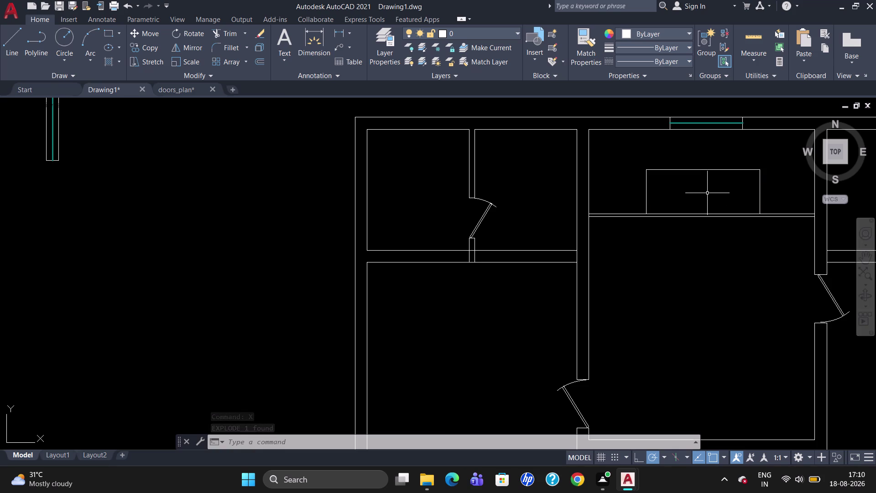
Join the three window rectangle sides into a single outline.
click(646, 198)
click(680, 168)
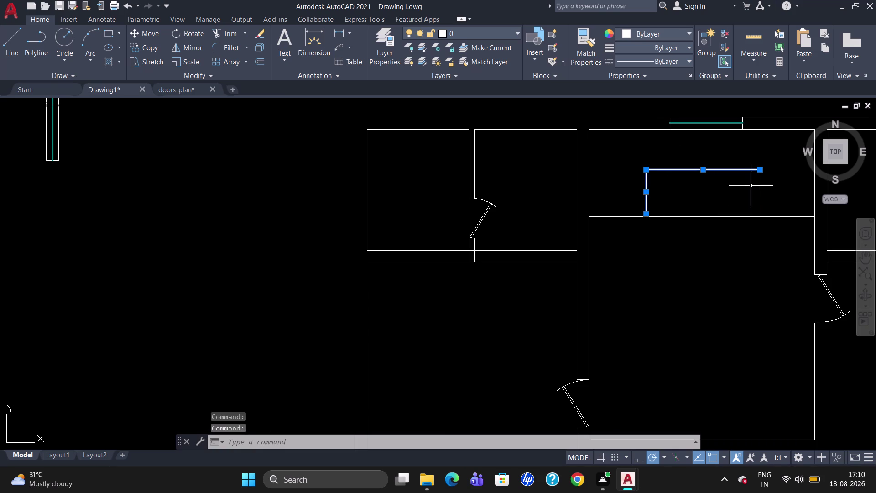
click(760, 193)
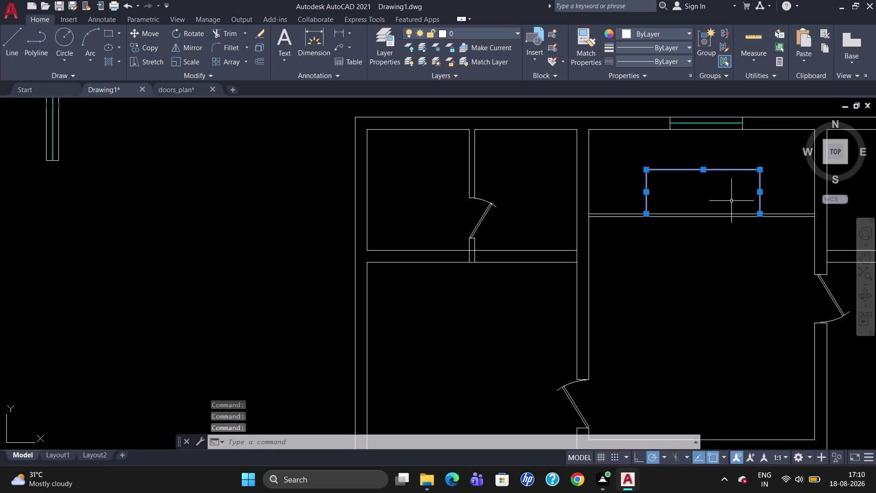
key(j)
key(Return)
key(o)
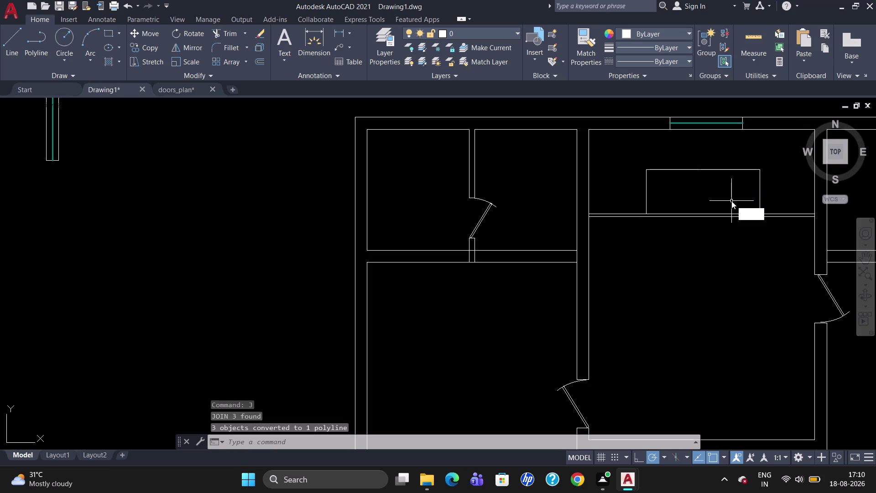
Offset the window outline outward by 2", creating parallel outer copies.
key(Return)
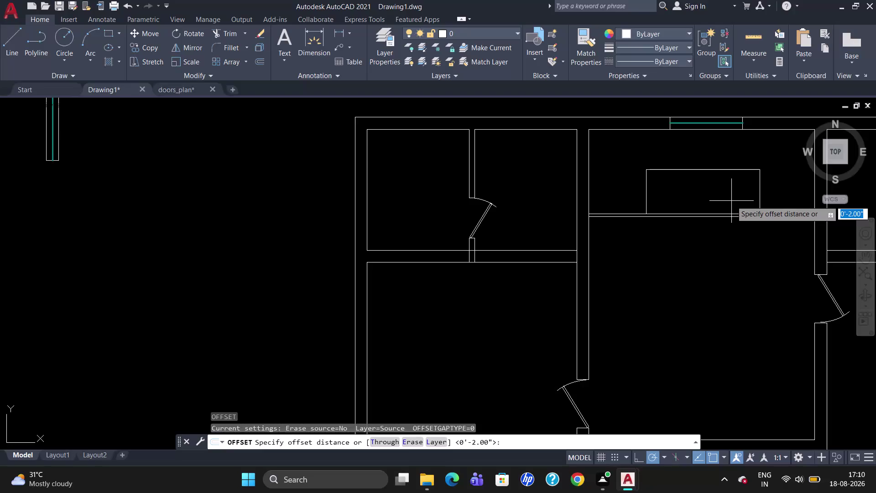
text(2")
key(Return)
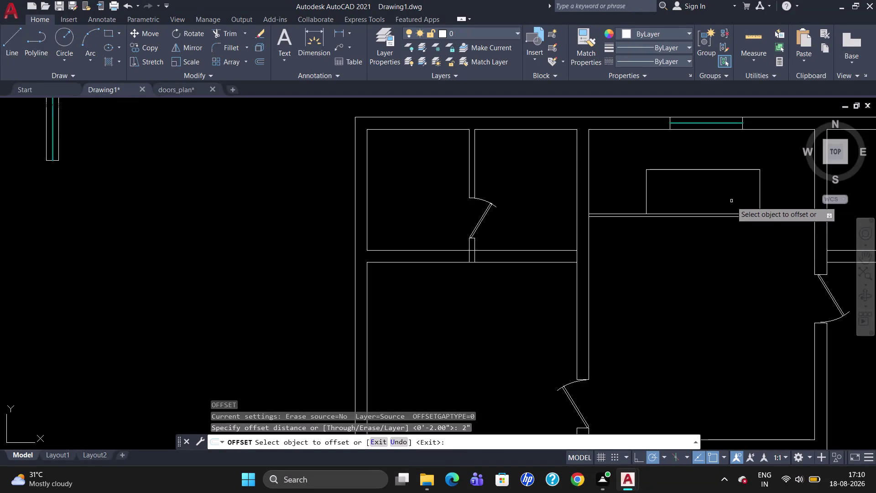
click(691, 170)
click(692, 174)
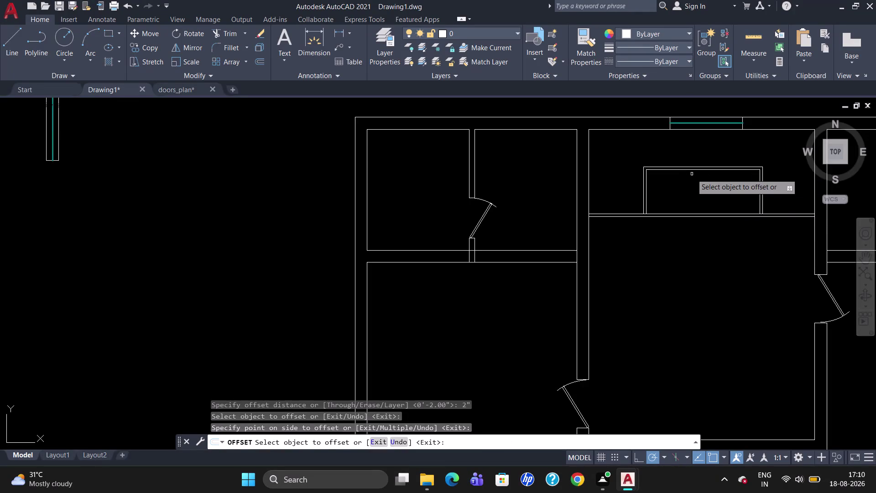
click(694, 169)
click(694, 174)
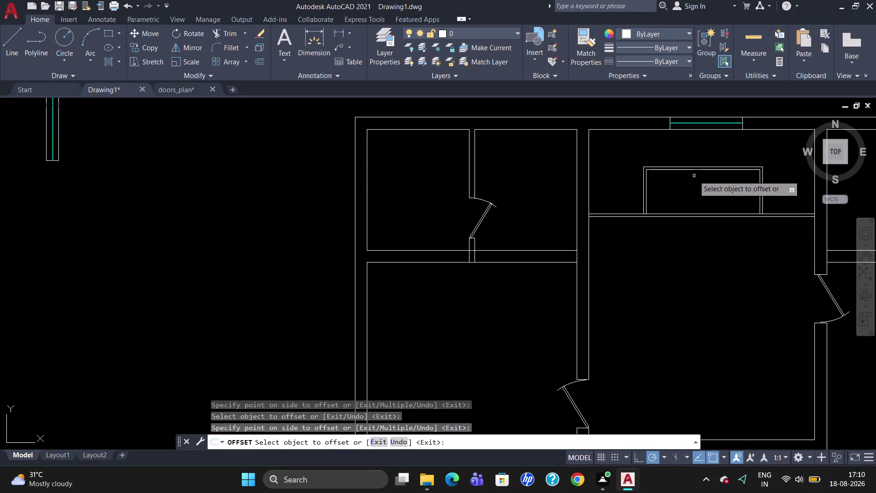
click(698, 168)
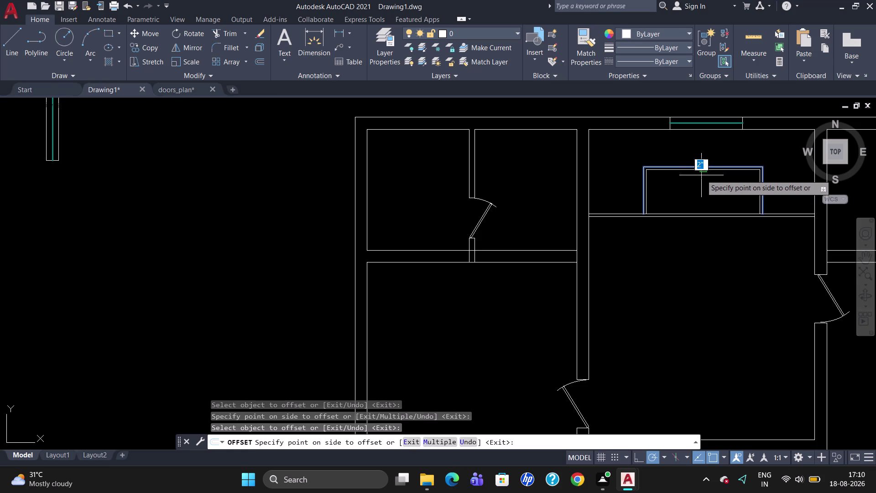
scroll(up, 3)
click(701, 170)
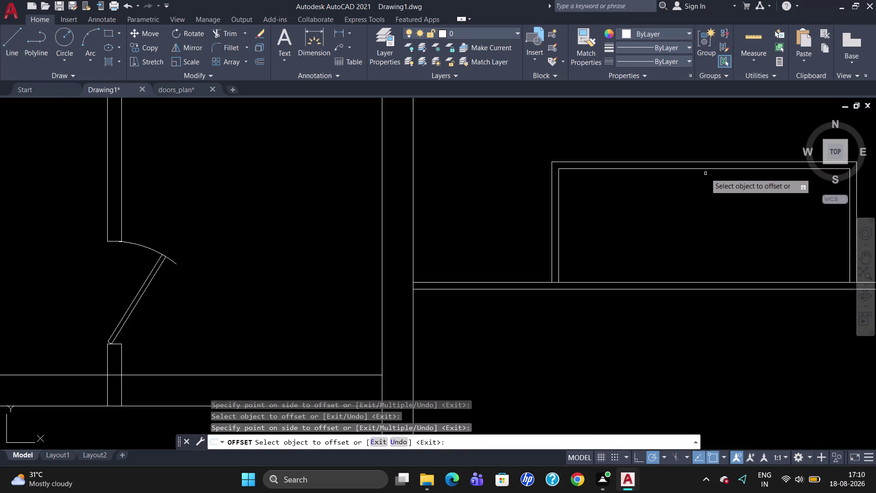
click(706, 168)
click(711, 188)
scroll(down, 3)
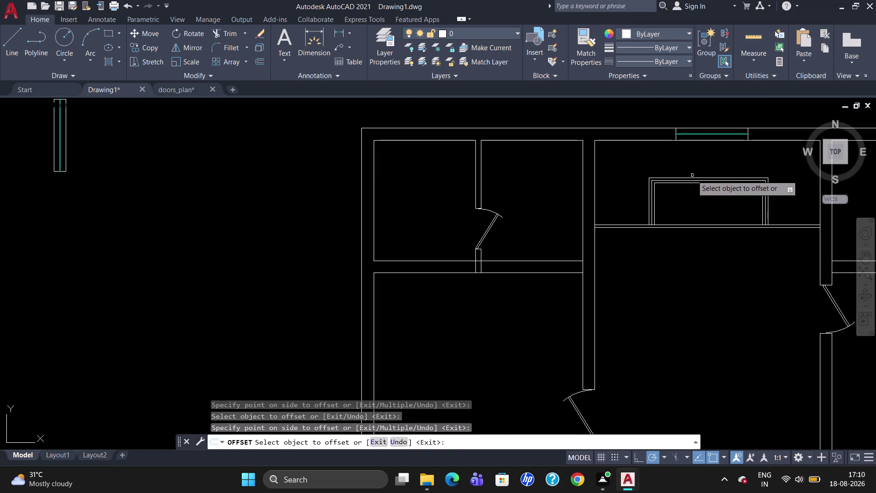
key(Escape)
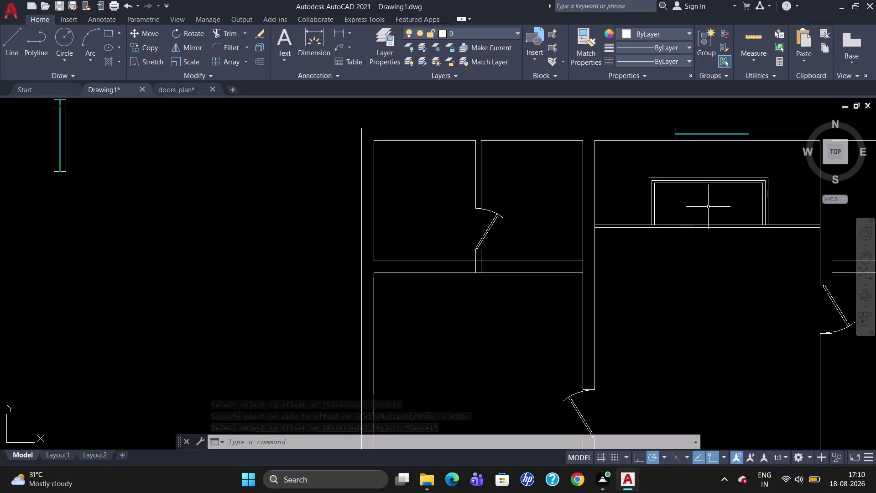
Draw a diagonal from the inner outline's lower-left corner to its upper-right corner.
scroll(down, 3)
scroll(up, 3)
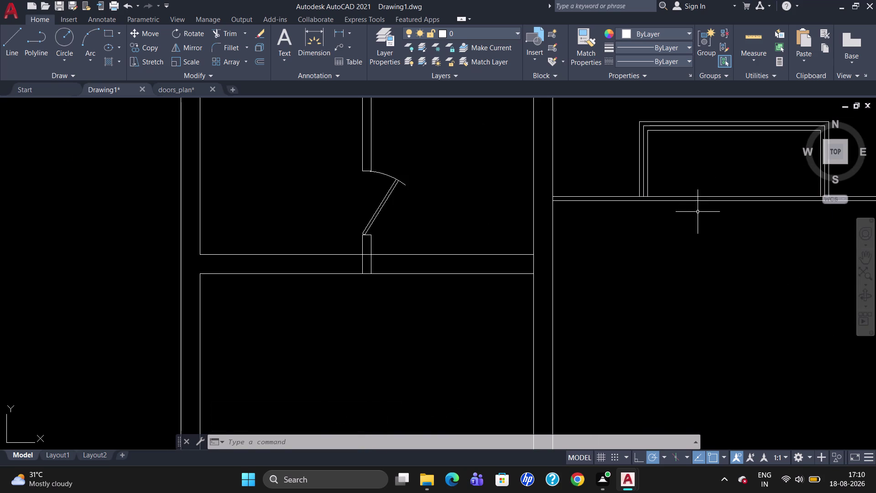
scroll(down, 3)
key(l)
key(Return)
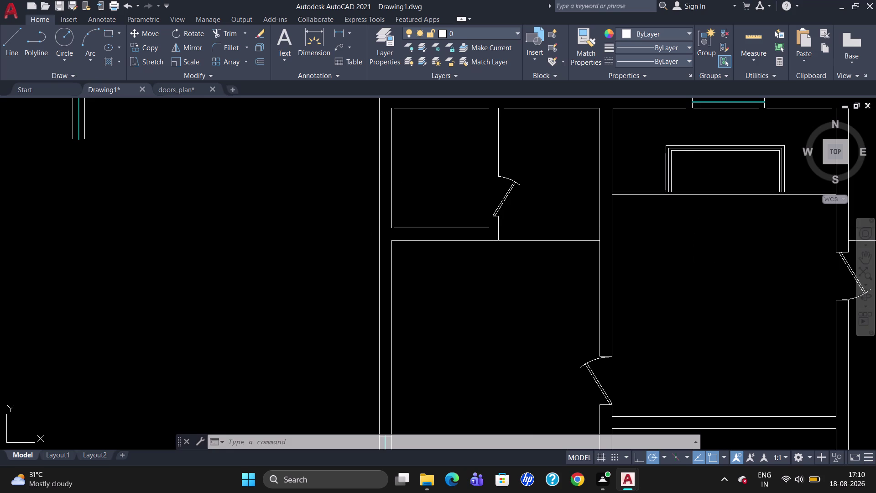
scroll(up, 3)
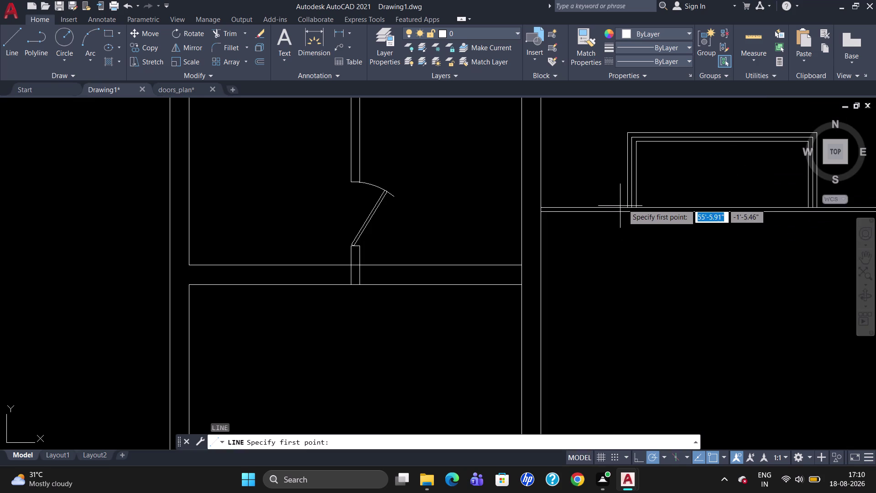
click(639, 203)
scroll(up, 3)
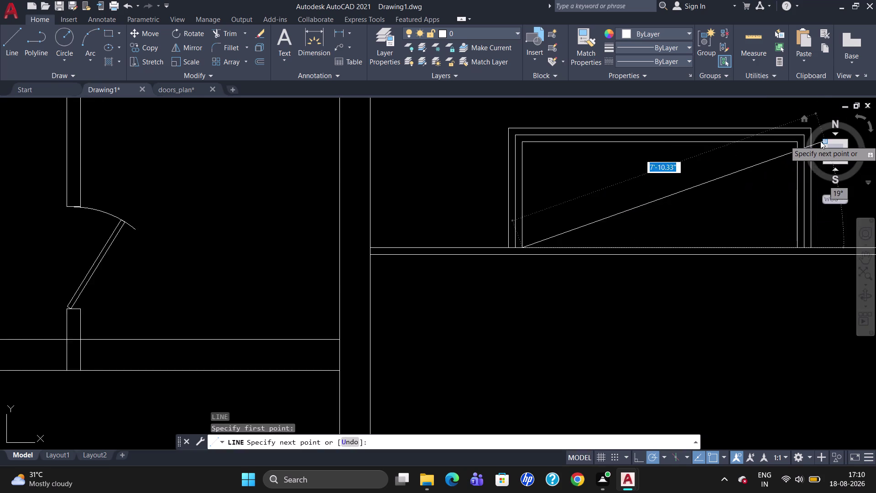
scroll(up, 3)
click(773, 142)
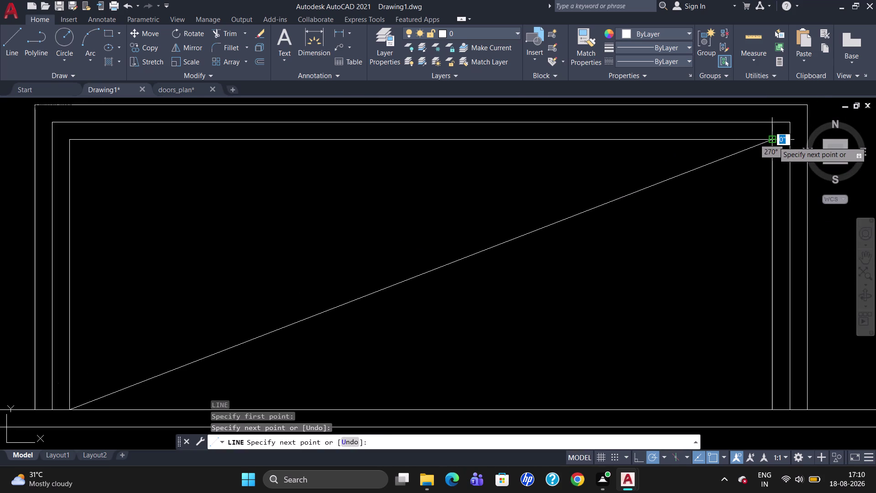
scroll(down, 3)
key(Escape)
Draw the second diagonal from upper-left to lower-right corner, completing the X.
key(l)
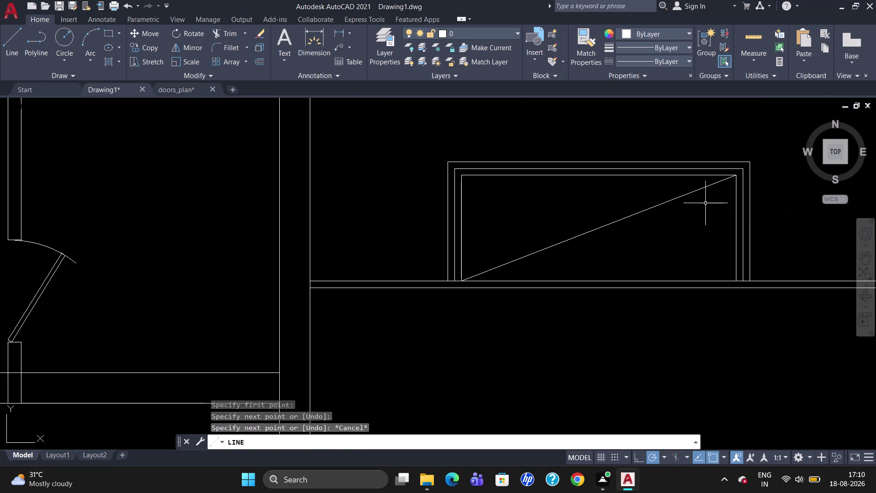
key(Return)
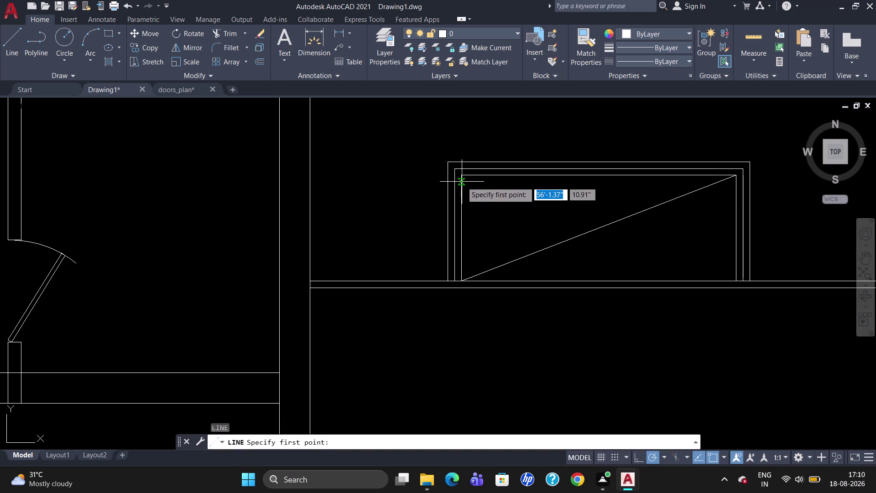
click(463, 178)
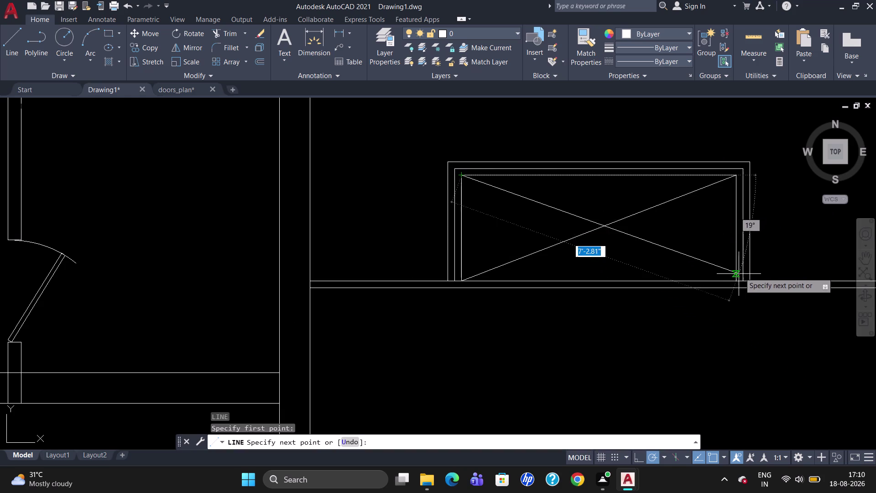
click(736, 278)
key(Escape)
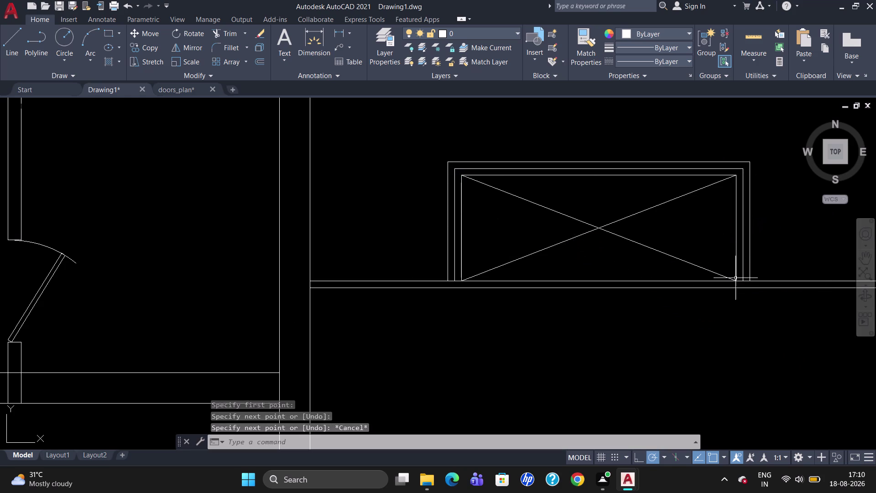
scroll(down, 3)
Draw a diagonal from the fixture's top-right corner to the upper wall corner, then delete it.
scroll(up, 3)
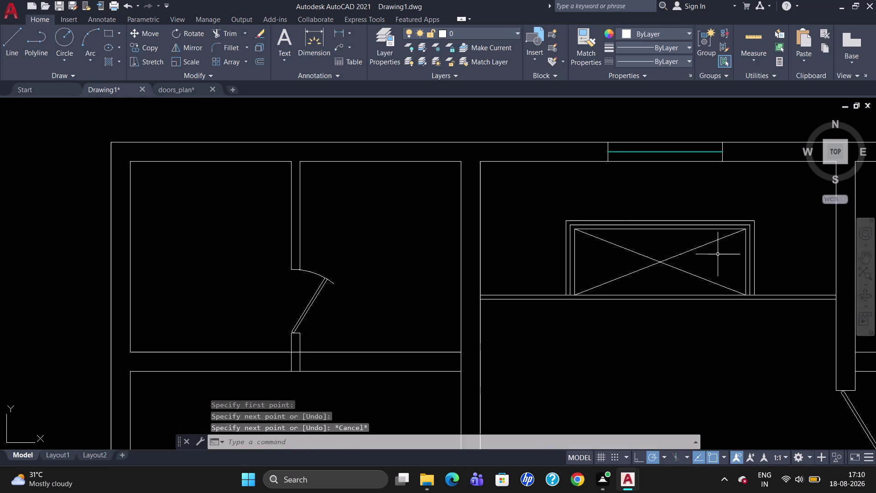
scroll(up, 3)
scroll(down, 3)
scroll(up, 3)
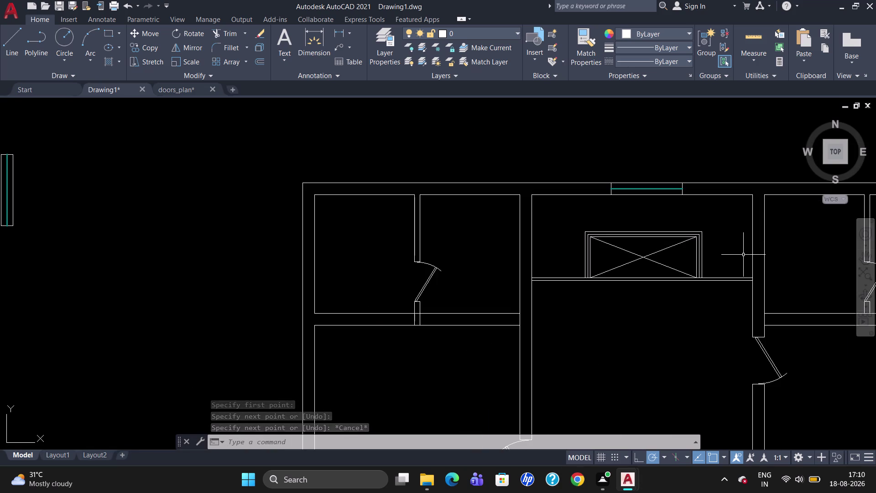
key(l)
key(Return)
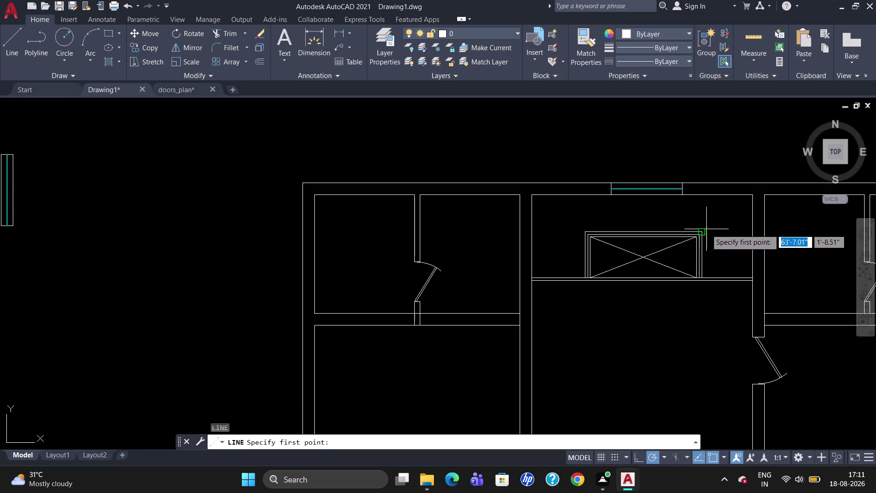
click(705, 233)
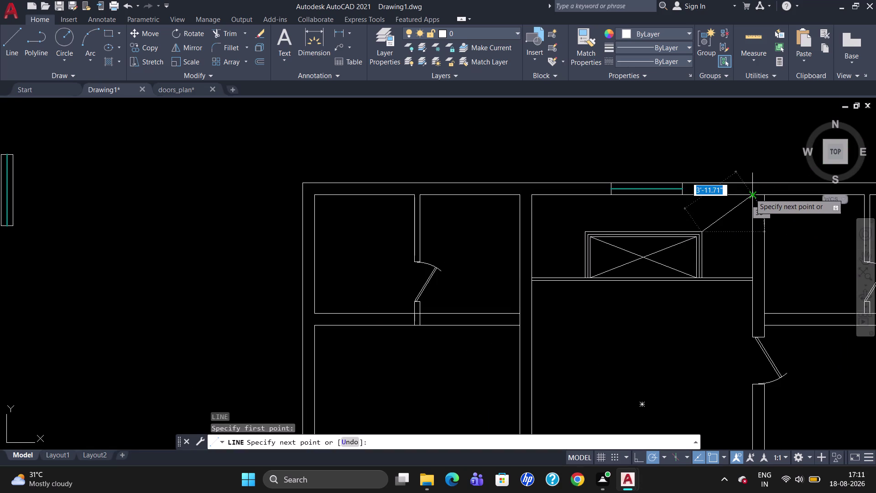
click(750, 193)
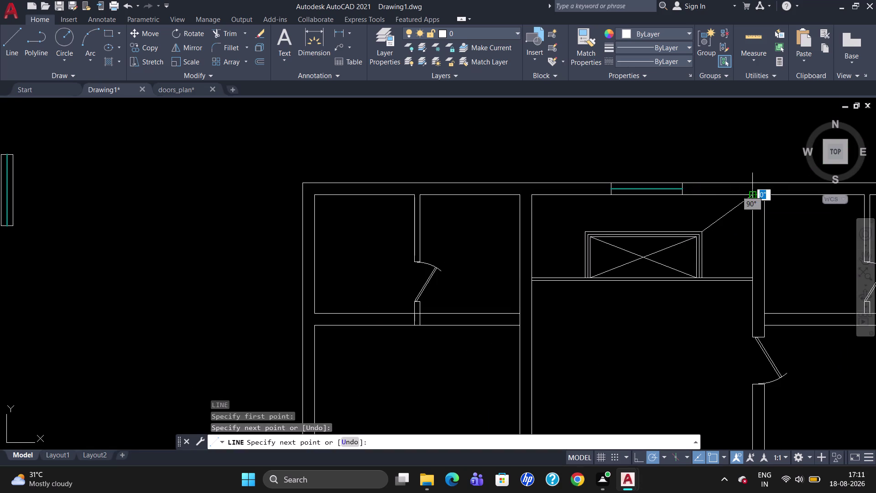
key(Escape)
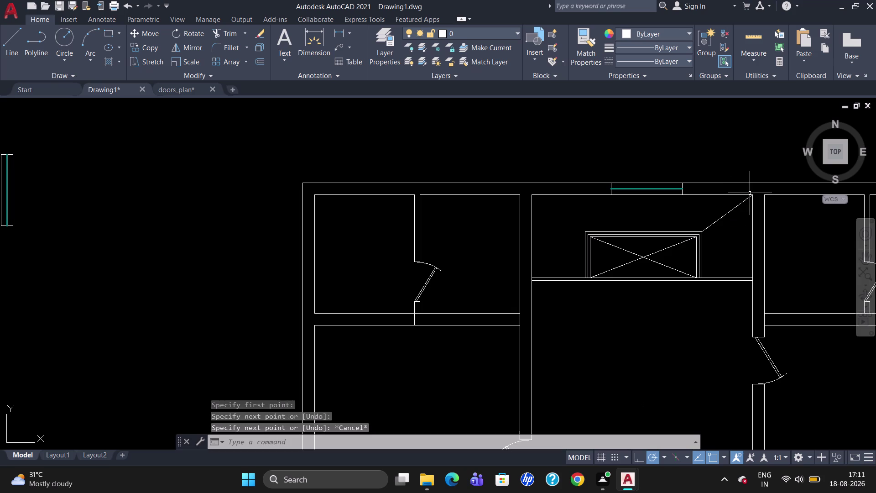
click(727, 214)
key(Delete)
Redraw the right diagonal from the window outline's corner up to the right wall corner.
key(l)
key(Return)
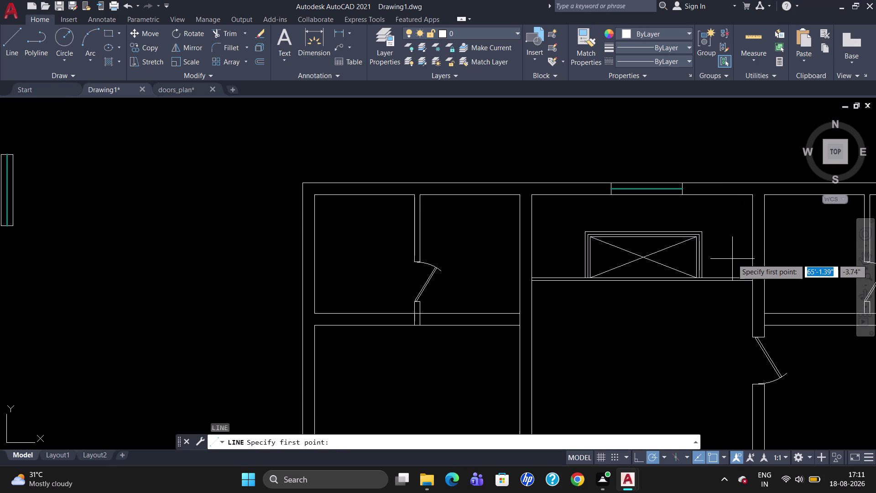
click(697, 237)
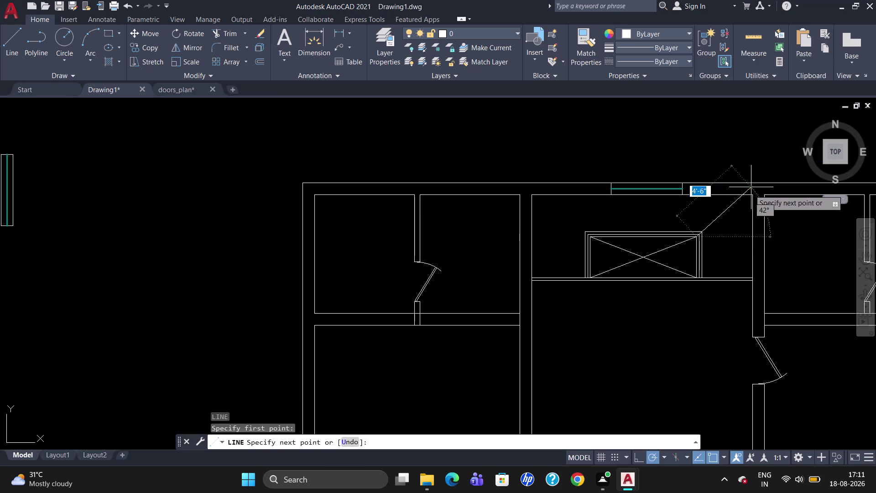
scroll(up, 3)
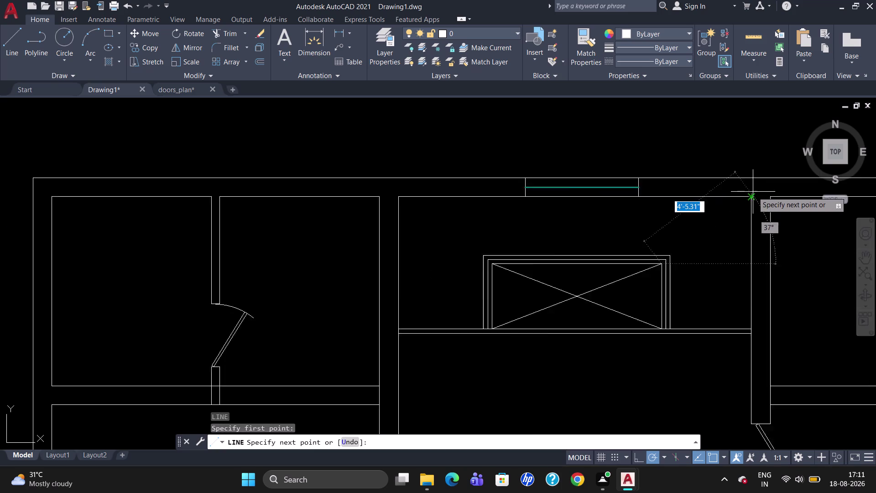
scroll(up, 3)
click(749, 203)
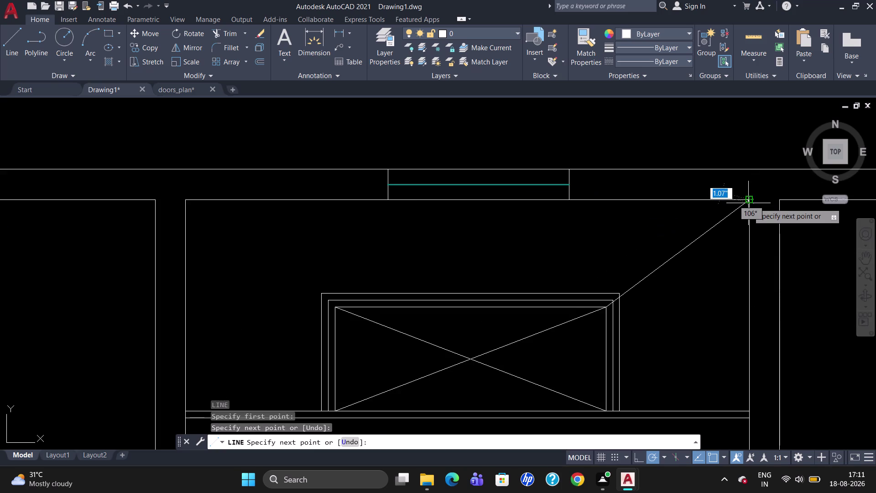
key(l)
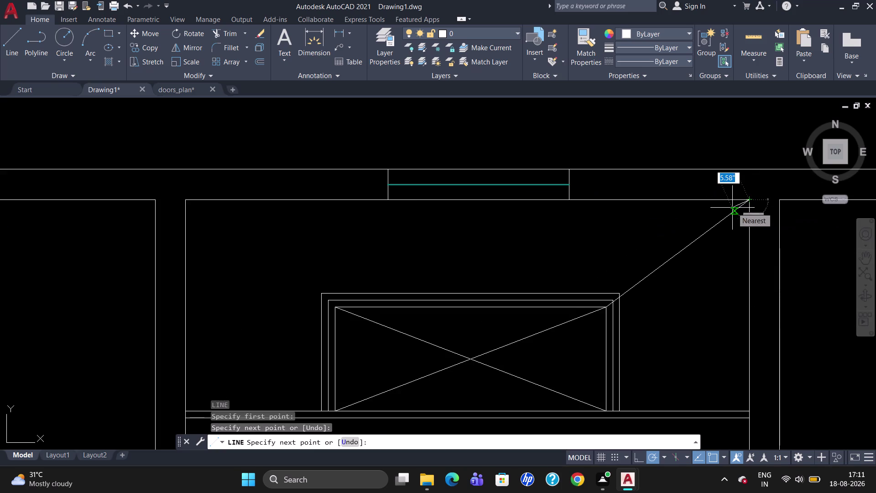
key(Return)
key(Escape)
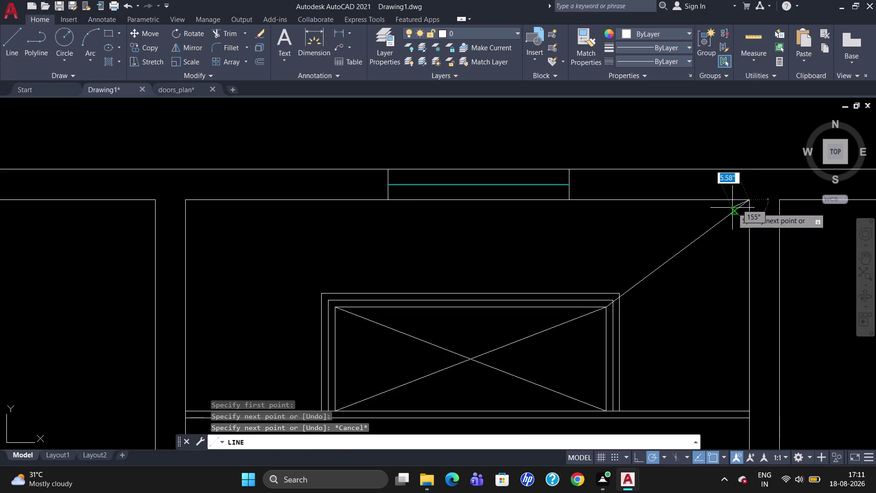
key(Escape)
Draw the left diagonal from the fixture's top-left corner to the room's top-left corner.
key(l)
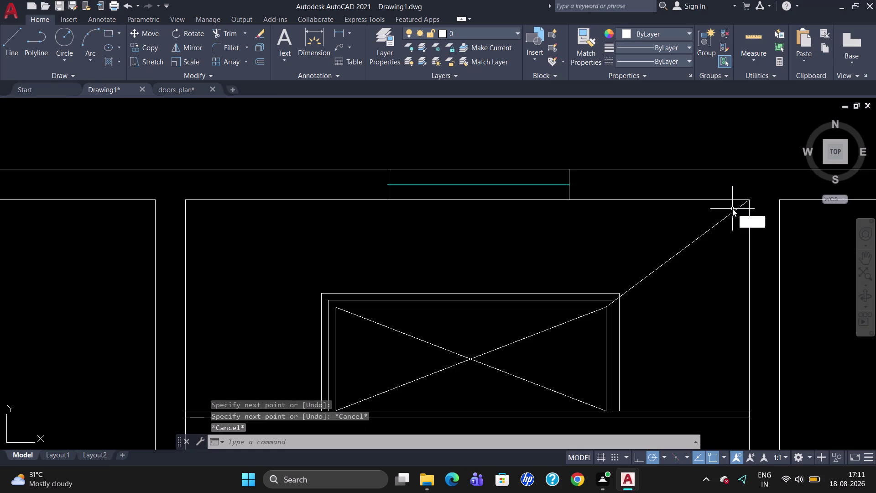
key(Return)
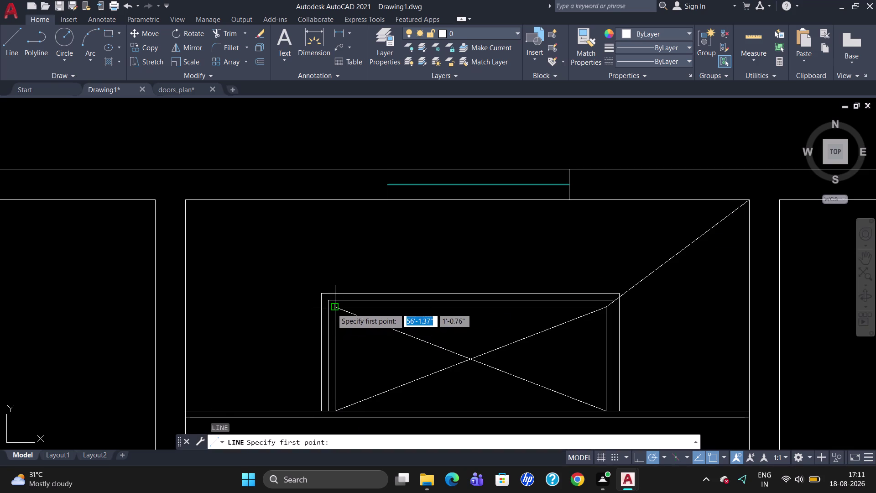
click(332, 308)
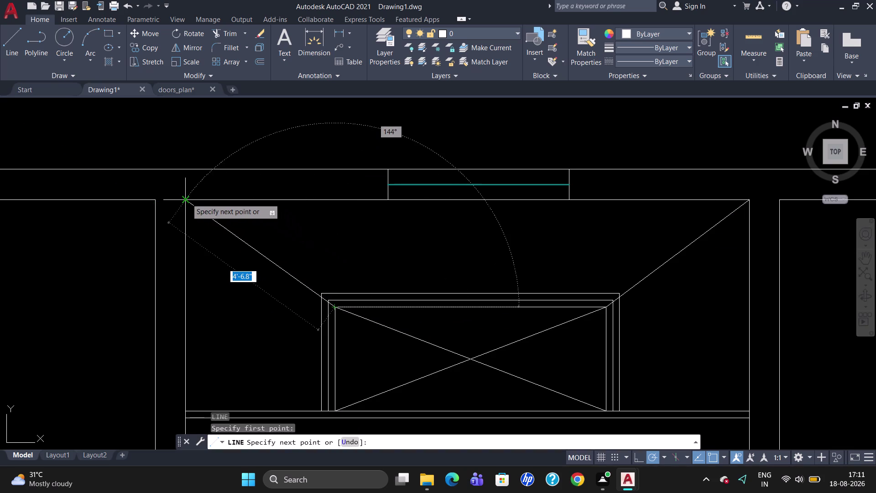
click(187, 198)
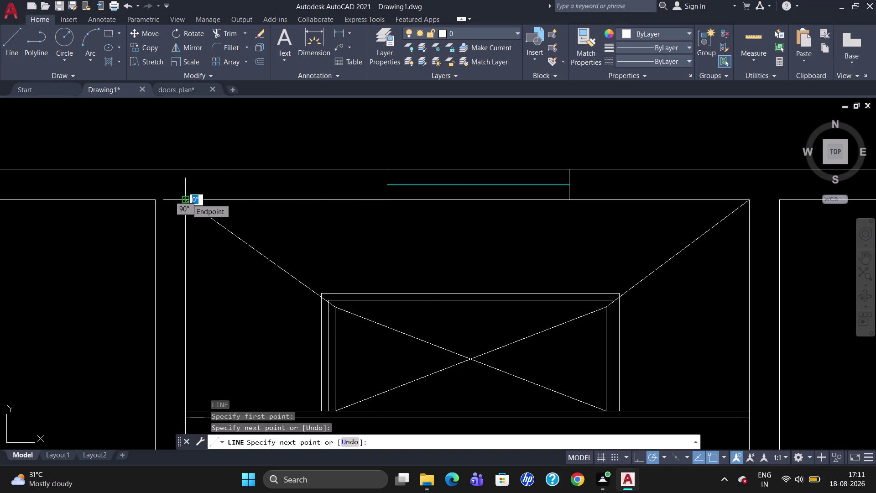
key(Escape)
scroll(down, 3)
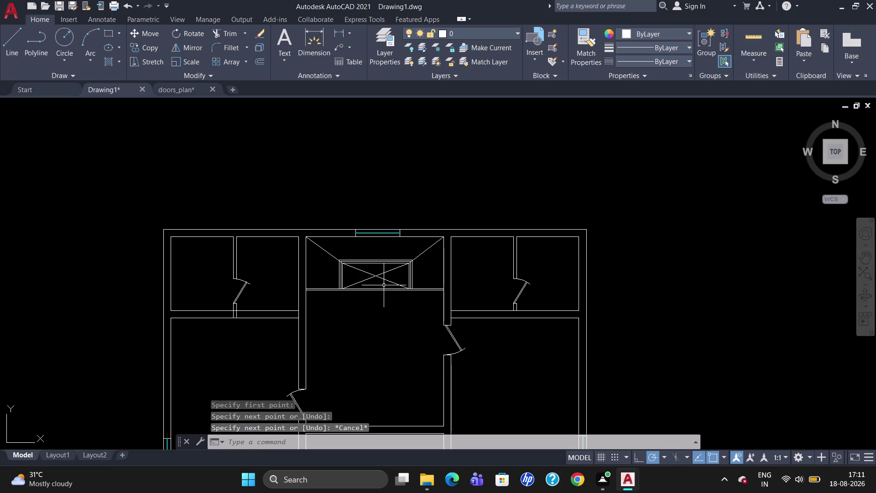
scroll(up, 3)
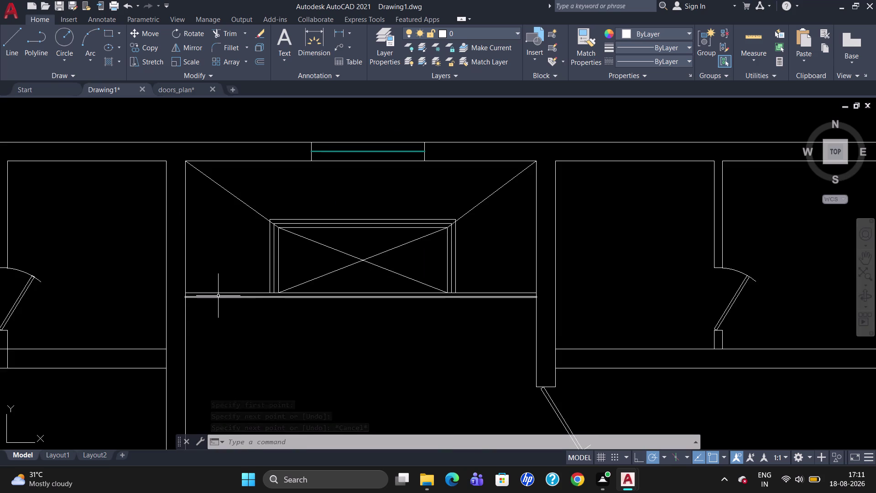
Draw a short horizontal line just above the bottom wall, from the left wall to the fixture.
key(l)
key(Return)
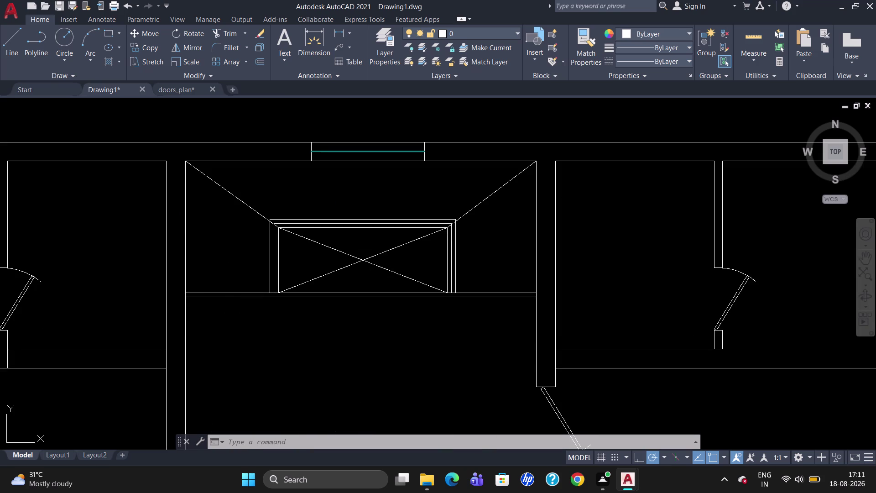
click(281, 283)
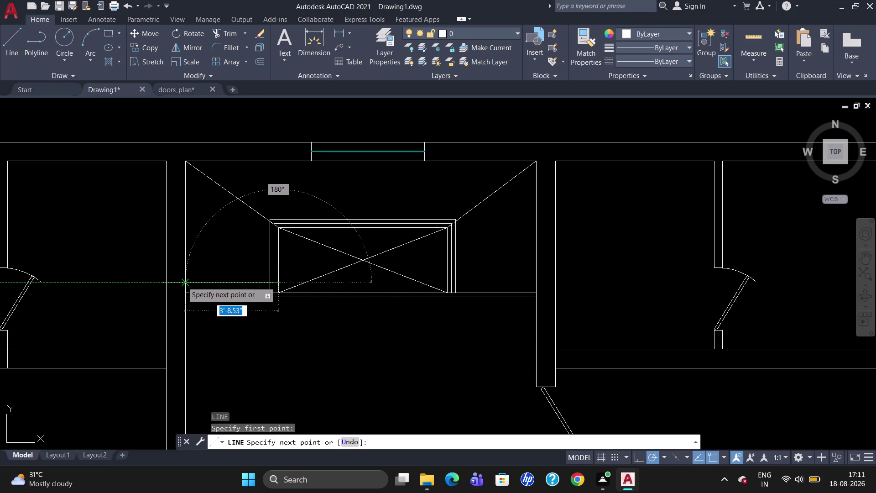
click(182, 282)
key(Escape)
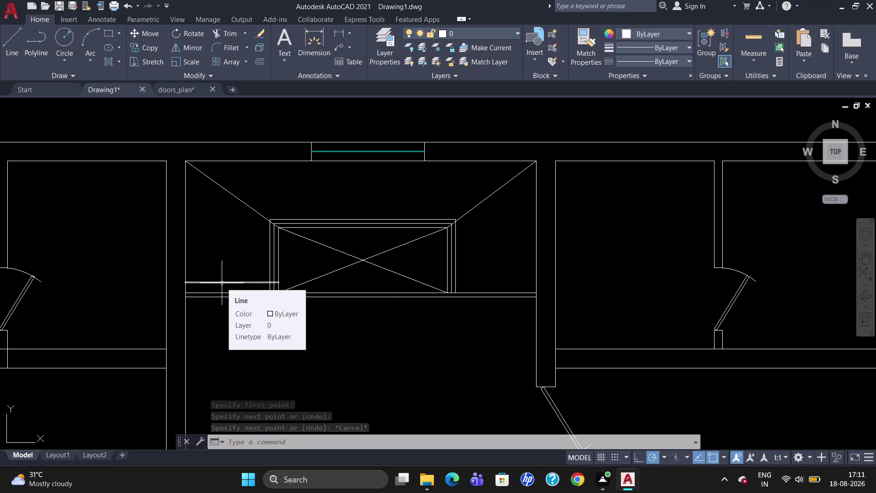
key(o)
key(Return)
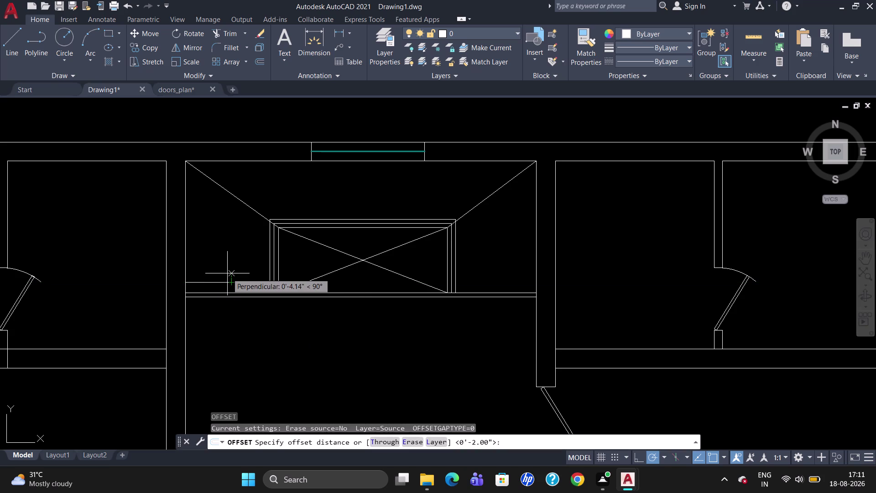
Offset the short horizontal line upward by 1' to create the first parallel copy.
text(1)
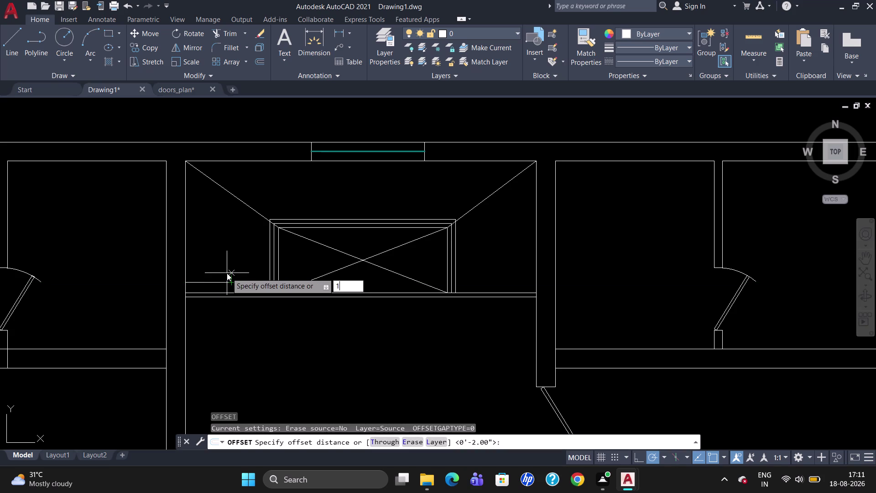
text(')
key(Return)
click(229, 283)
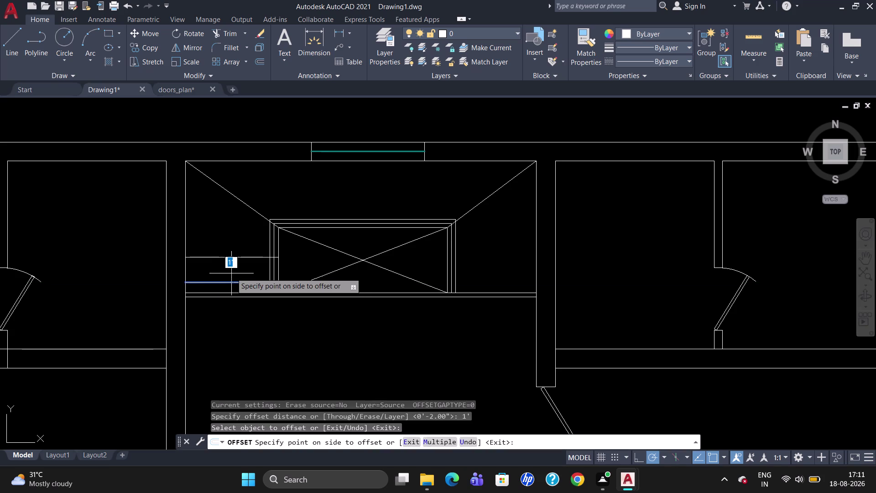
click(231, 270)
click(233, 258)
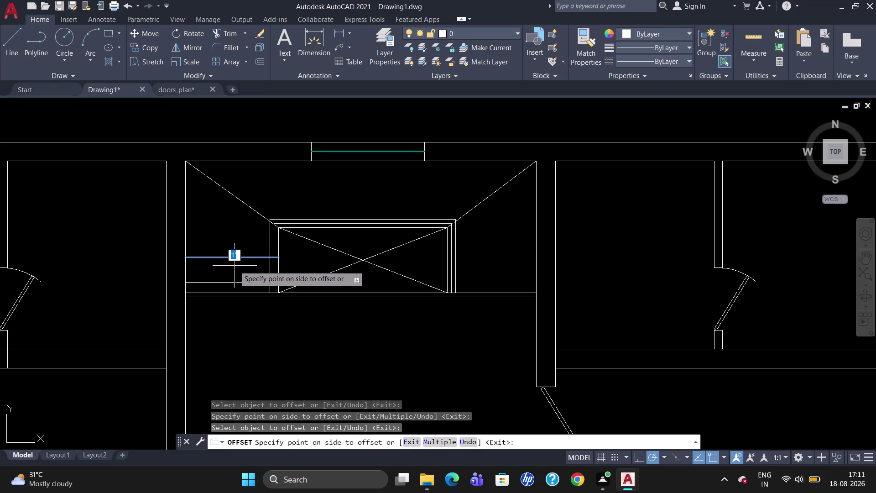
Change the offset distance to 0.5', pick more lines to copy, then cancel.
text(0.)
text(5)
key(apostrophe)
key(Return)
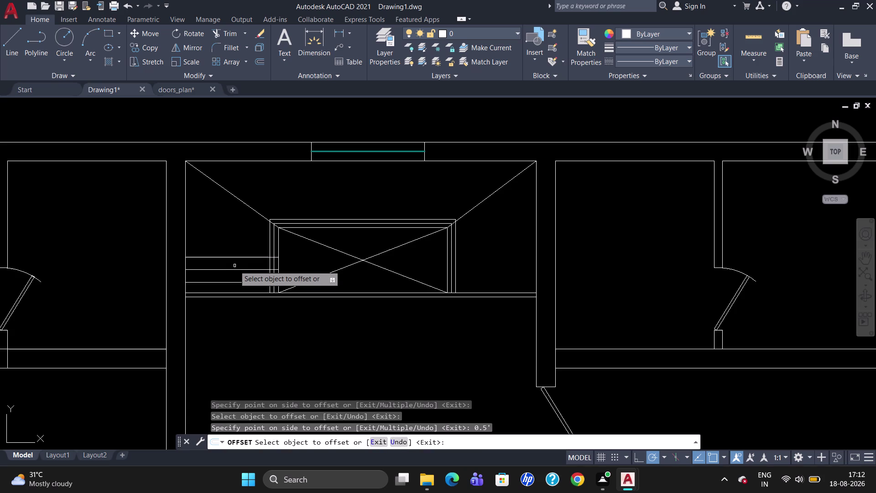
click(235, 258)
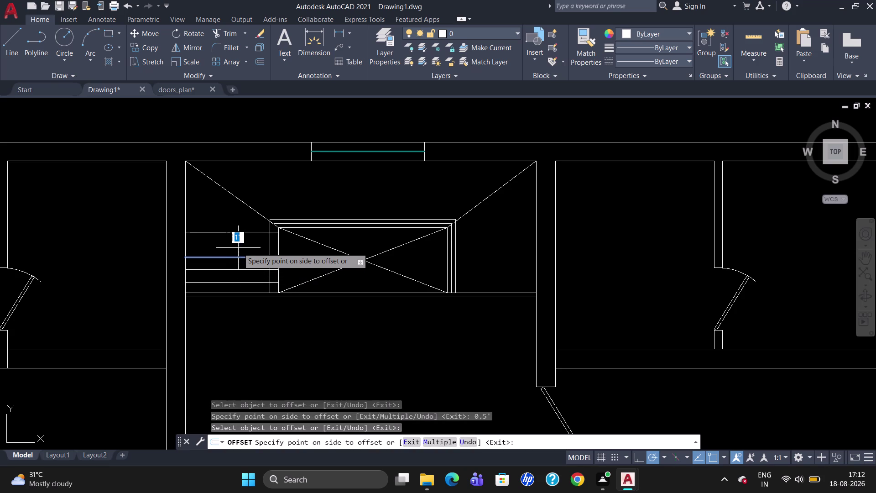
text(0.)
text(5')
key(Return)
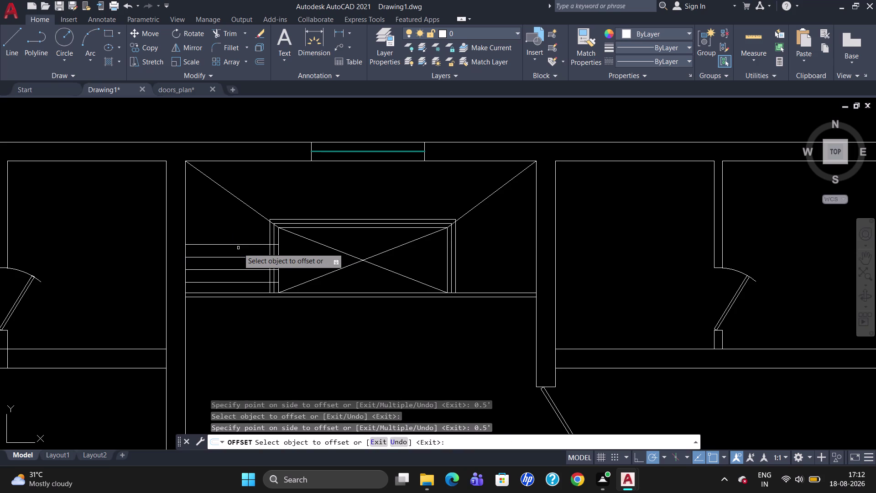
click(244, 284)
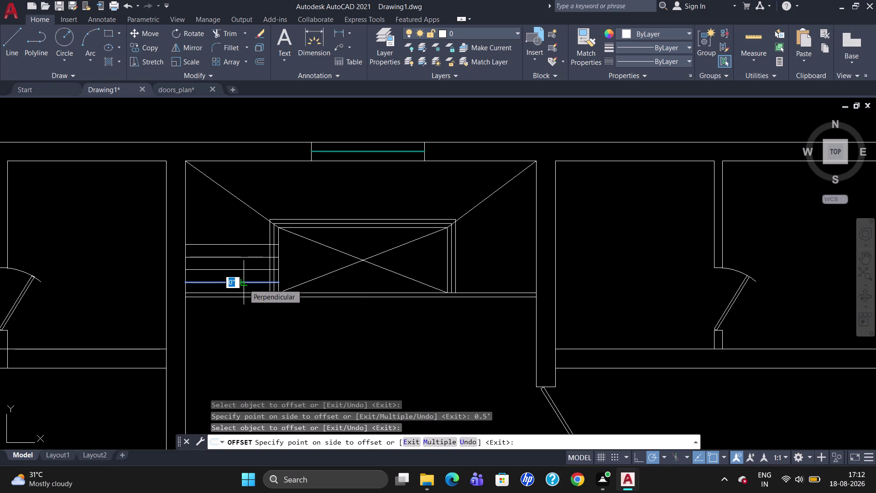
text(CO)
key(Return)
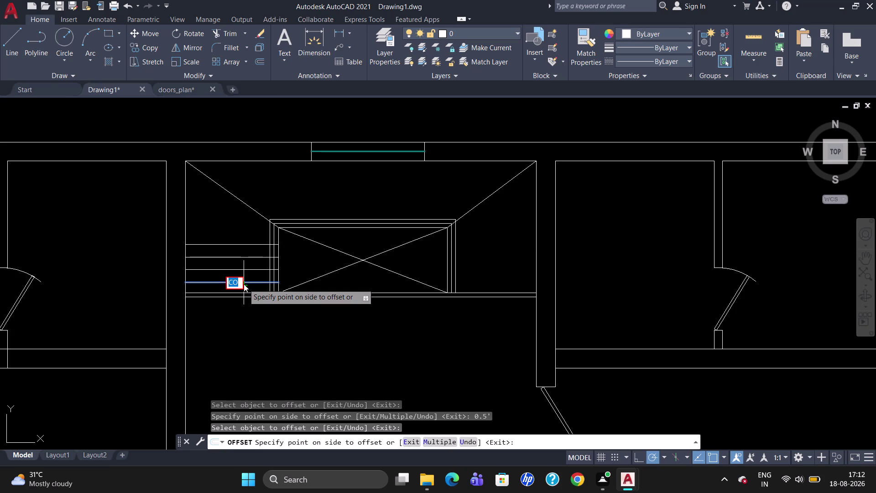
key(Escape)
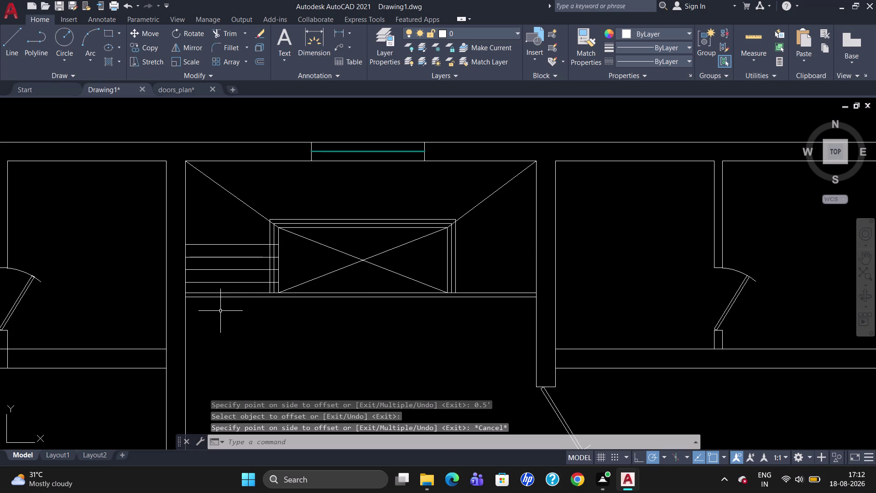
key(Escape)
Copy the bottom short line to the right of the fixture.
text(C)
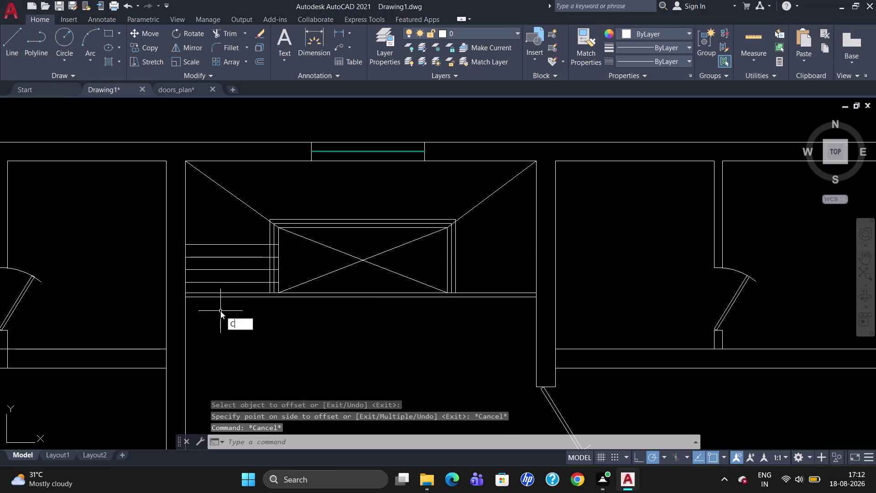
text(O)
key(Return)
click(238, 283)
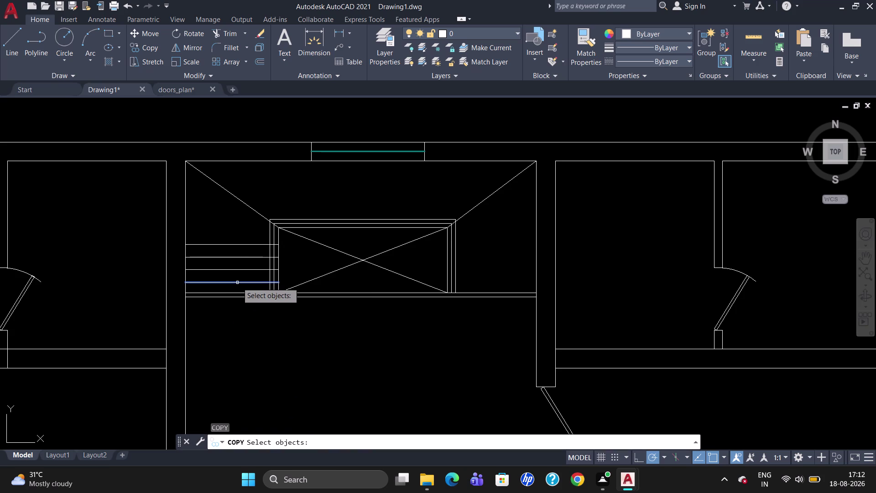
key(Return)
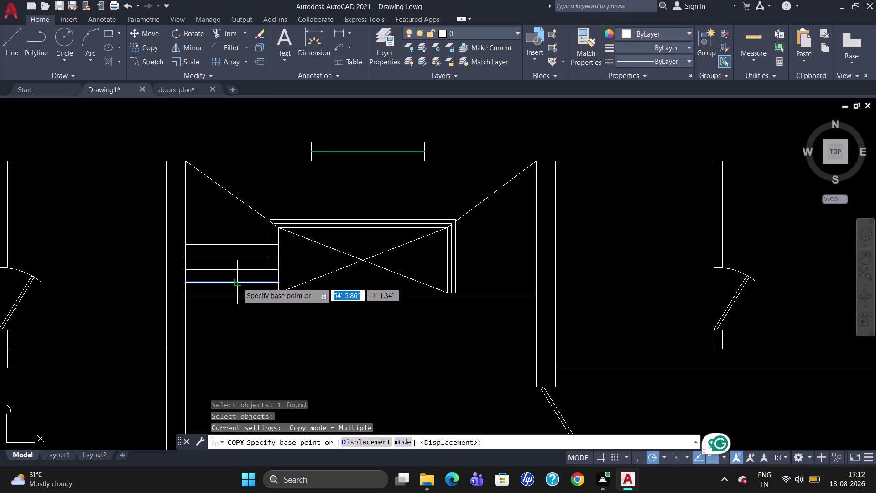
click(281, 286)
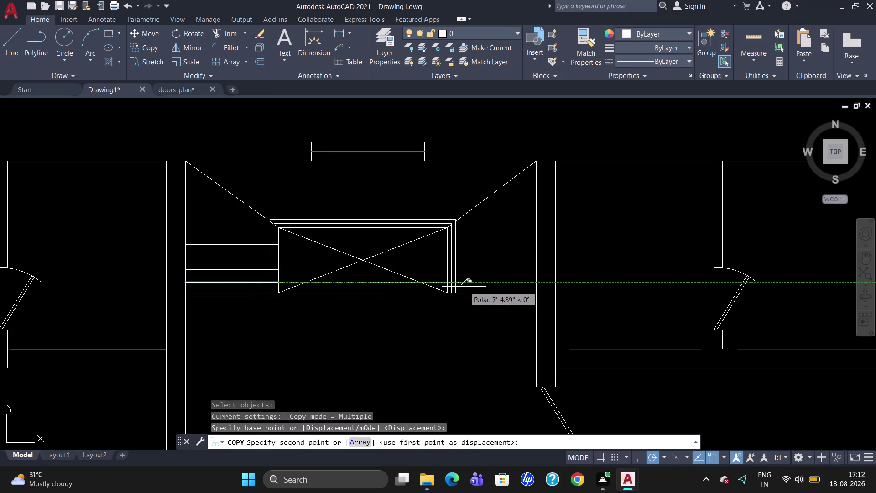
scroll(up, 3)
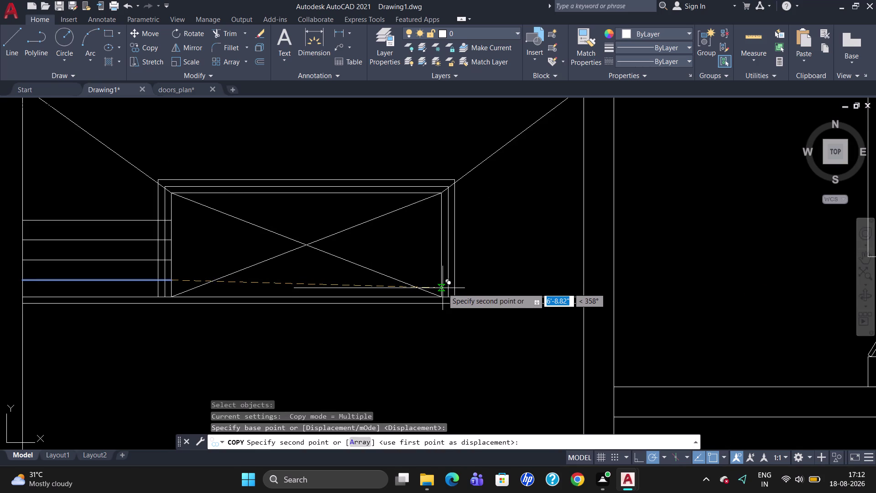
click(442, 287)
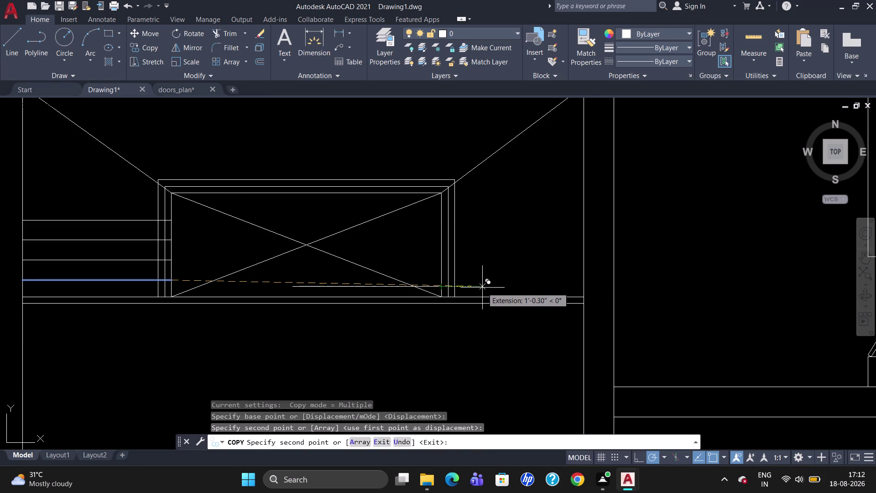
key(Escape)
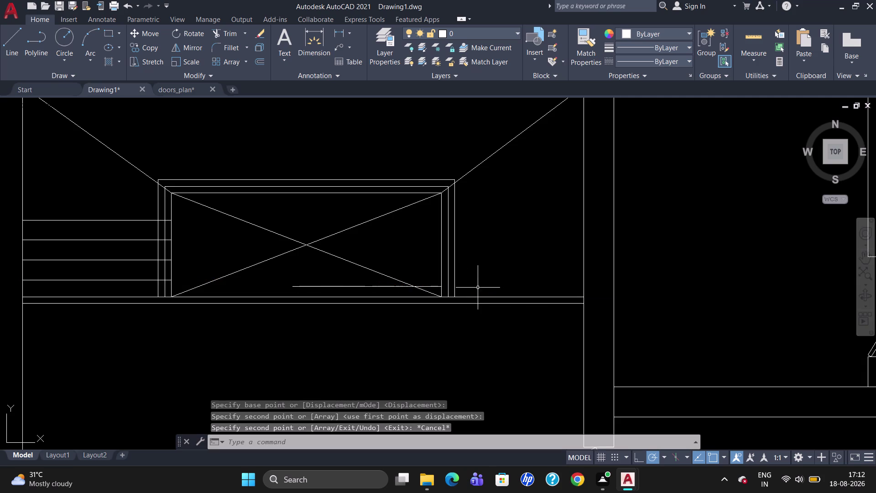
Move the copied line beside the fixture's right side.
click(403, 286)
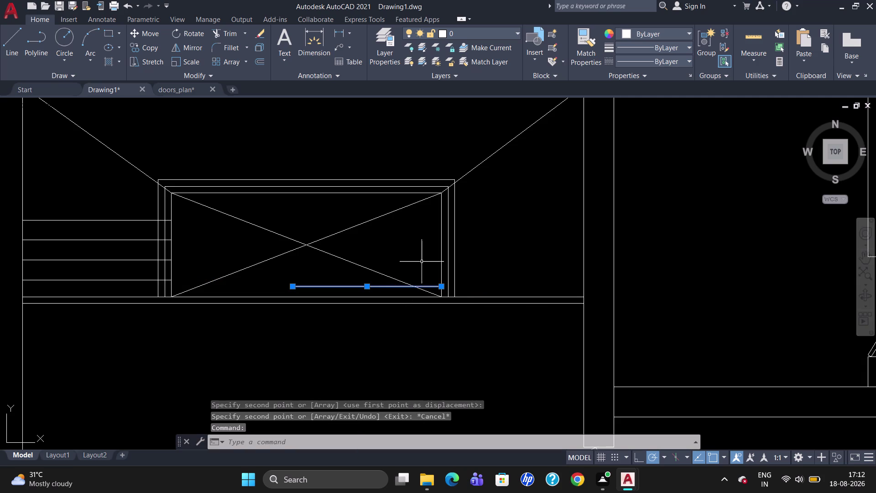
key(m)
key(Return)
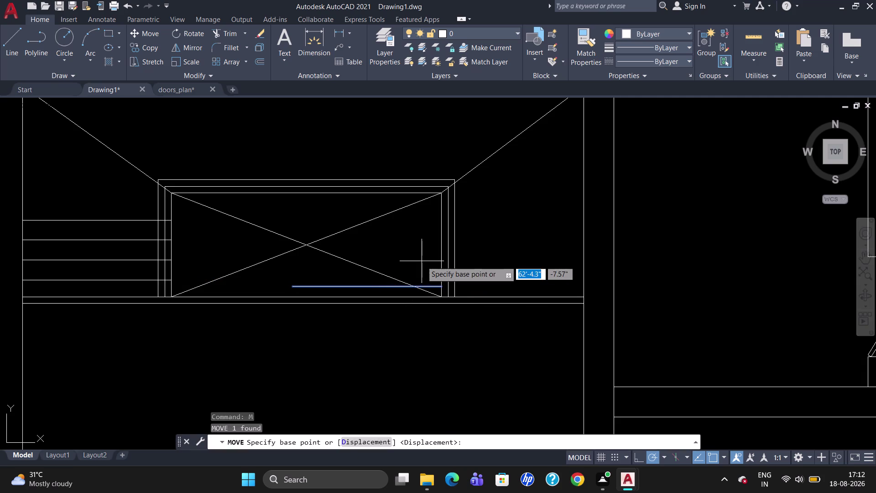
click(292, 288)
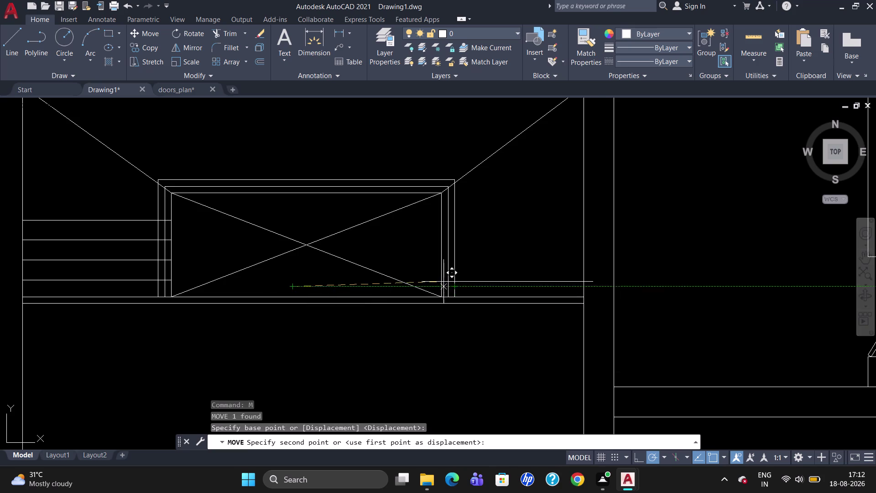
click(442, 282)
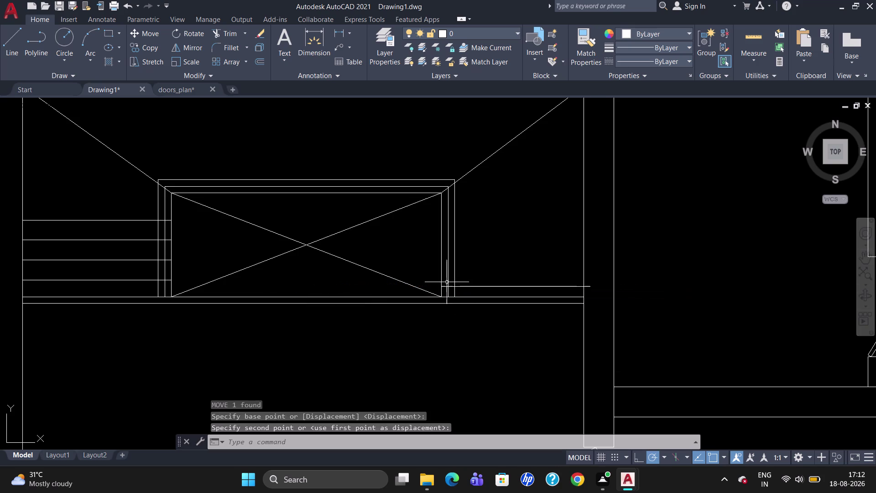
scroll(down, 3)
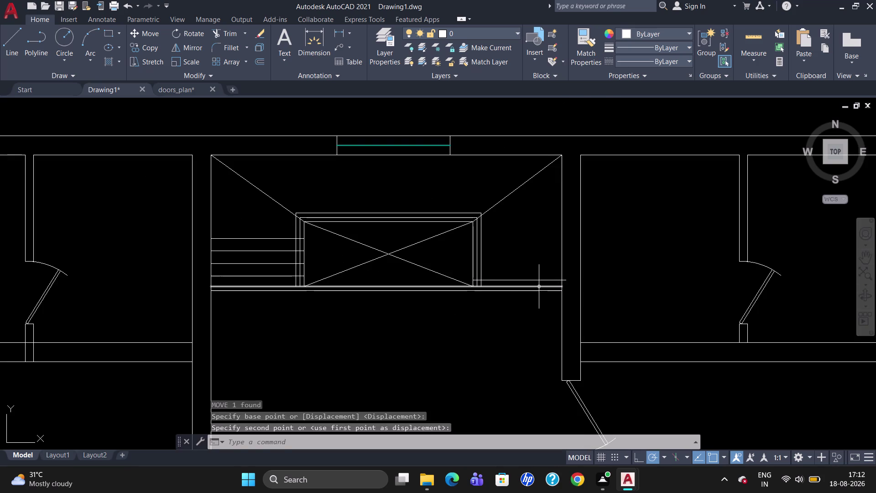
Delete the stray short line to the right of the stair landing.
click(536, 279)
key(BackSpace)
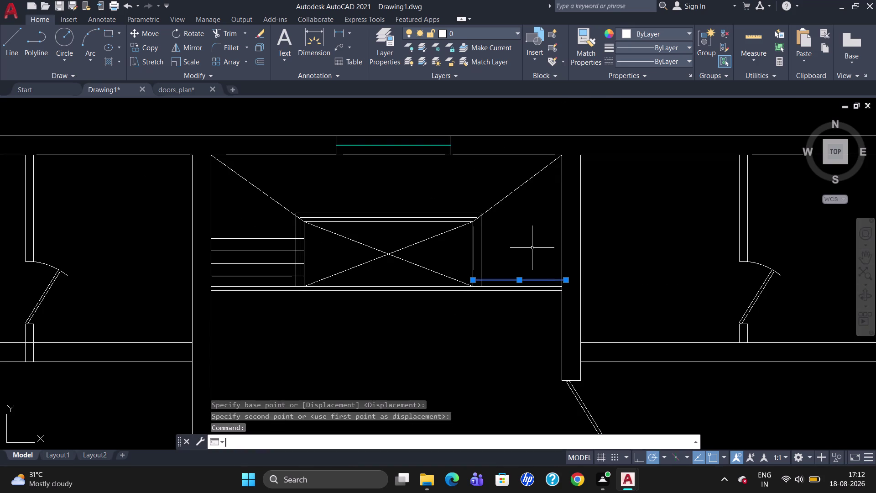
key(Delete)
key(Escape)
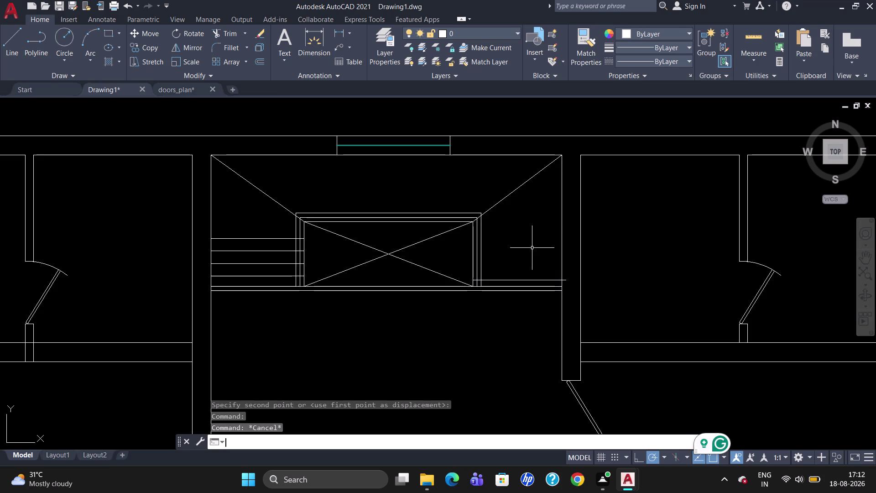
click(522, 281)
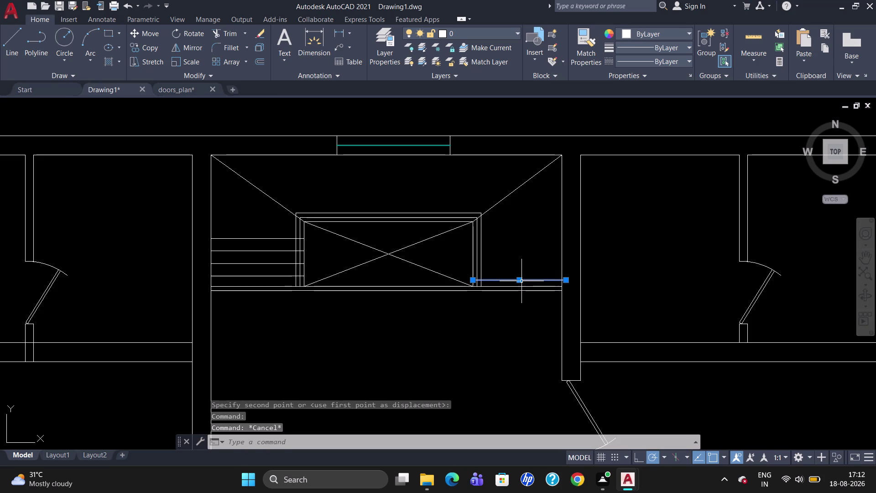
key(Delete)
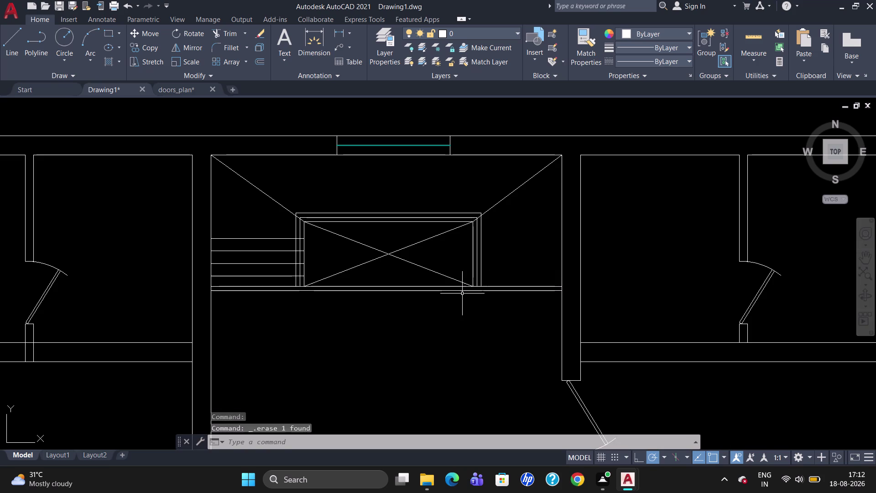
key(l)
key(Return)
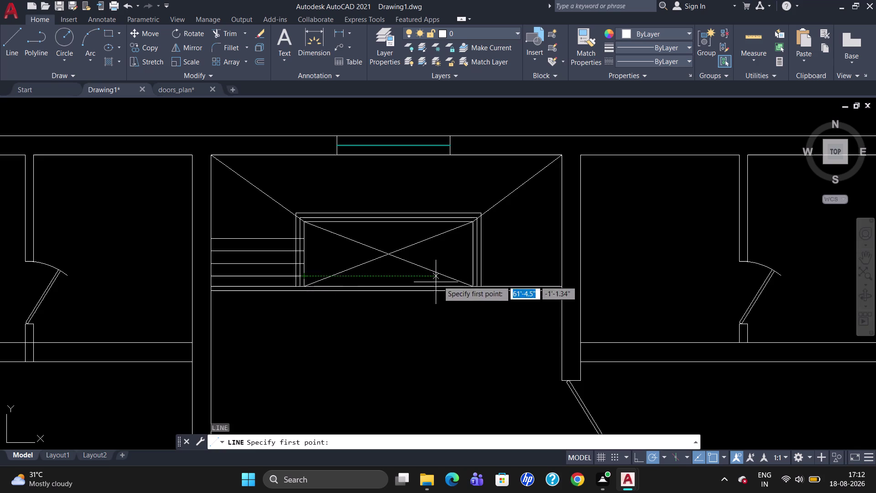
Draw a step line from the stair frame to the right wall and set a 0.5' offset.
click(471, 276)
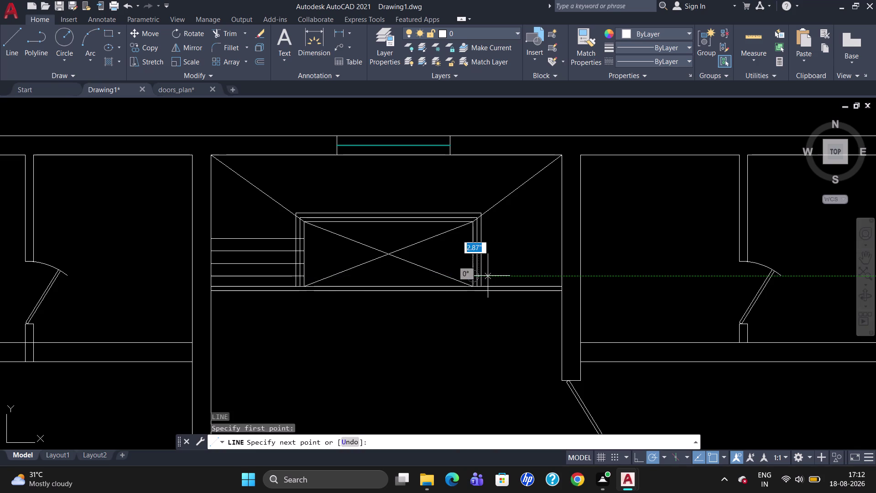
click(560, 276)
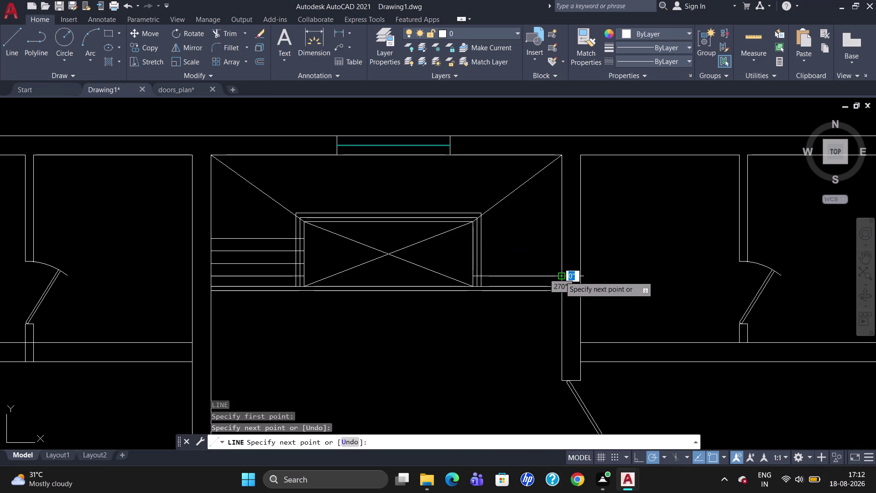
key(Escape)
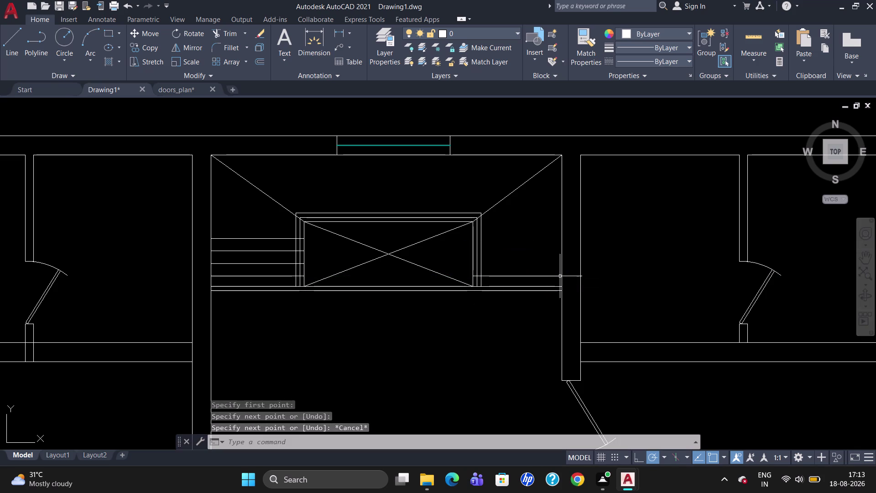
key(o)
key(Return)
text(0.)
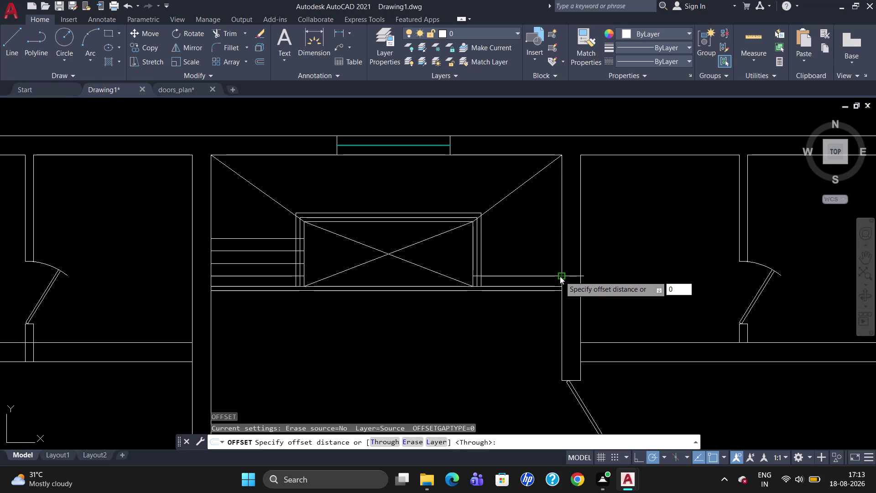
text(5)
key(apostrophe)
key(Return)
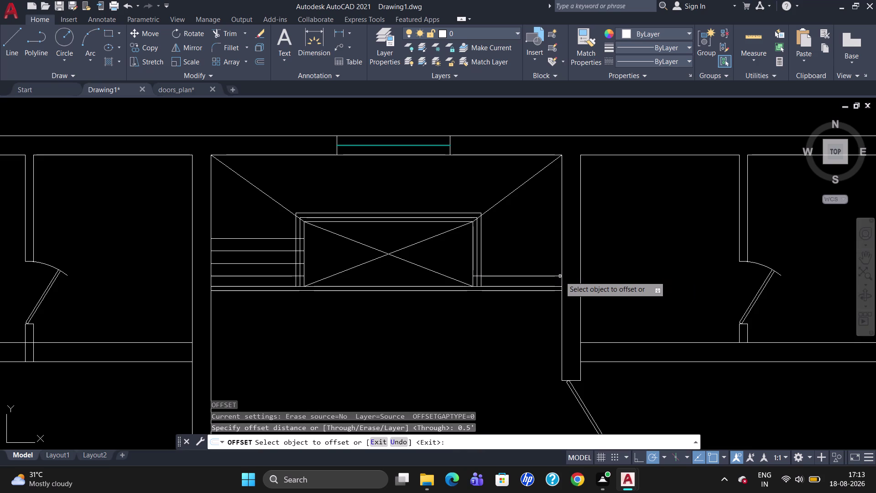
Offset the right step line upward three times at 0.5' spacing.
click(550, 275)
click(551, 264)
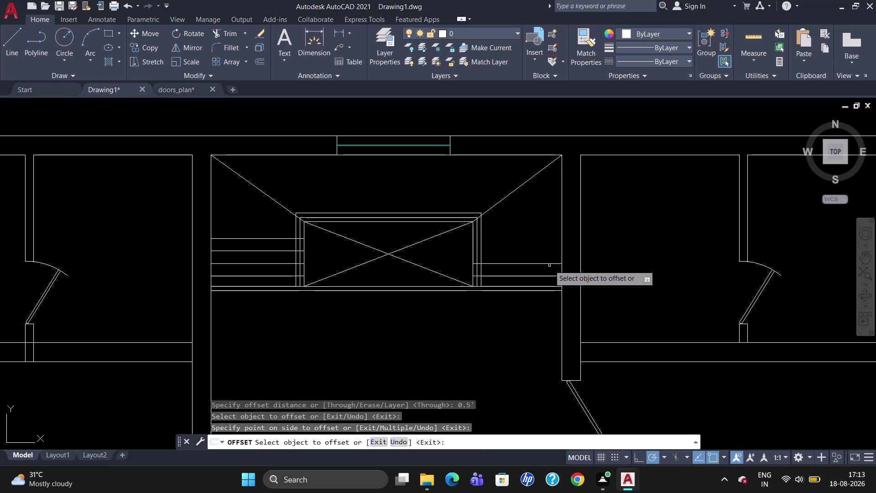
click(549, 264)
click(549, 253)
click(550, 252)
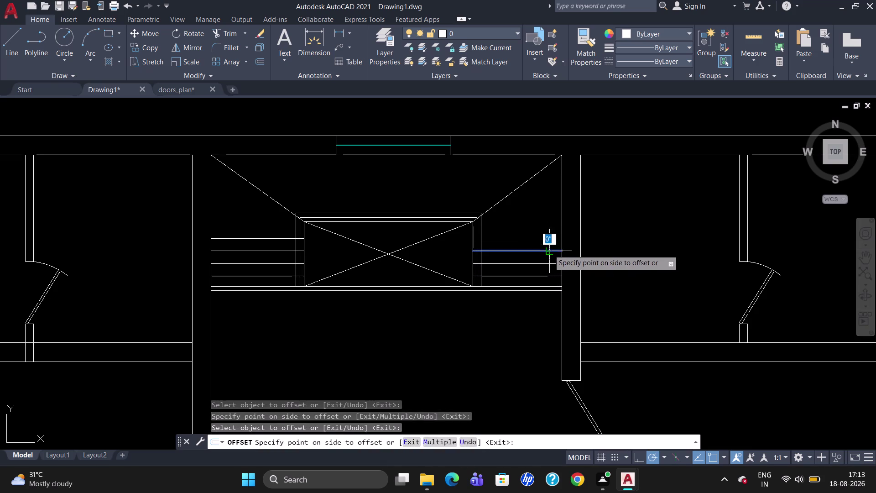
click(549, 242)
key(Escape)
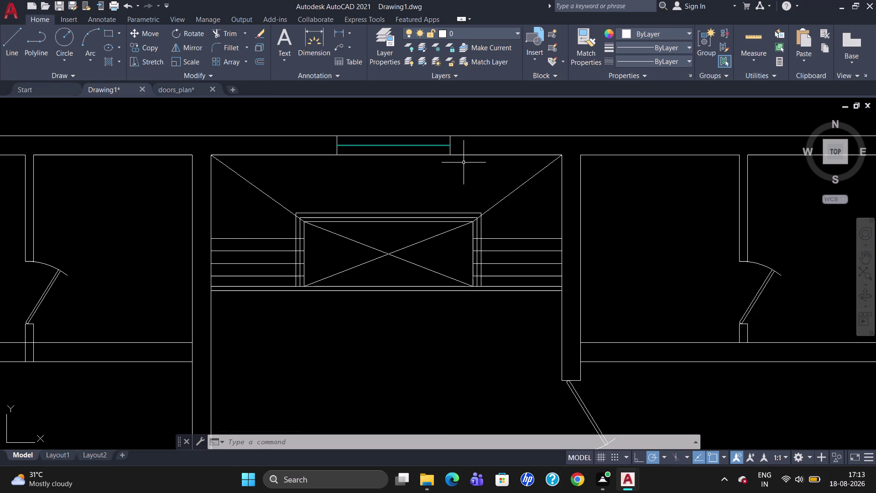
Draw a vertical line from the top wall to the upper landing and set a 0.5' offset.
key(l)
key(Return)
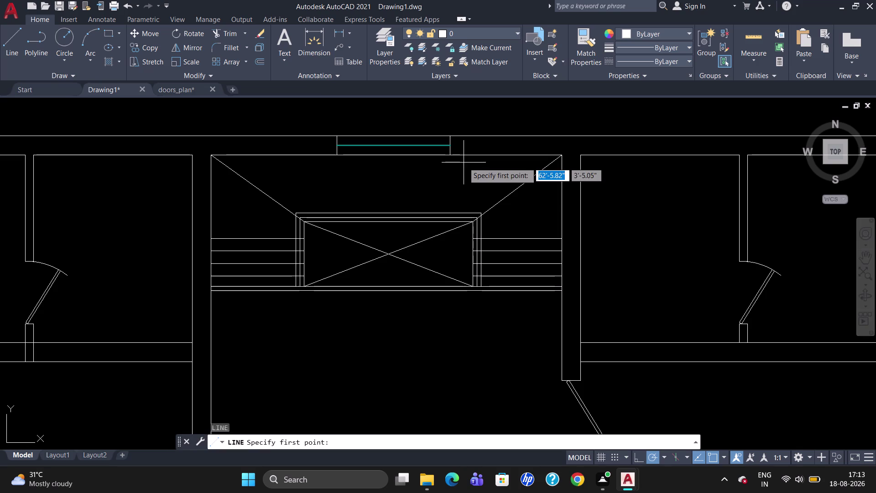
click(464, 157)
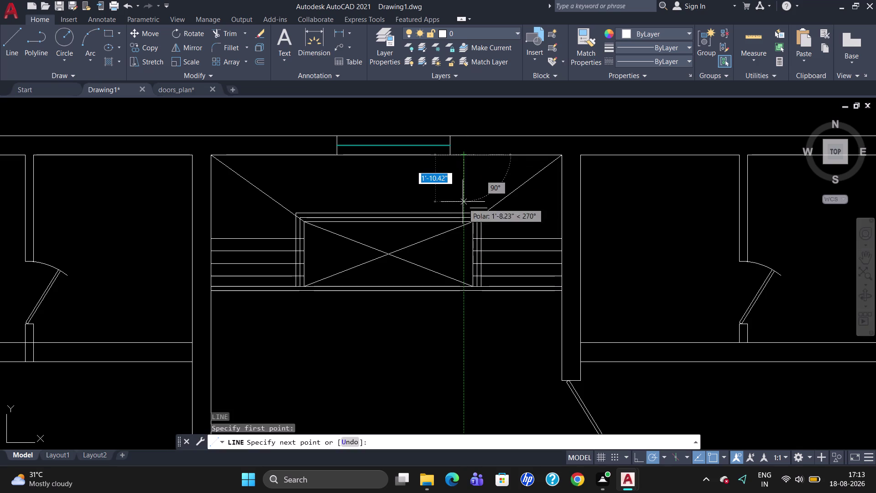
click(465, 212)
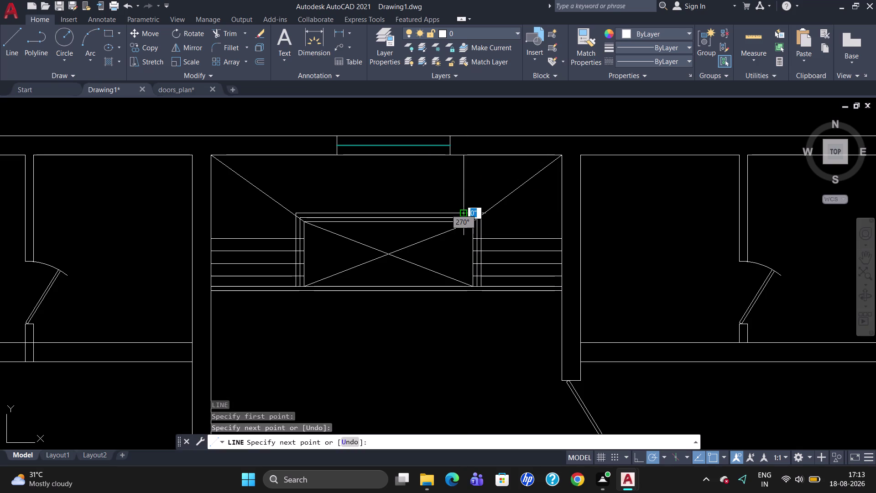
key(Escape)
key(o)
key(Return)
text(0)
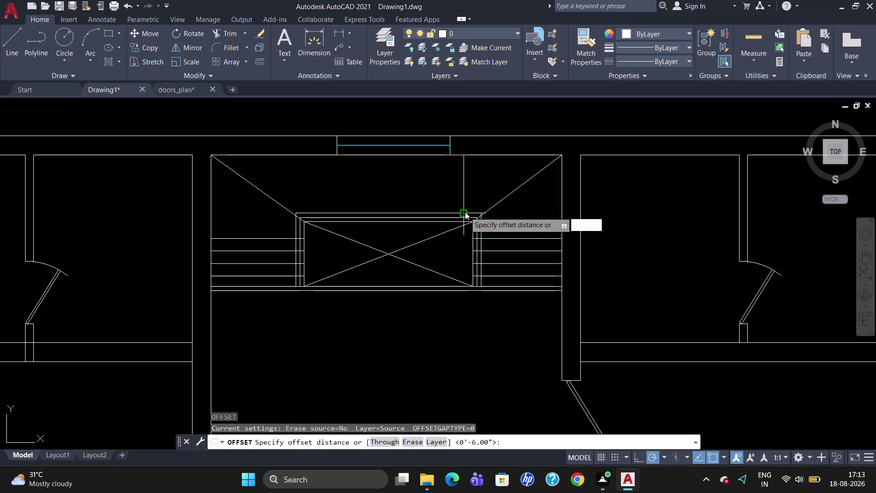
text(.5')
key(Return)
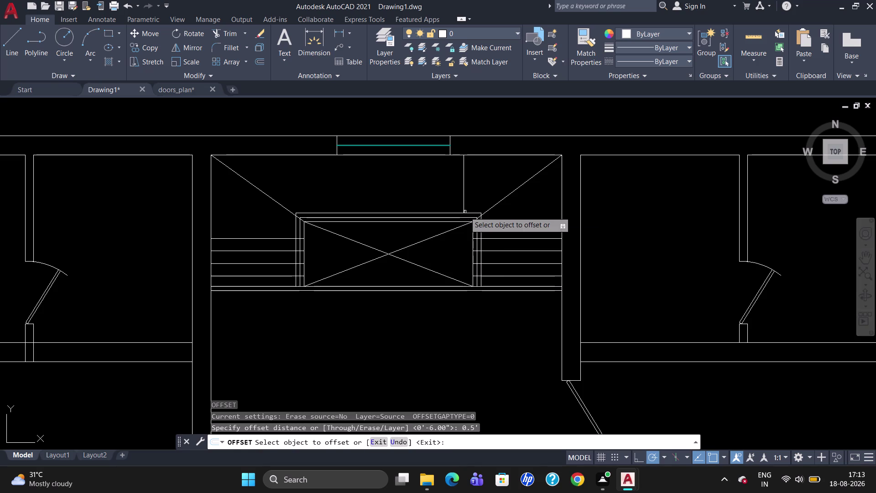
Offset the vertical step line repeatedly leftward at 0.5', then delete the extra line on the right.
click(464, 196)
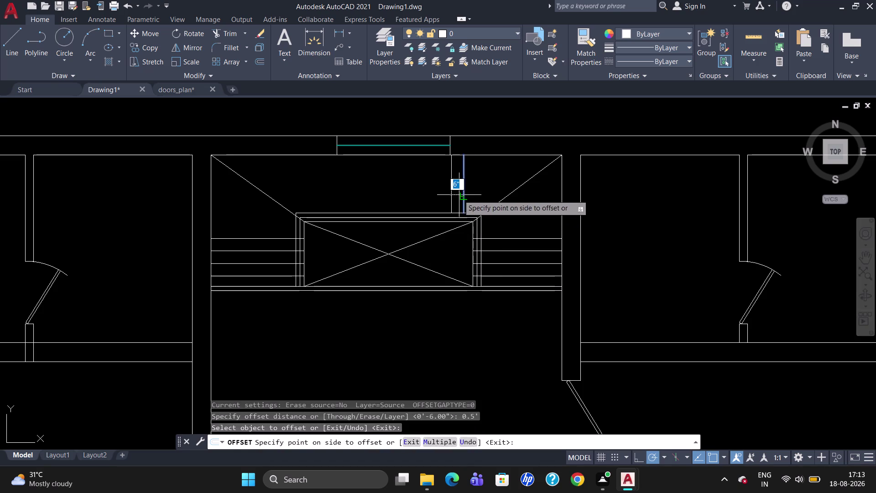
click(458, 195)
click(463, 190)
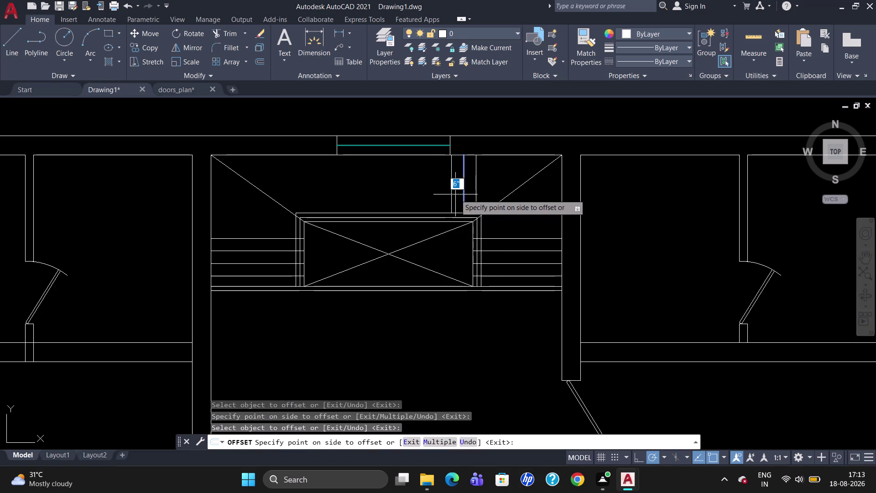
click(456, 195)
click(451, 195)
click(431, 204)
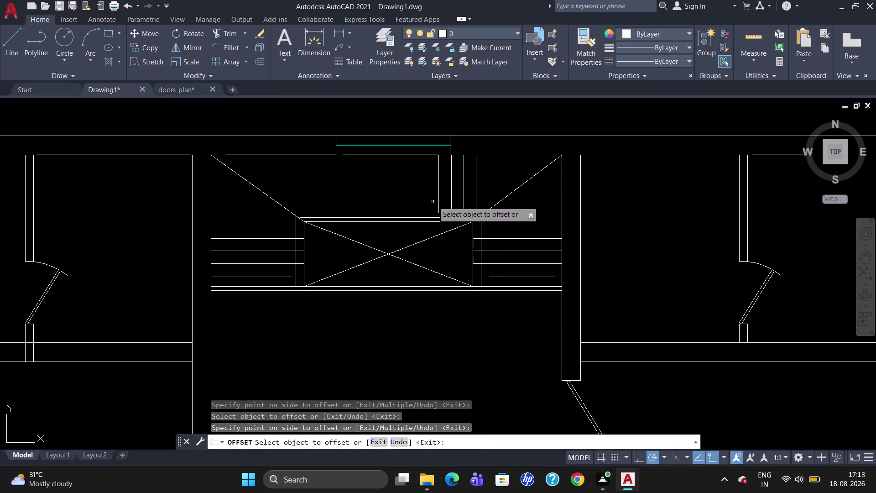
click(437, 188)
click(432, 190)
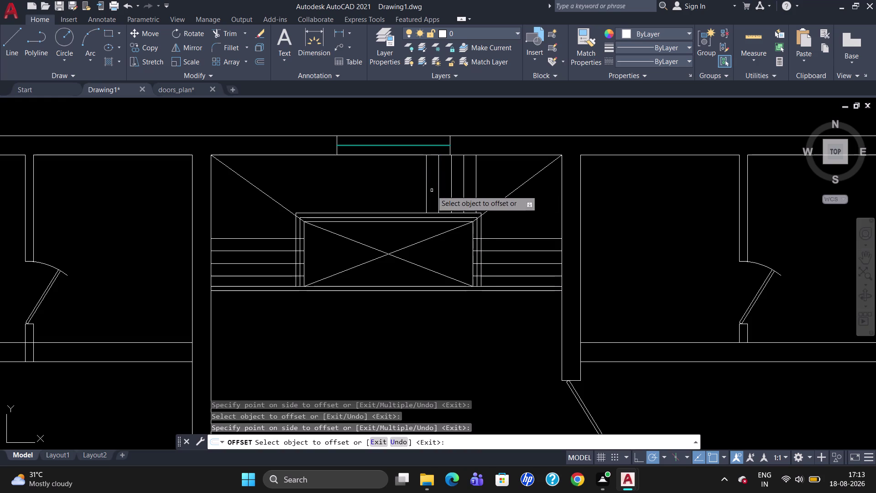
click(427, 189)
click(417, 189)
click(413, 189)
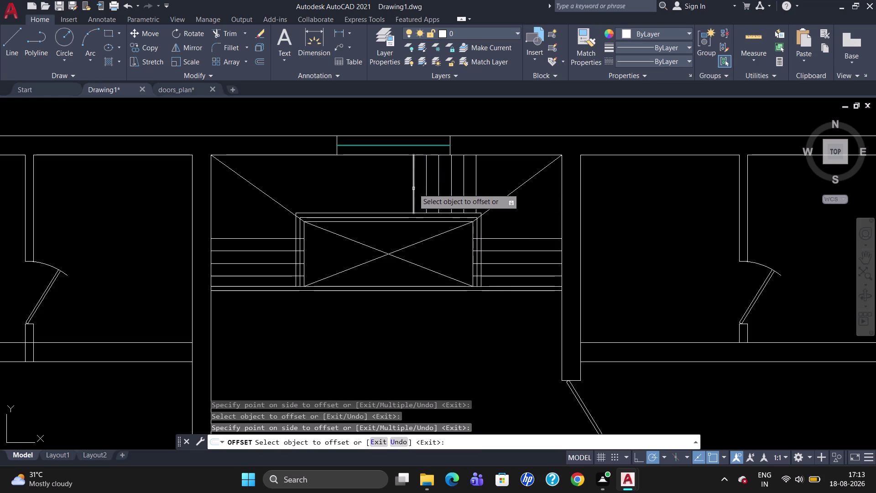
click(394, 195)
click(401, 186)
click(394, 189)
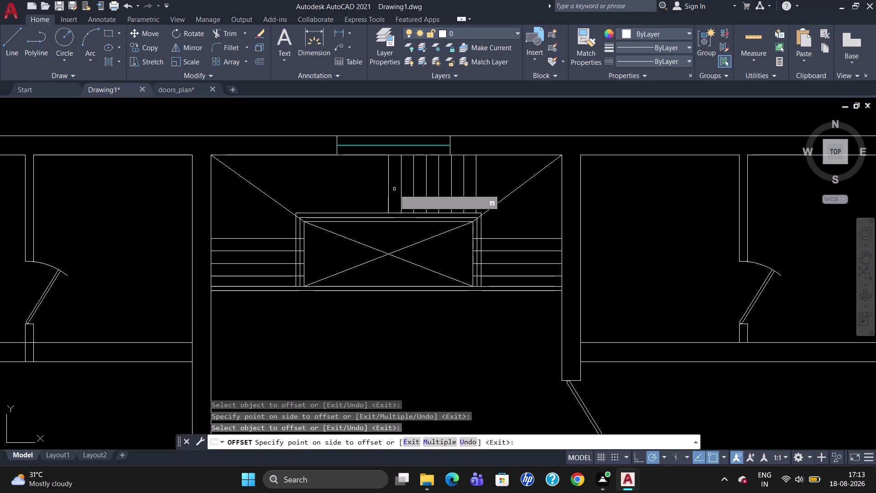
click(388, 190)
click(377, 190)
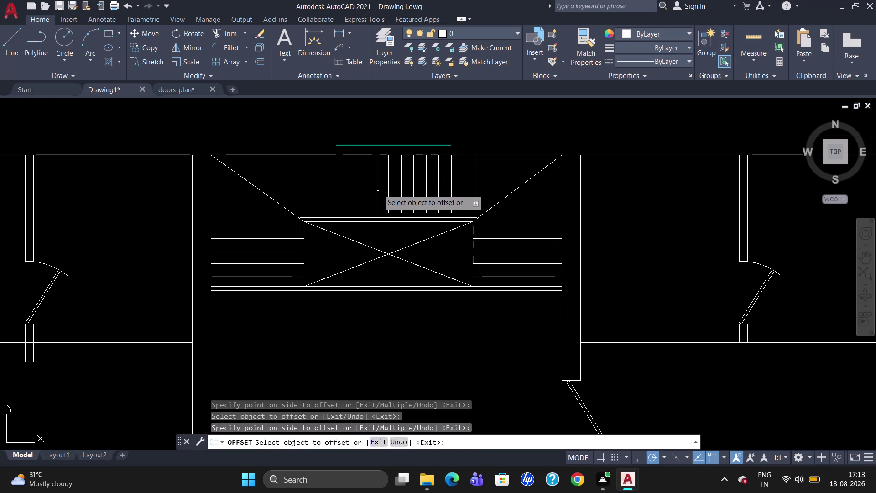
click(374, 190)
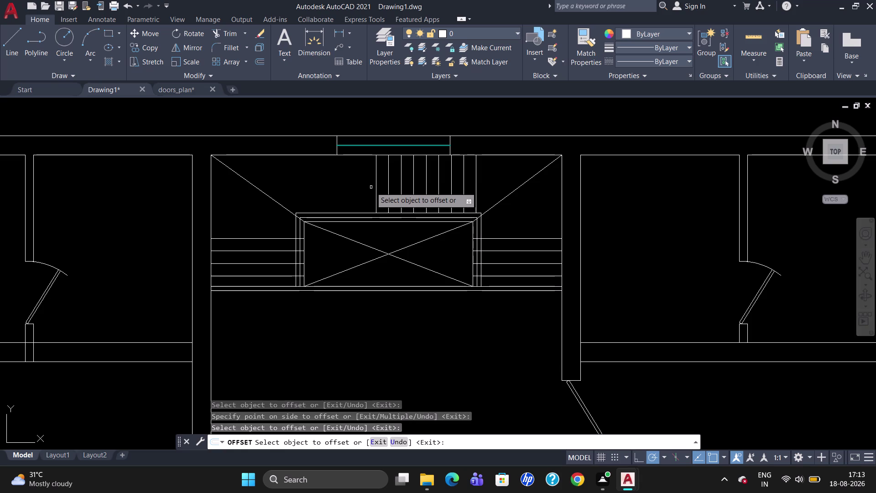
click(376, 186)
click(355, 192)
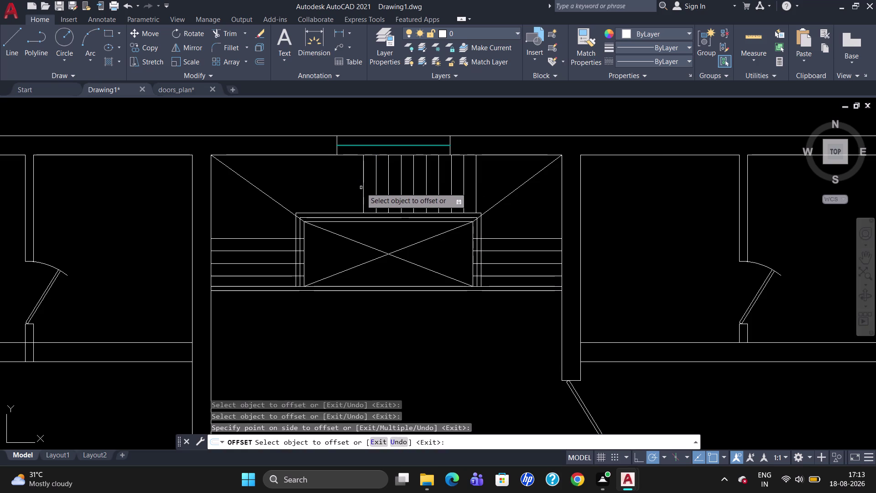
click(363, 187)
click(352, 189)
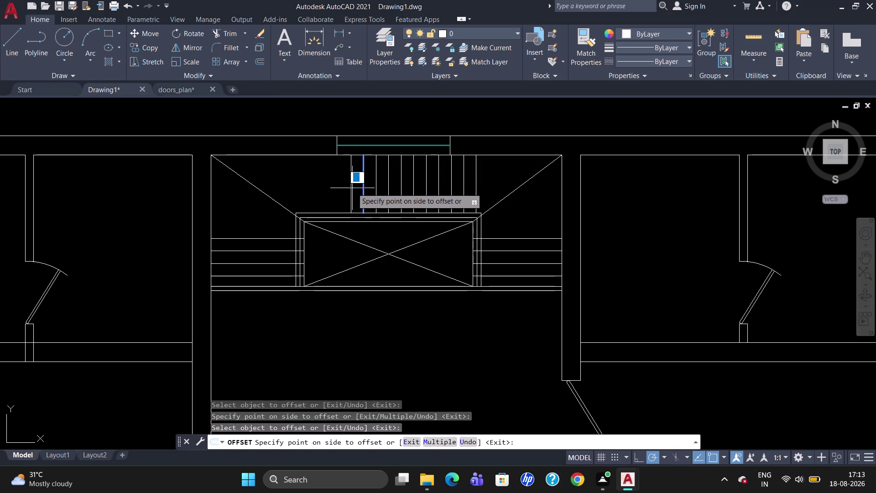
click(351, 188)
click(351, 187)
click(344, 189)
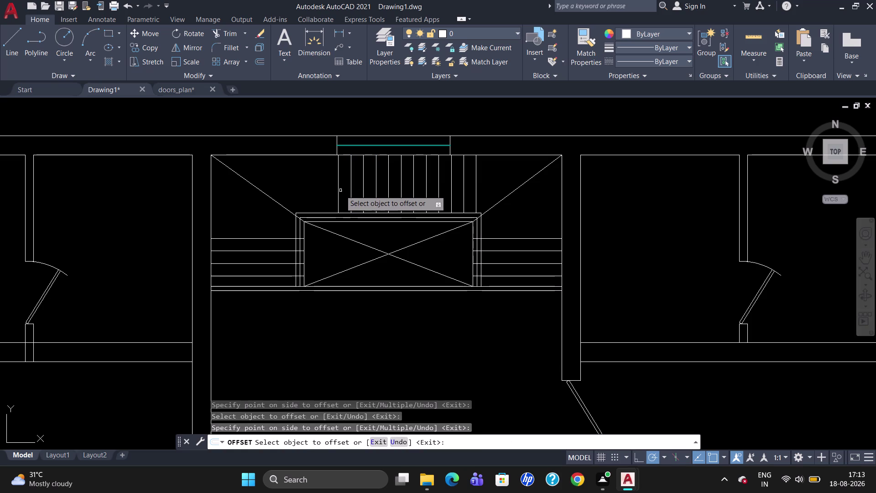
click(339, 190)
click(326, 192)
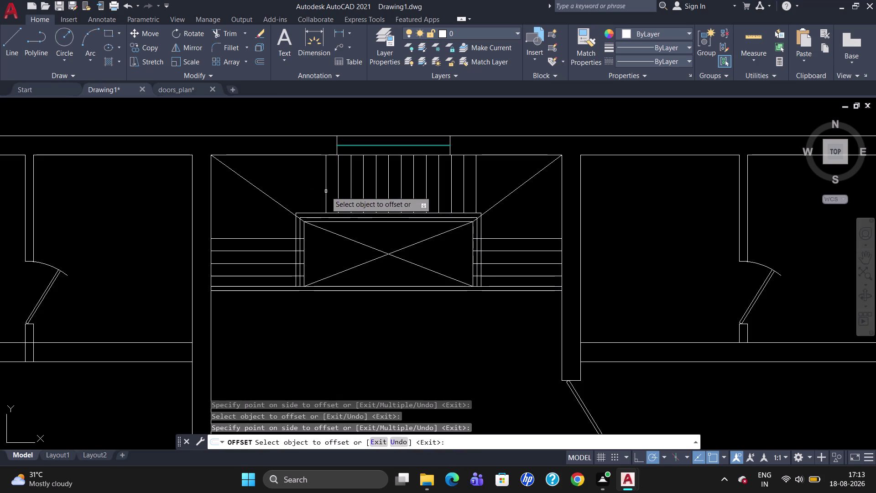
key(Escape)
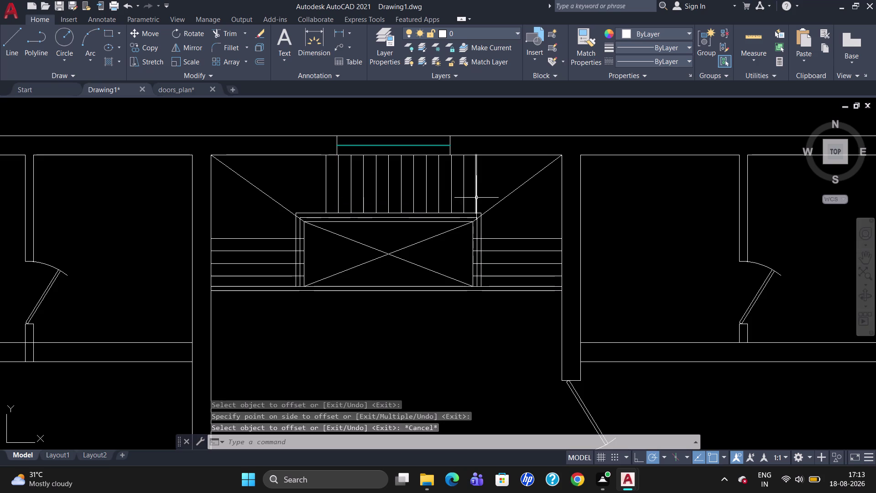
click(477, 195)
key(Delete)
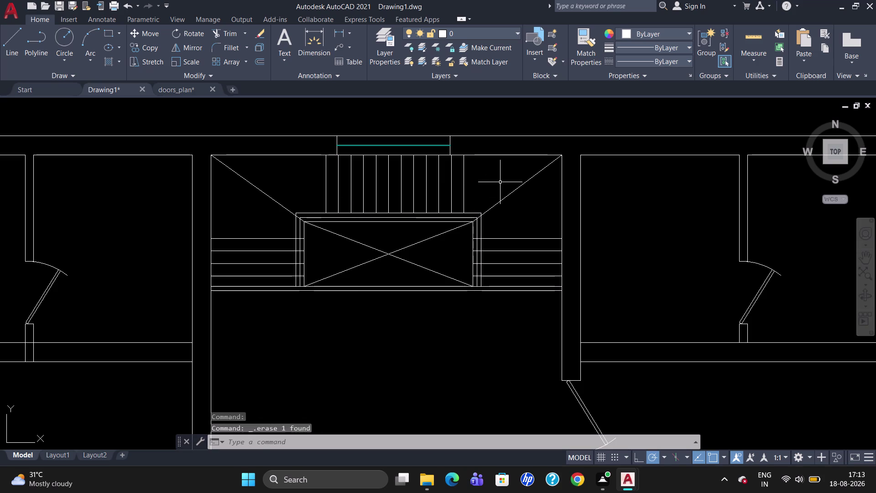
Draw a vertical line in the central room near the door.
scroll(down, 3)
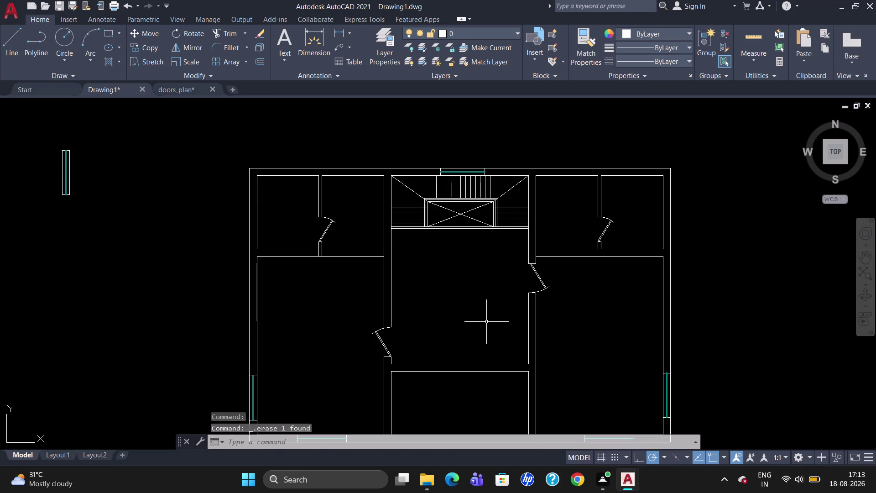
scroll(up, 3)
scroll(down, 3)
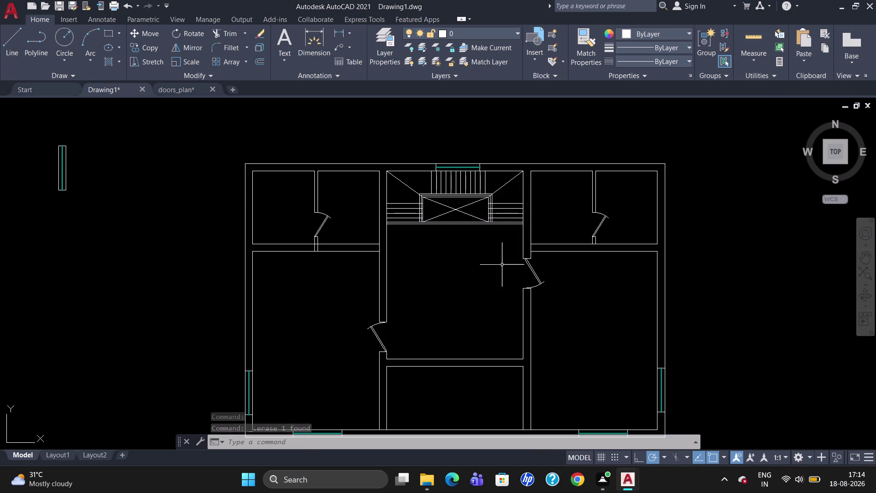
scroll(up, 3)
key(l)
key(Return)
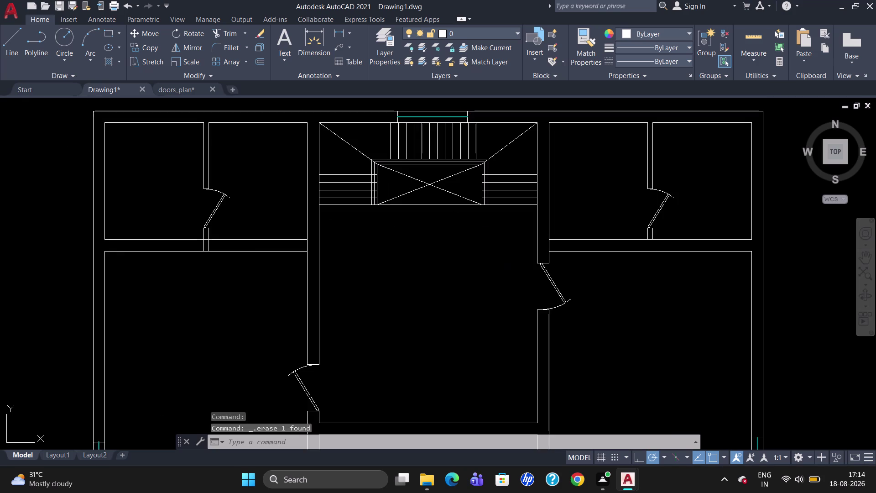
click(500, 252)
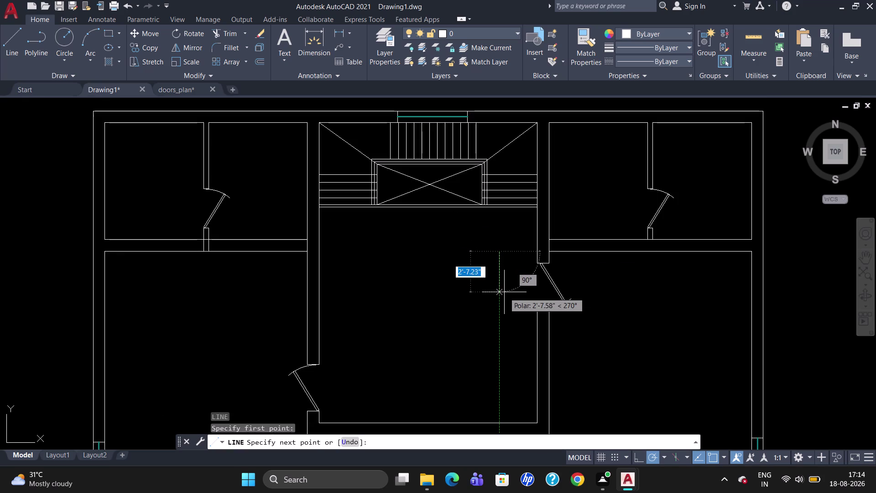
click(499, 287)
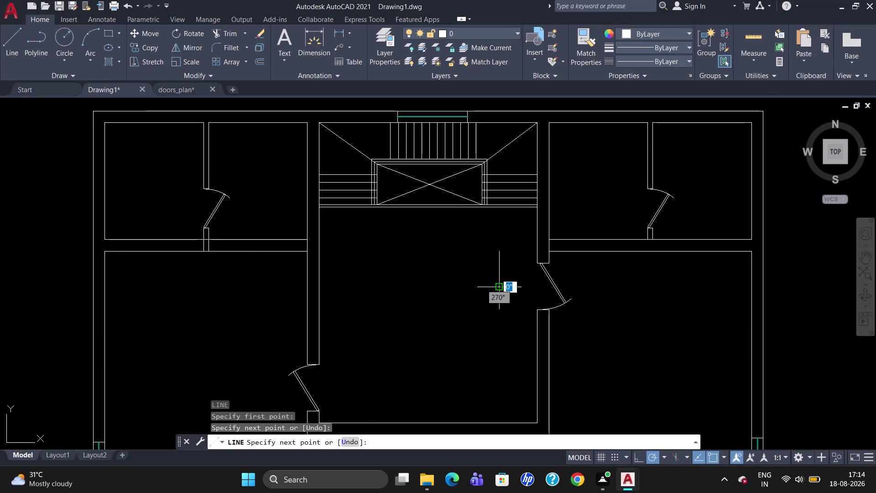
key(Escape)
Draw a 1' line at a 120° angle starting near the vertical line's top.
key(l)
key(Return)
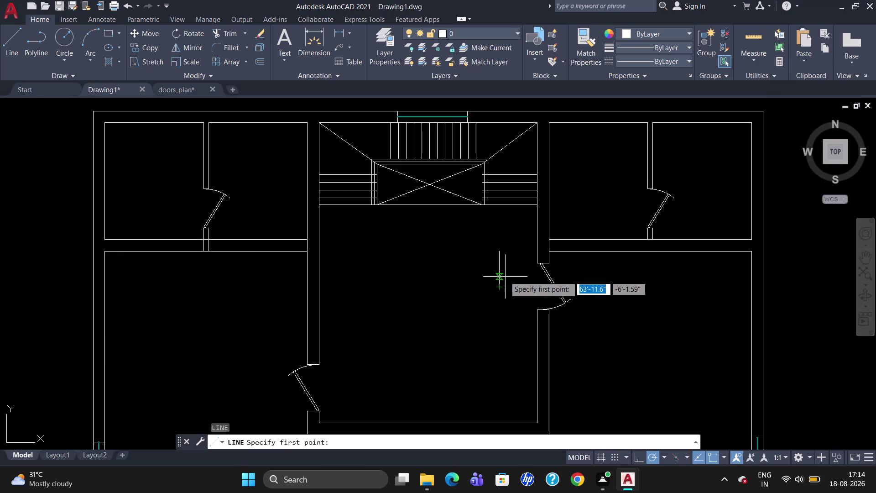
click(500, 256)
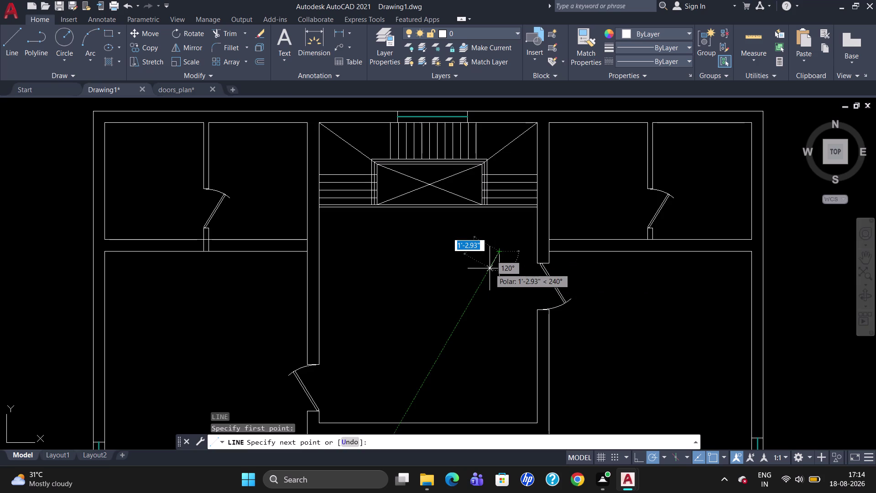
click(491, 265)
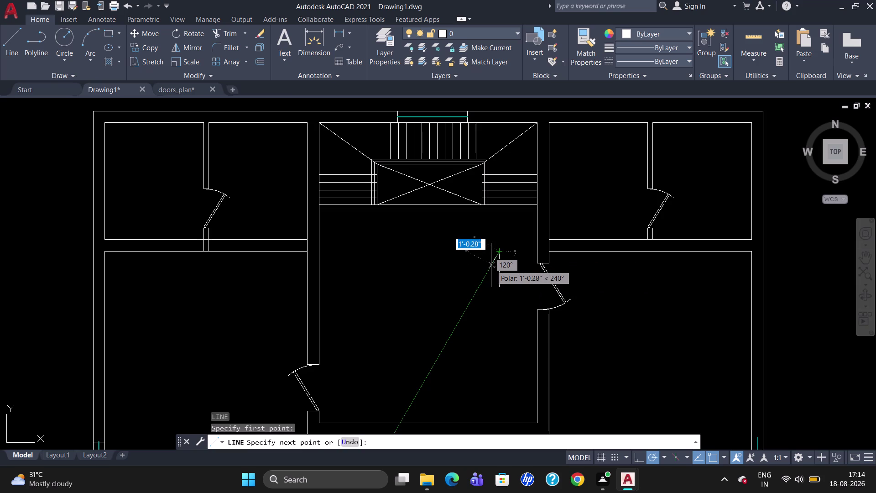
key(Escape)
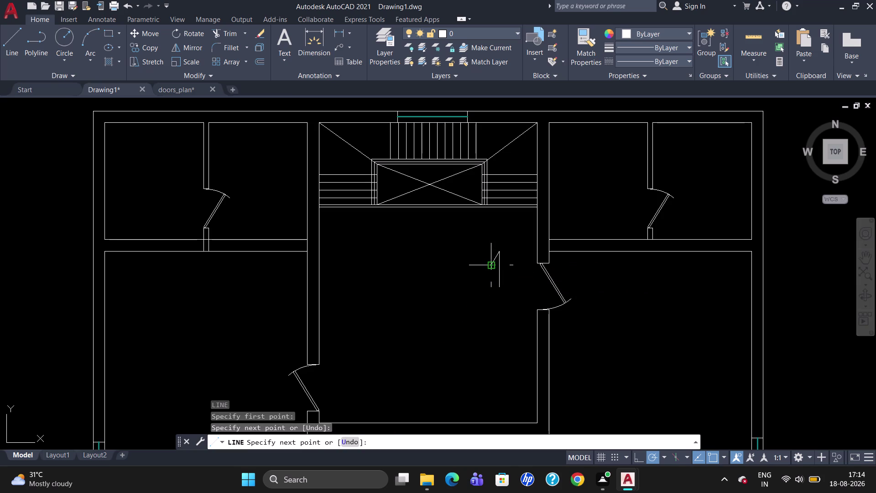
key(l)
key(Return)
click(501, 256)
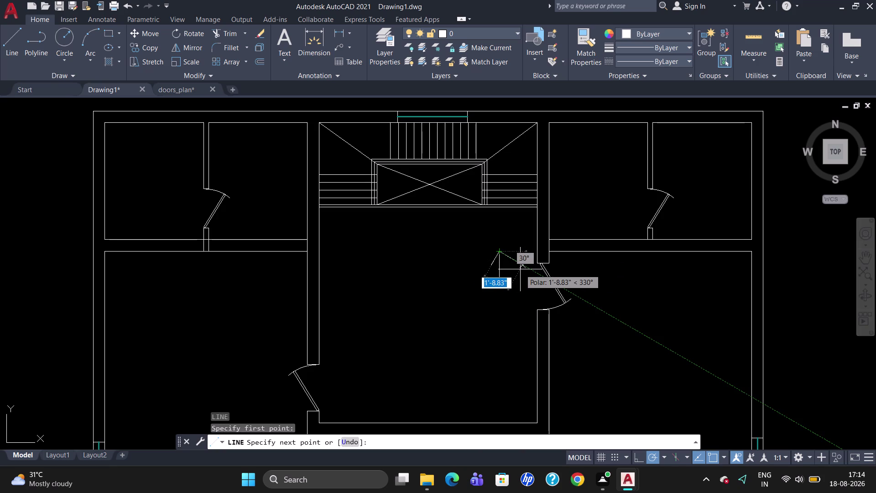
text(120)
key(Return)
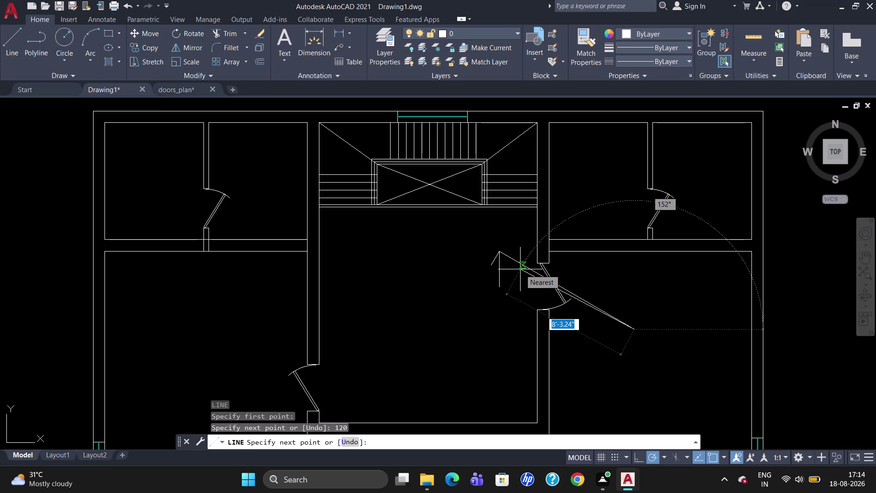
text(1')
key(Return)
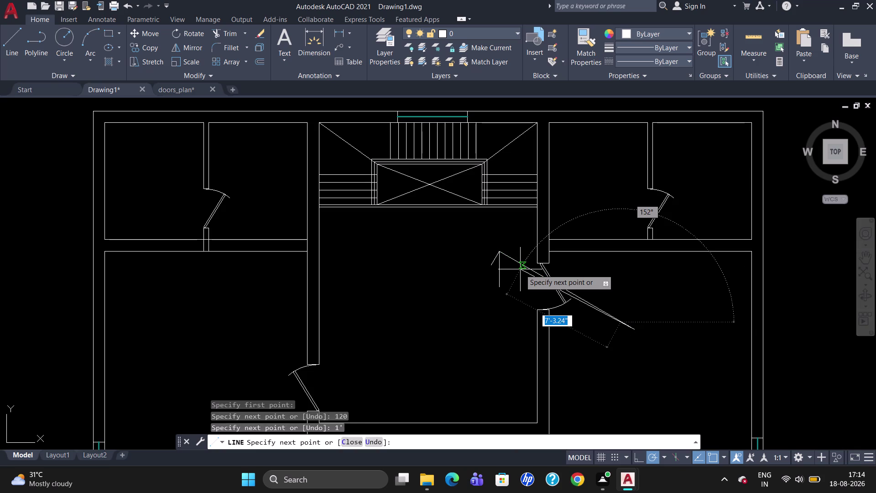
key(Escape)
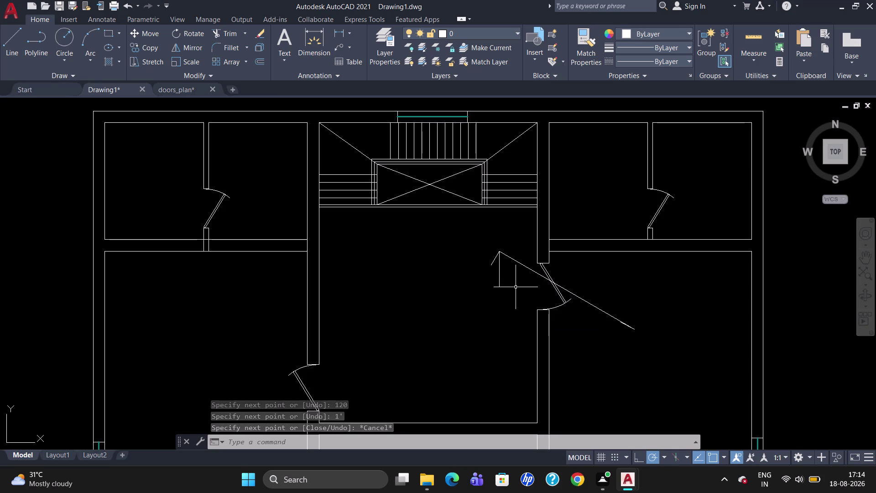
Erase the stray long sloped line and a leftover short segment.
click(560, 287)
key(Delete)
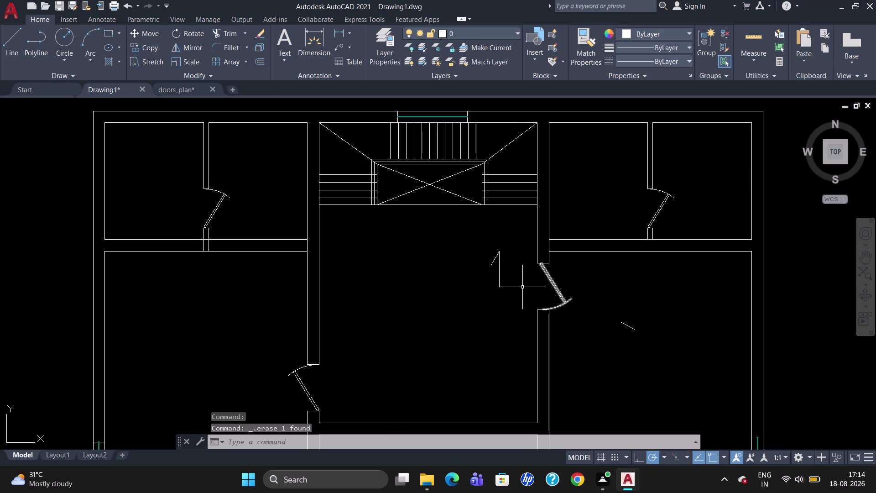
click(494, 263)
key(Delete)
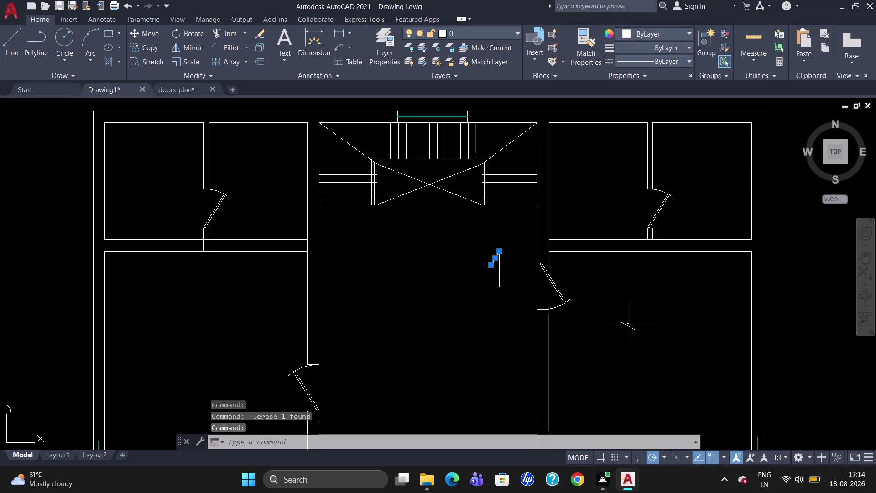
click(629, 328)
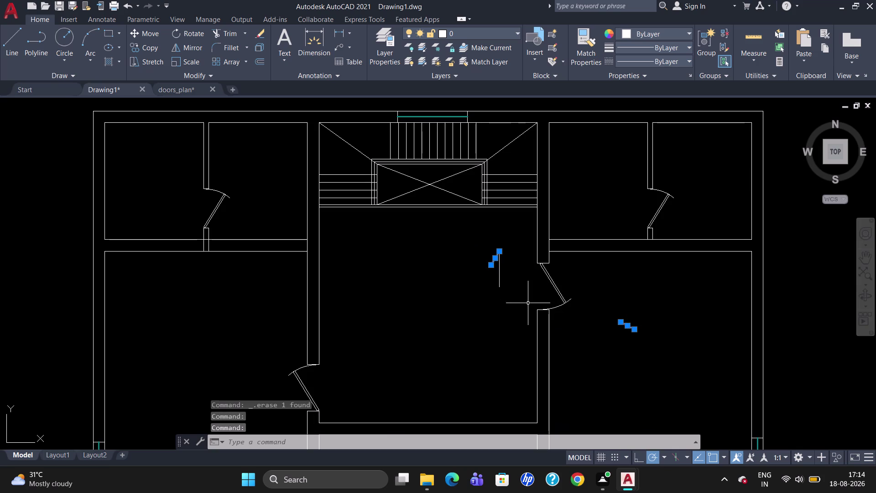
key(Escape)
click(631, 327)
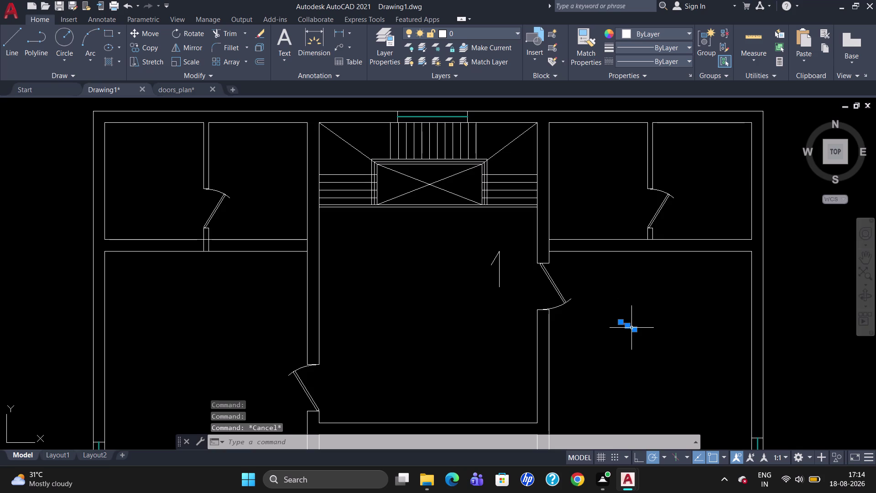
Move the short right-hand line near the vertical line's top and delete an extra segment.
key(m)
key(Return)
click(621, 321)
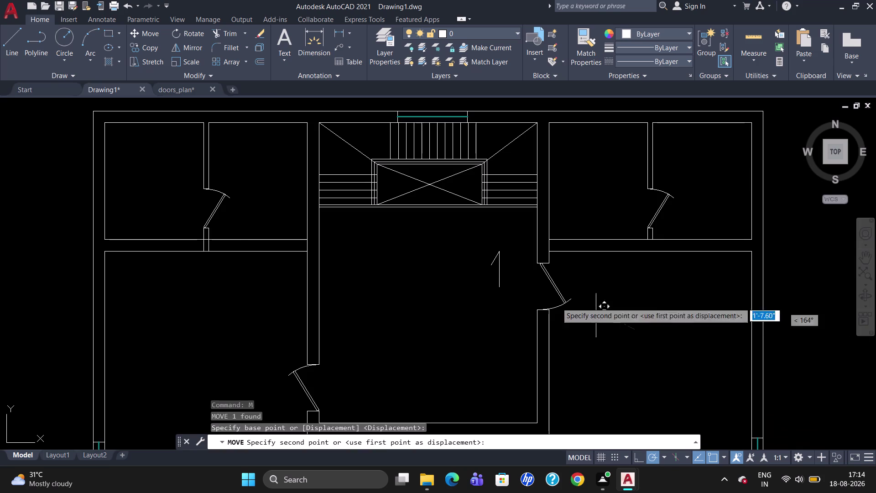
scroll(up, 3)
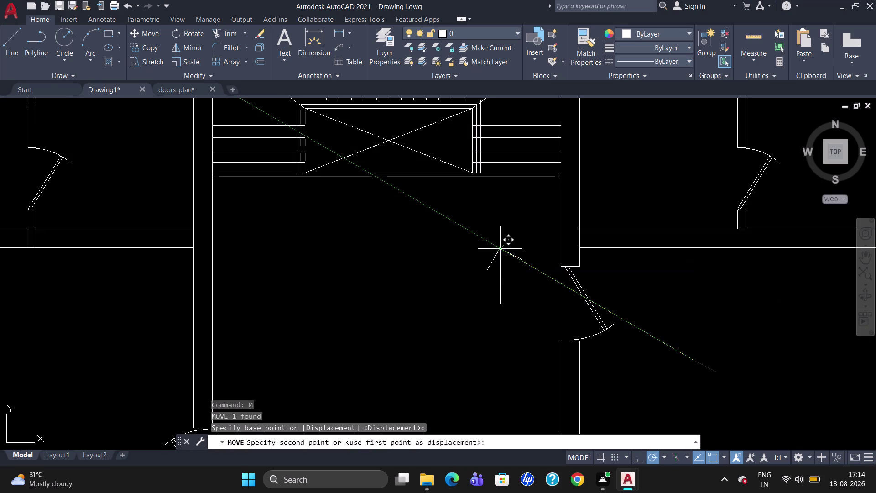
click(501, 252)
key(Escape)
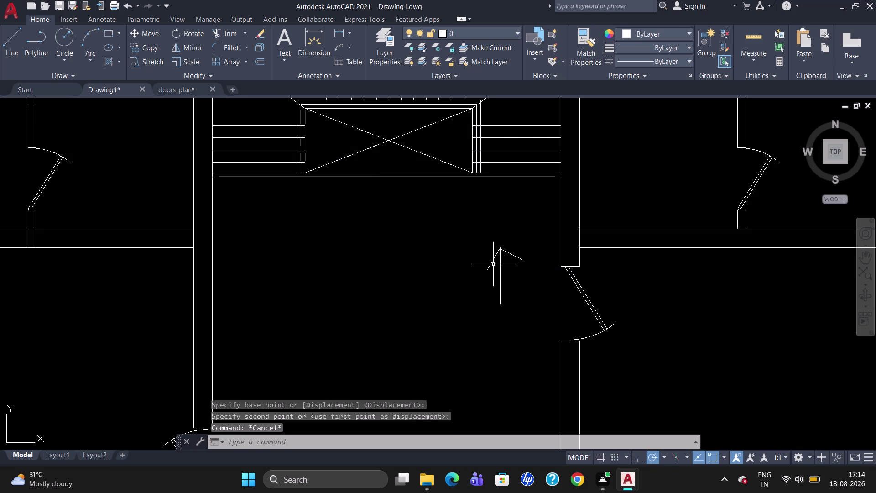
click(493, 262)
key(Delete)
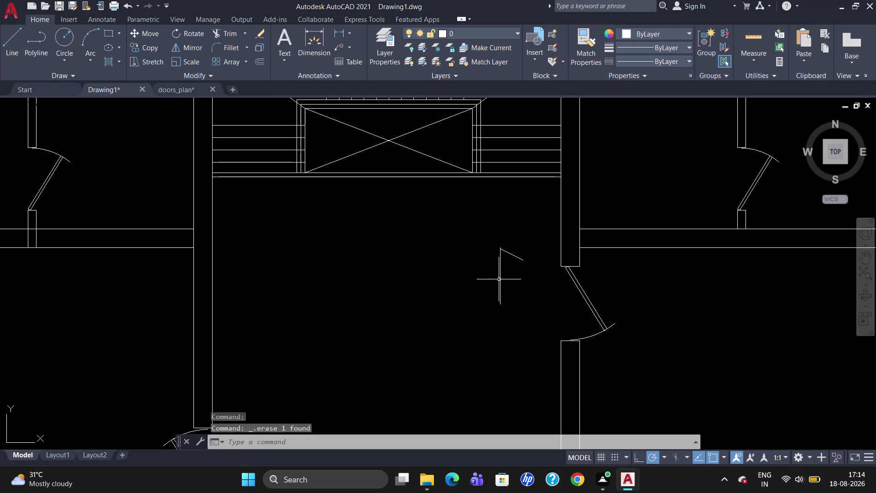
Snap the sloped line's end onto the top of the vertical line.
click(512, 256)
scroll(up, 3)
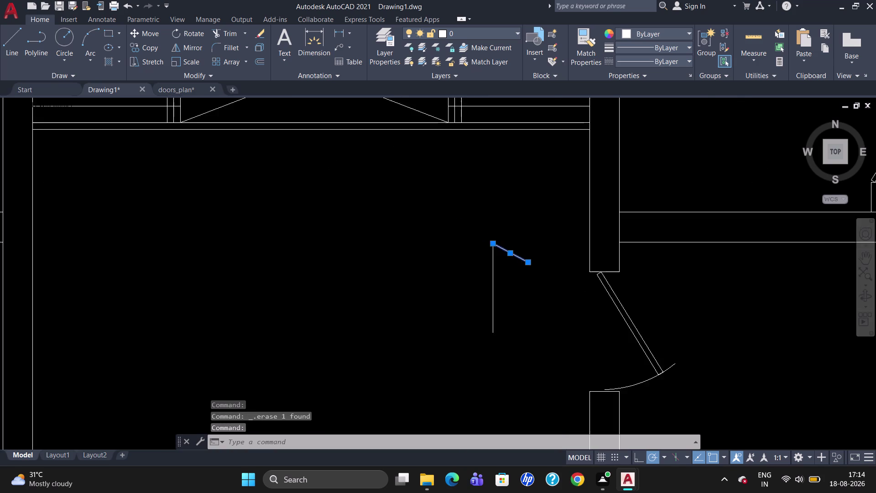
scroll(up, 3)
key(m)
key(Return)
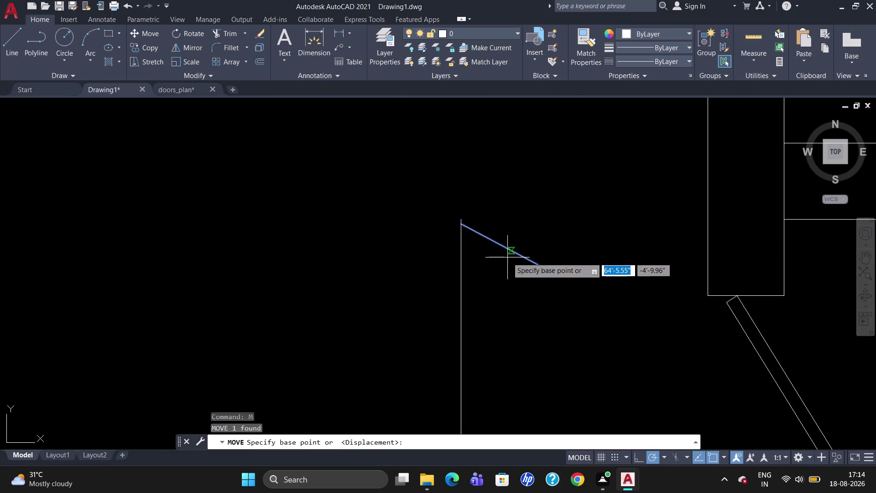
click(460, 226)
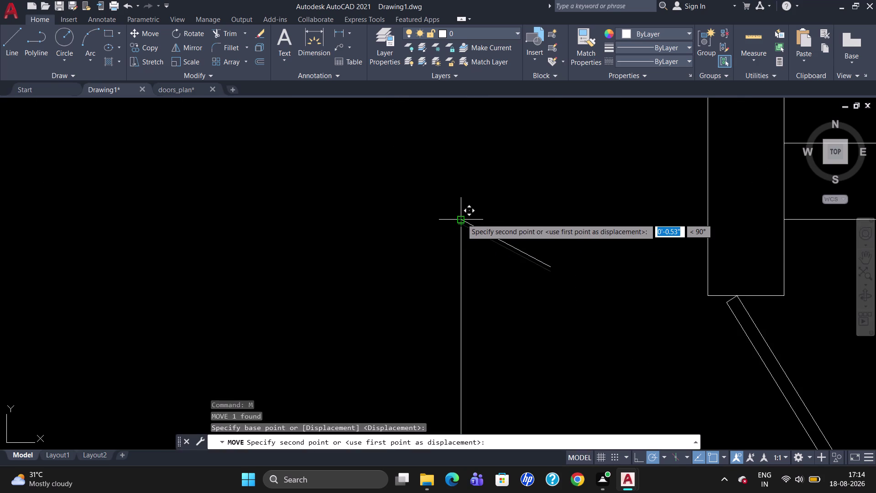
click(462, 219)
key(Escape)
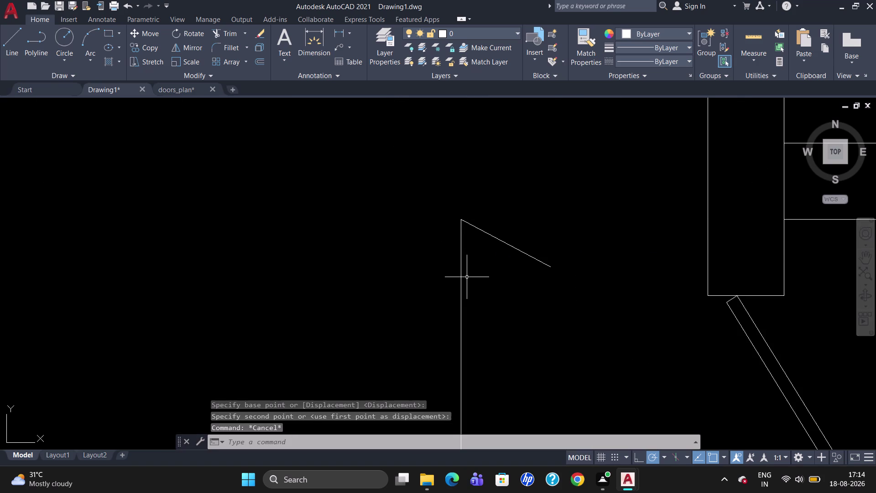
click(499, 239)
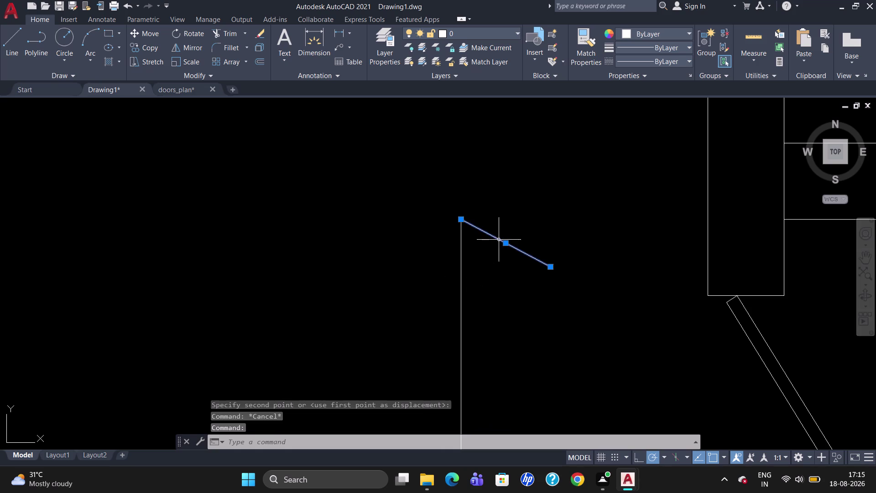
text(MI)
key(Return)
Mirror the sloped line across the vertical line, keeping the original, to form an arrowhead.
click(461, 224)
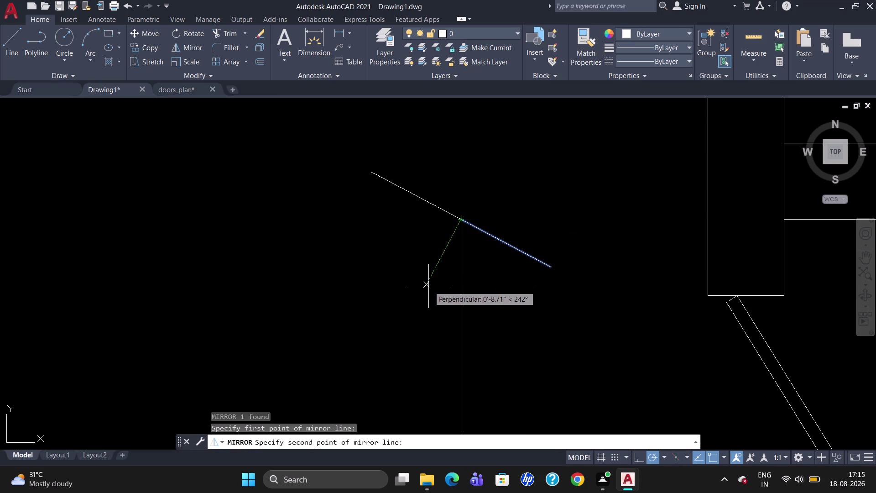
click(460, 310)
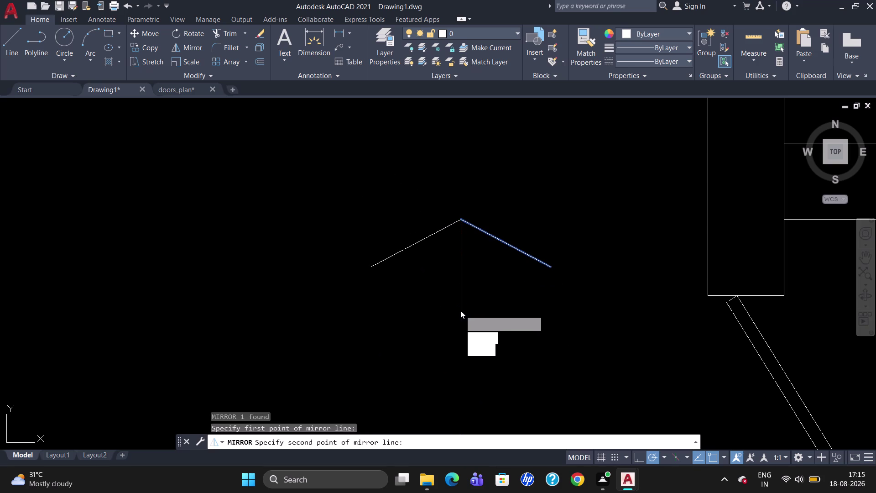
drag(486, 347, 460, 311)
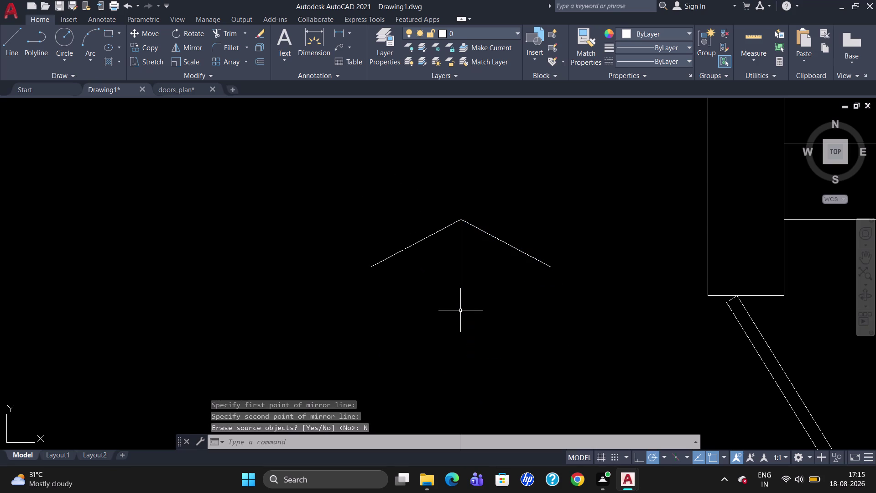
click(435, 233)
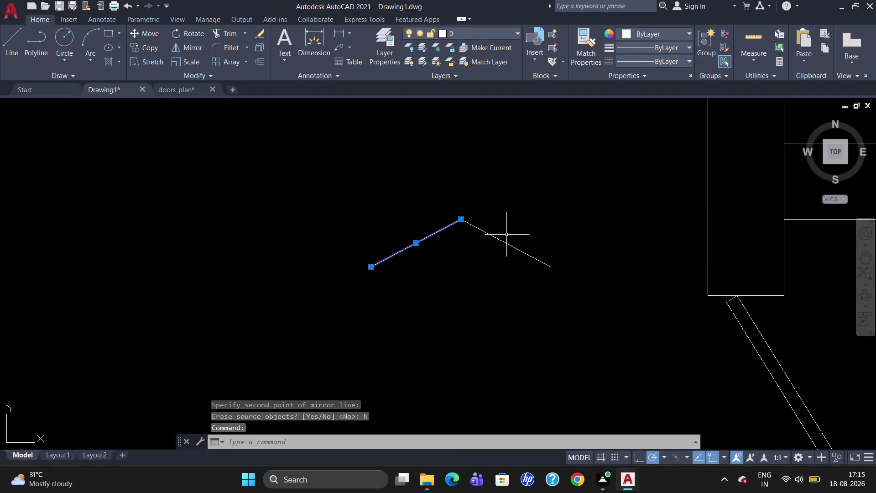
Set a heavier lineweight on both slanted arrowhead lines.
click(514, 248)
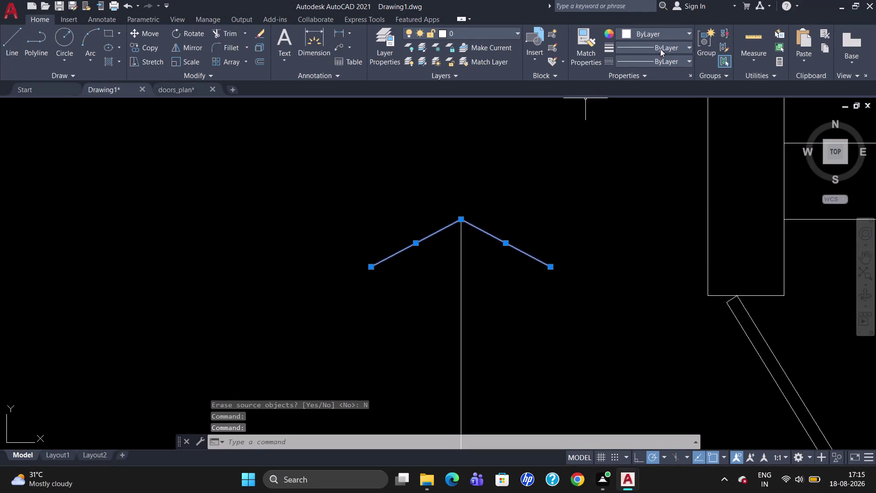
click(662, 42)
scroll(down, 3)
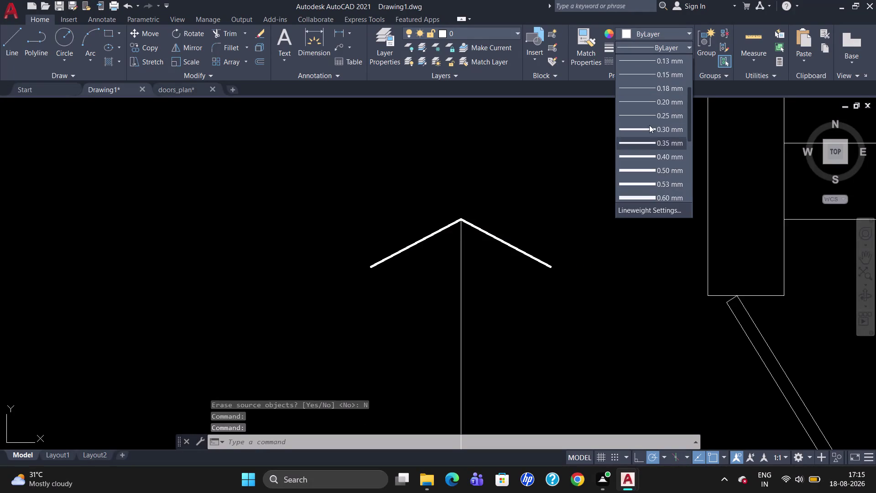
click(658, 127)
key(Escape)
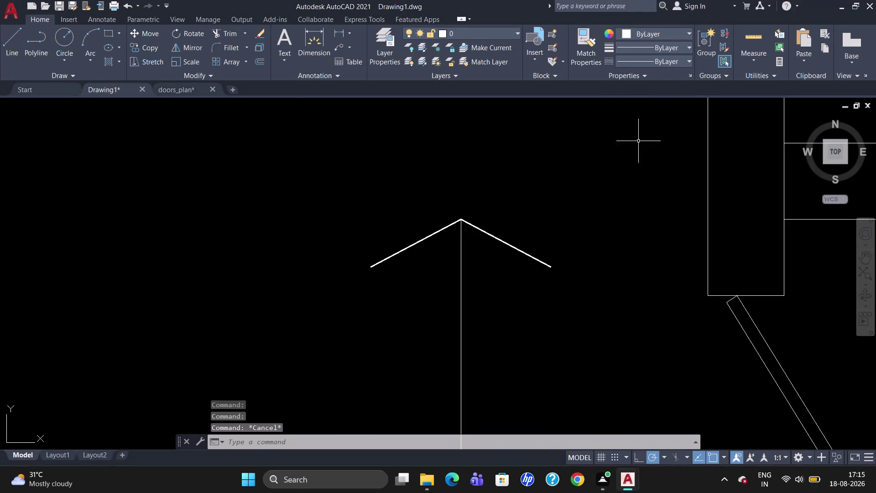
scroll(down, 3)
Window-select the arrow's three lines and group them.
drag(539, 346, 538, 339)
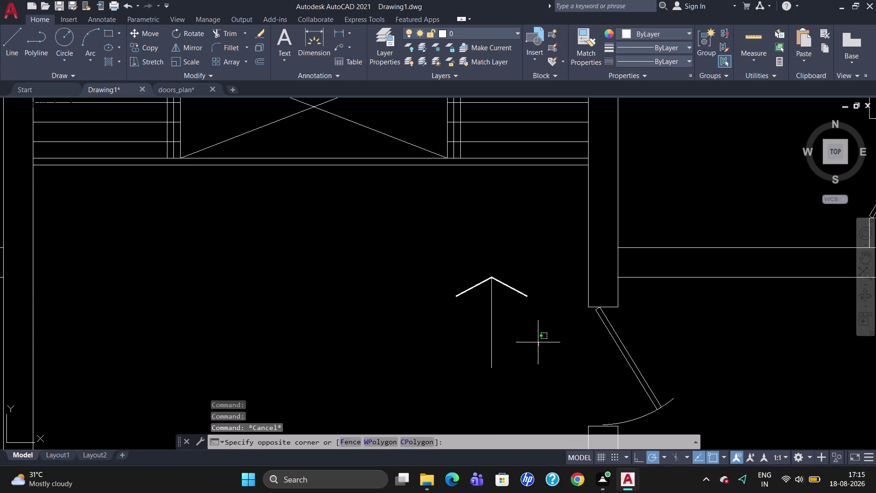
drag(538, 340, 452, 329)
click(707, 45)
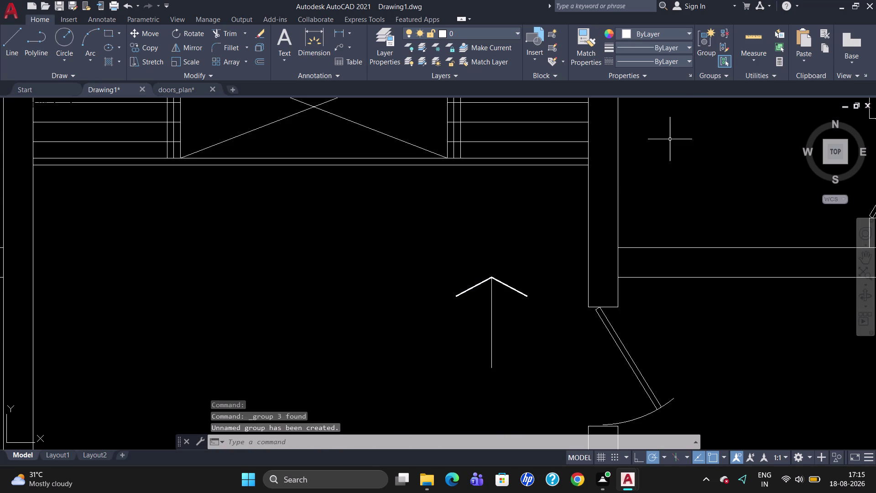
key(m)
key(Return)
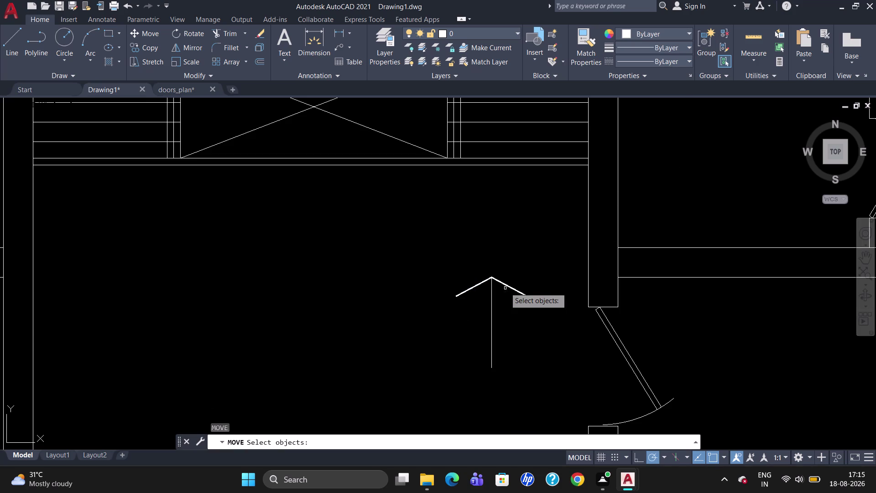
Move the arrow group from its tip up into the staircase, then zoom out.
click(493, 276)
key(Return)
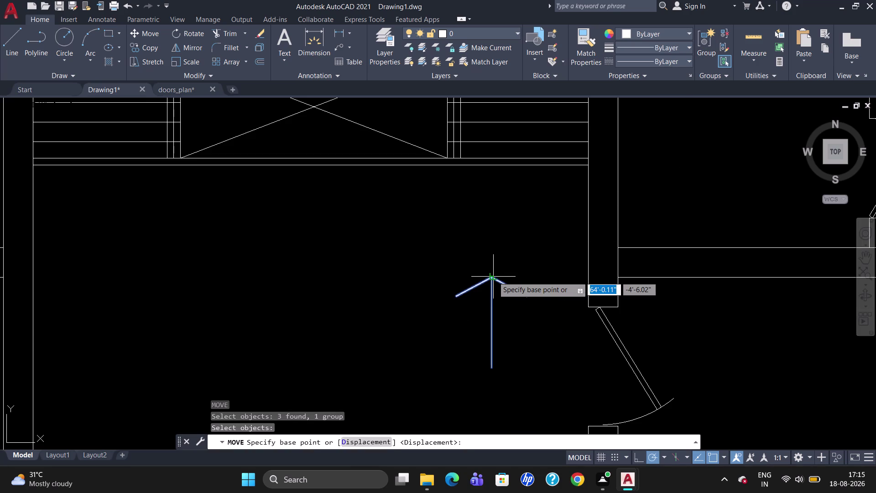
click(494, 276)
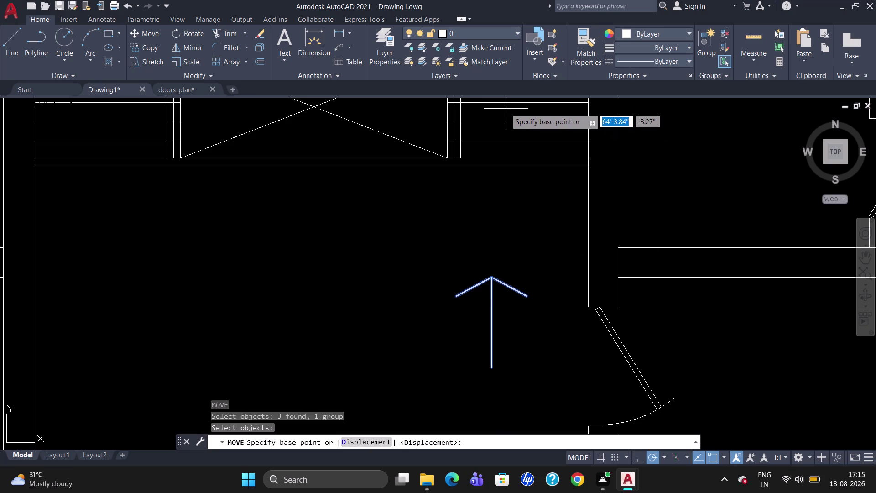
click(491, 279)
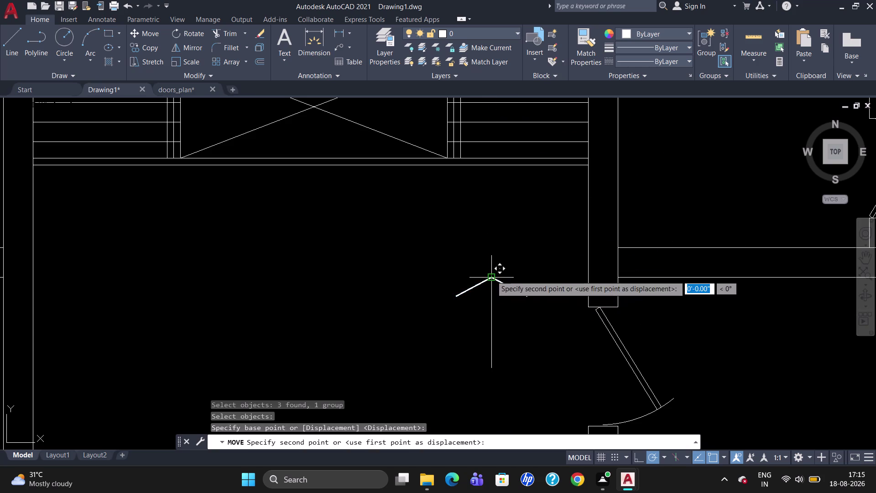
click(520, 104)
scroll(down, 3)
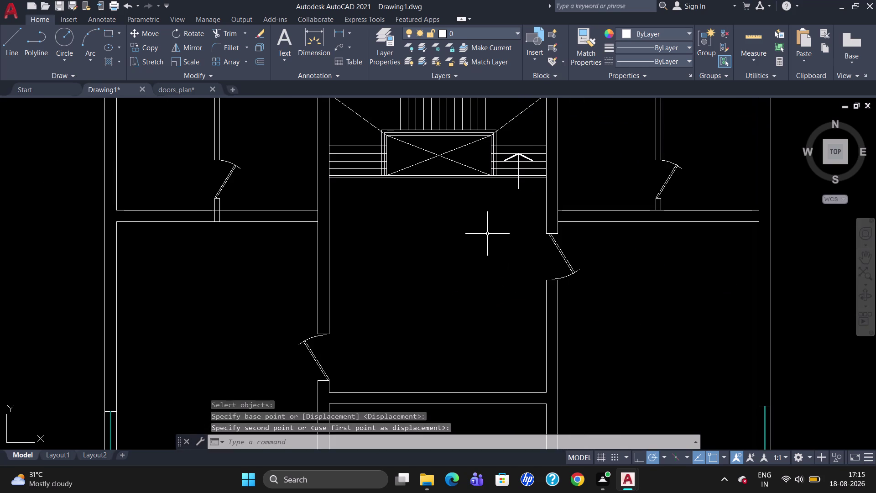
scroll(down, 3)
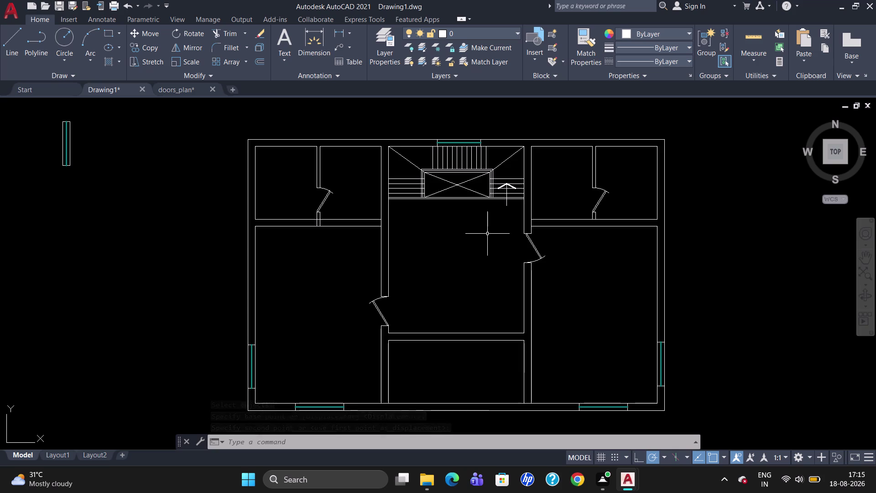
scroll(down, 3)
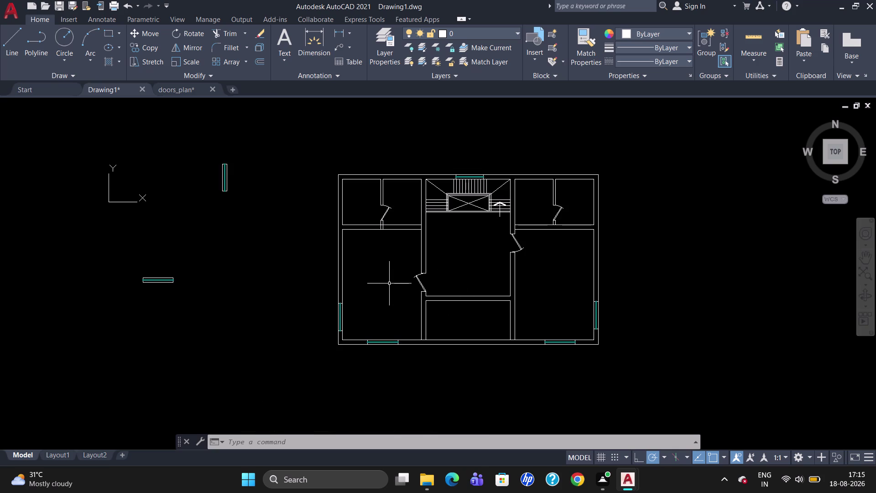
scroll(up, 3)
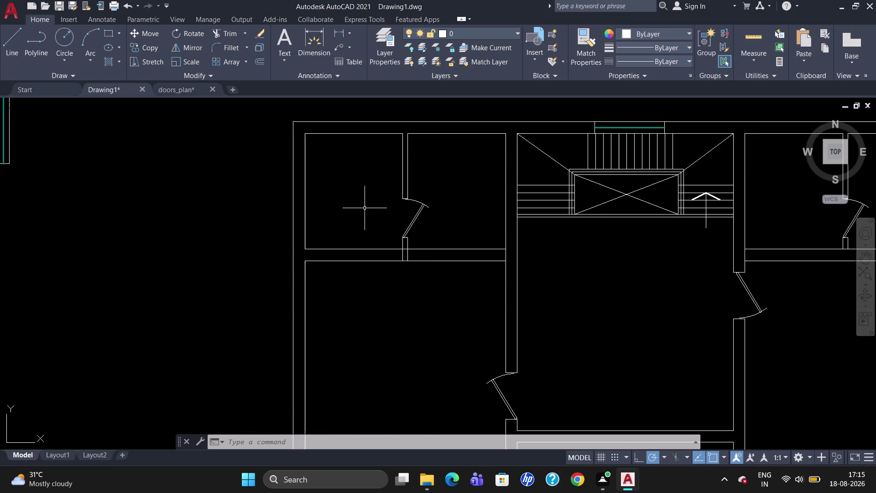
scroll(up, 3)
scroll(down, 3)
scroll(up, 3)
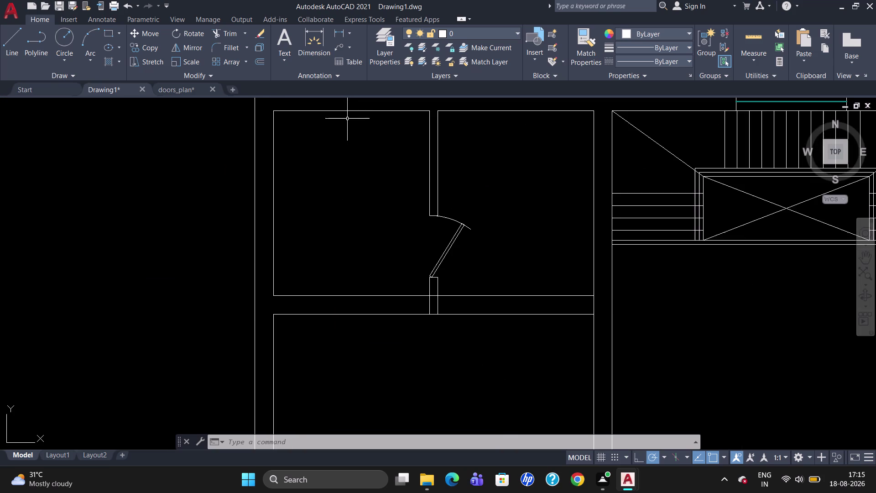
scroll(down, 3)
scroll(up, 3)
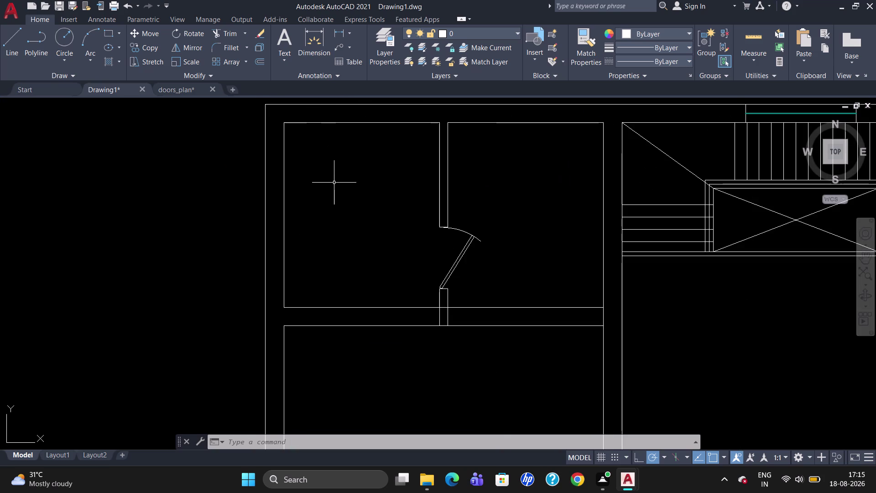
Draw a horizontal guide line 2' below the room's top-left corner, across to the far wall.
key(l)
key(Return)
text(TK)
key(Return)
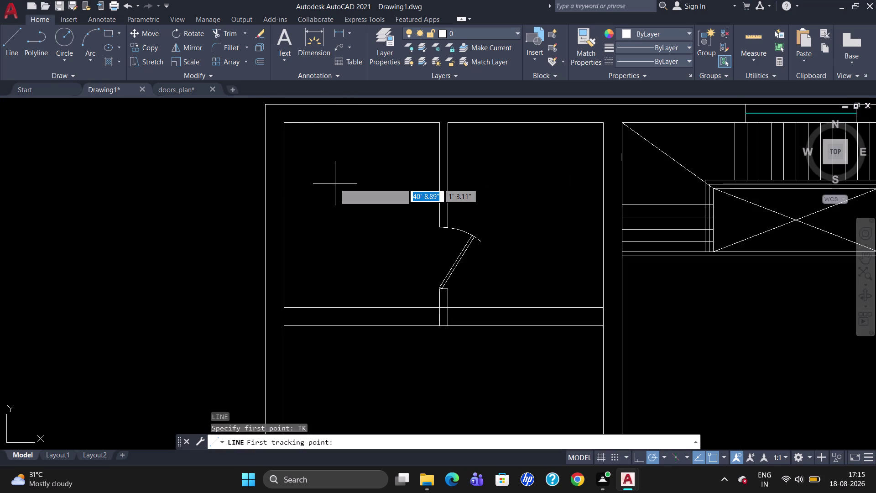
click(282, 122)
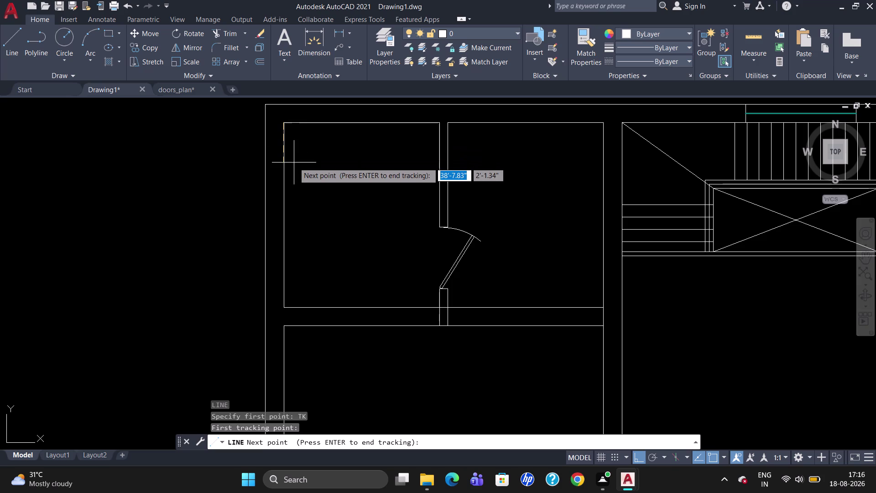
key(2)
key(apostrophe)
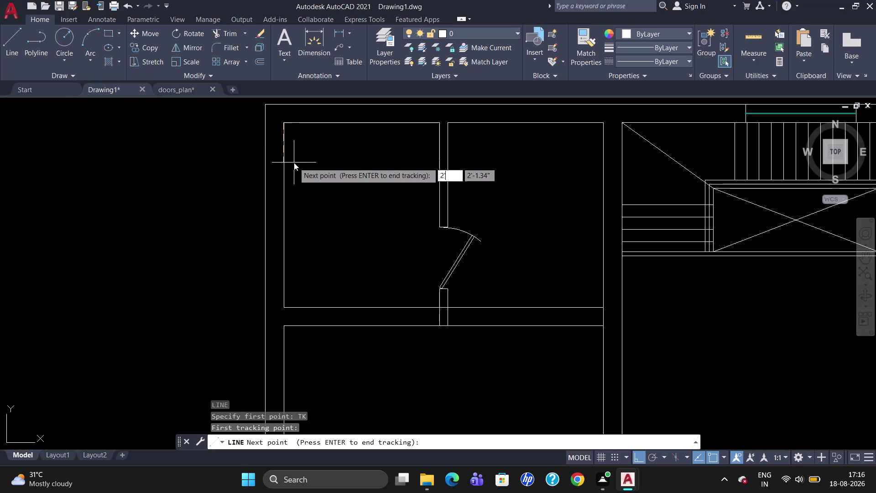
key(Return)
key(Return)
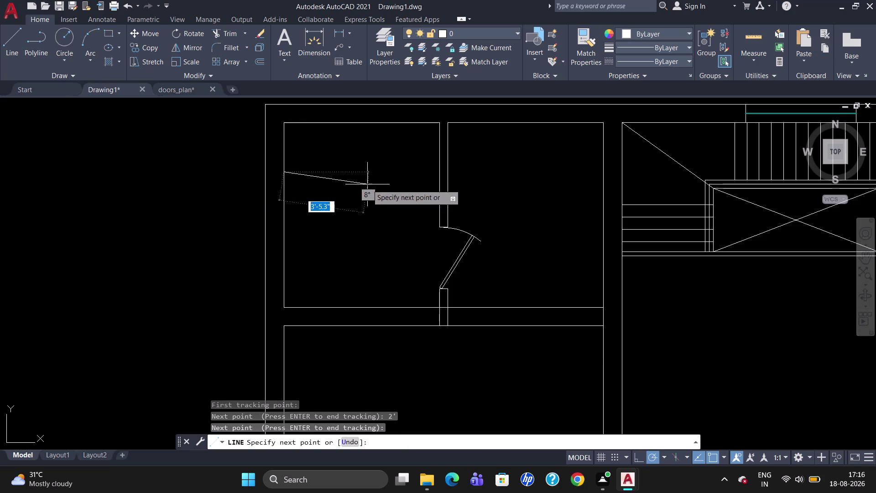
click(440, 170)
key(Escape)
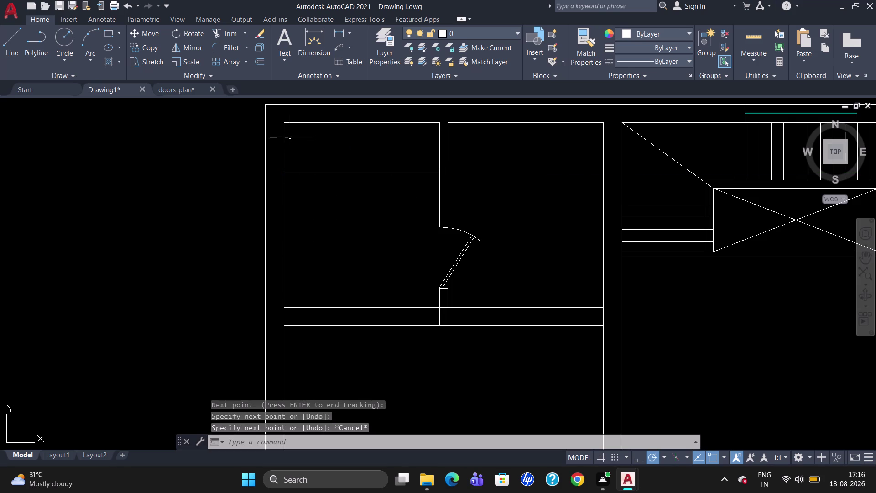
key(l)
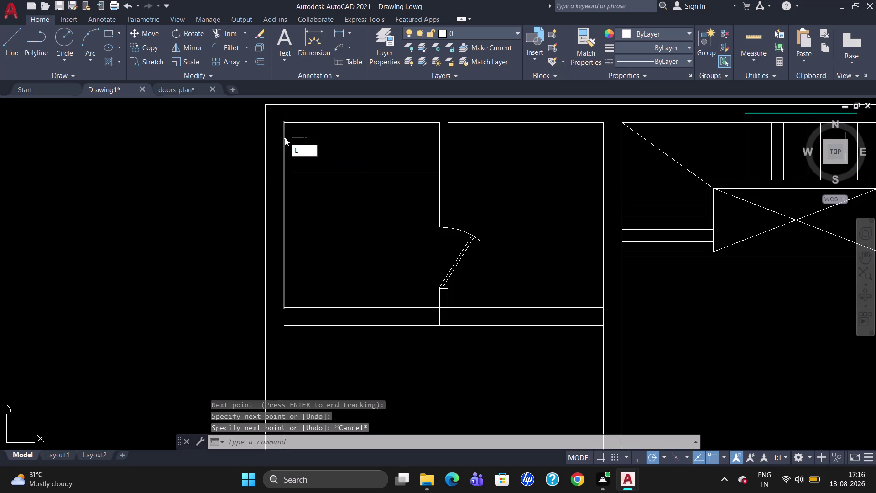
key(Escape)
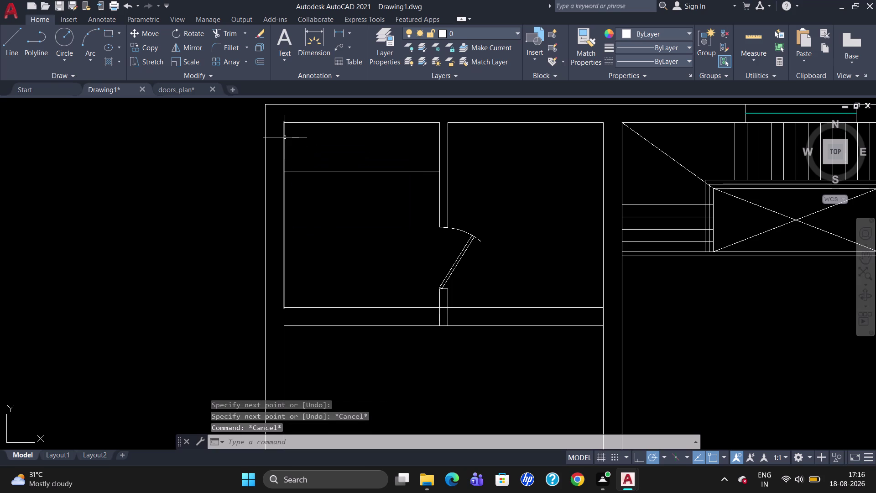
Offset the room's left wall line 2' inward.
key(o)
key(Return)
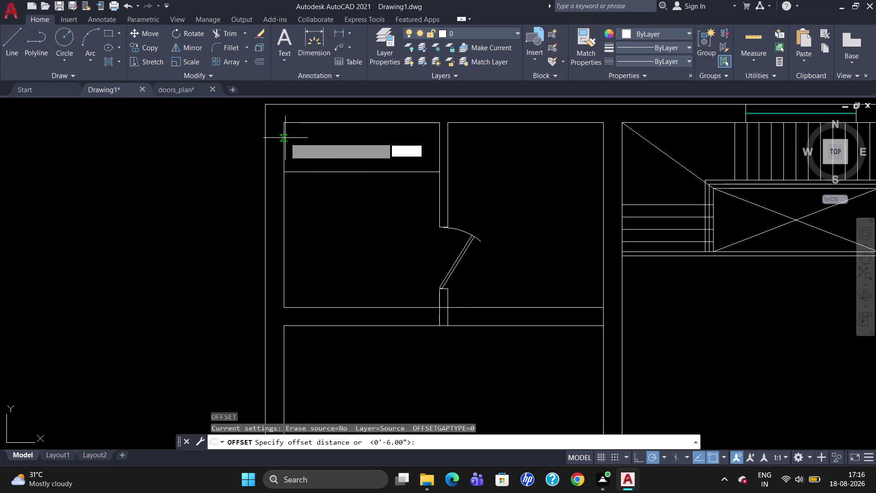
text(2')
key(Return)
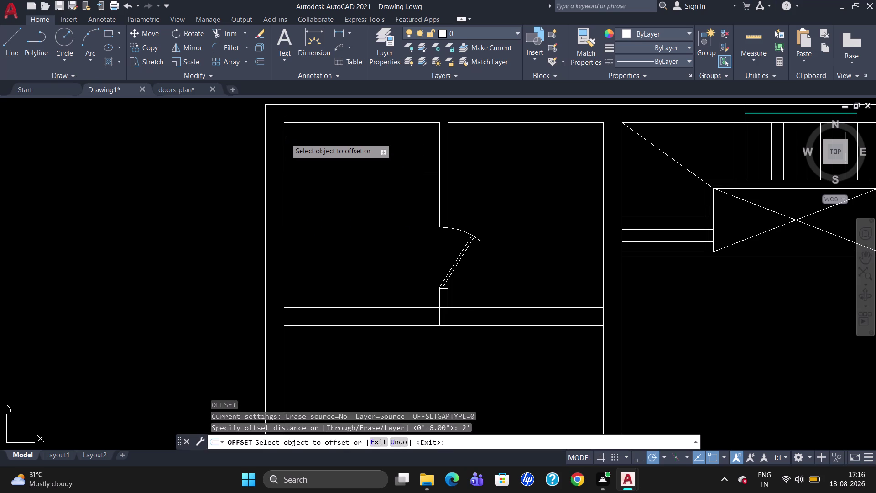
click(283, 145)
click(333, 153)
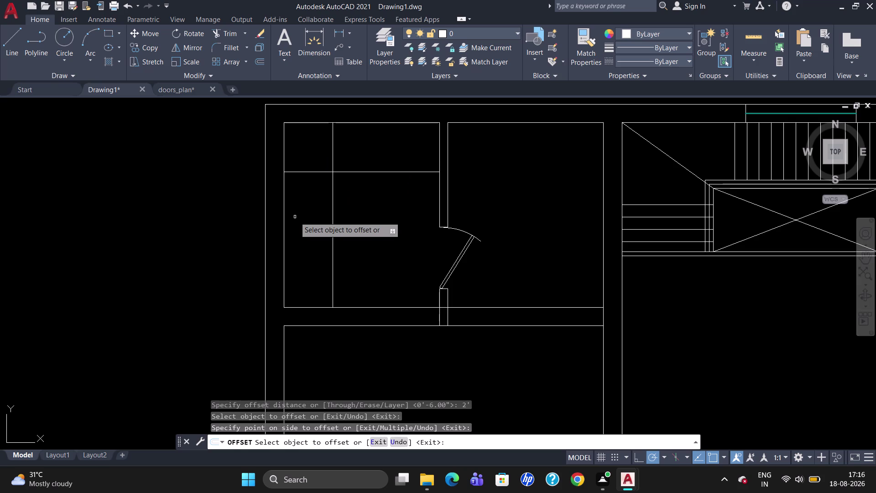
key(Escape)
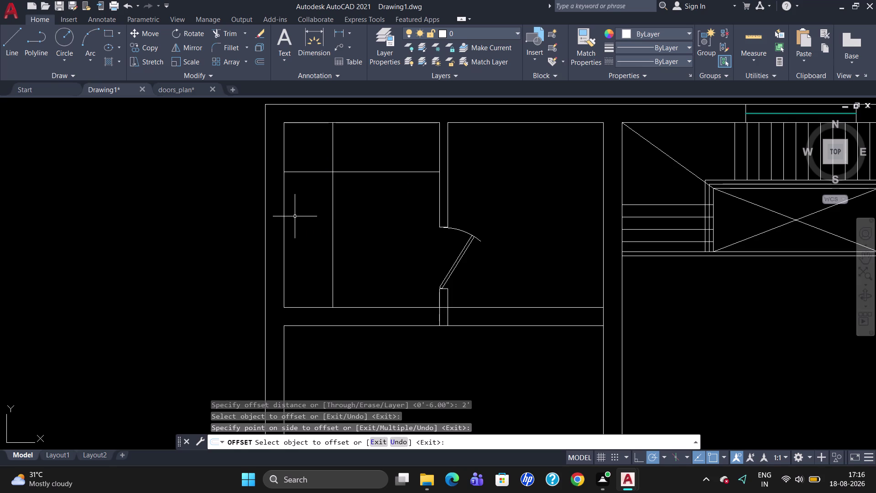
Trim the short jamb line and the wall line left of the door, up to the 2' guide line.
scroll(down, 3)
scroll(up, 3)
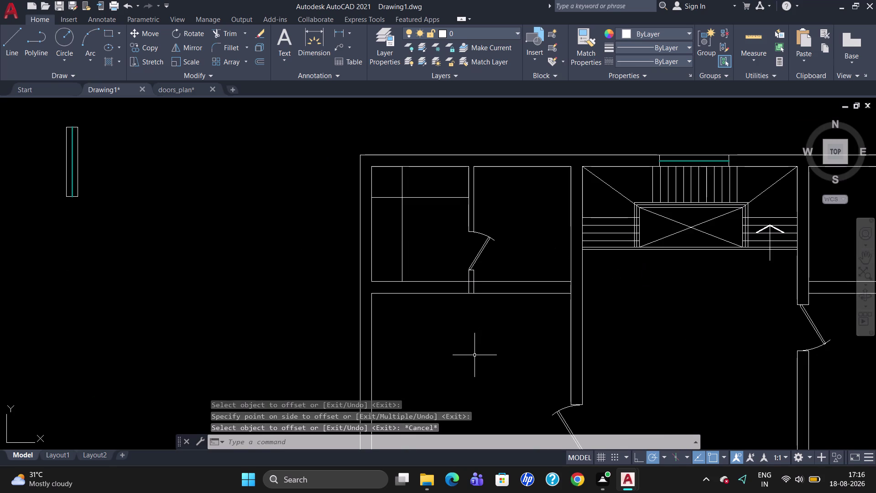
scroll(down, 3)
scroll(up, 3)
scroll(down, 3)
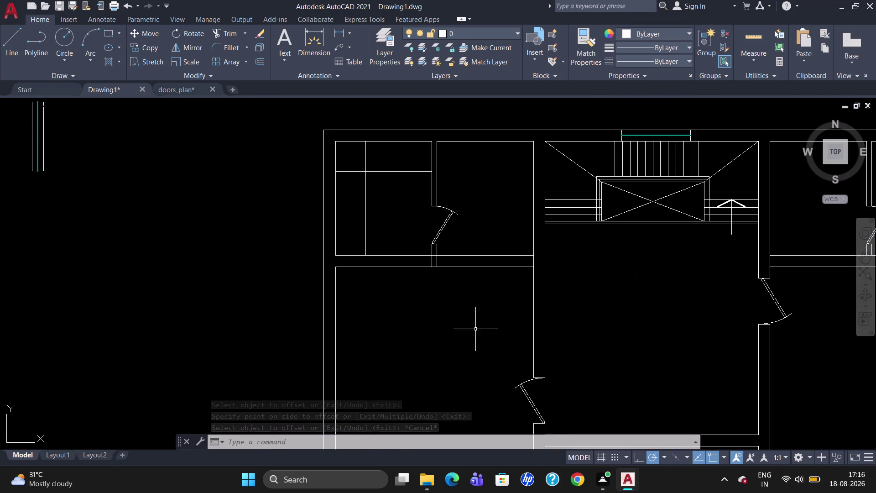
scroll(up, 3)
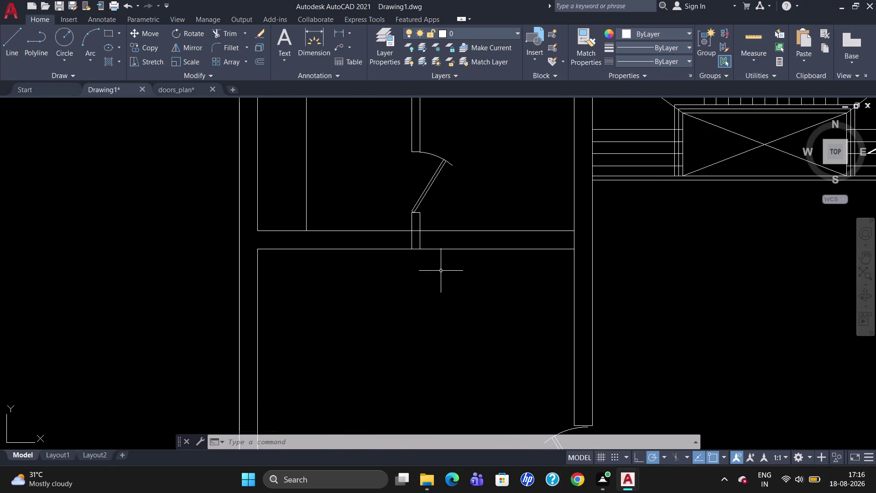
text(TR)
key(Return)
key(Return)
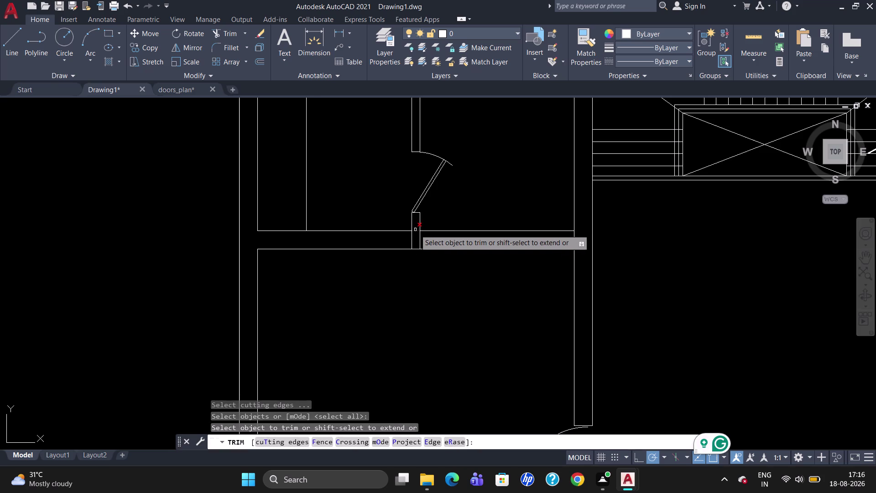
click(415, 229)
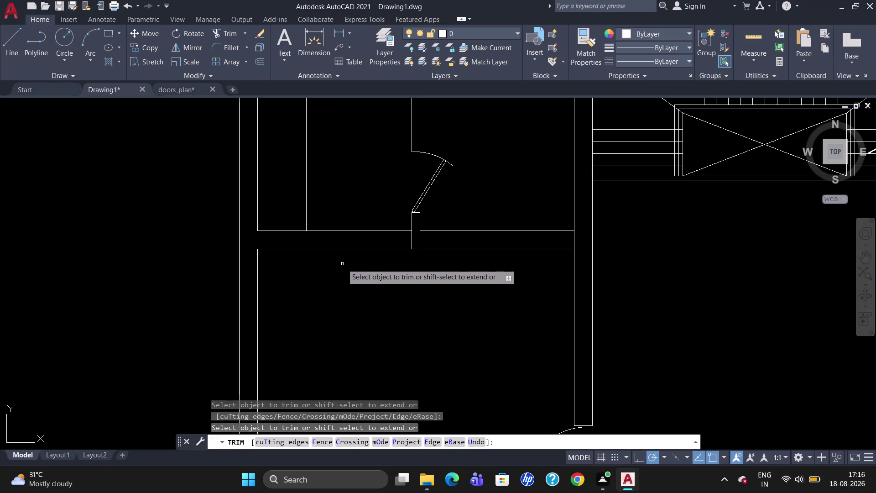
click(339, 231)
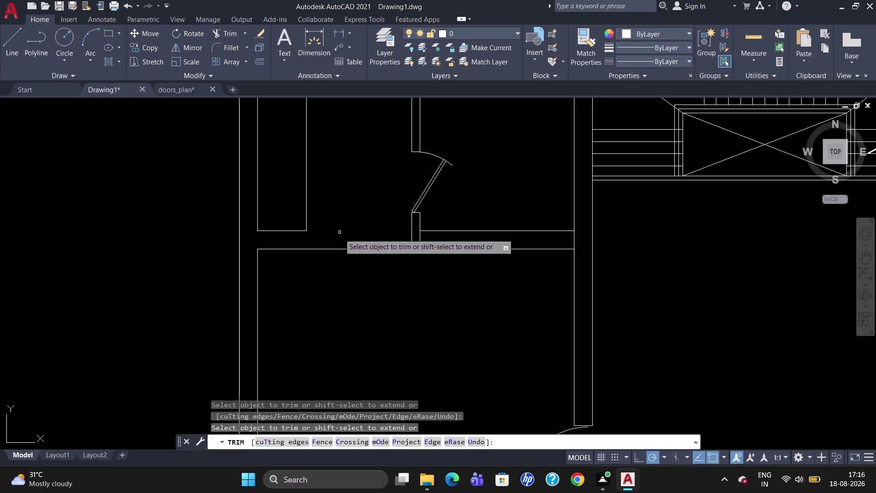
key(Escape)
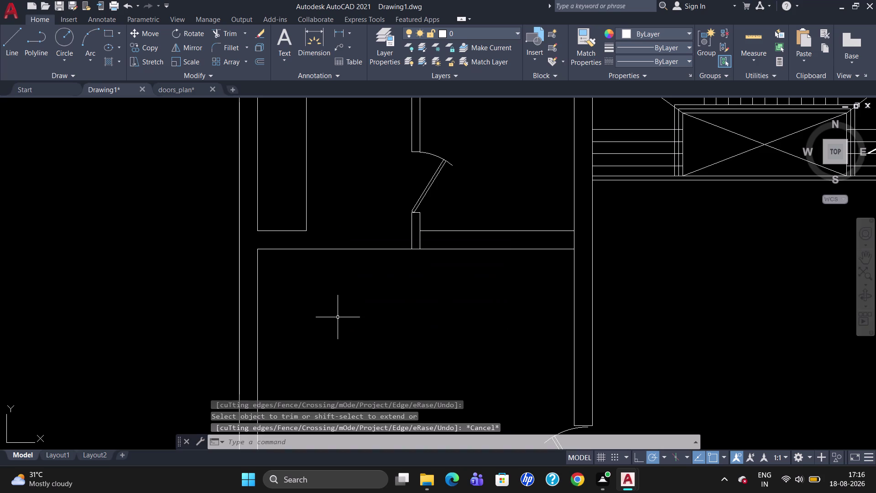
Draw a 2' by 2' square anchored at the left room's wall corner.
text(REC)
key(Return)
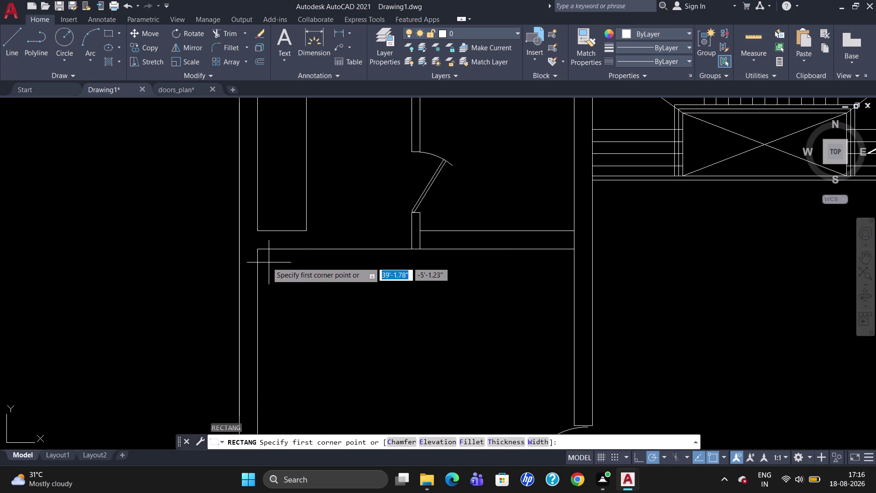
click(258, 252)
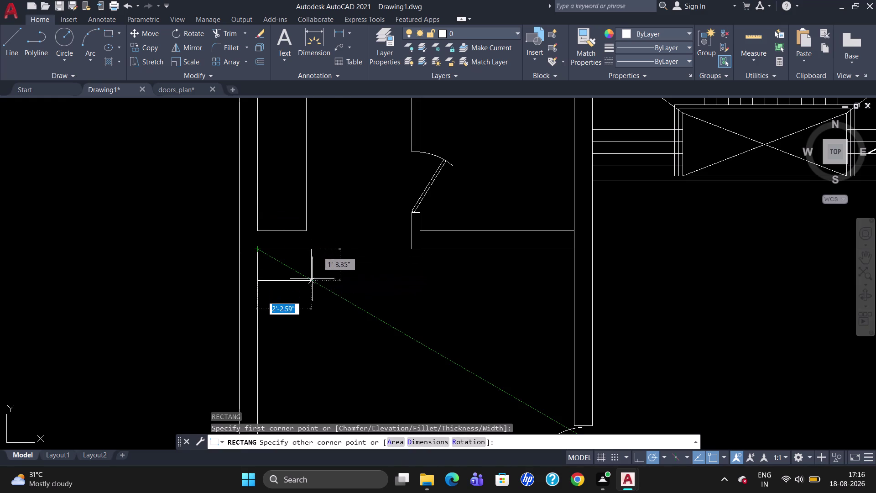
key(2)
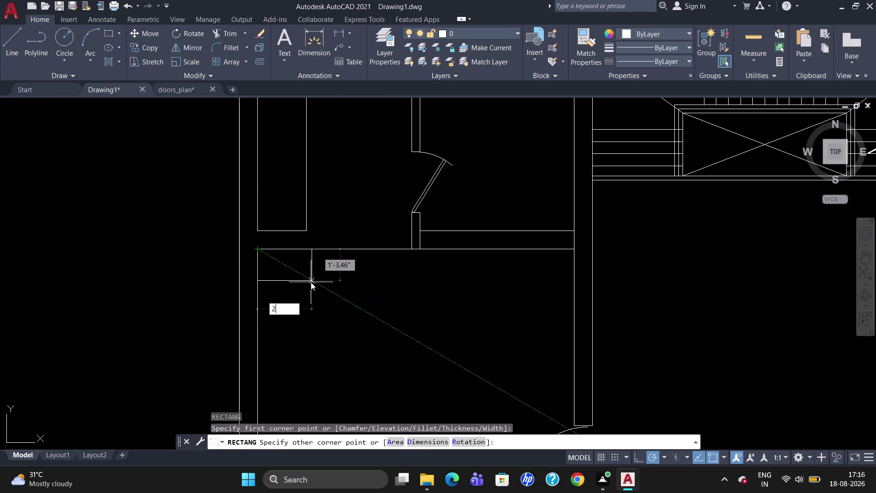
key(apostrophe)
key(Tab)
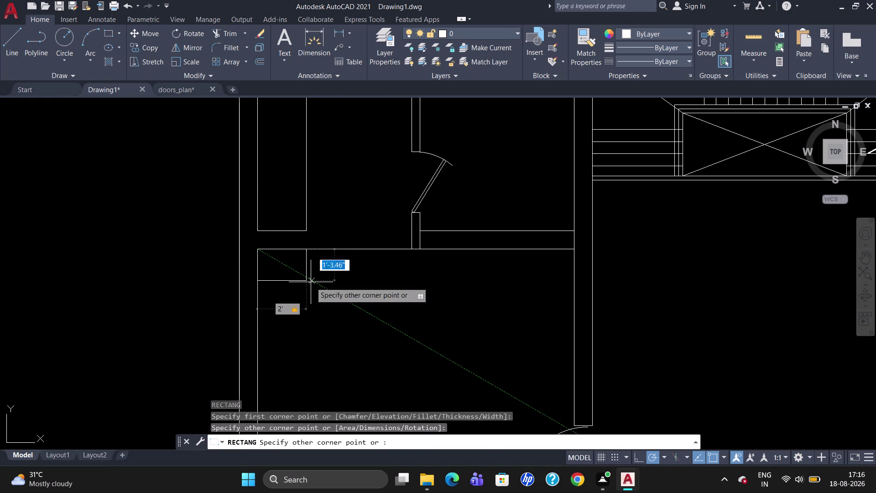
text(2')
key(Return)
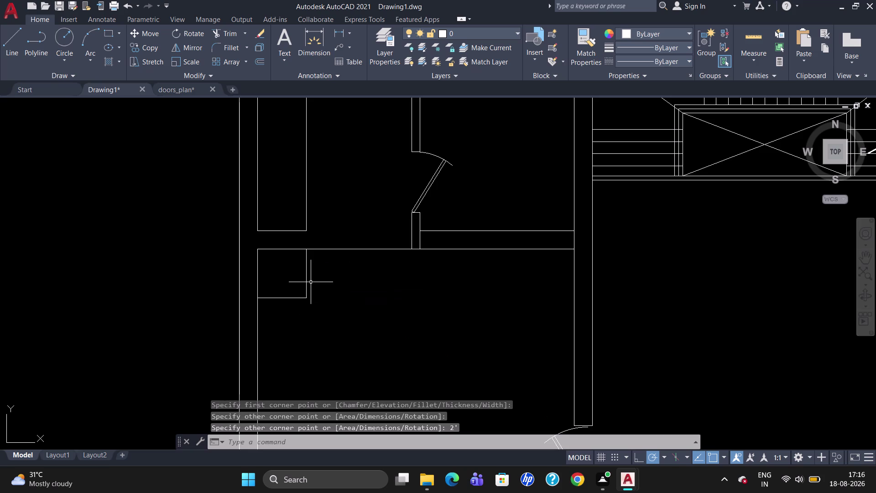
key(Escape)
scroll(down, 3)
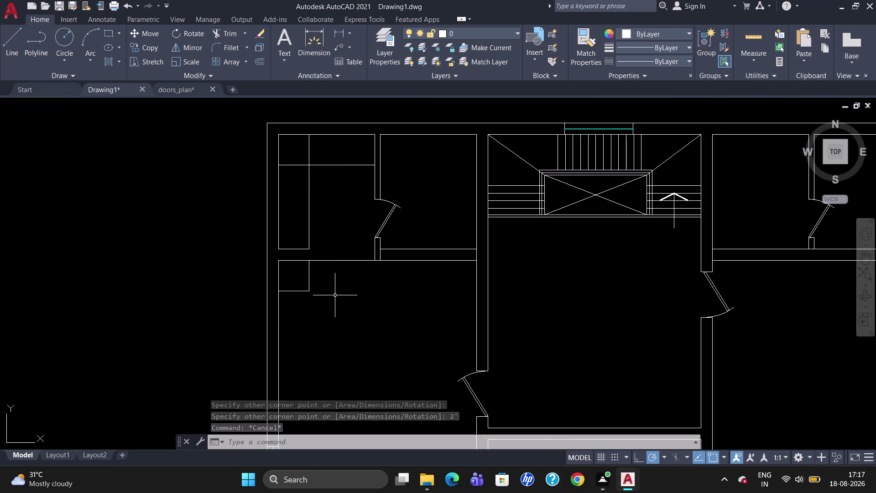
Trim the horizontal wall lines left of the door with a crossing selection.
text(TR)
key(Return)
key(Return)
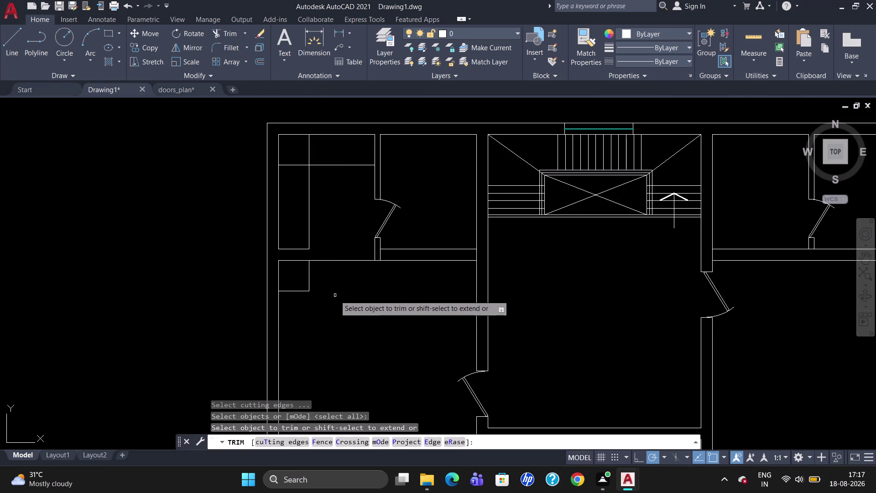
click(338, 263)
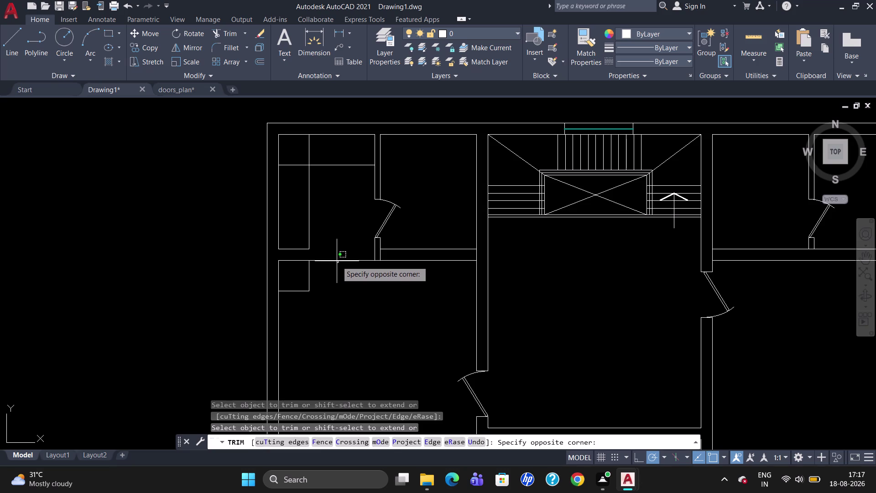
click(337, 261)
click(338, 259)
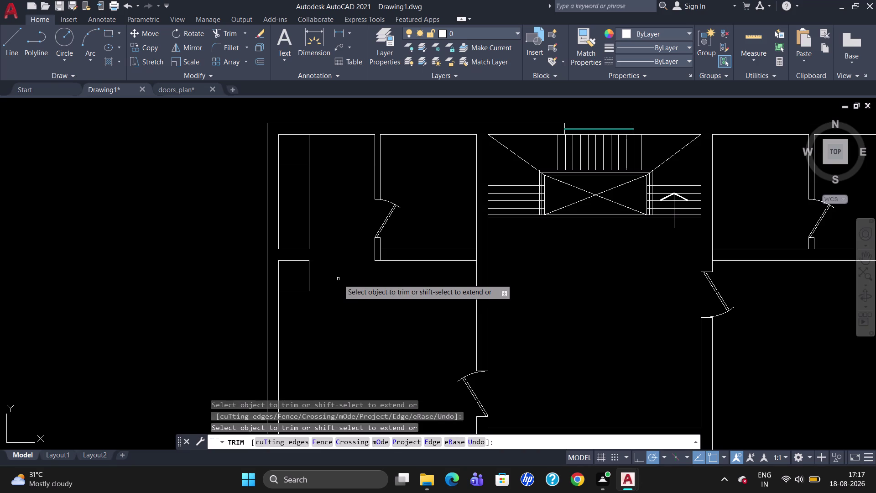
key(Escape)
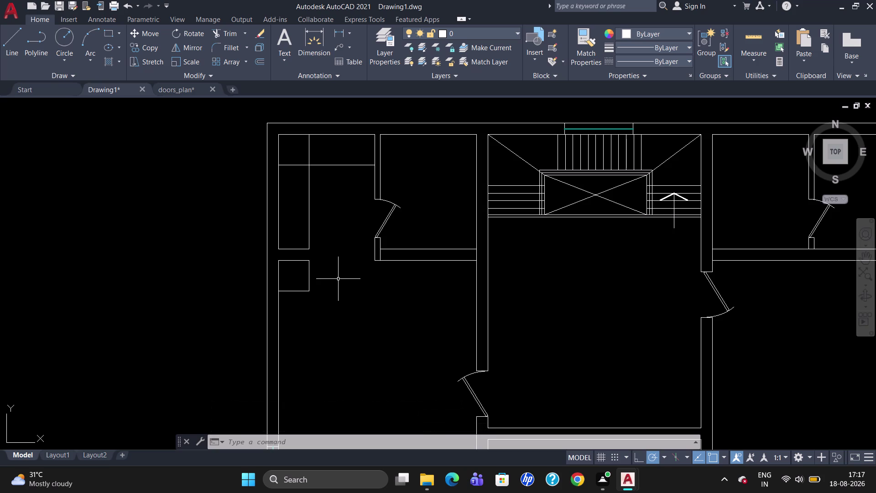
Draw a line across the cut interior wall in the left room.
key(l)
key(Return)
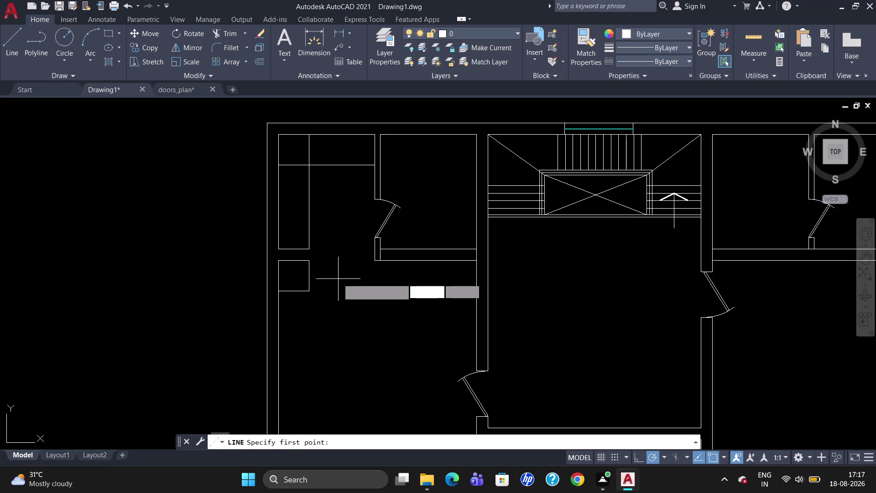
click(306, 249)
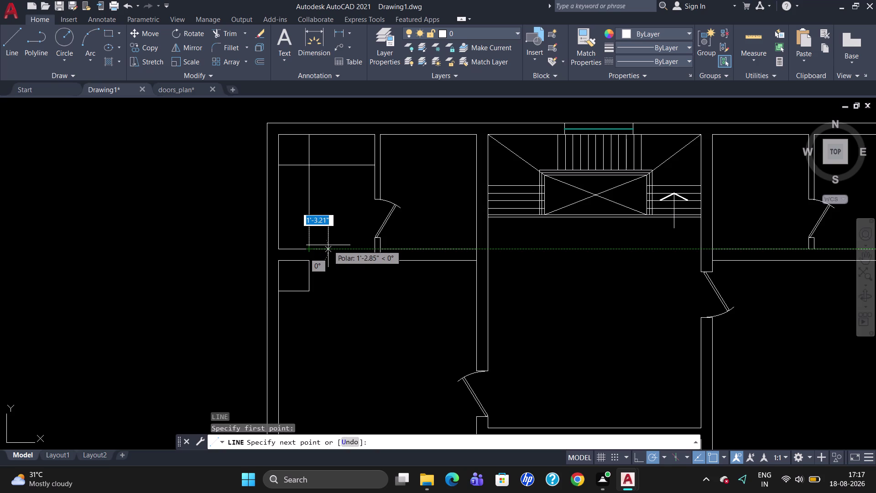
click(330, 245)
key(Escape)
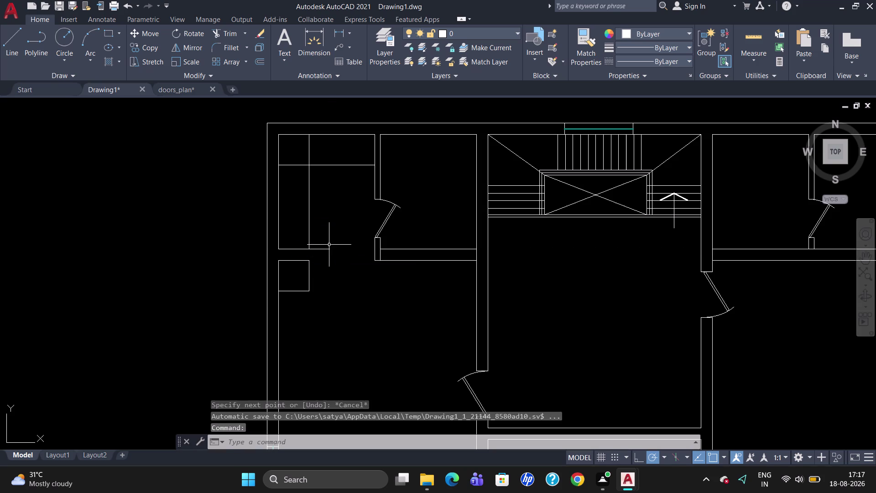
Offset that line 9 inches to give the wall stub its thickness.
key(o)
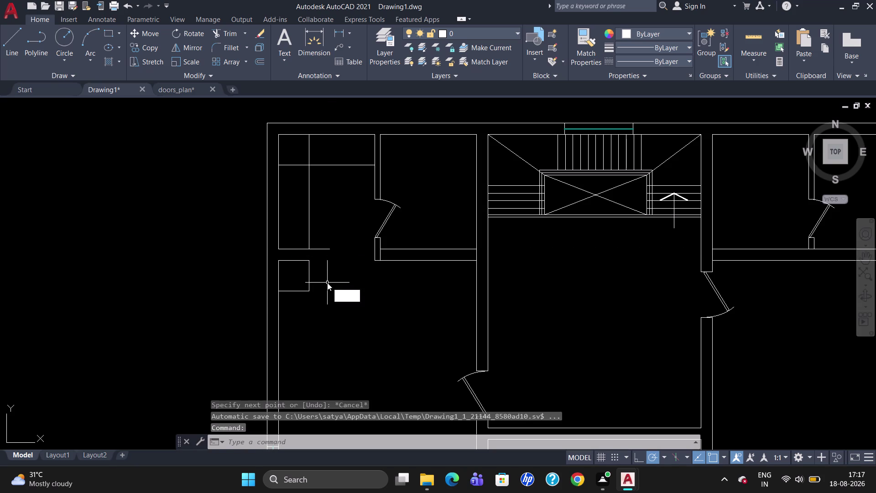
key(Return)
text(9")
key(Return)
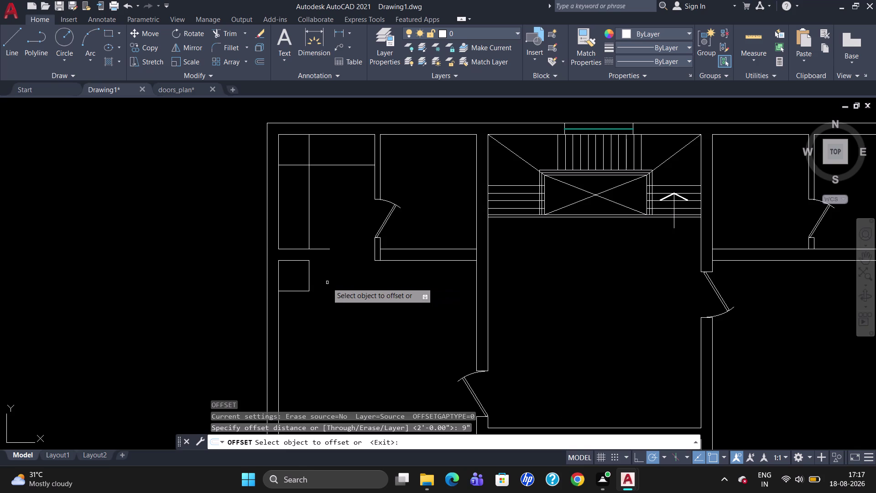
click(319, 248)
click(319, 258)
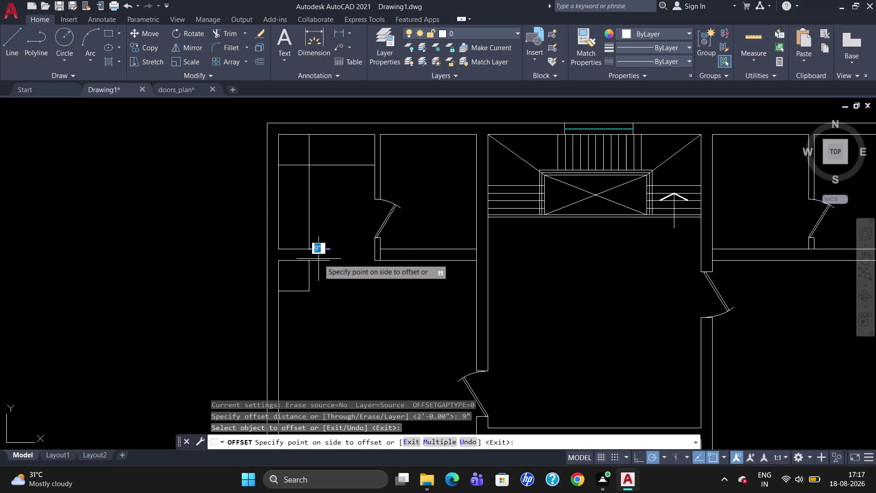
key(Escape)
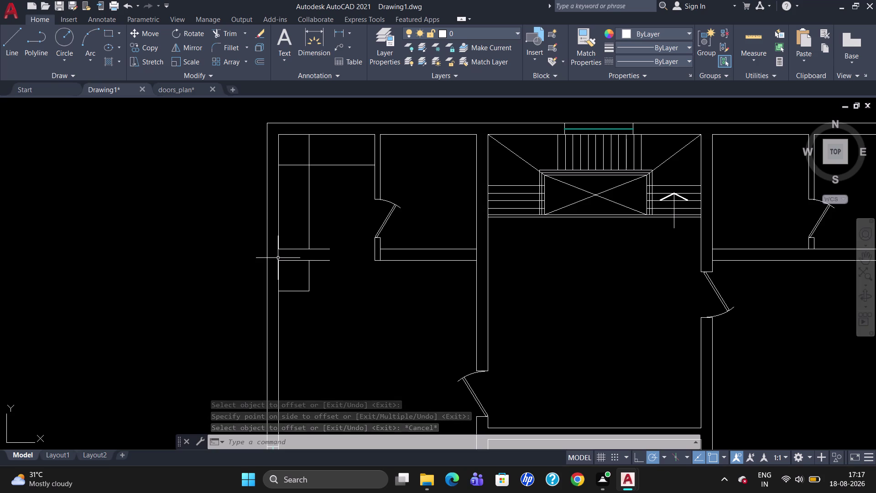
Draw the end line closing off the 9-inch wall stub.
key(l)
key(Return)
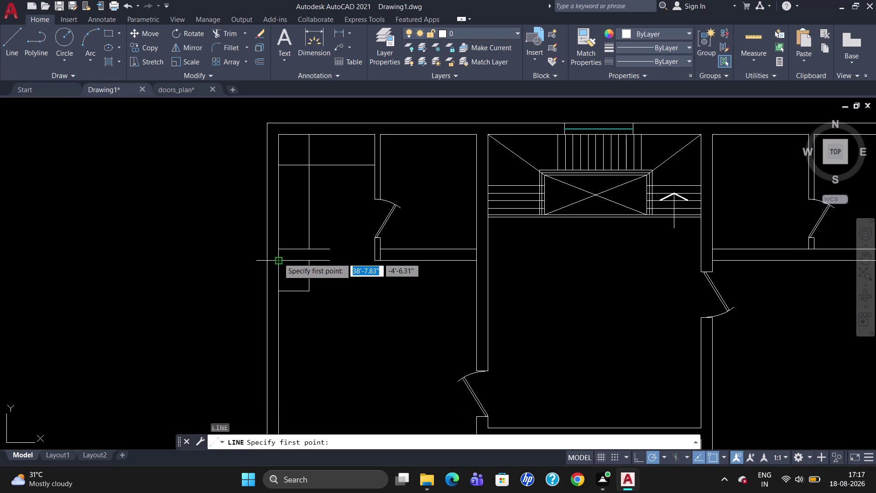
click(280, 249)
click(279, 262)
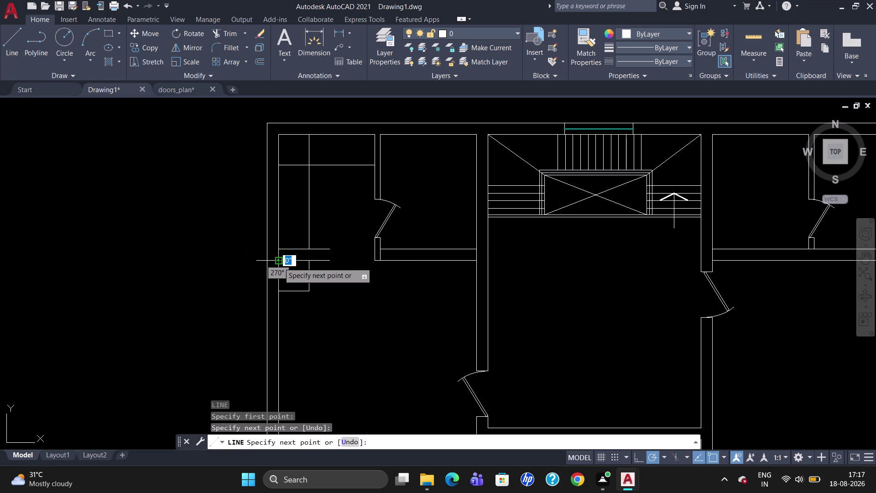
key(Escape)
key(l)
key(Return)
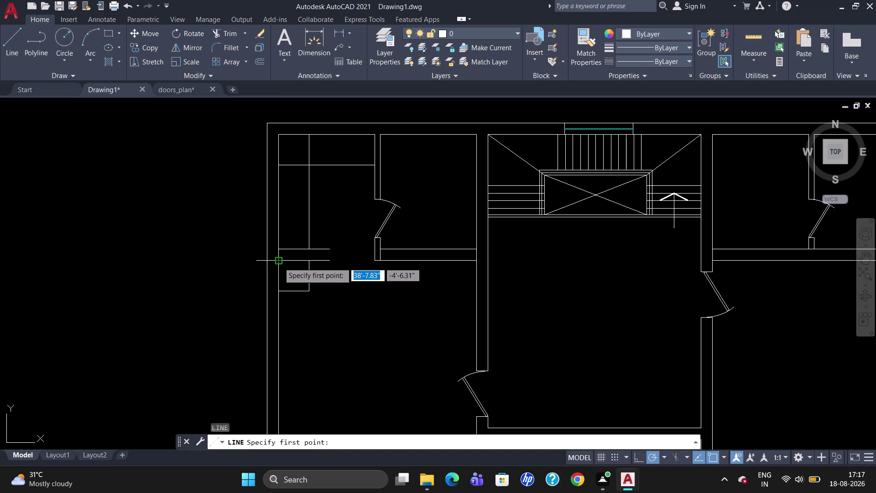
click(328, 251)
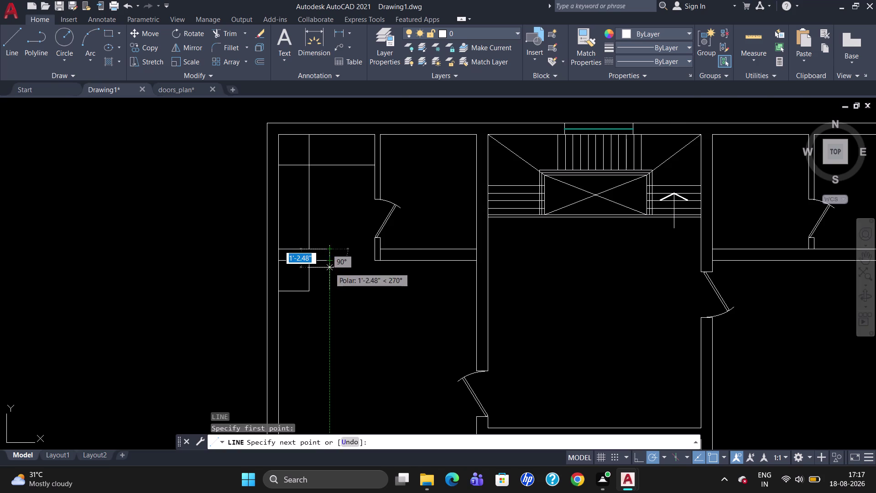
scroll(up, 3)
click(329, 255)
key(Escape)
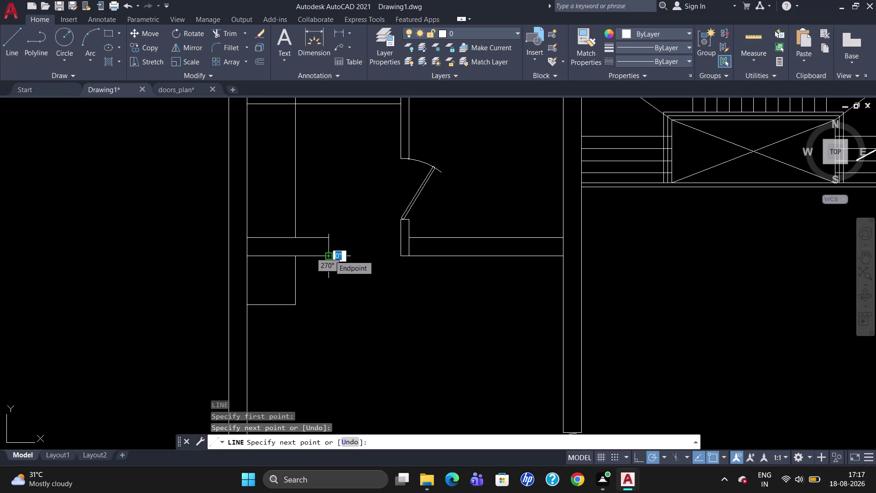
Erase the small 2-foot square below the wall stub.
click(295, 298)
key(Delete)
text(R)
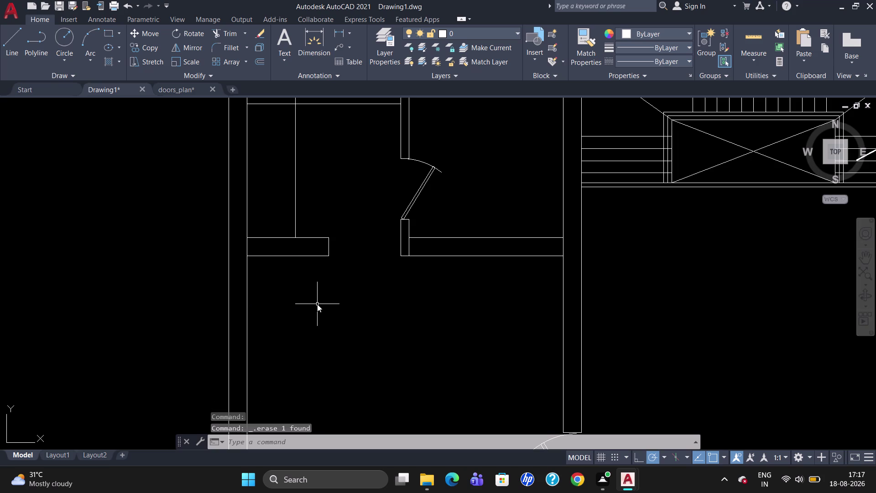
Draw a 3'-4" by 2' rectangle anchored at the wall stub's lower corner.
text(EC)
key(Return)
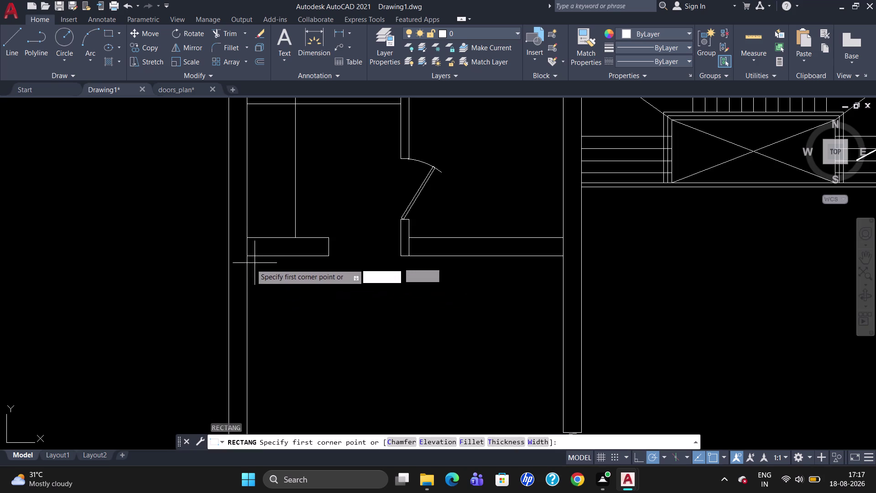
click(248, 256)
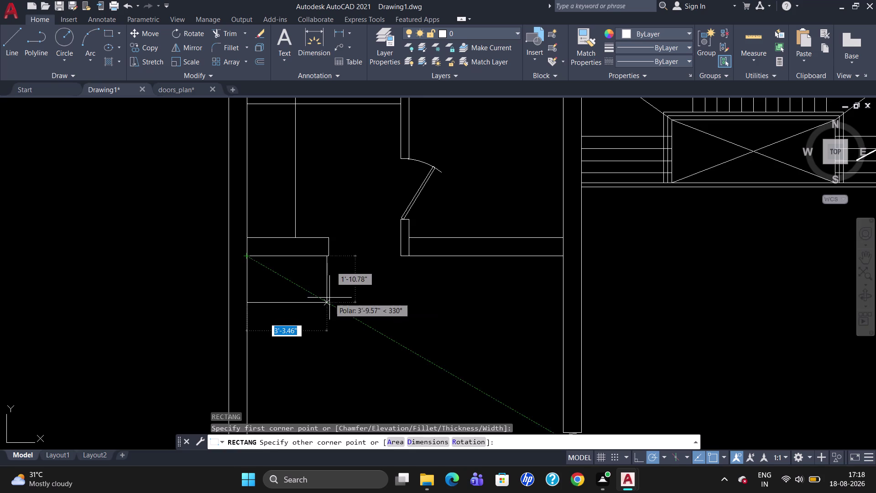
scroll(up, 3)
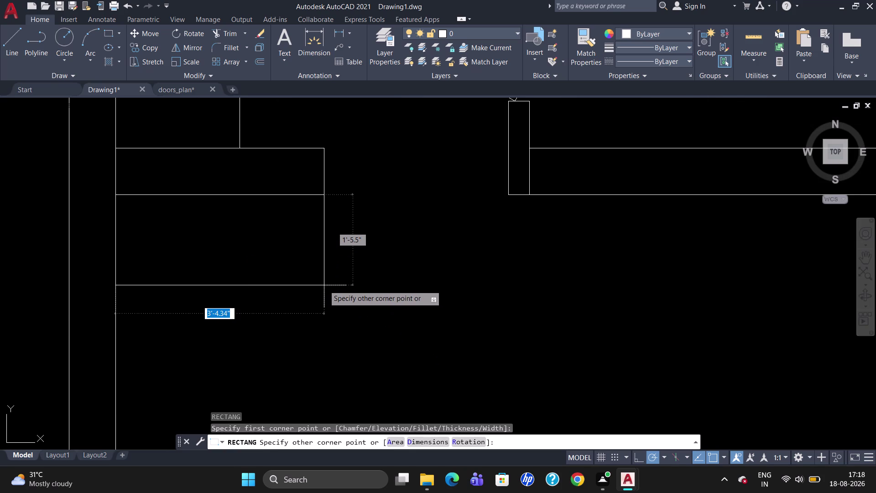
key(3)
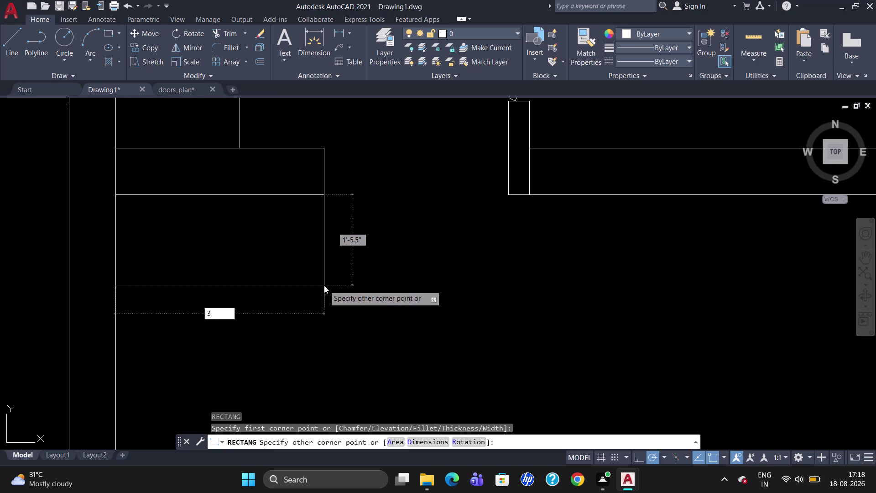
key(apostrophe)
key(4)
key(Tab)
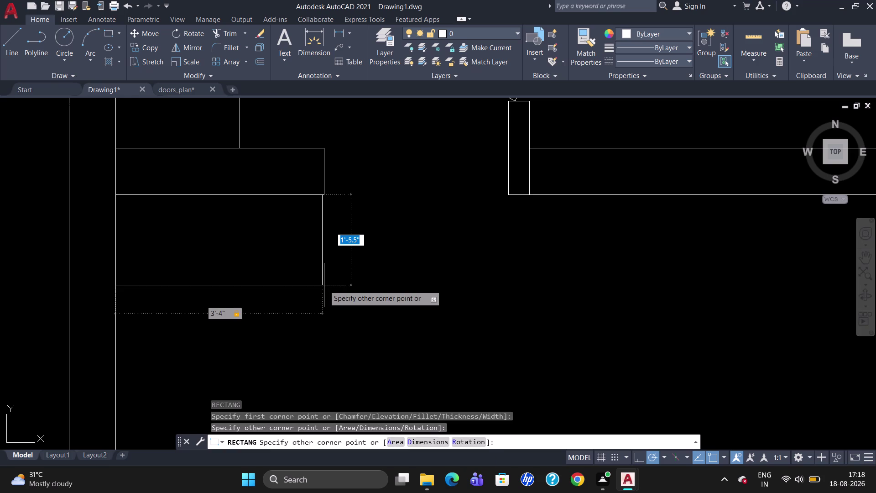
key(2)
key(apostrophe)
key(Return)
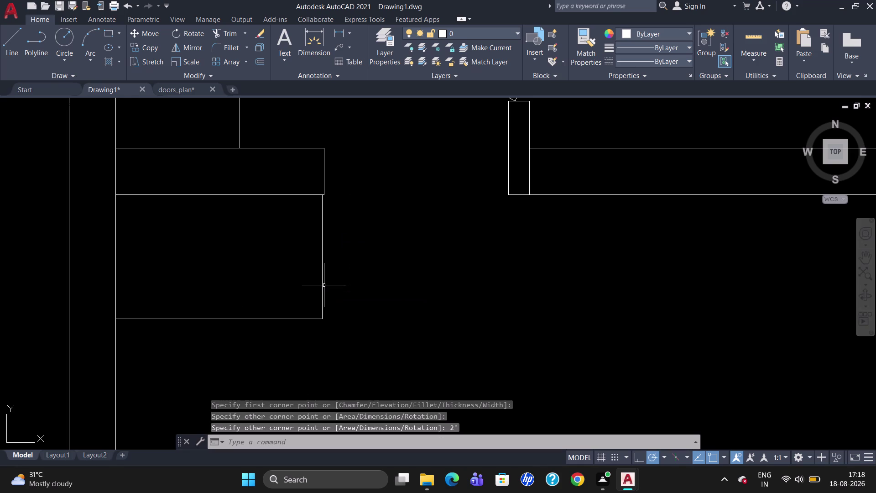
key(Escape)
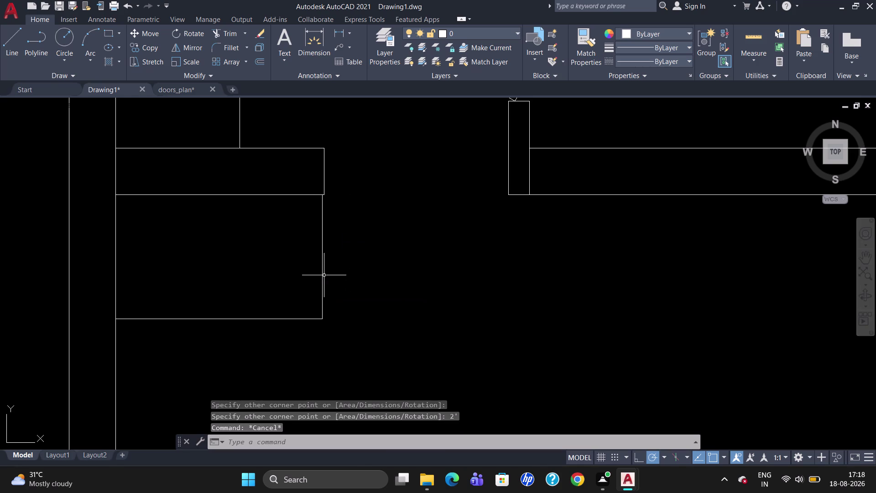
Select the new rectangle to check it, then clear the selection.
click(323, 270)
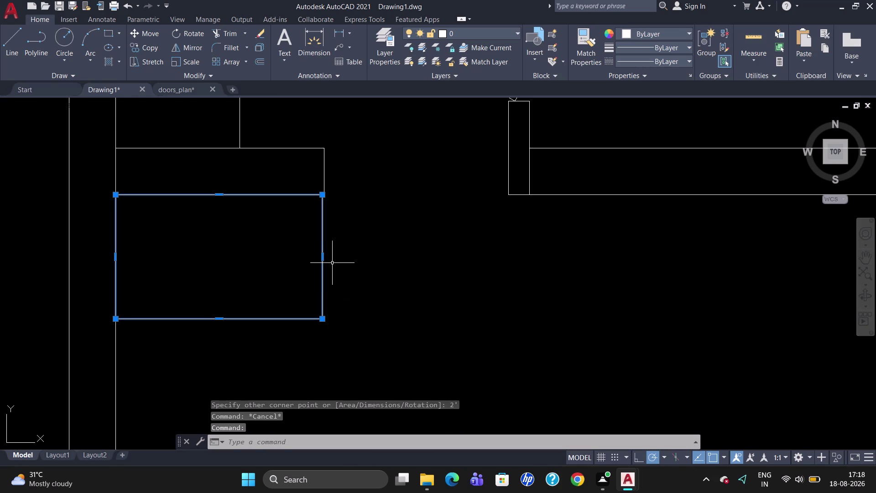
key(Escape)
scroll(up, 3)
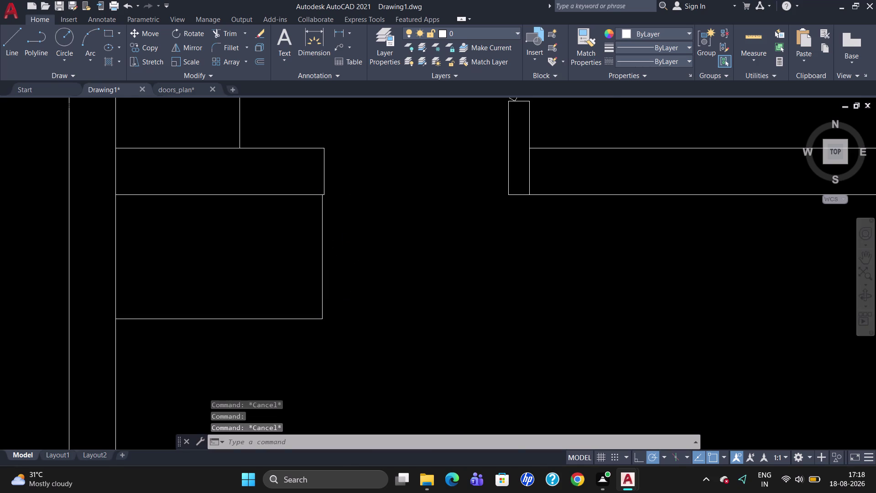
scroll(down, 3)
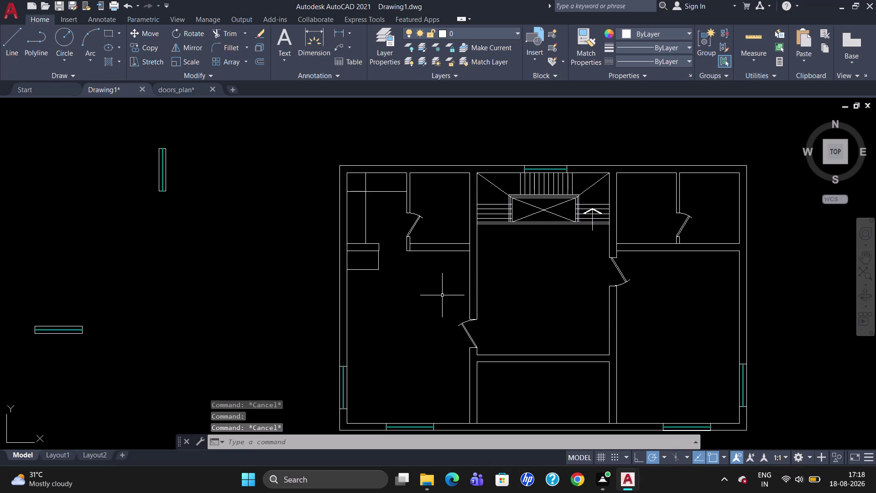
scroll(up, 3)
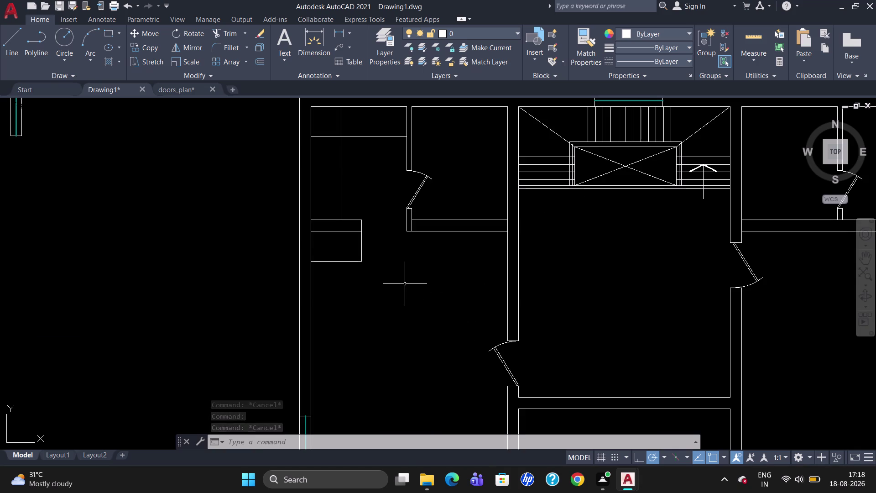
Draw a 2-foot line down from the wall corner and erase a misplaced line.
key(l)
key(Return)
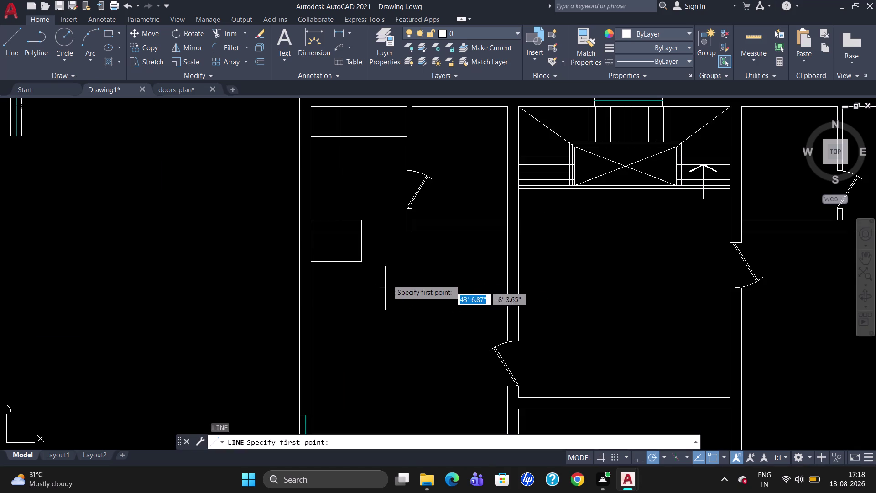
click(406, 233)
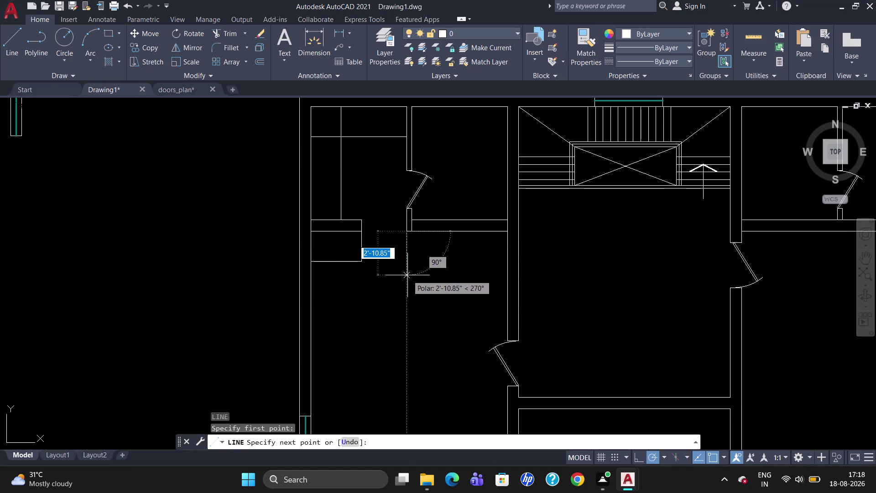
text(2')
key(Return)
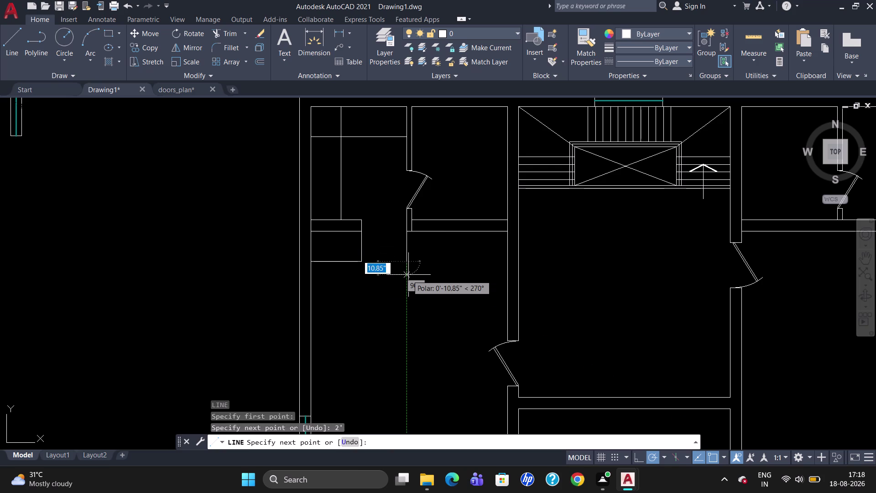
click(510, 263)
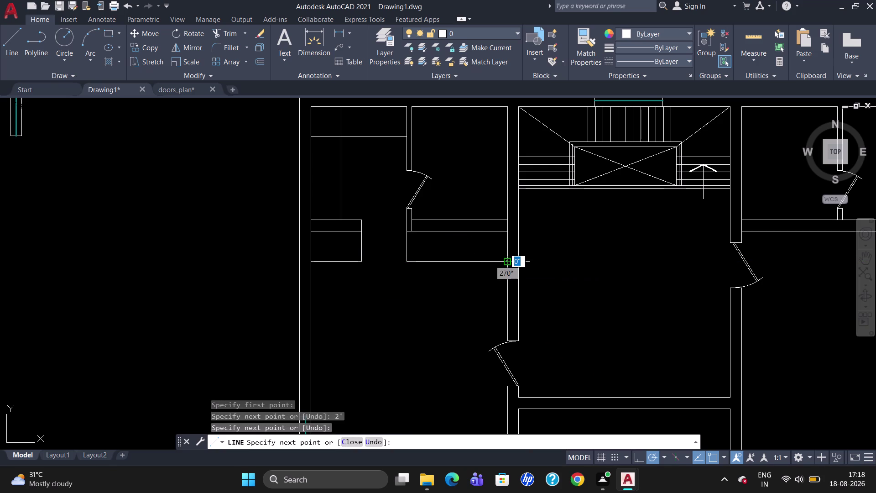
key(Escape)
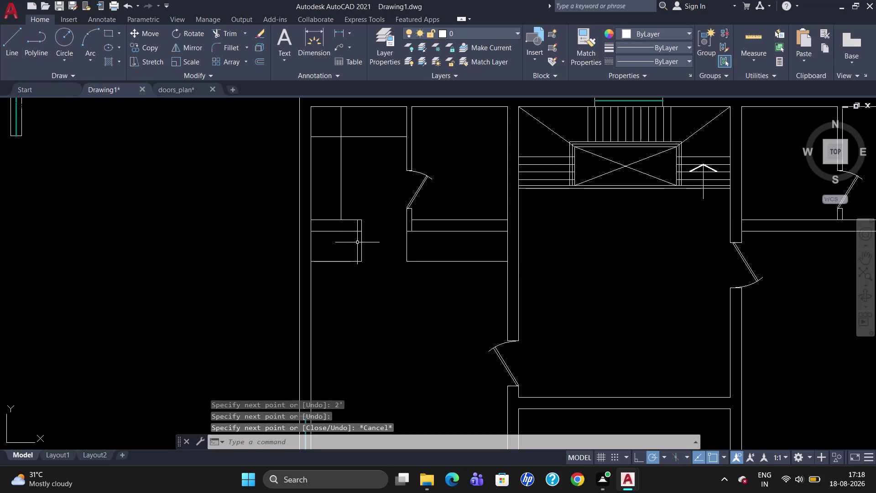
click(362, 243)
key(Delete)
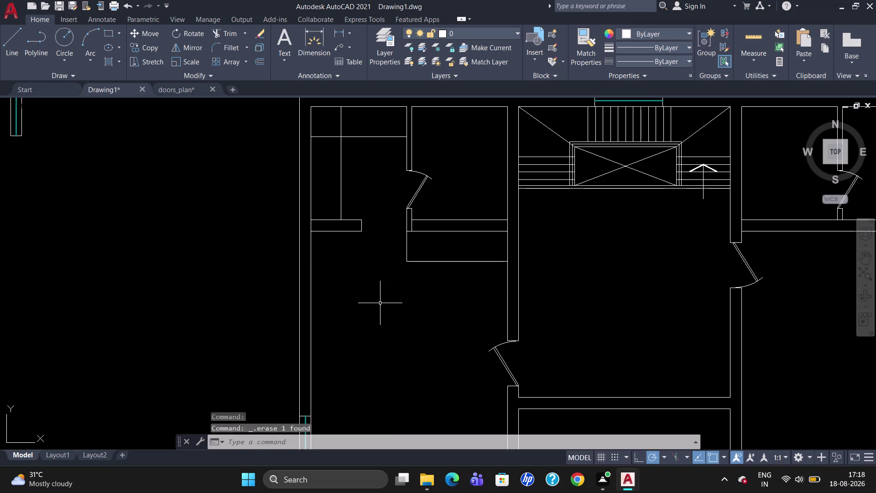
Draw the left box's 2-foot side line down to the outer wall.
key(l)
key(Return)
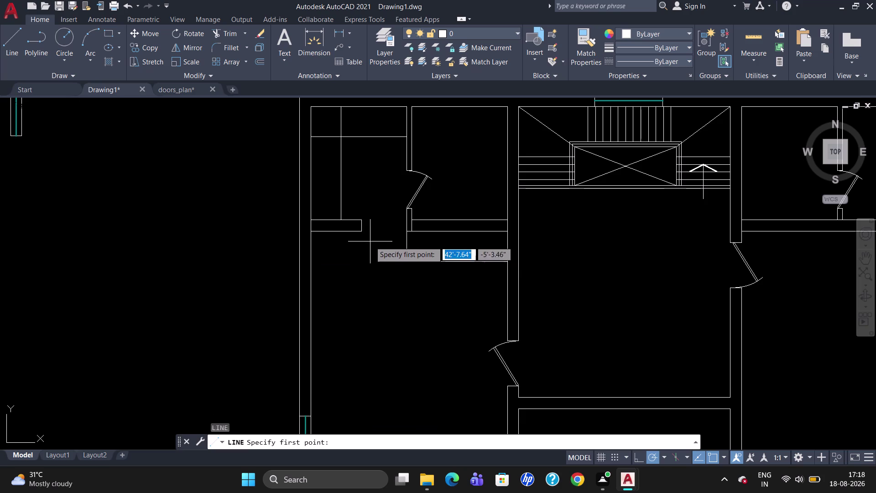
click(366, 234)
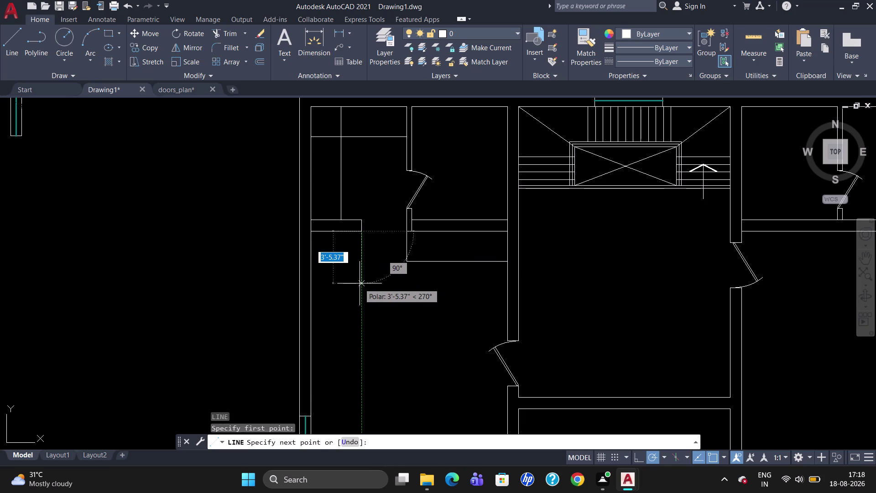
text(2')
key(Return)
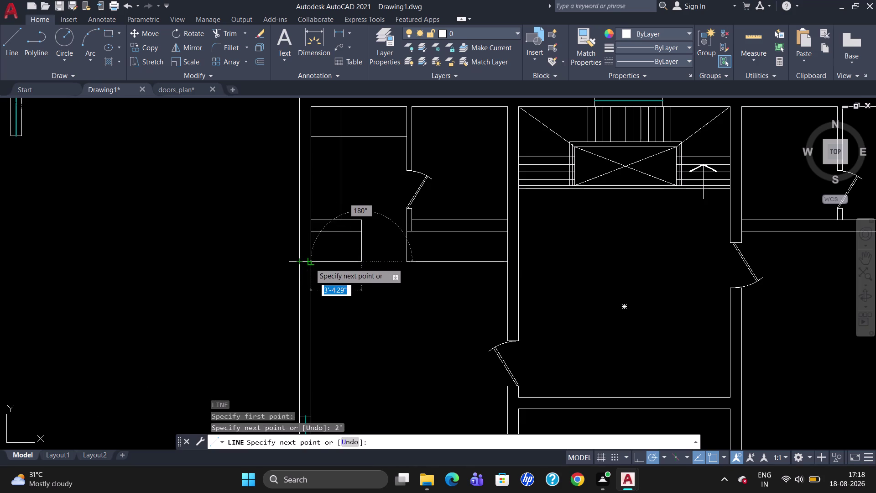
click(310, 262)
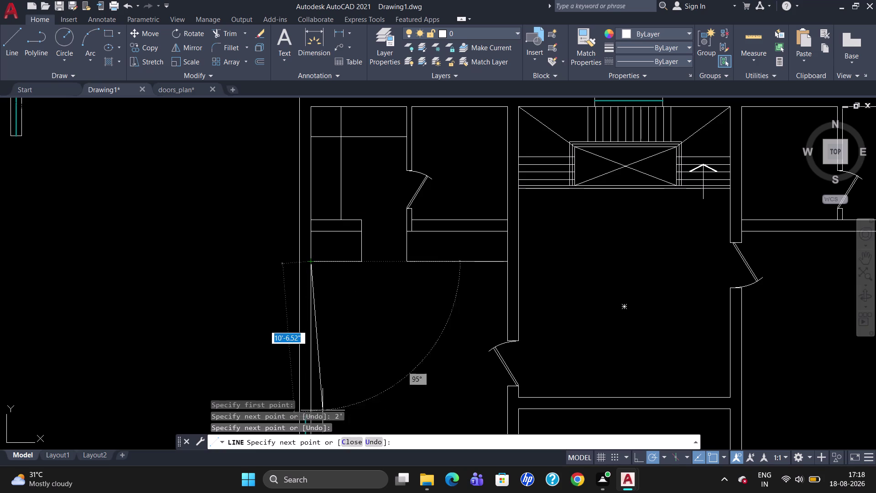
key(Escape)
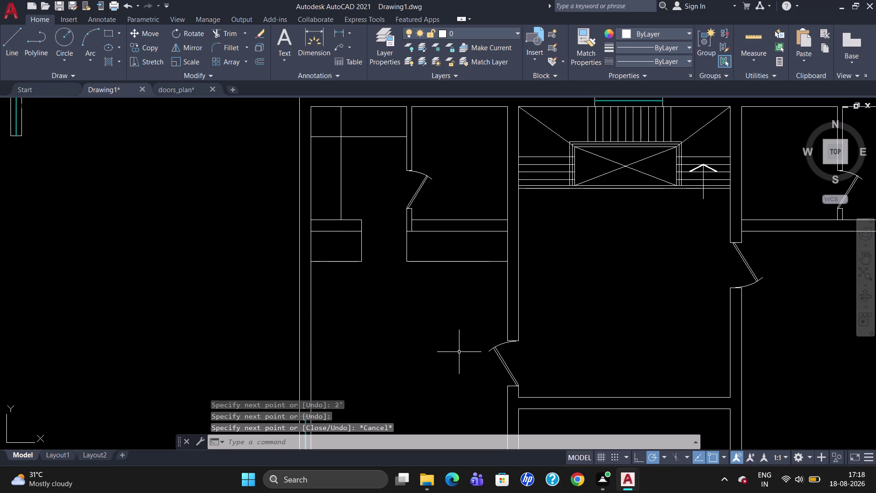
Select the centre window box's top and side edges to review them.
click(439, 231)
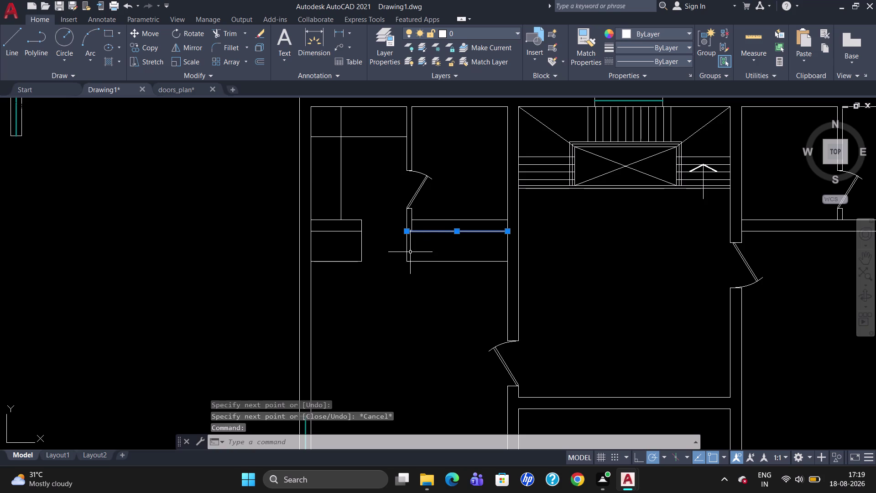
click(407, 252)
click(442, 262)
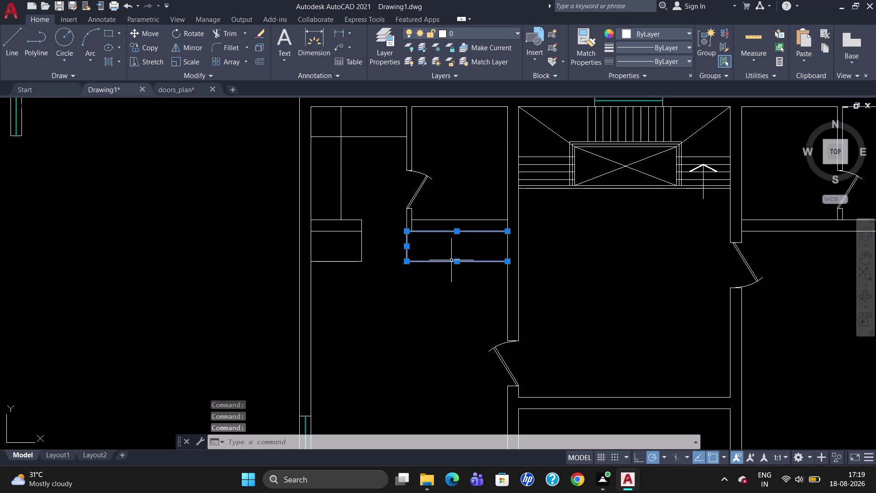
key(Escape)
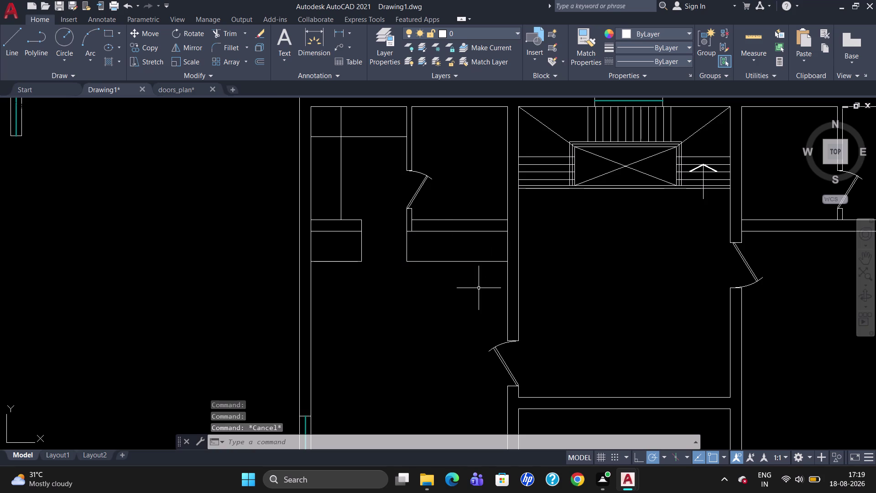
text(BR)
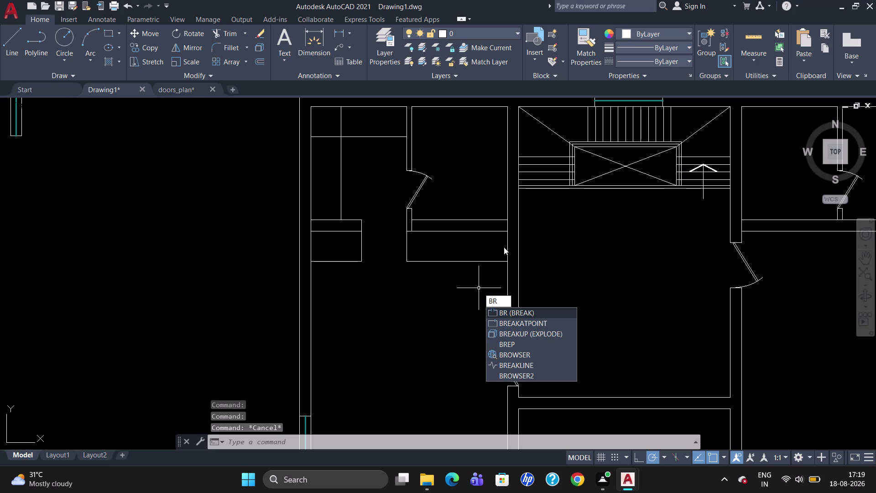
Break the wall lines at the centre window box's corners.
click(512, 322)
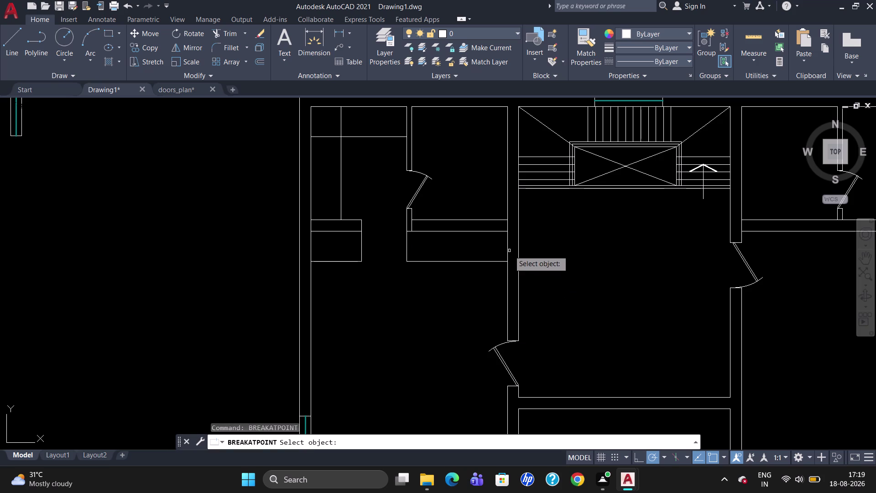
click(506, 249)
click(507, 230)
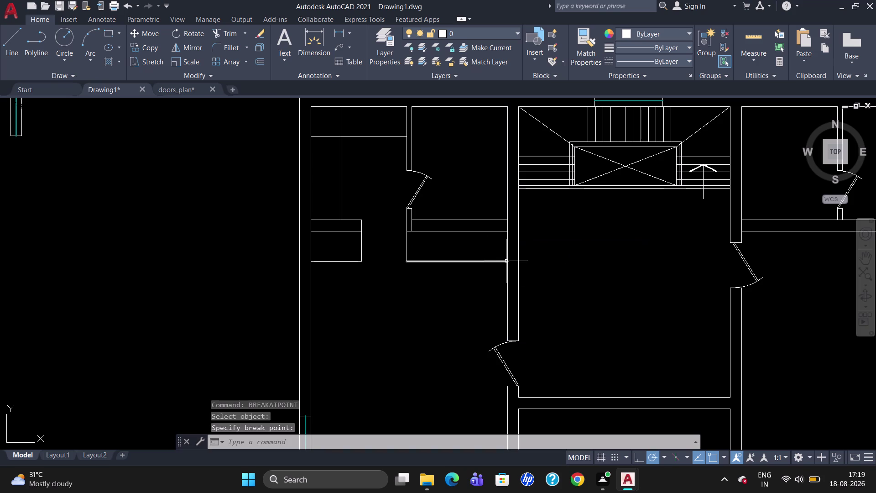
text(BR)
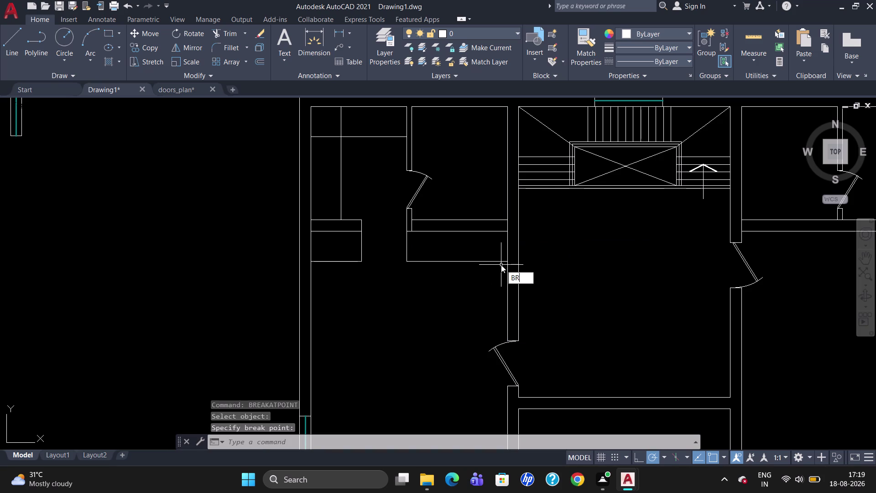
click(512, 295)
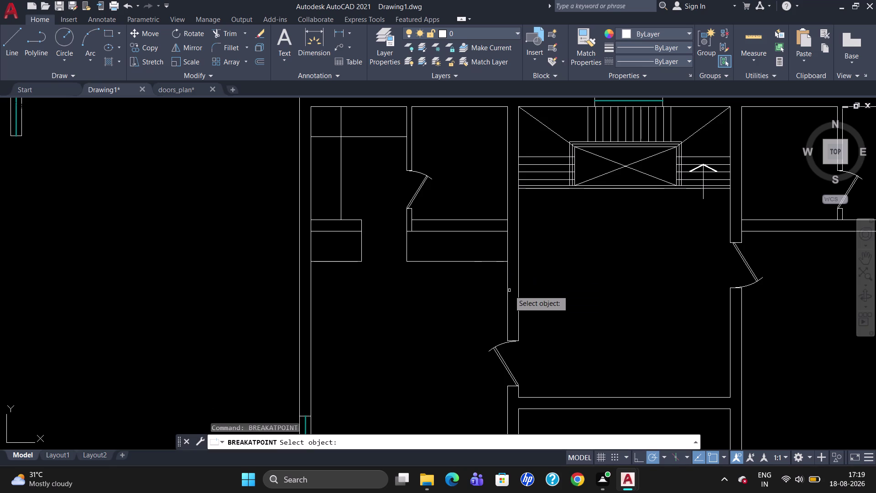
click(506, 291)
click(509, 261)
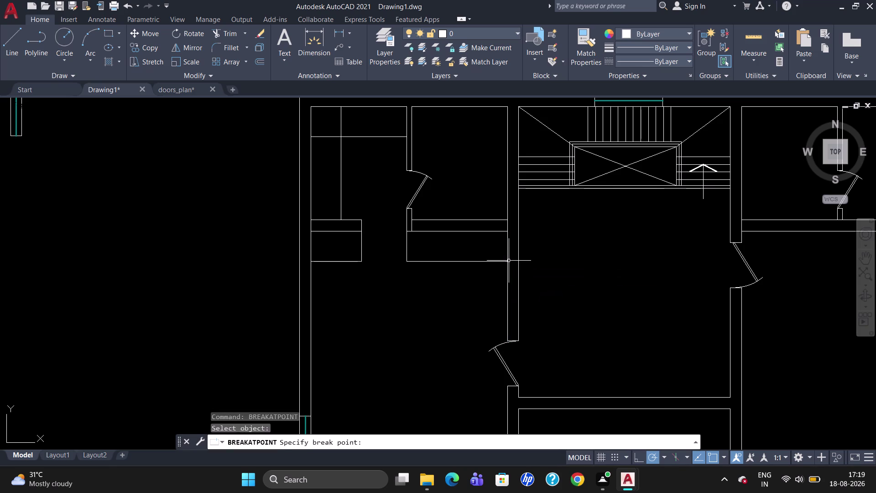
click(506, 249)
Join the centre window box's four edges into one polyline.
click(476, 232)
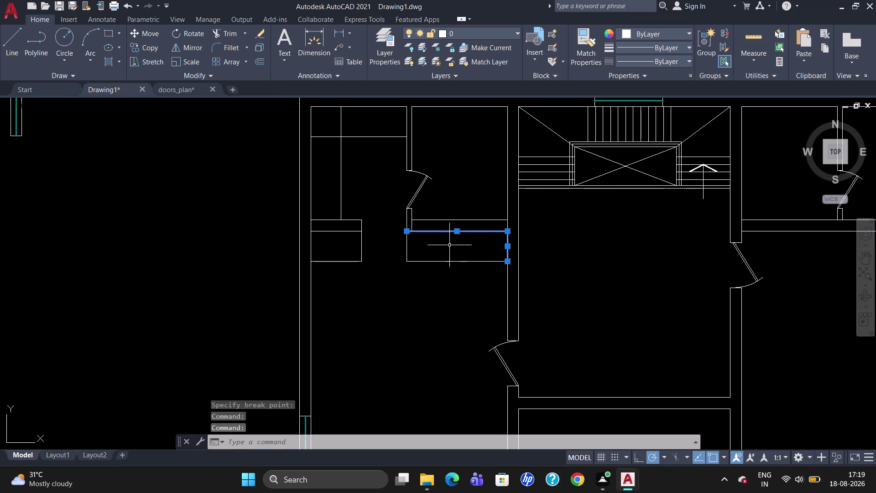
click(408, 249)
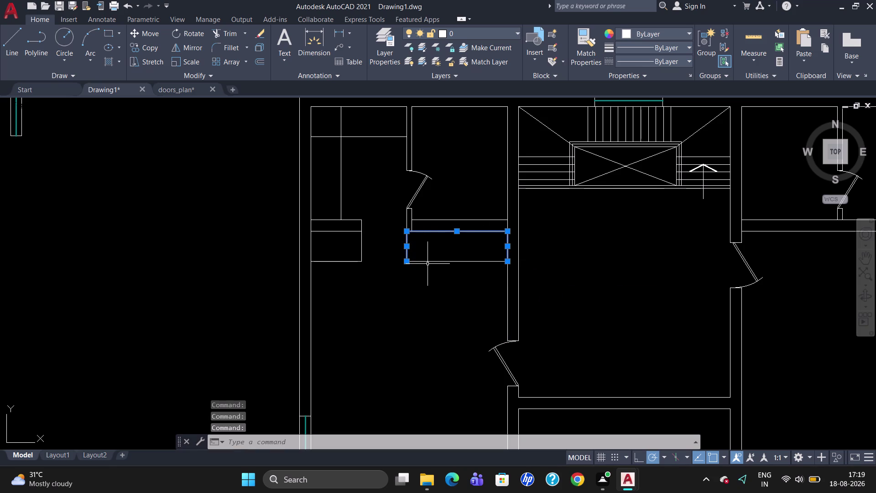
click(430, 262)
key(j)
key(Return)
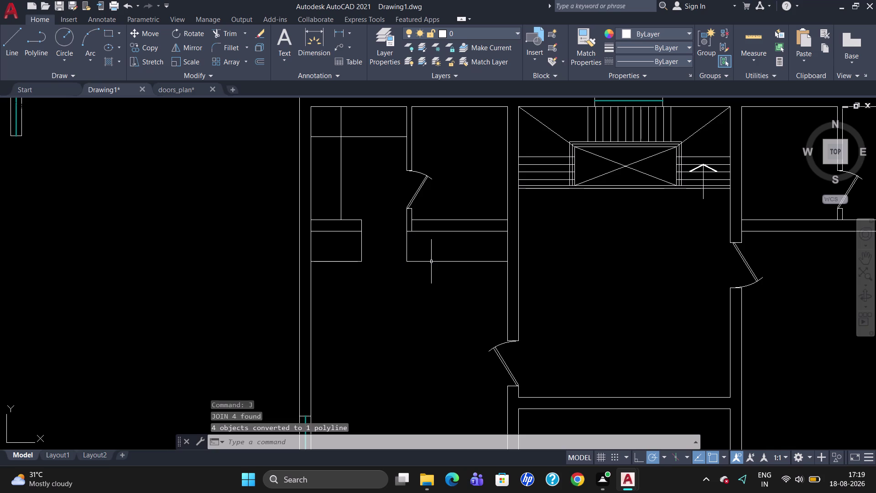
key(o)
key(Return)
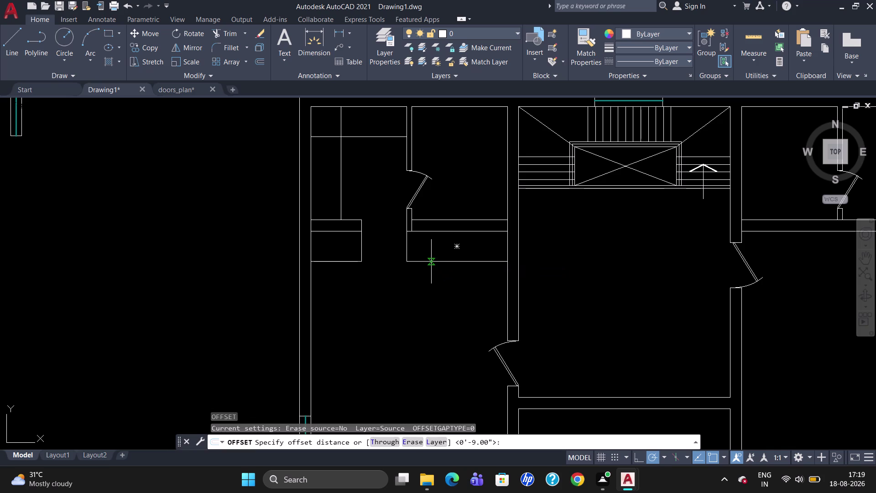
Offset the centre box polyline 2 inches inward and erase the extra outer copy.
text(2")
key(Return)
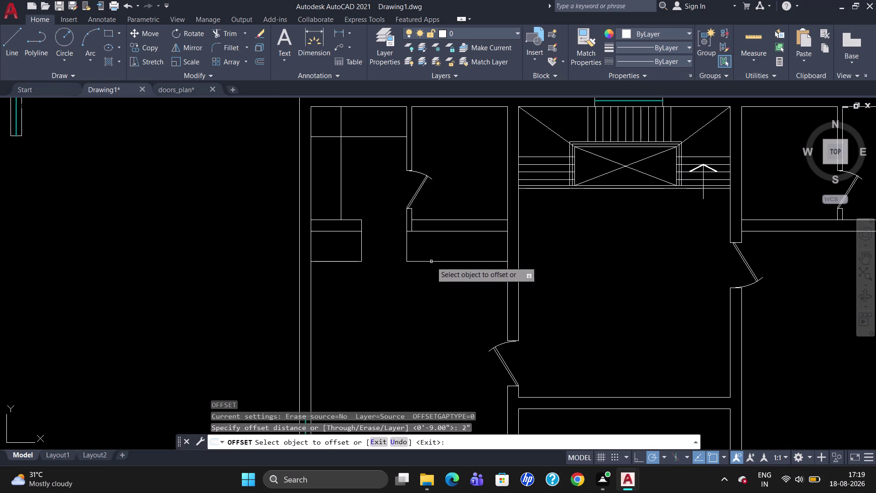
click(449, 232)
click(450, 234)
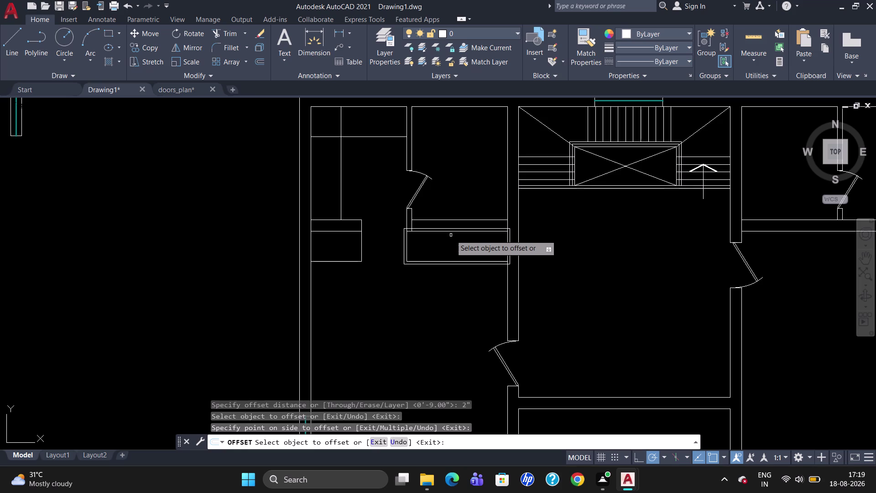
click(449, 232)
click(449, 237)
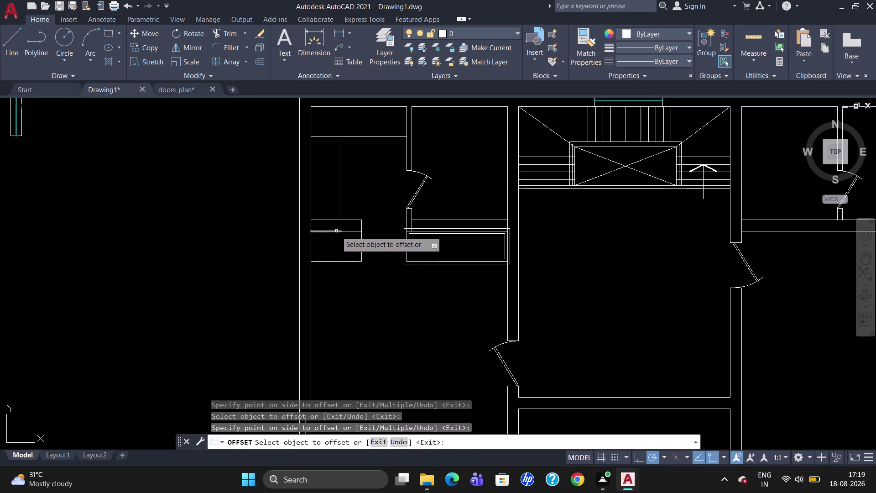
key(Escape)
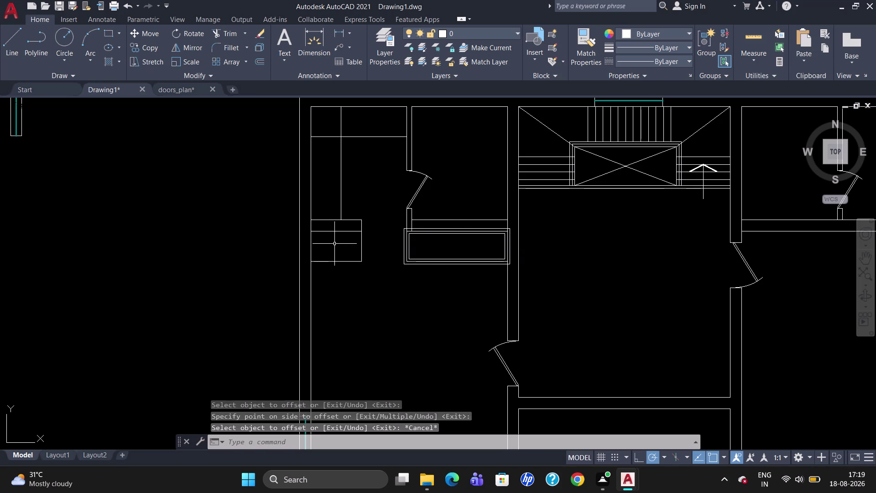
scroll(up, 3)
click(469, 203)
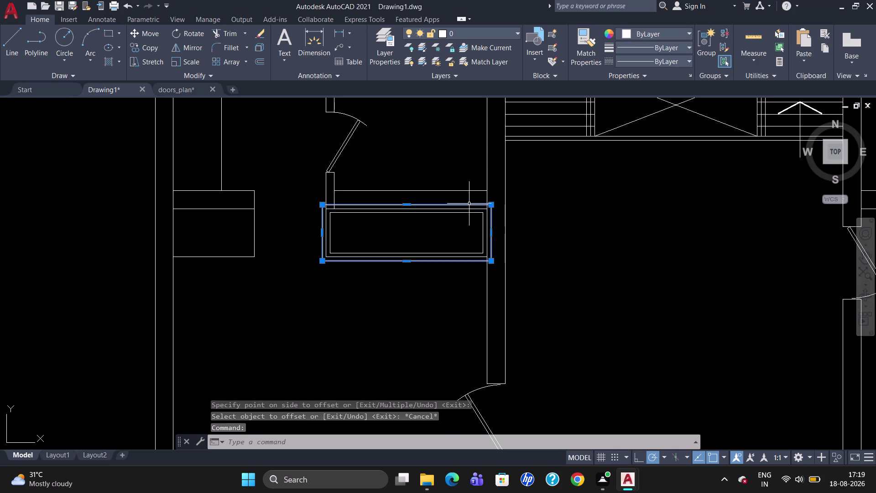
key(Delete)
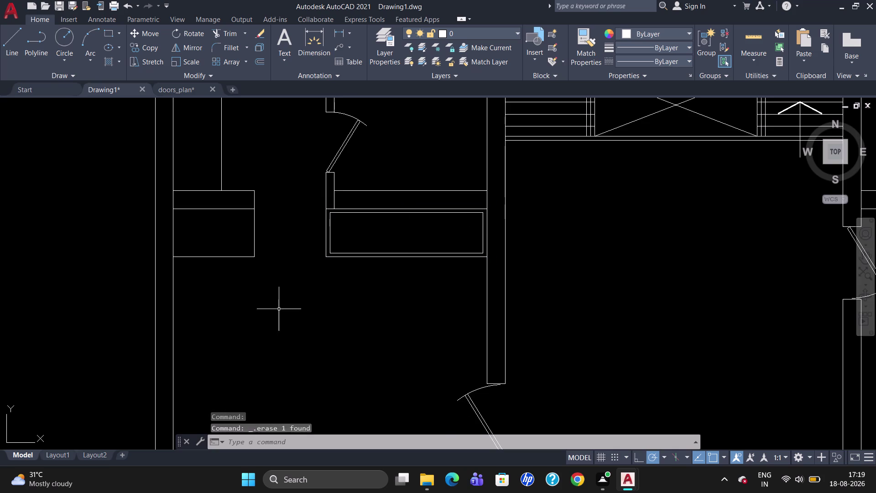
scroll(down, 3)
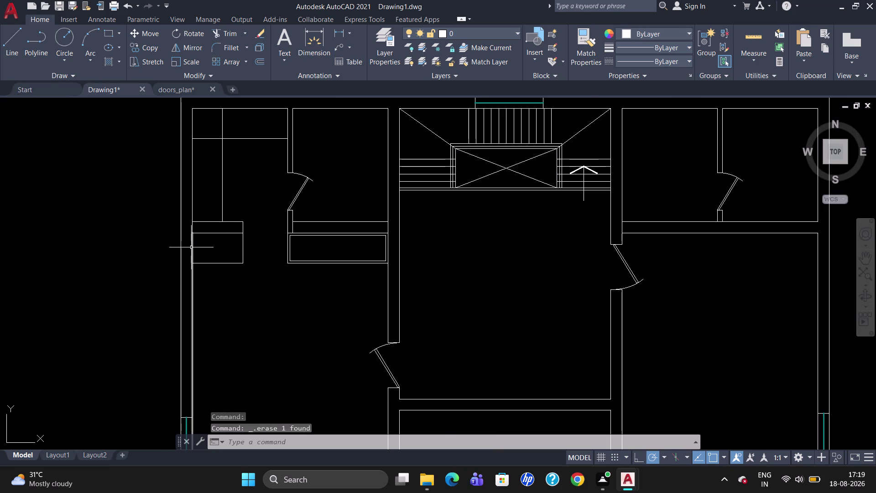
Break the left wall line at the small box's corner.
text(BR)
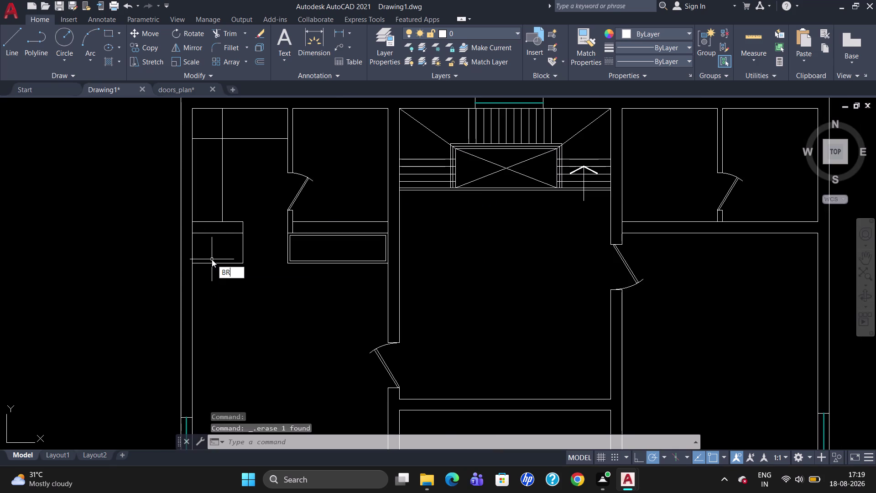
click(227, 292)
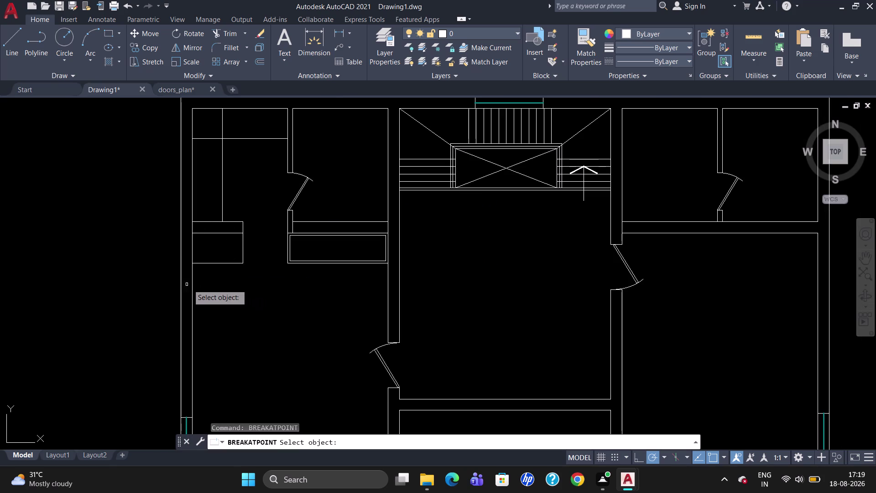
click(191, 283)
click(191, 260)
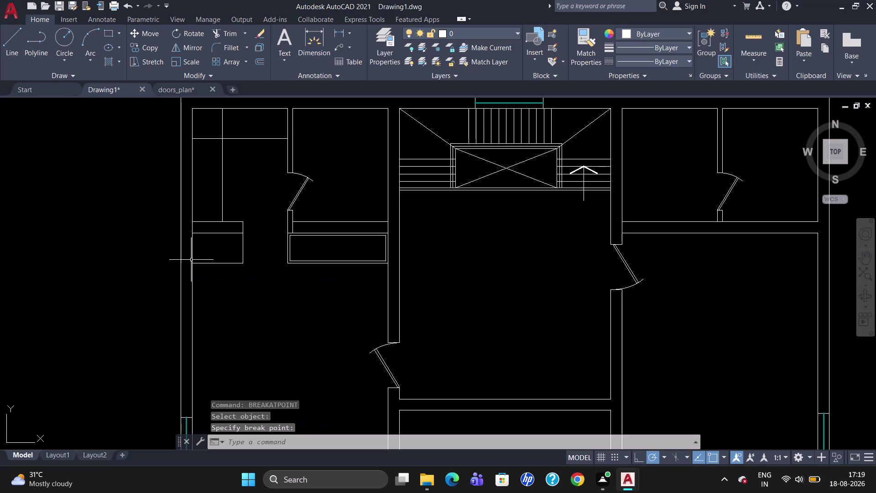
Join the small box's five edges into one polyline.
click(243, 252)
click(230, 262)
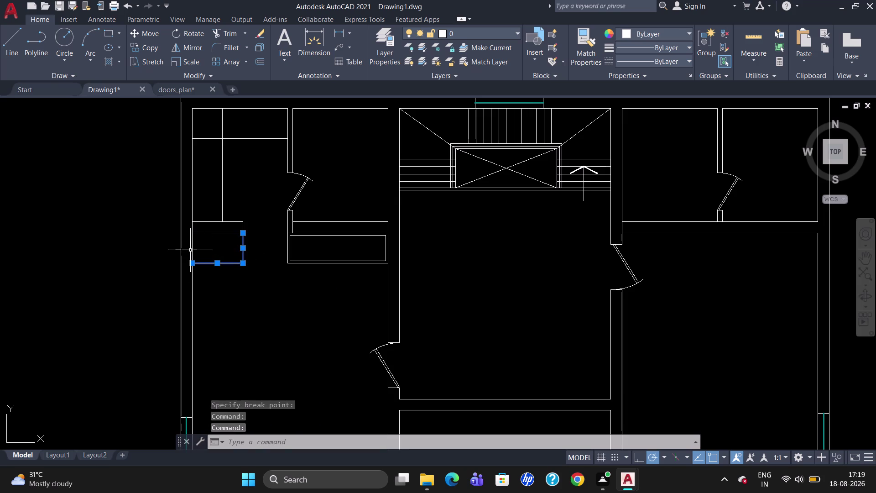
click(190, 249)
click(204, 234)
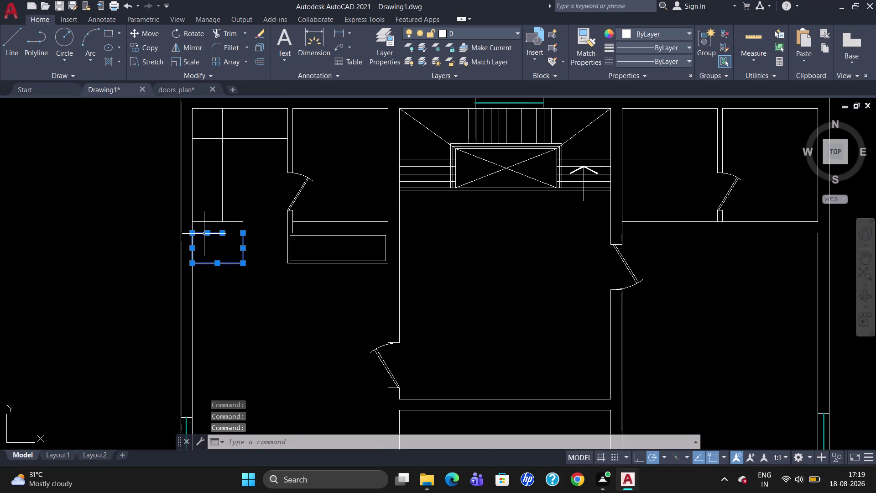
scroll(up, 3)
click(261, 236)
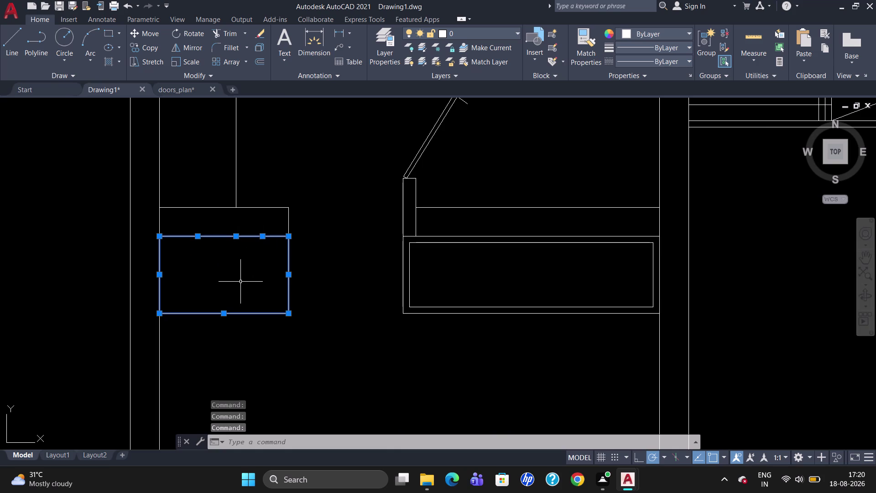
key(j)
key(Return)
key(o)
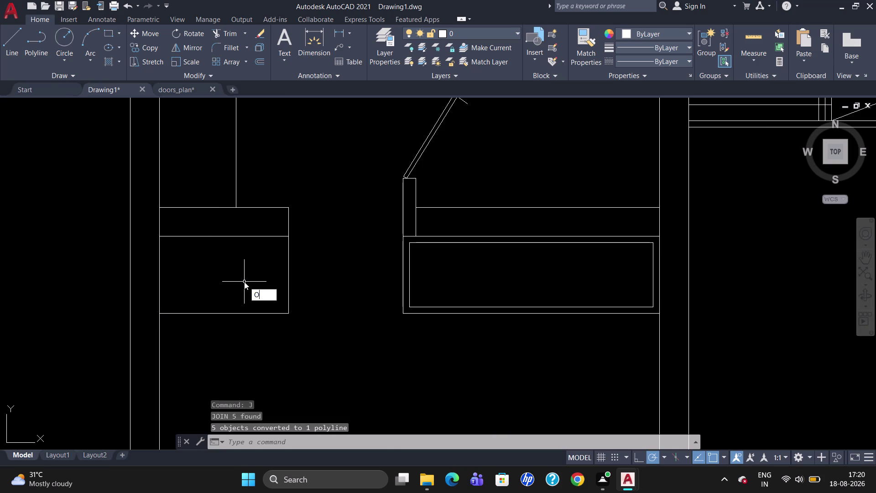
key(Return)
Offset the small box's polyline 2 inches inward to form its inner outline.
text(2")
key(Return)
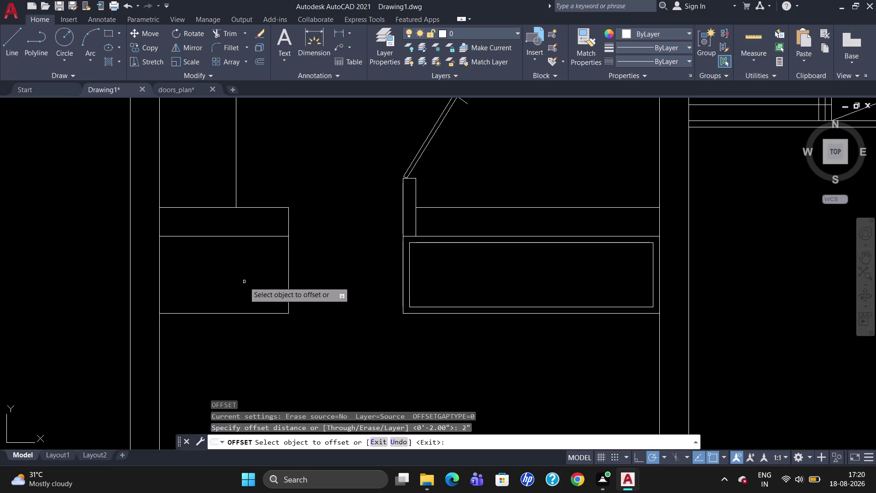
click(237, 236)
click(238, 250)
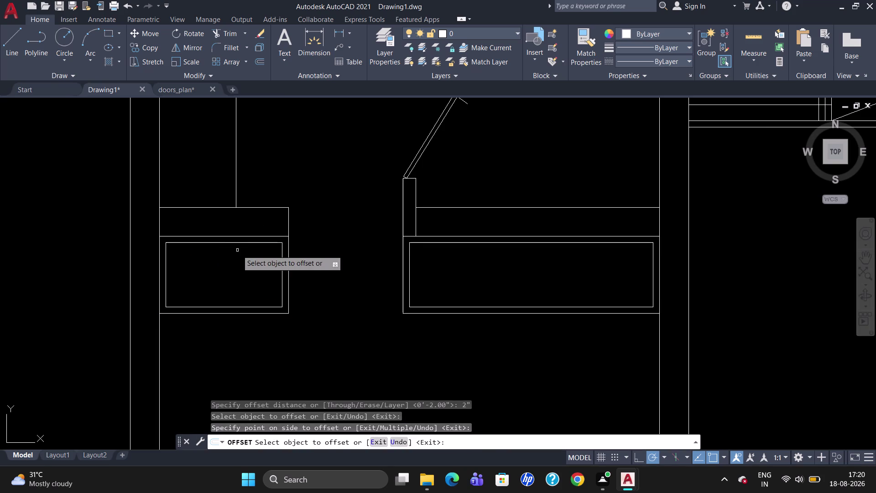
scroll(down, 3)
scroll(up, 3)
scroll(down, 3)
scroll(up, 3)
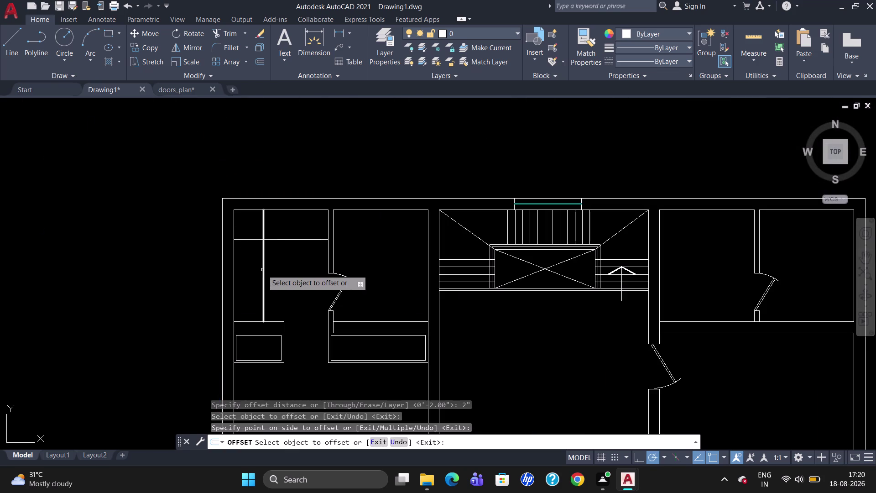
key(Escape)
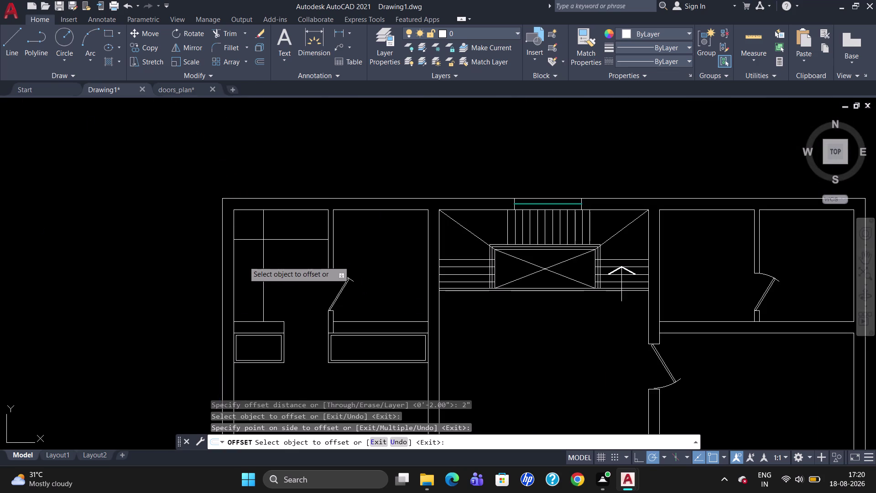
Break the upper-left room's horizontal line and left wall line at the box corners.
text(BR)
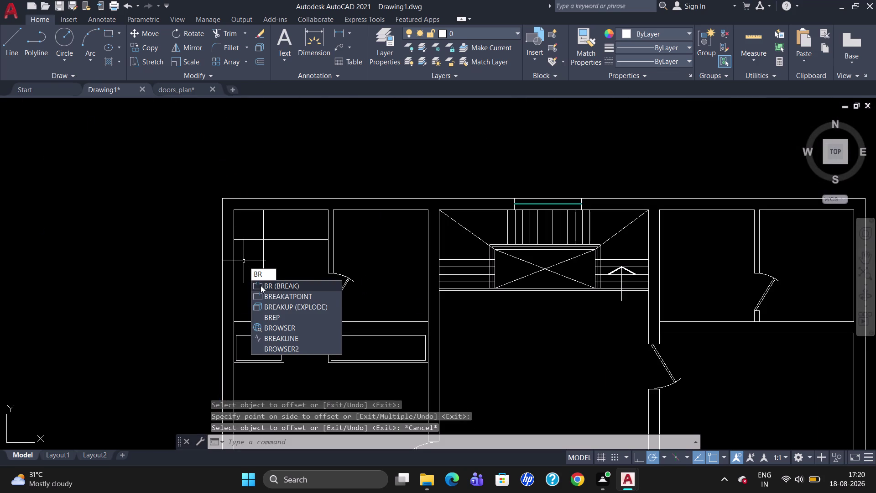
click(265, 294)
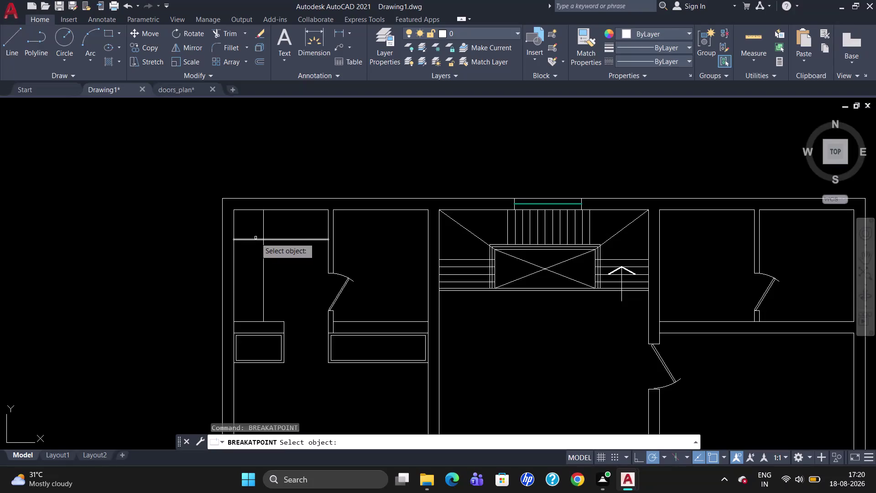
click(255, 239)
click(265, 241)
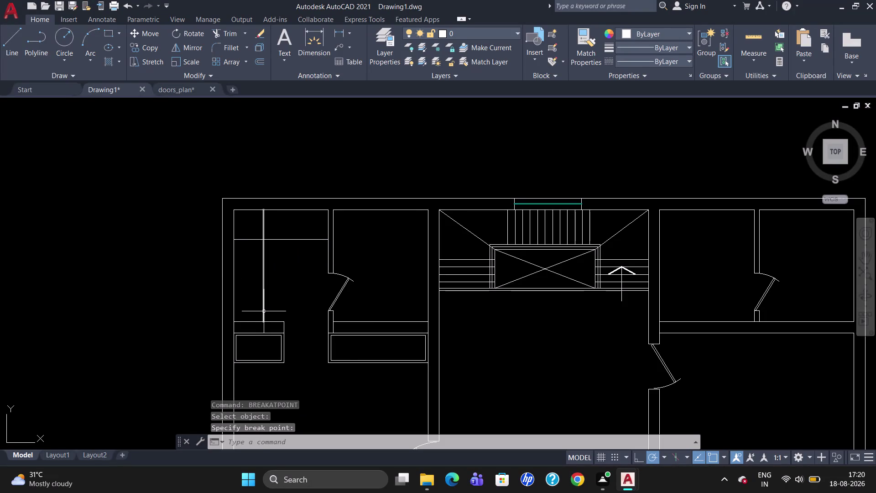
text(BR)
click(284, 349)
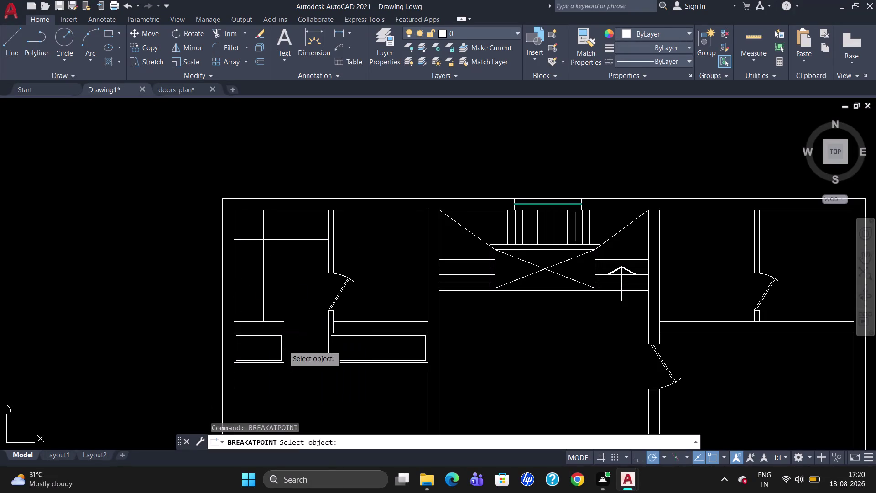
click(232, 262)
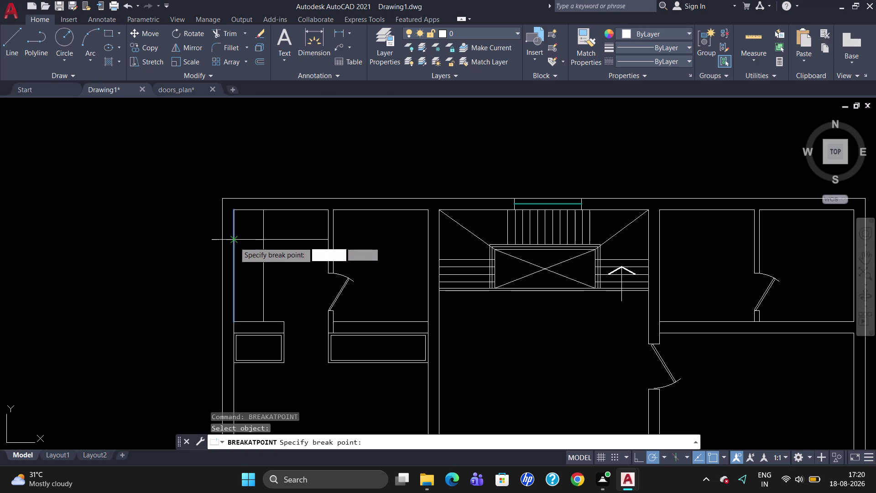
click(234, 241)
Break the tall box's vertical line at its corner.
text(B)
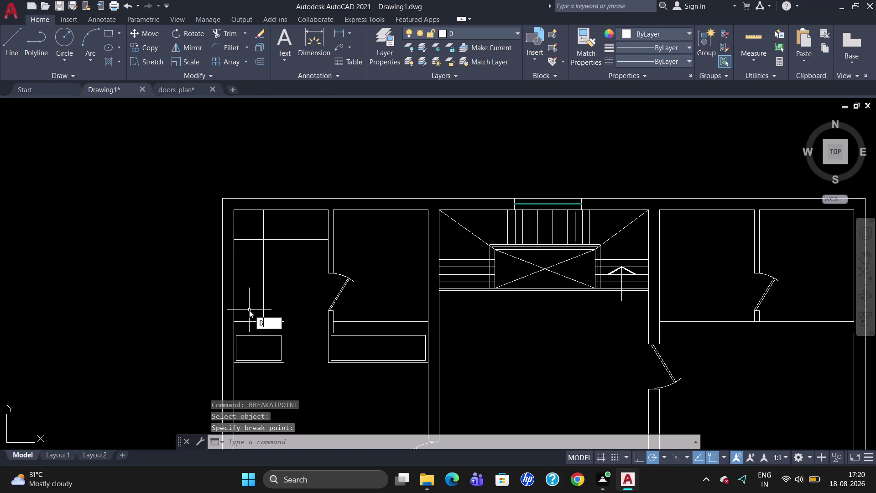
text(R)
click(270, 342)
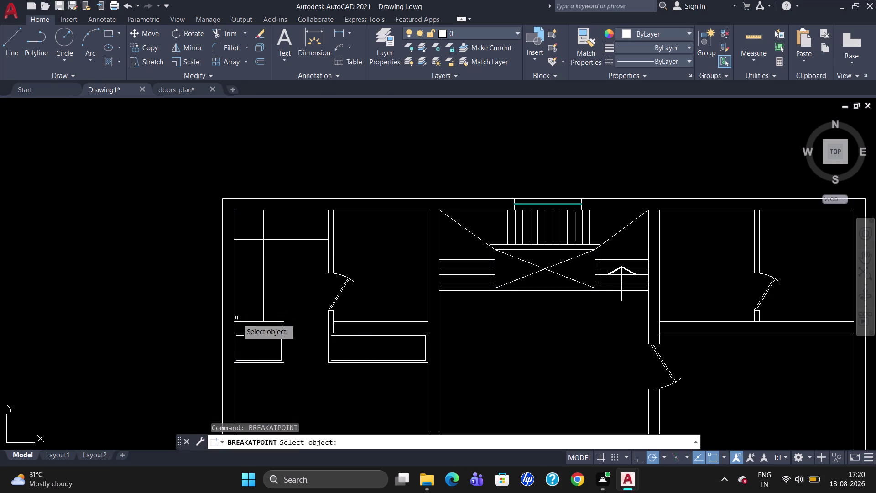
click(264, 291)
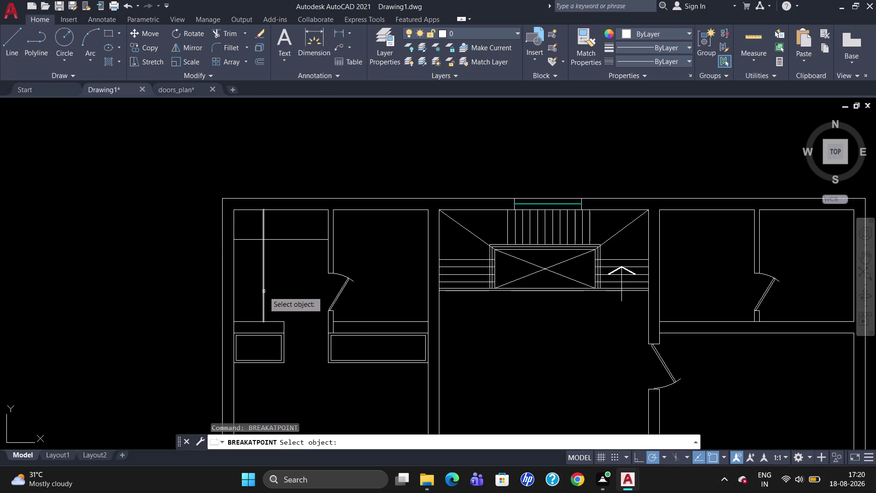
click(262, 239)
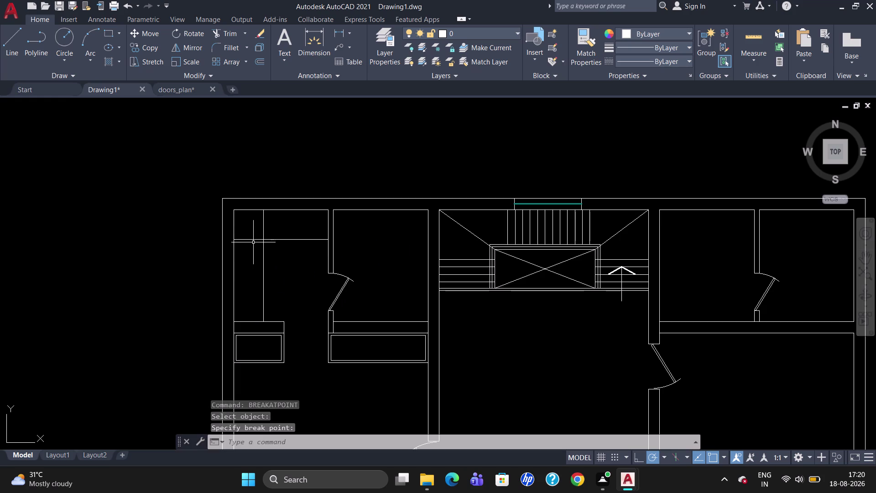
click(254, 240)
Join the tall box's four edges along the left wall into one polyline.
click(234, 267)
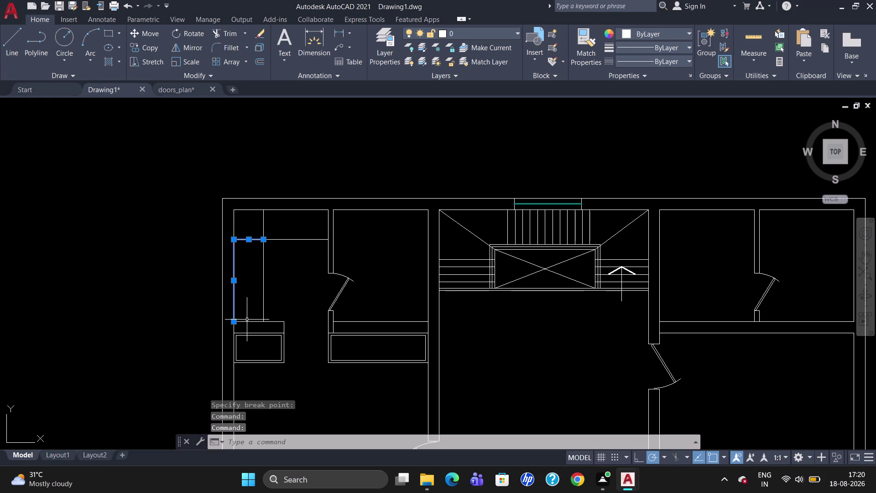
click(247, 320)
click(263, 295)
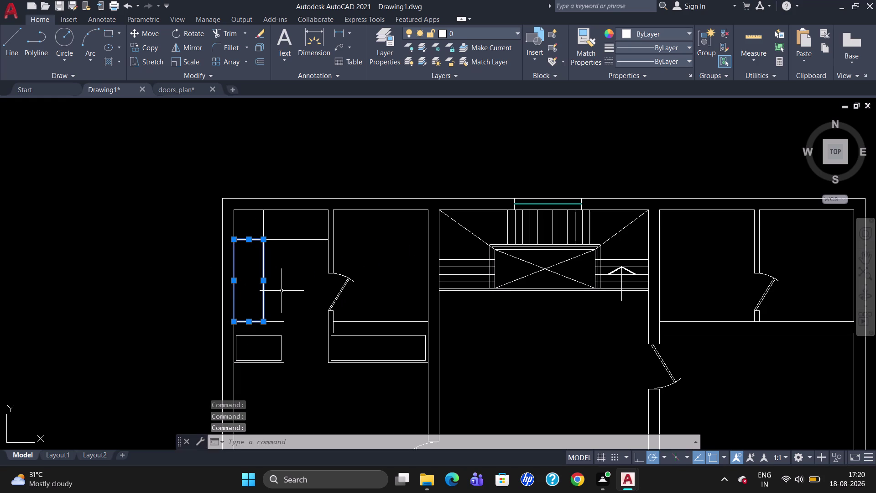
key(j)
key(Return)
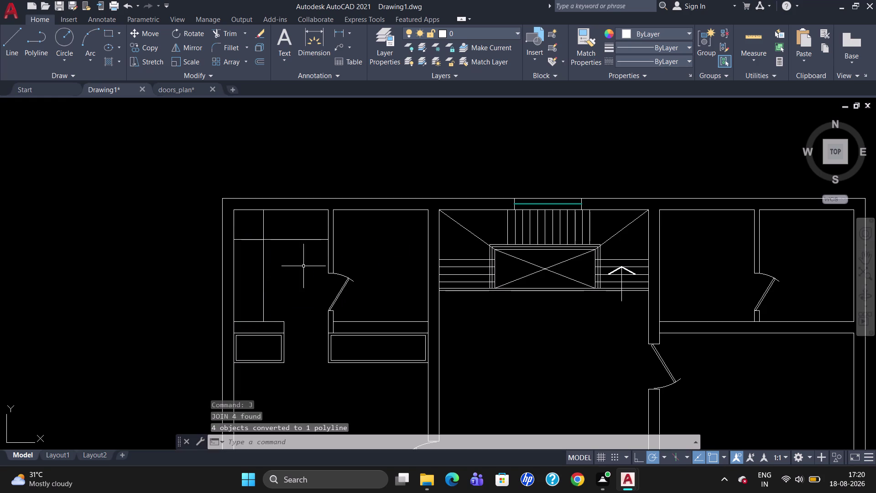
scroll(down, 3)
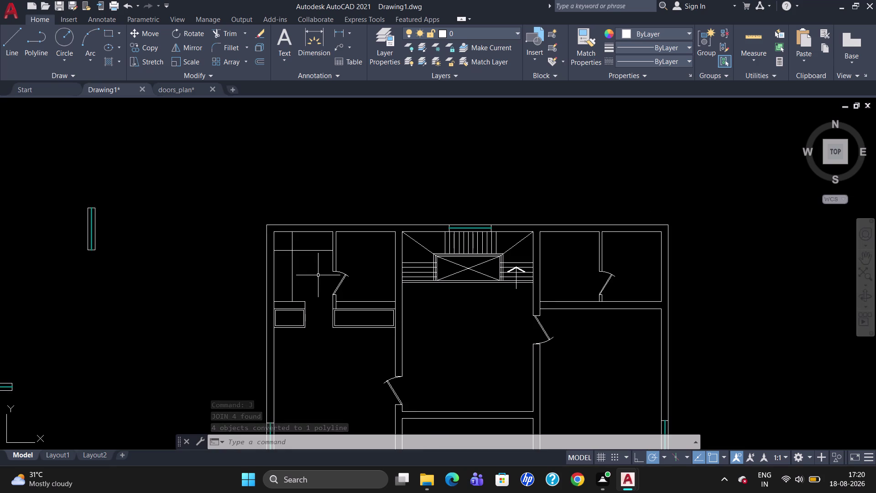
scroll(up, 3)
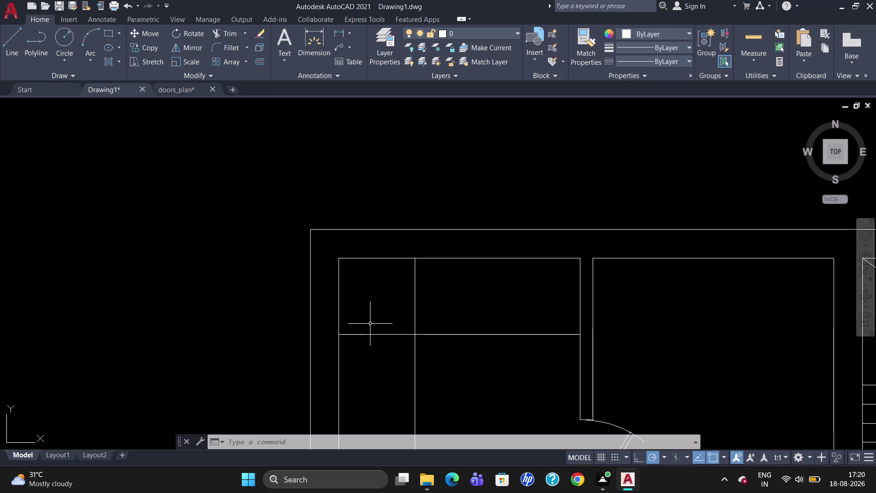
Draw a vertical line from the horizontal line up to the top edge near the upper-left room's left wall.
key(l)
key(Return)
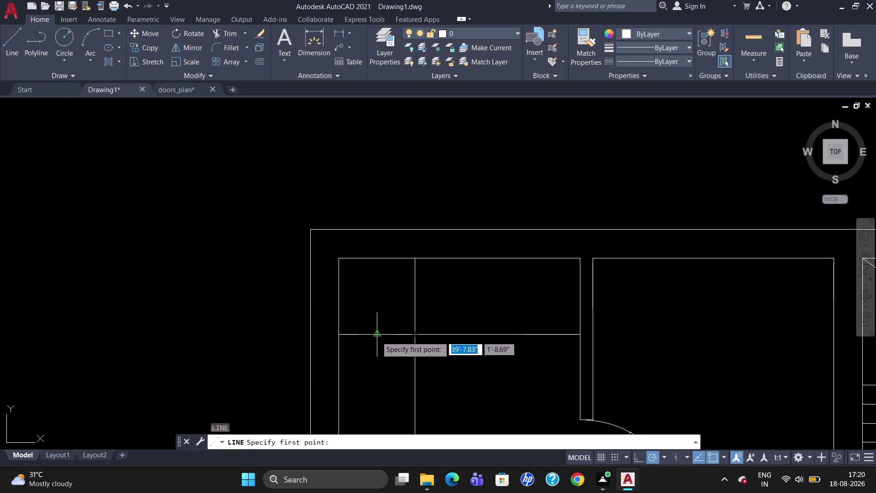
click(376, 336)
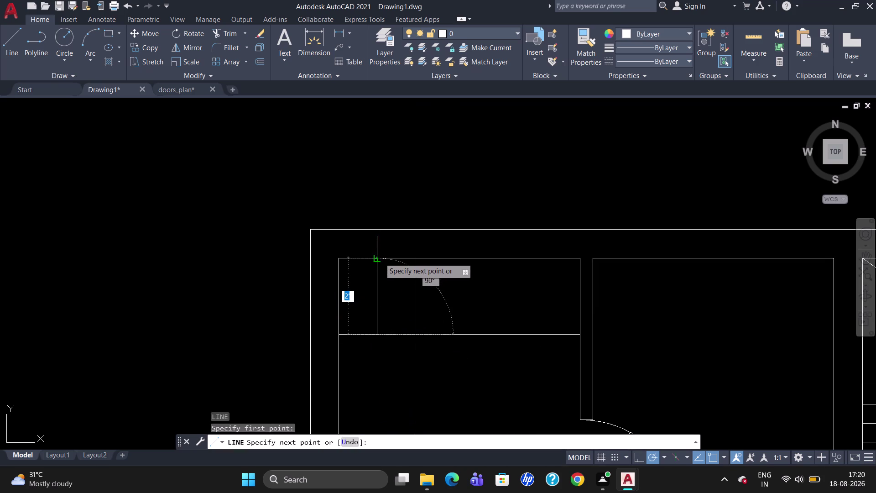
click(379, 258)
key(Escape)
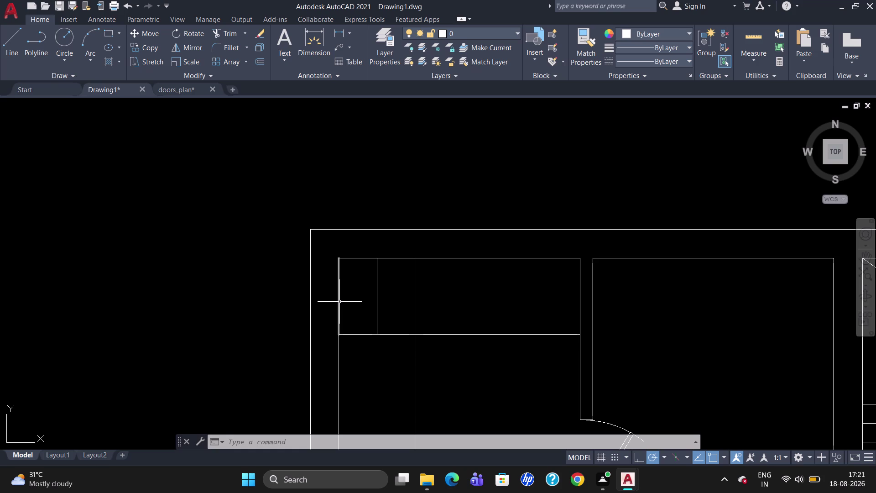
click(377, 309)
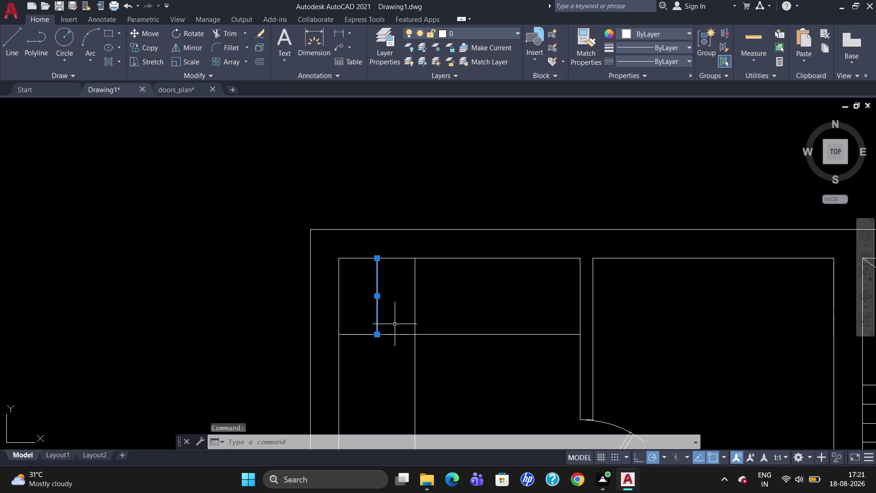
key(Escape)
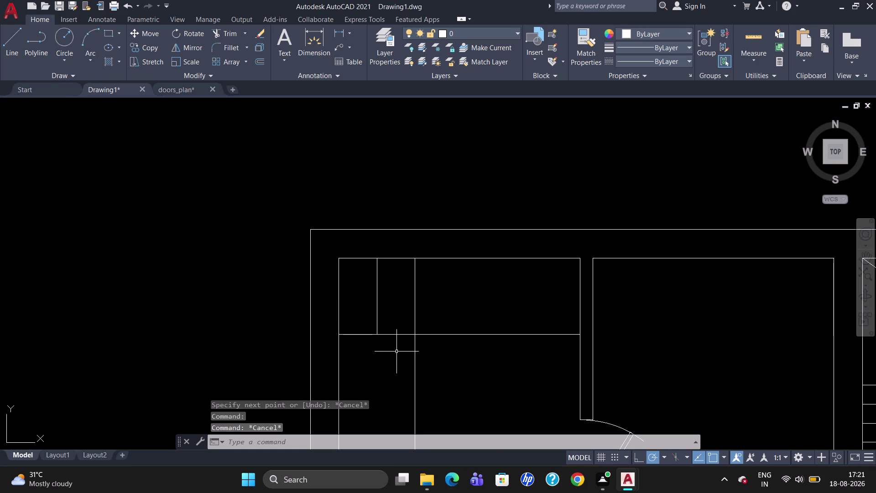
Break the lower horizontal wall line at the window corners with BREAKATPOINT.
text(BR)
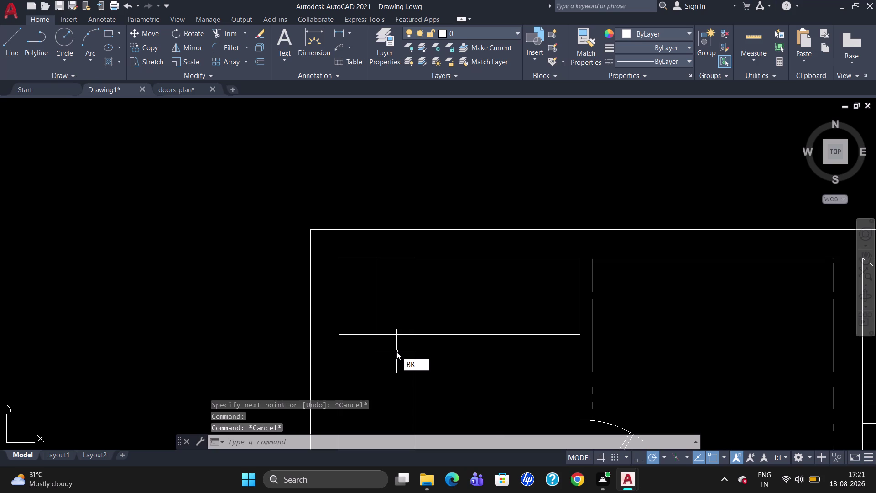
click(417, 386)
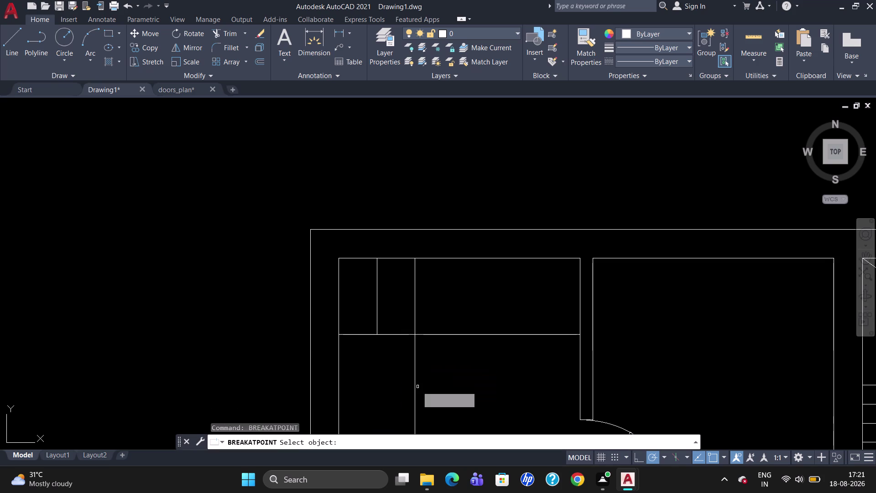
click(391, 335)
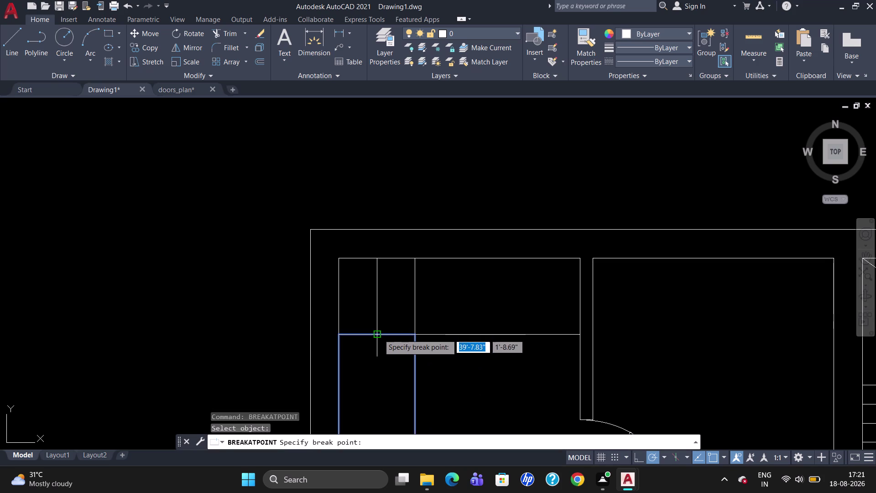
click(377, 333)
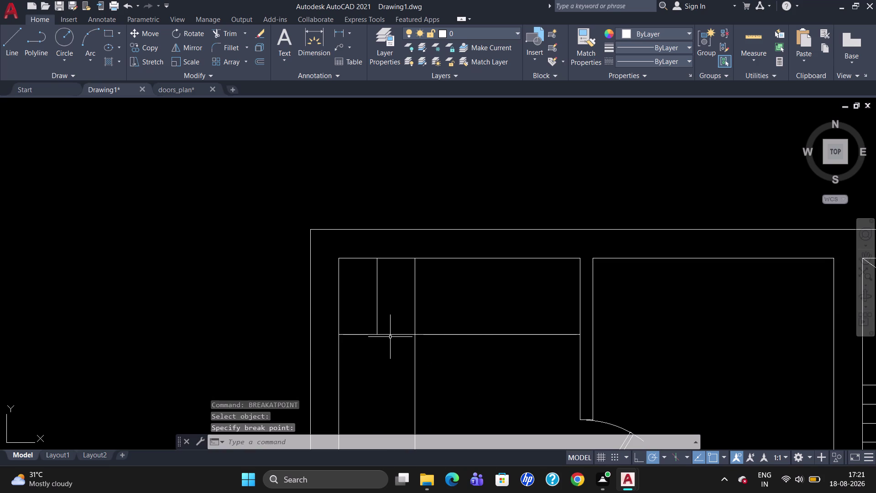
key(b)
key(r)
click(426, 401)
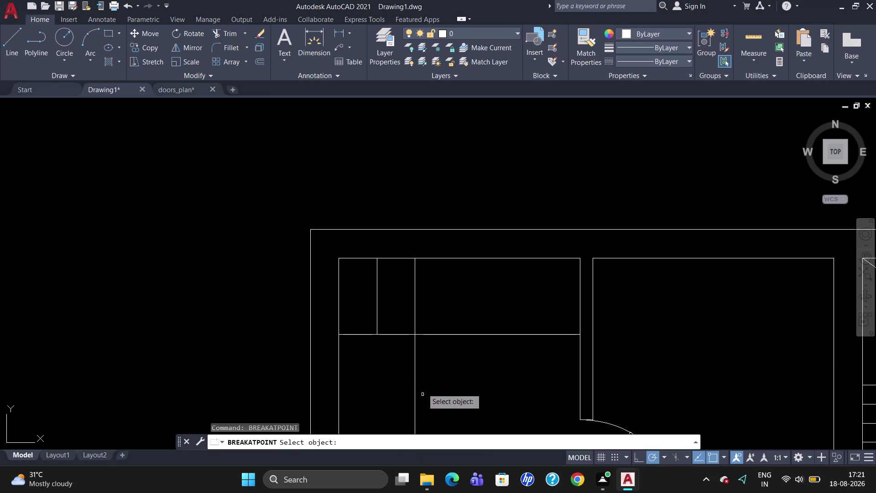
click(406, 333)
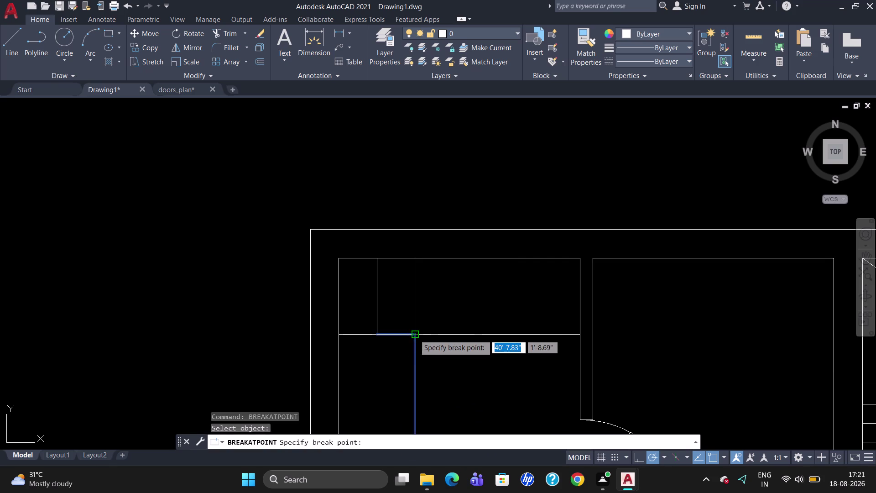
click(414, 335)
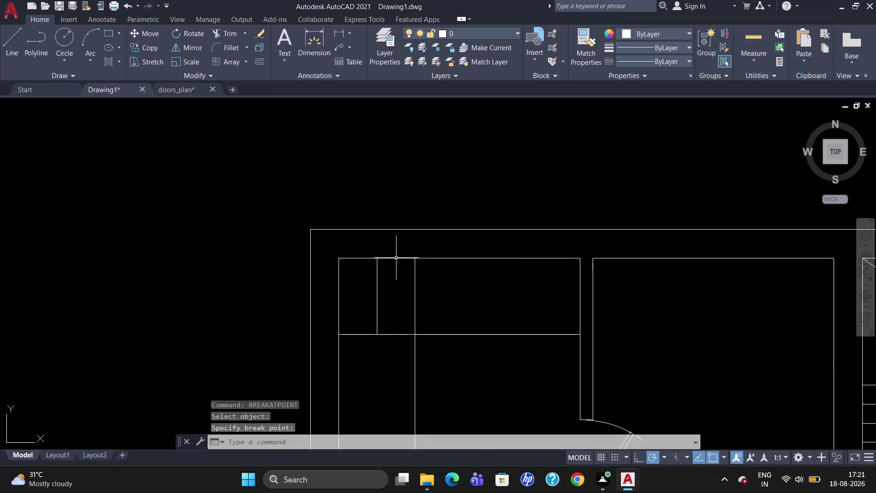
click(397, 334)
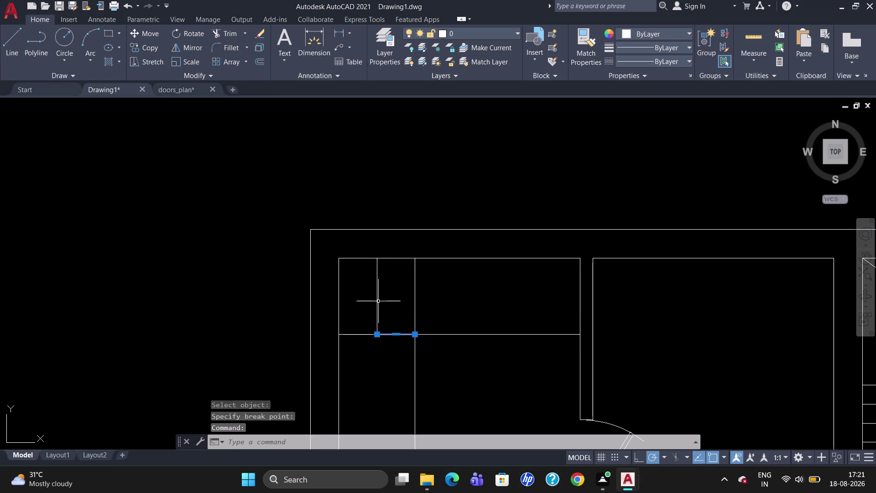
click(377, 300)
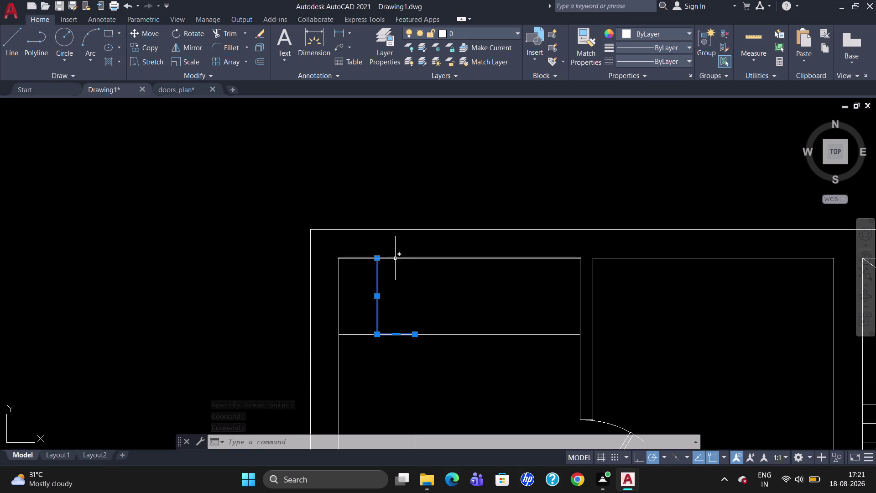
key(Escape)
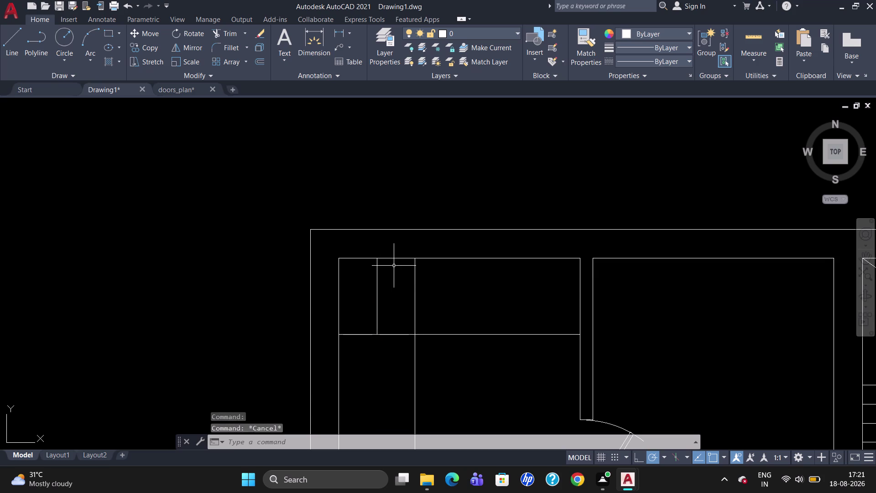
Break the top wall line at both window edges.
text(BR)
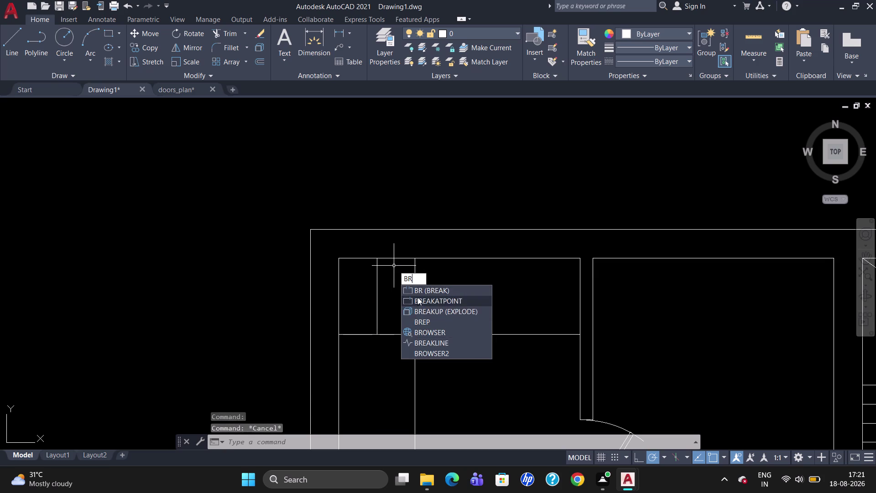
click(418, 297)
click(405, 259)
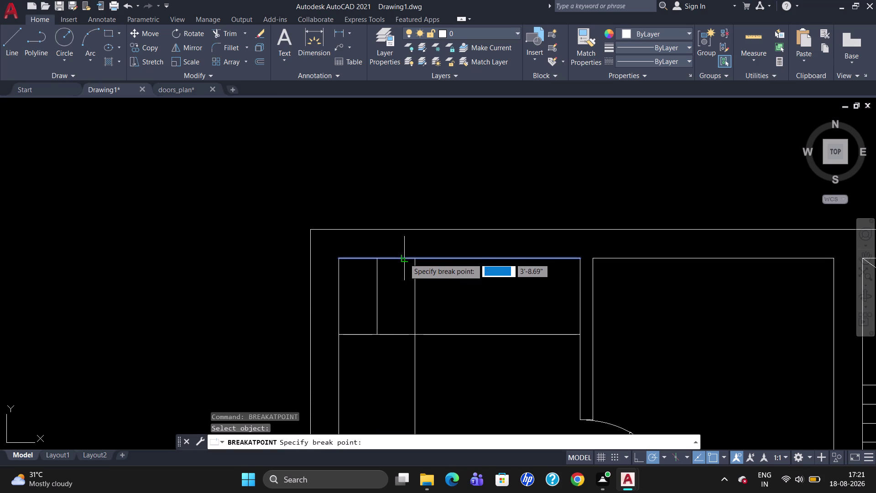
click(414, 259)
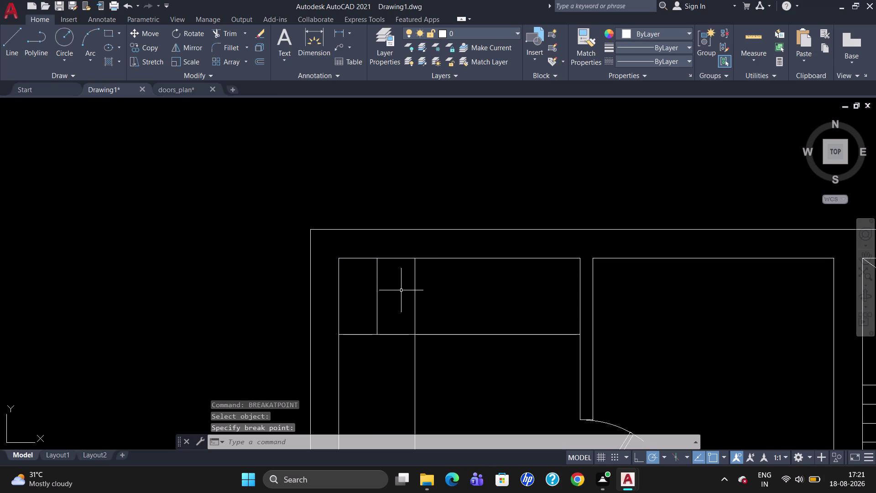
text(BR)
click(429, 324)
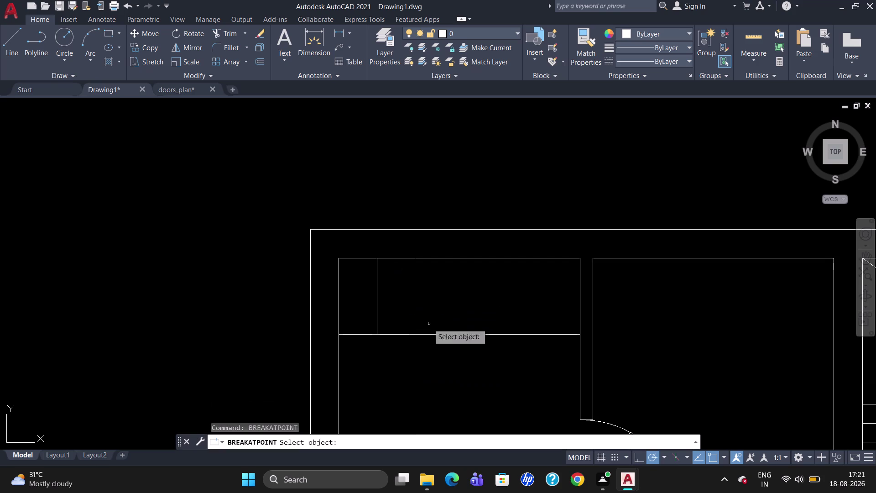
click(387, 257)
click(376, 258)
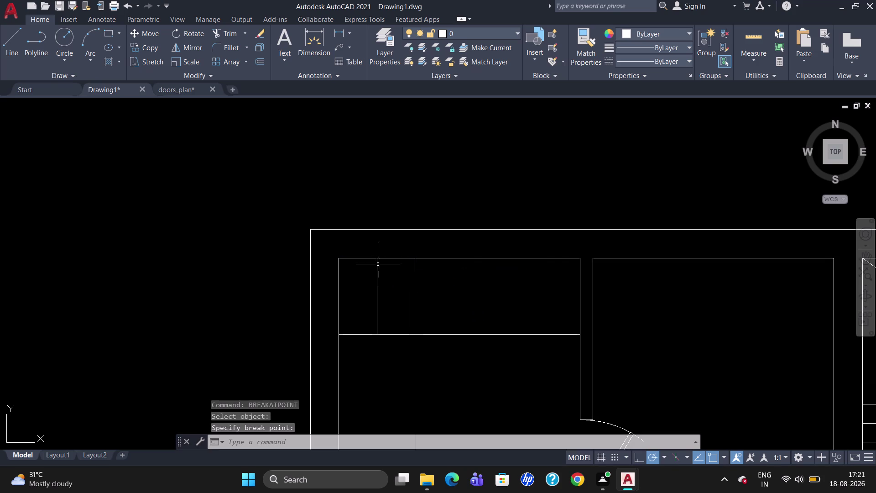
Join the window's edges into a single polyline.
click(376, 309)
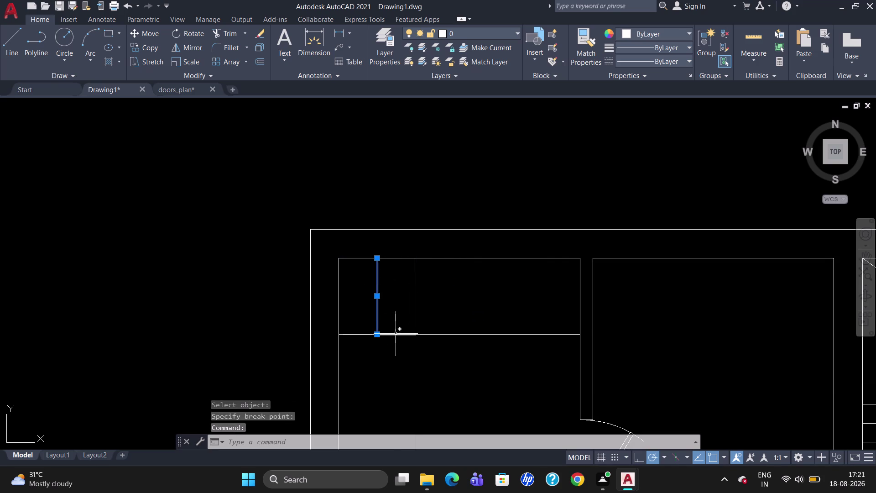
click(396, 333)
click(394, 258)
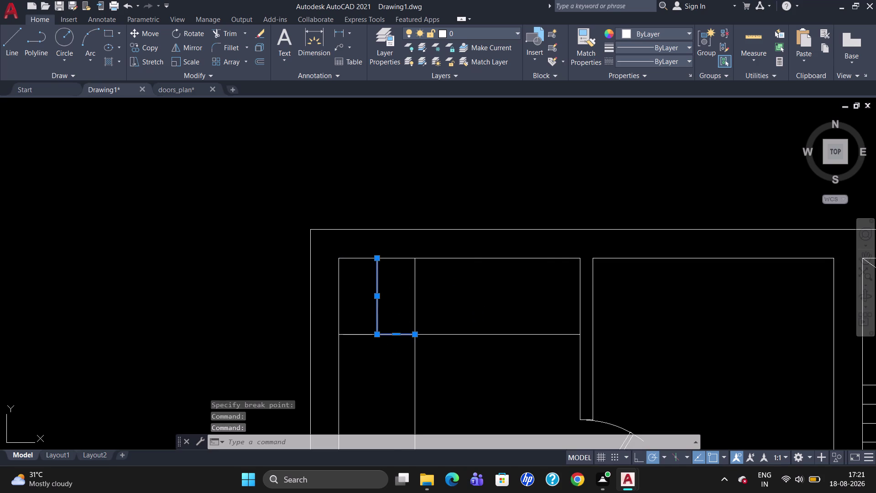
key(j)
key(Return)
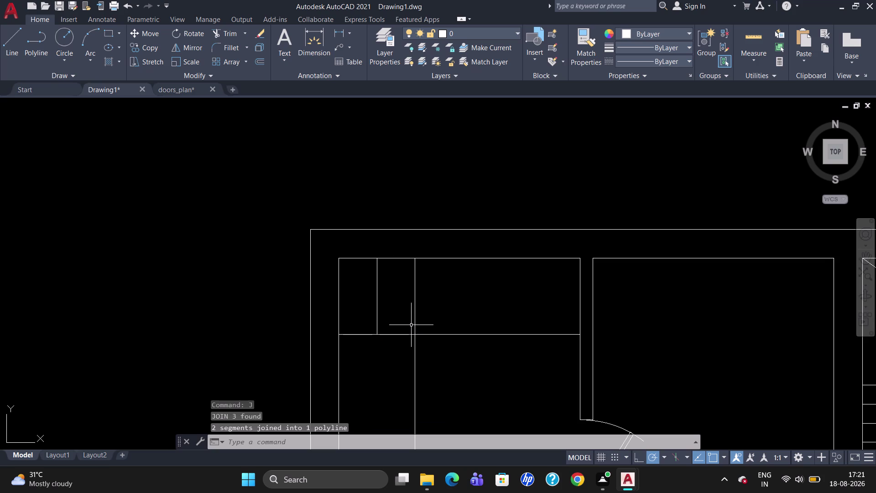
Offset the window polyline 2" to the inside.
key(o)
key(Return)
text(2)
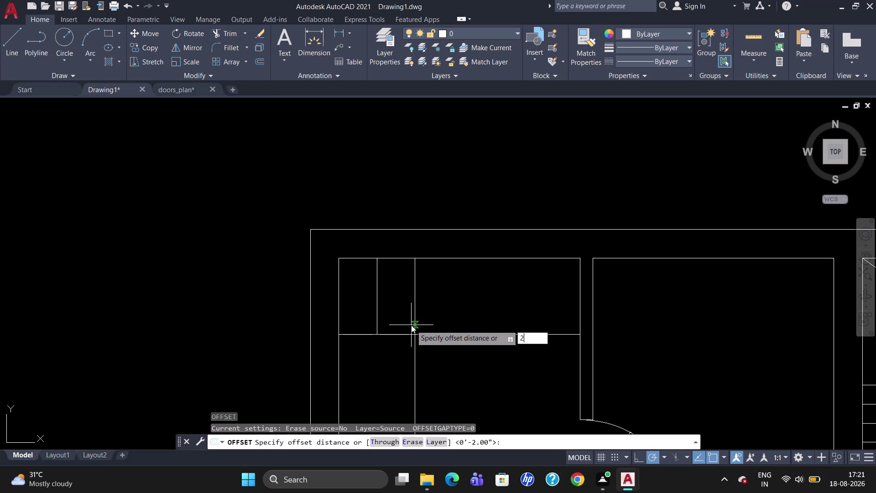
text(")
key(Return)
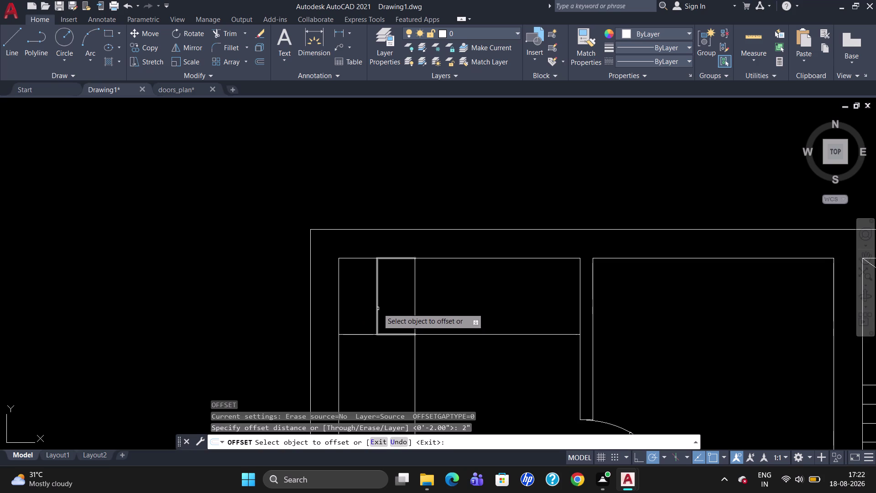
click(376, 307)
click(390, 311)
key(Escape)
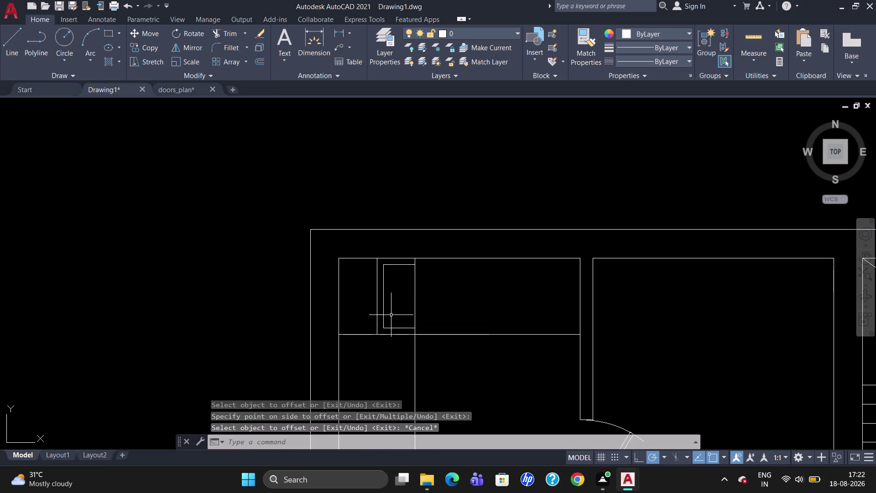
scroll(down, 3)
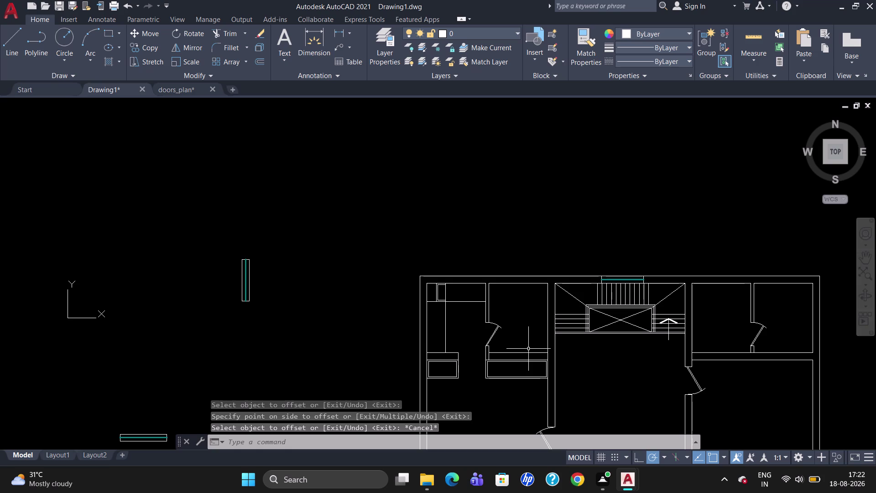
Inspect the upper-right room, starting and cancelling line and polyline commands at its corner.
scroll(down, 3)
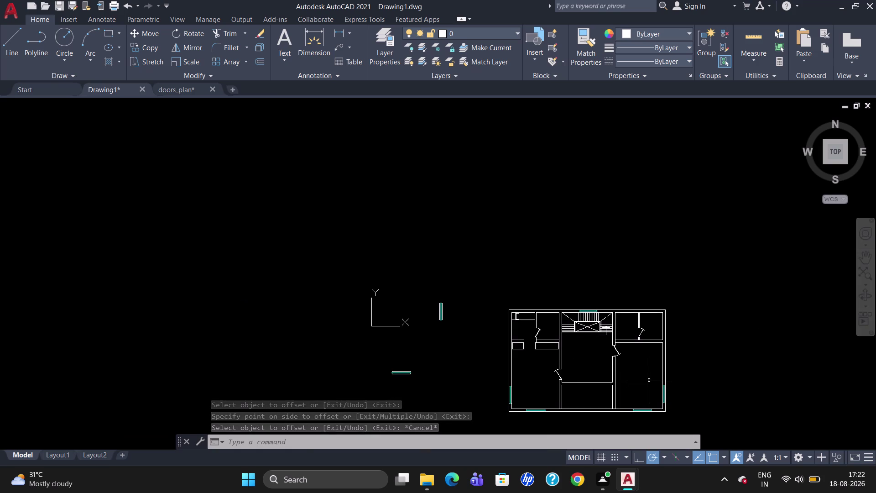
scroll(up, 3)
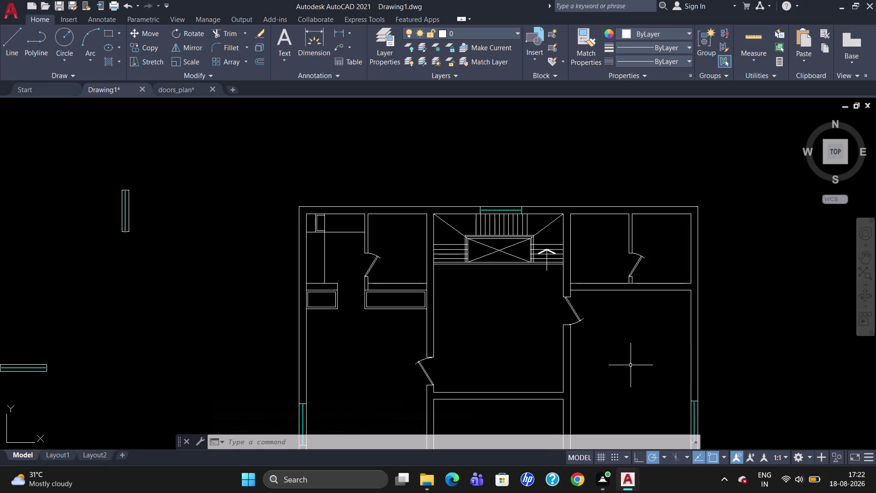
scroll(down, 3)
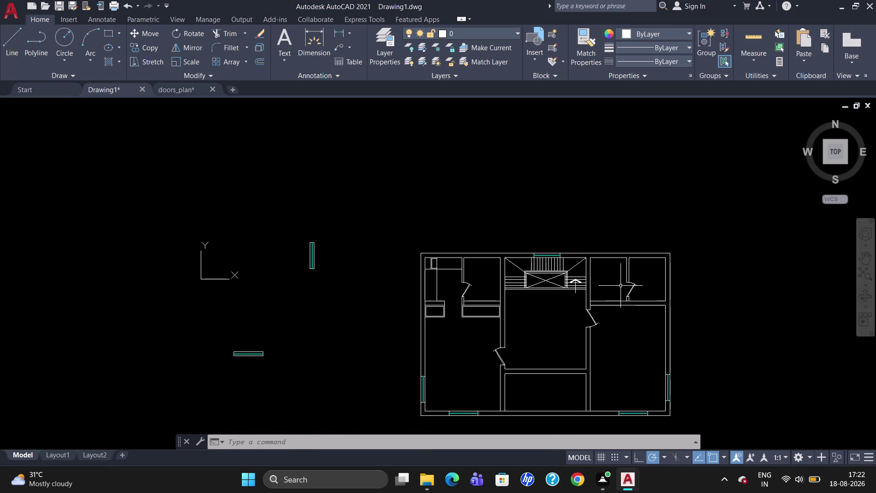
scroll(up, 3)
scroll(down, 3)
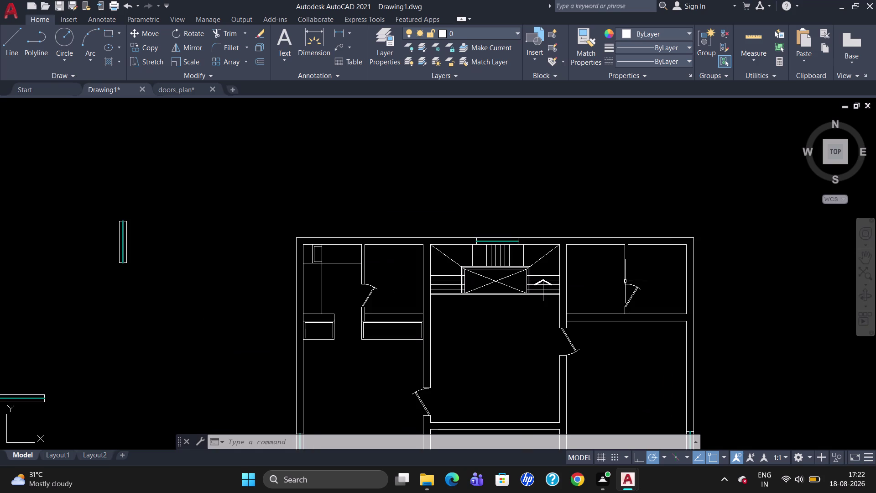
scroll(up, 3)
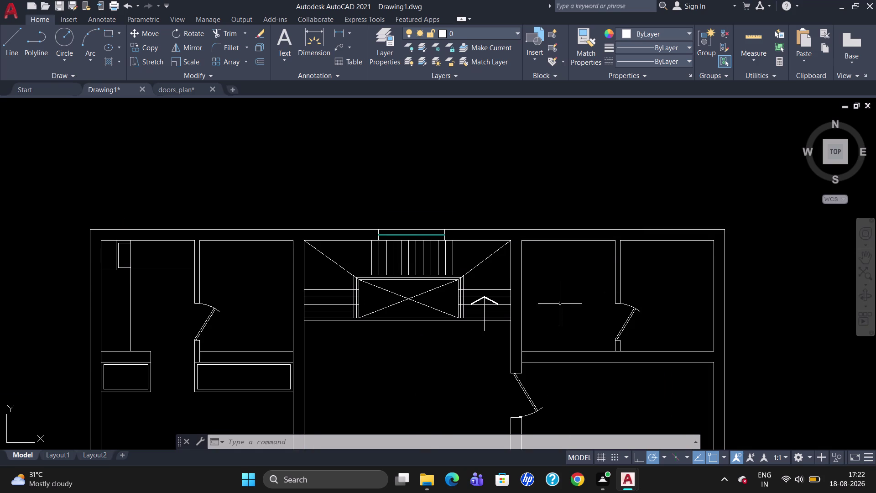
key(Escape)
key(l)
key(Return)
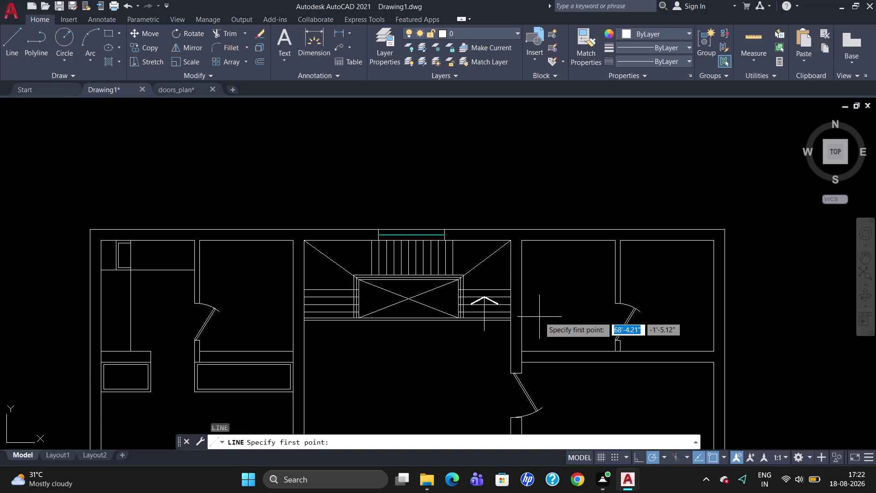
key(Escape)
text(PL)
key(Return)
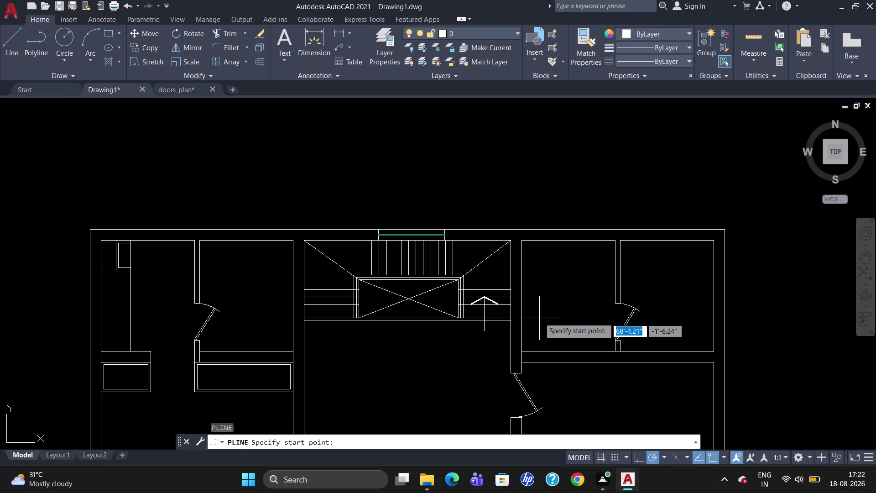
click(520, 239)
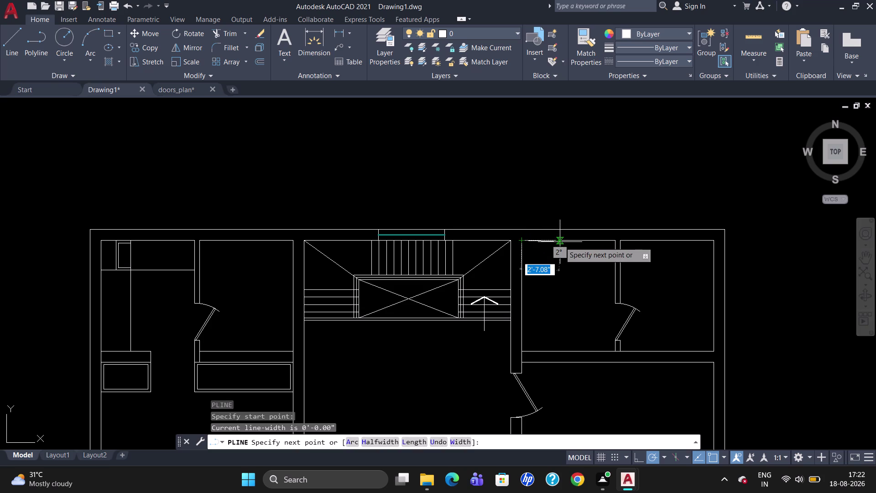
key(Escape)
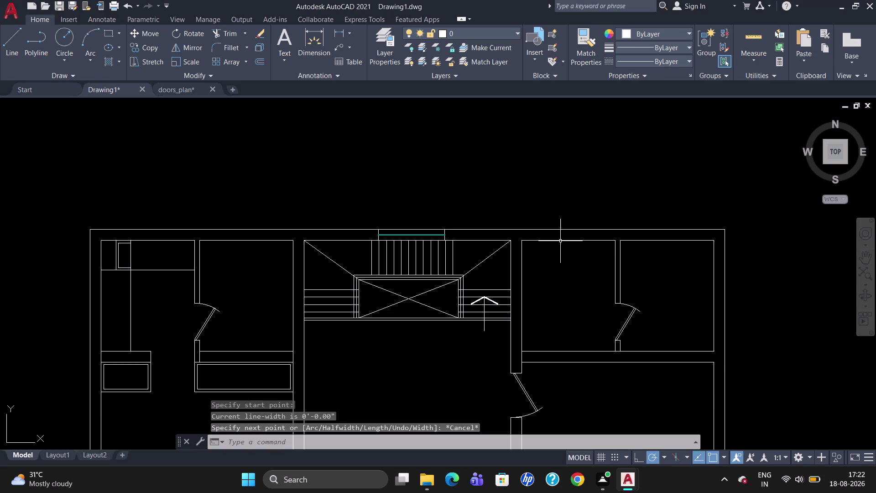
Try a line tracked 2' from the room's top-left corner, then cancel it.
key(l)
key(Return)
text(TK)
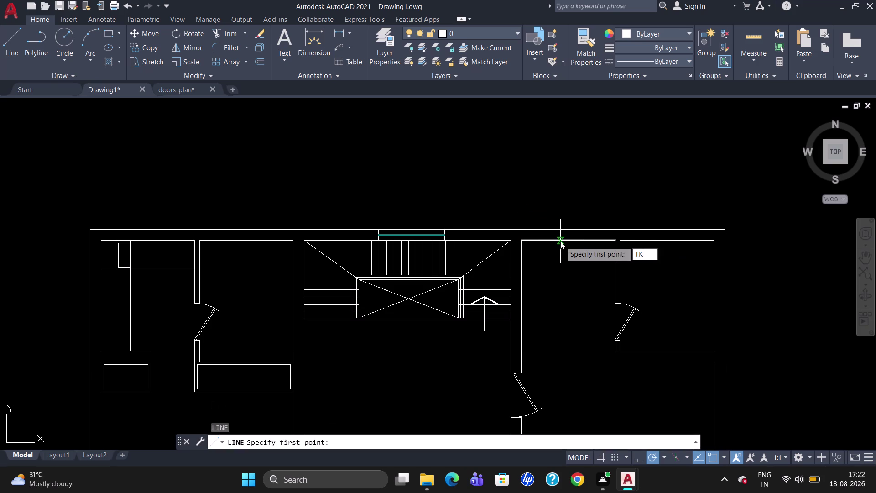
key(Return)
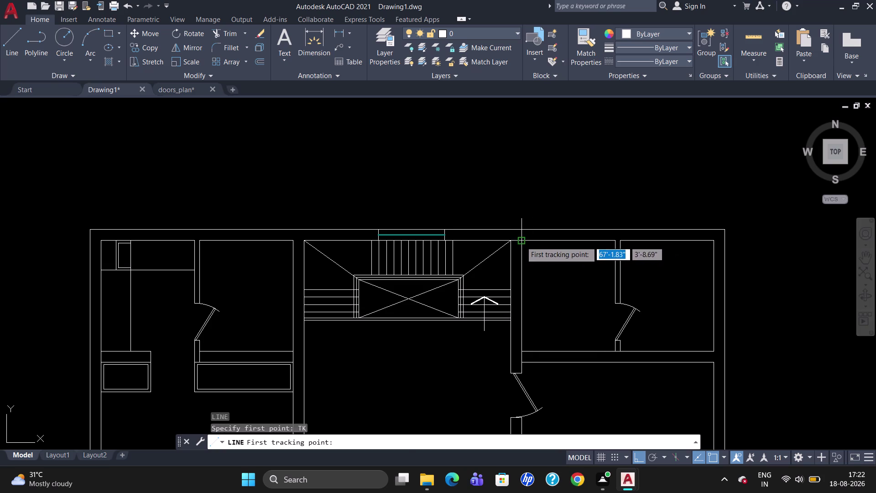
click(522, 240)
text(2')
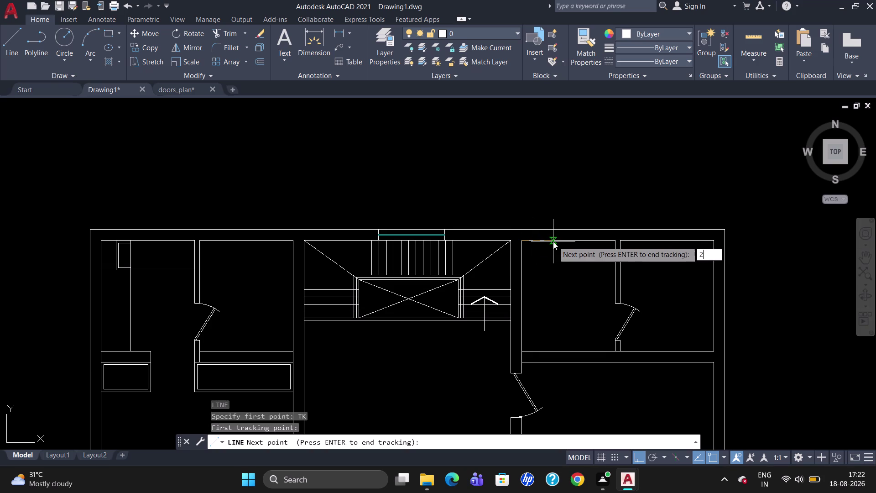
key(Return)
key(Return)
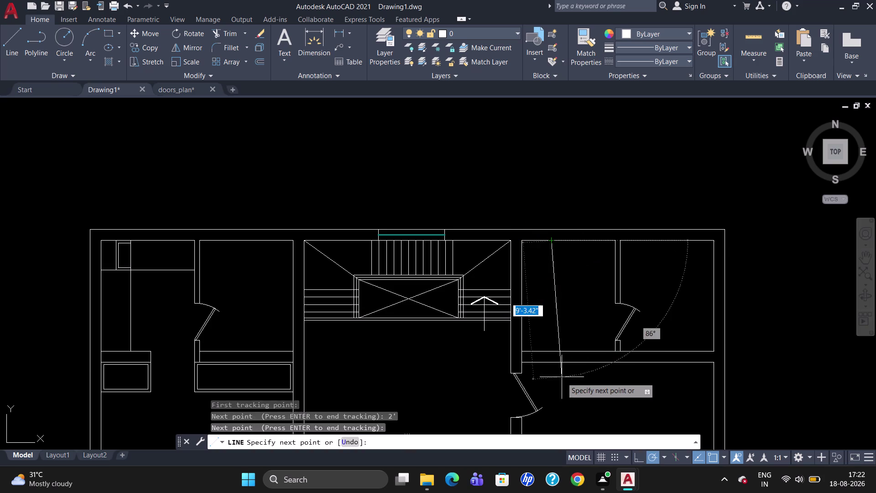
click(551, 352)
key(Escape)
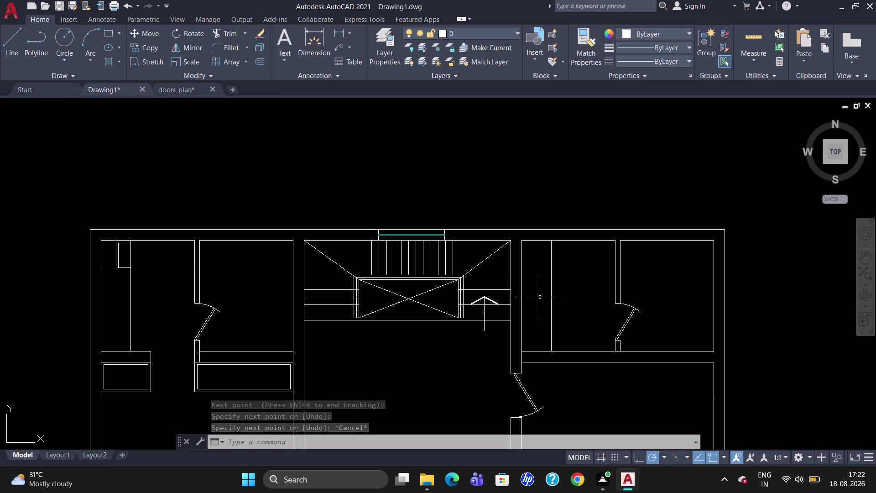
Draw the horizontal guide line starting 2' below the room's top-left corner using TK tracking.
key(l)
key(Return)
text(TK)
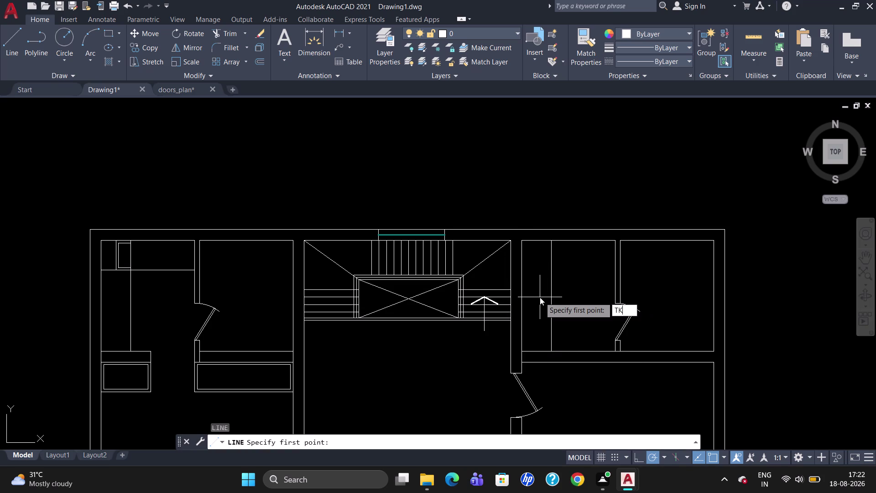
key(Return)
click(520, 238)
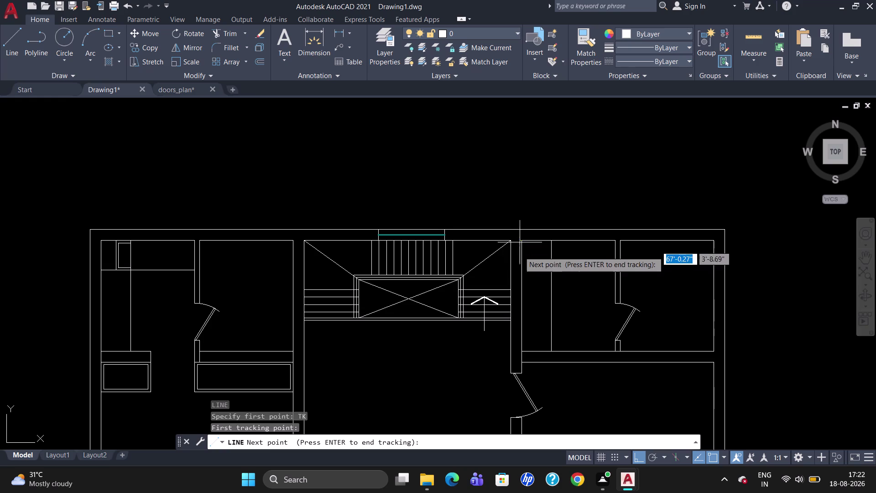
text(2')
key(Return)
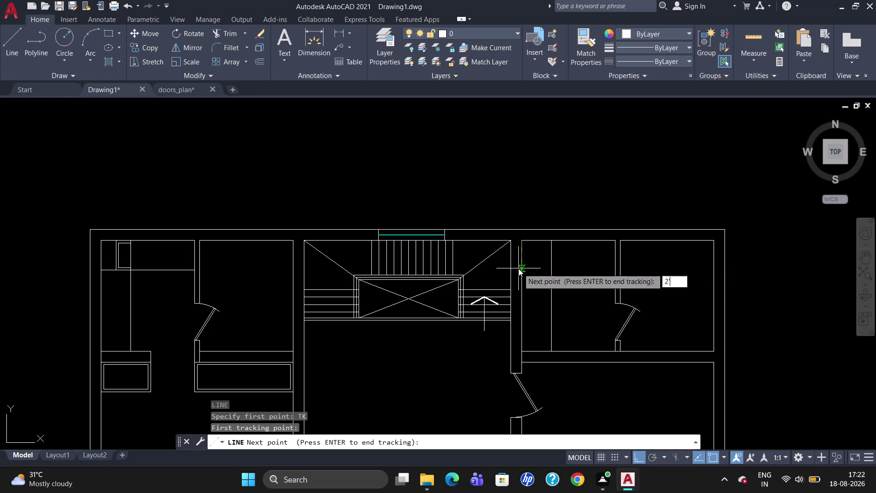
key(Return)
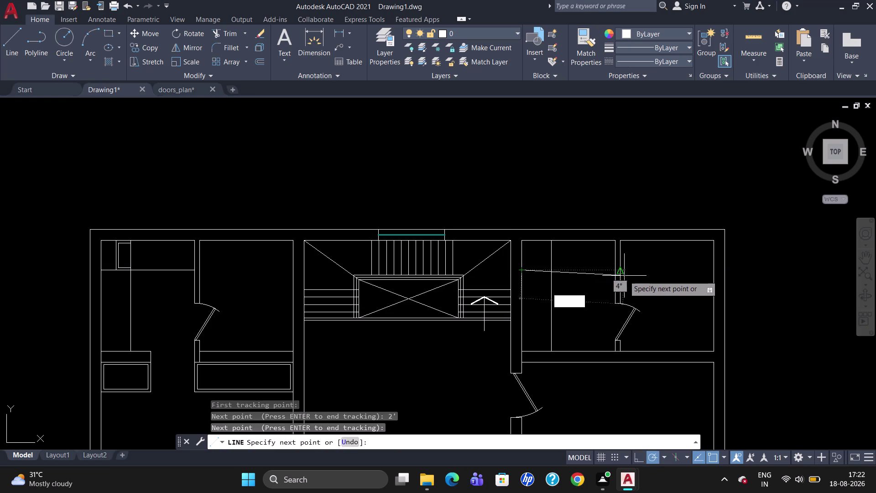
scroll(up, 3)
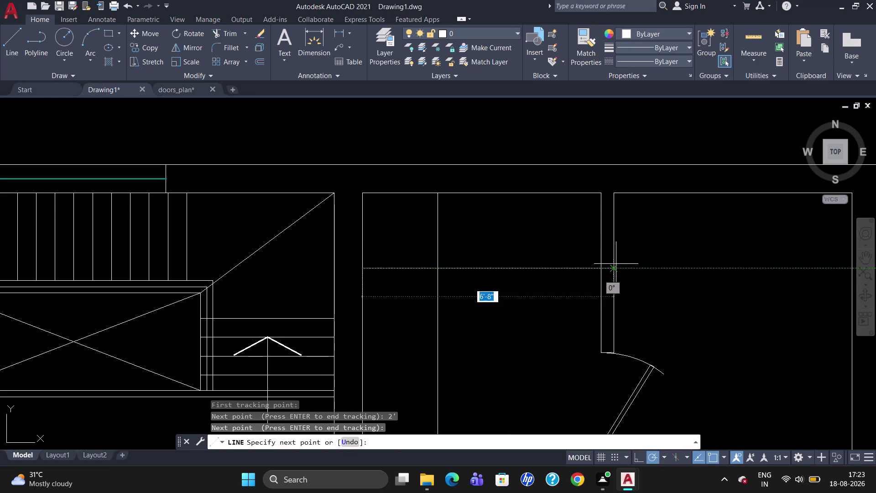
click(603, 265)
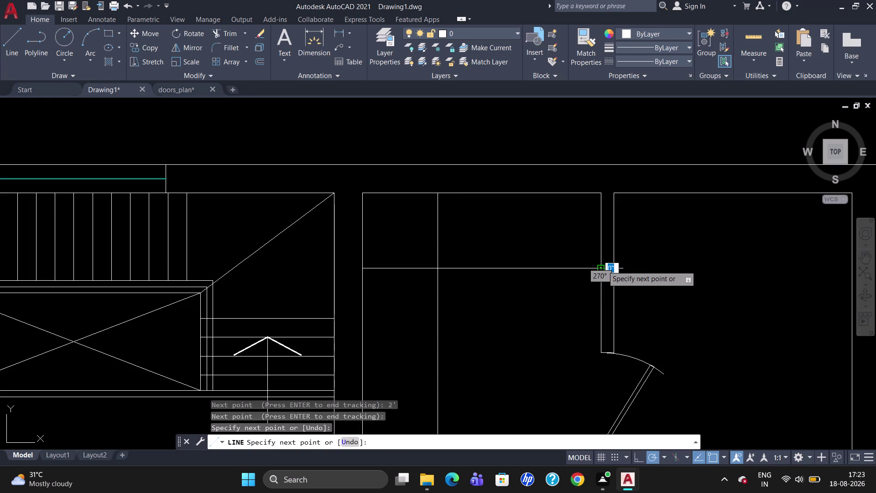
key(Escape)
scroll(down, 3)
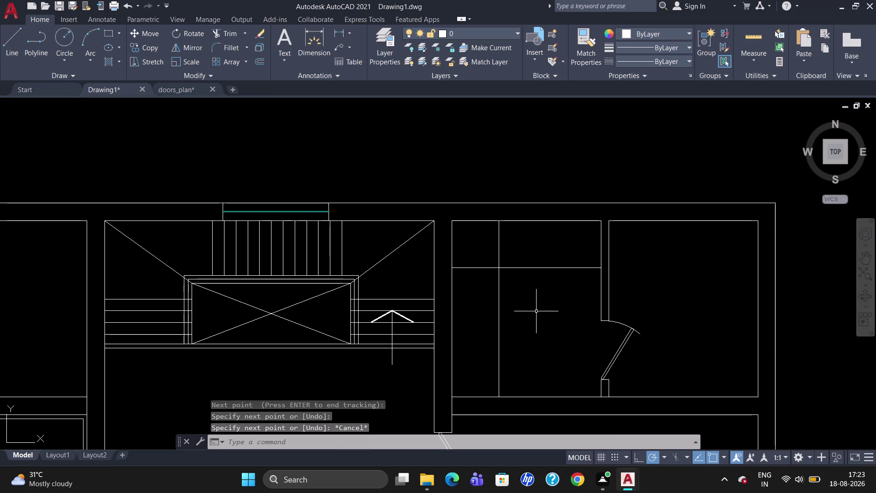
scroll(down, 3)
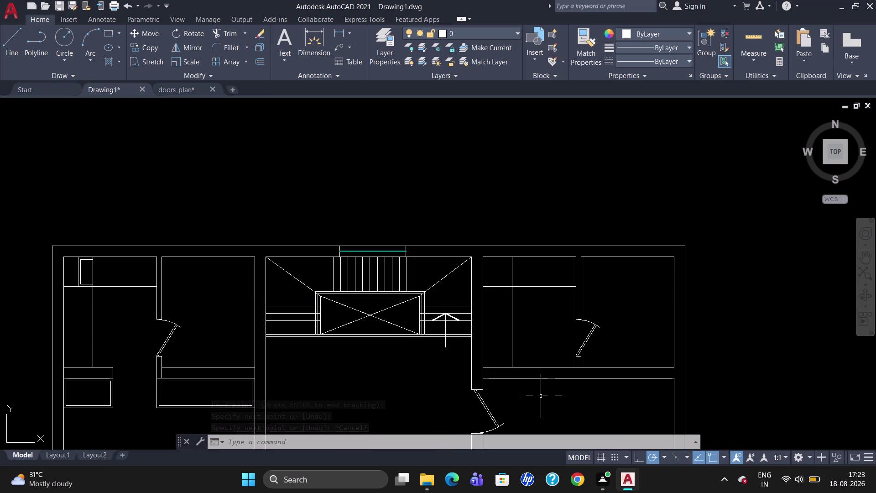
Draw a short marker line across the lower wall near the room's left side.
key(l)
key(Return)
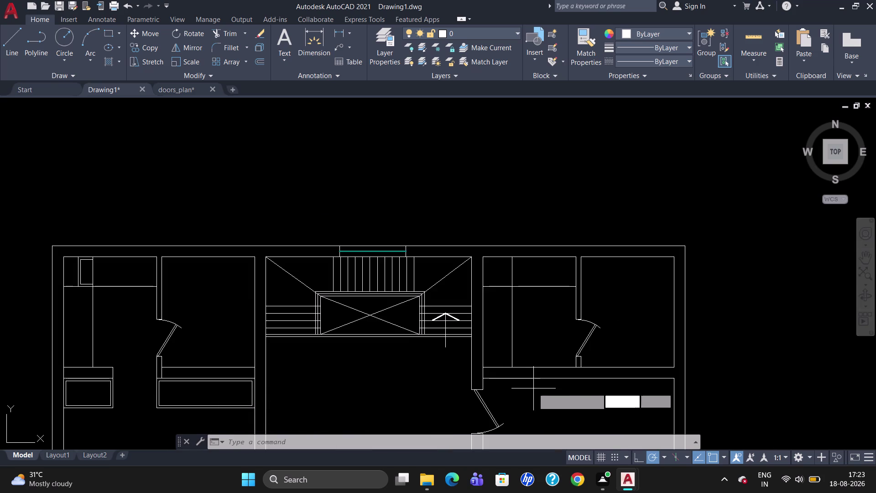
click(522, 364)
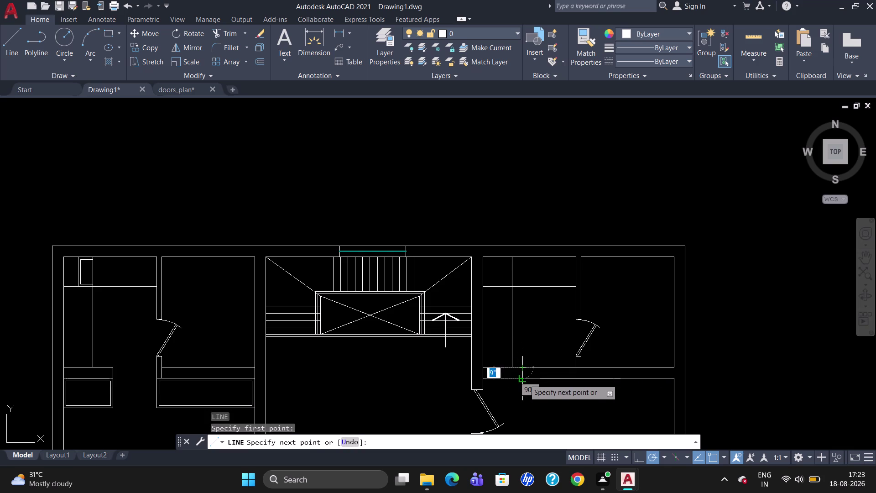
click(525, 379)
key(Escape)
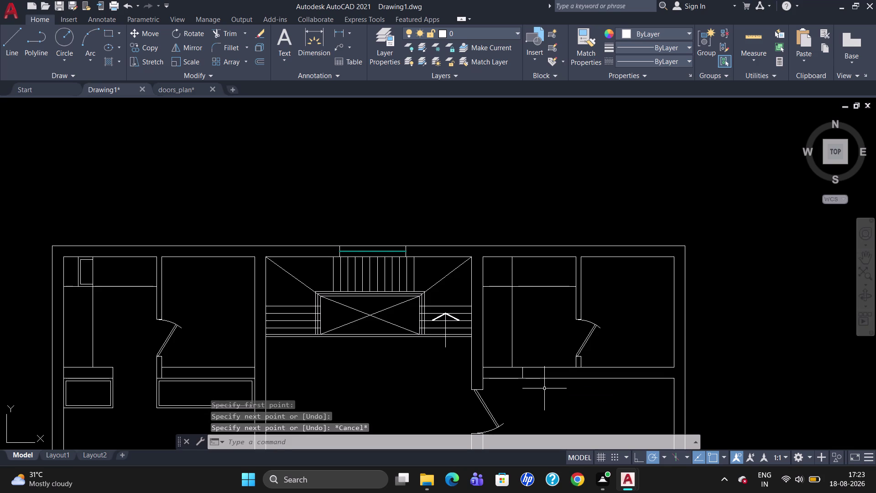
Draw a second short marker line across the lower wall.
key(l)
key(Return)
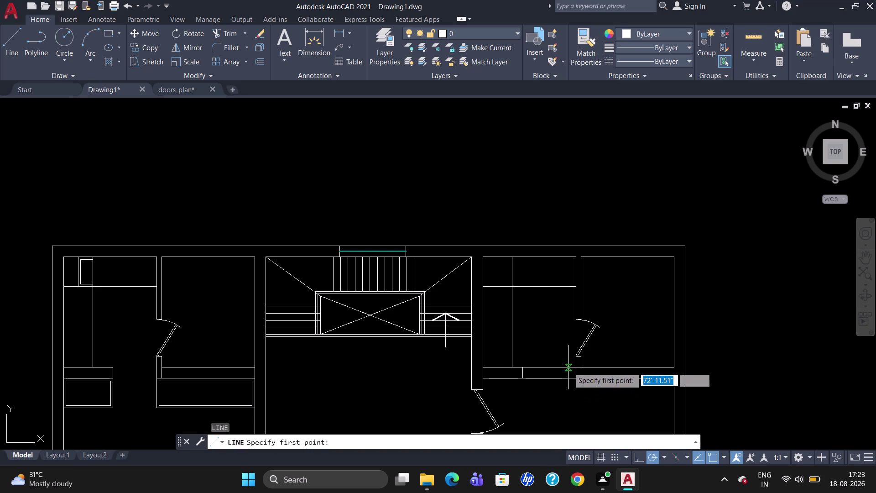
click(570, 367)
click(571, 382)
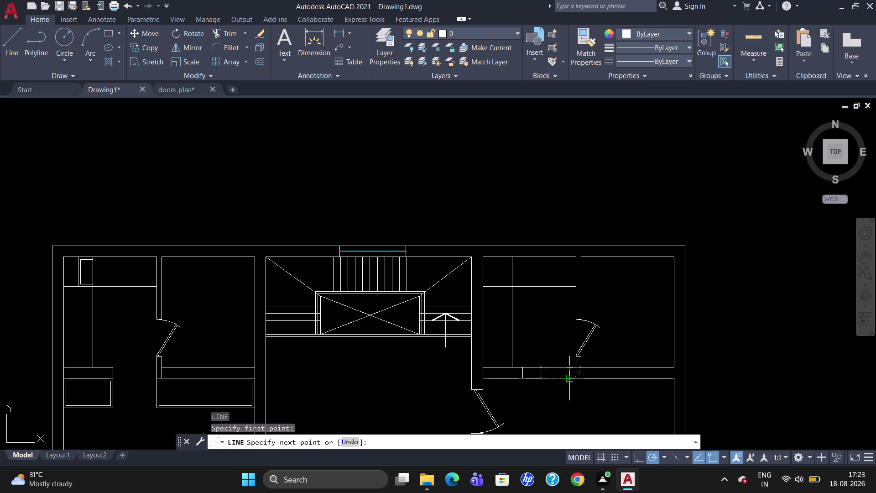
key(Escape)
key(r)
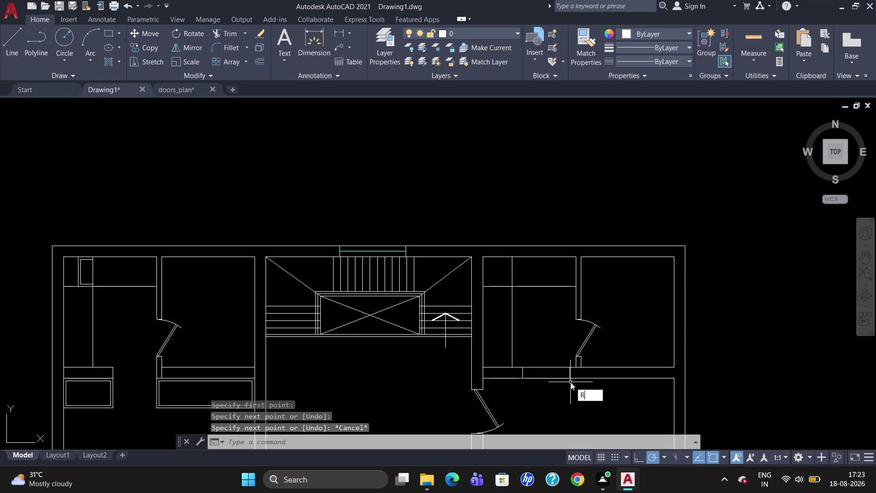
key(BackSpace)
Trim away the lower wall segments between the marker lines, plus one leftover piece.
text(TR)
key(Return)
key(Return)
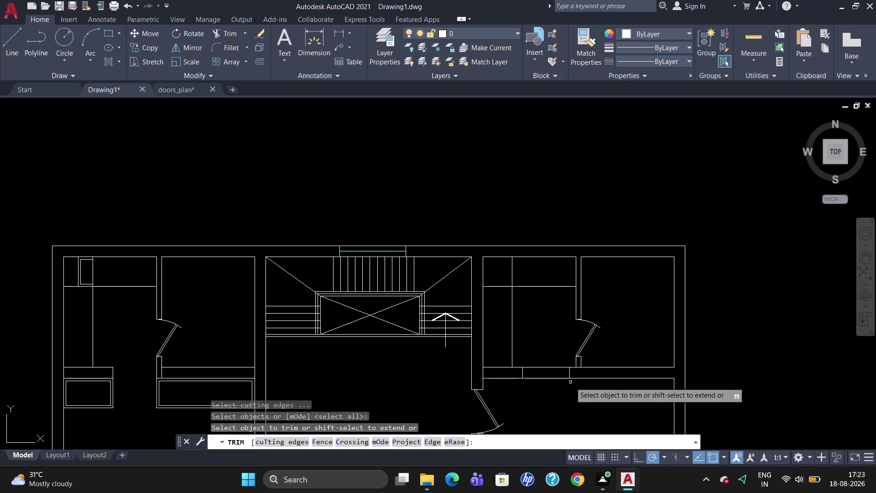
click(538, 377)
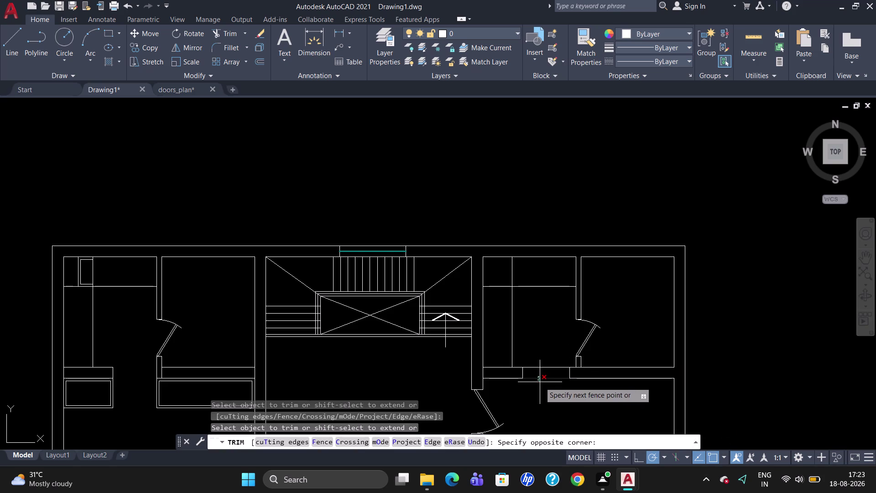
click(541, 380)
click(544, 367)
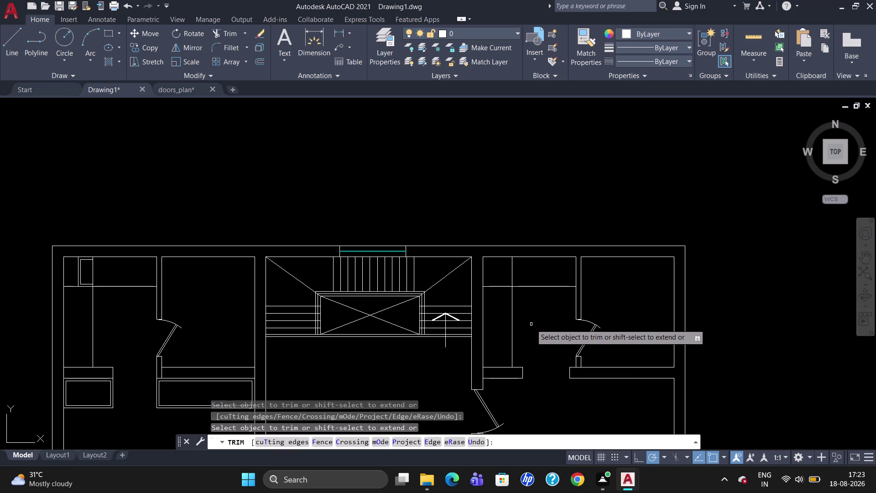
key(Escape)
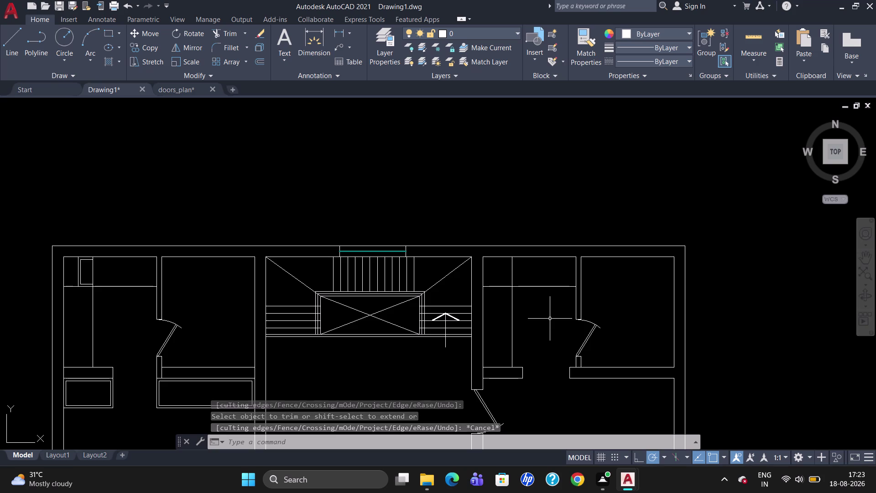
text(TR)
key(Return)
key(Return)
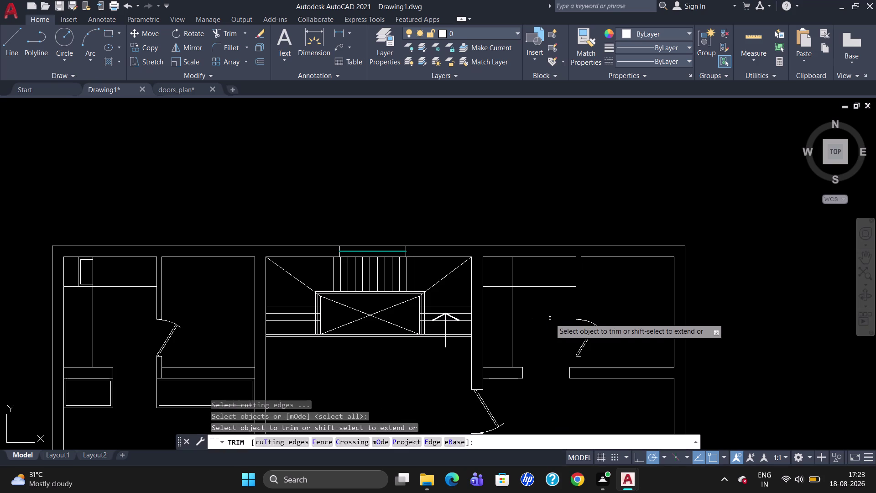
click(580, 367)
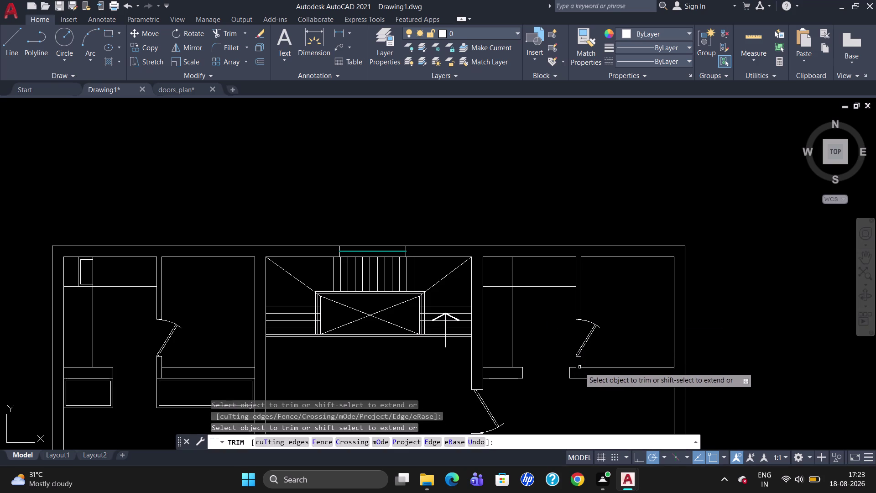
key(Escape)
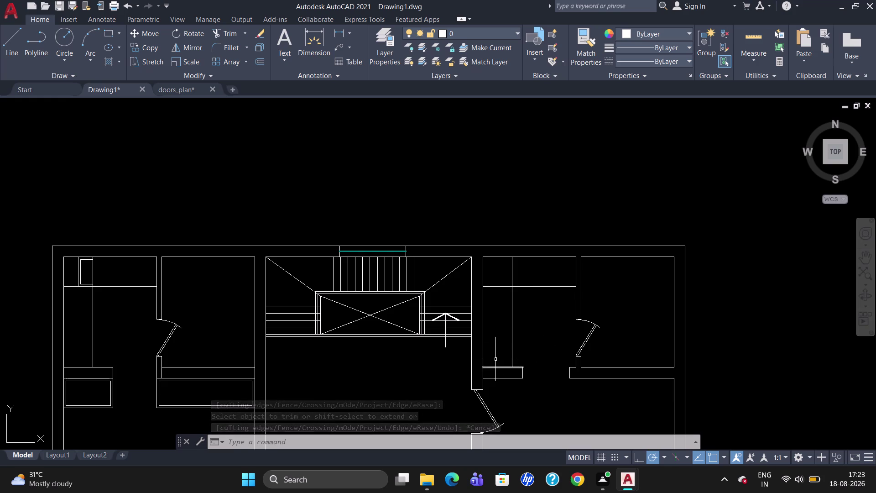
Break the wall lines at the closet's right-side and top corners with BREAKATPOINT.
text(BR)
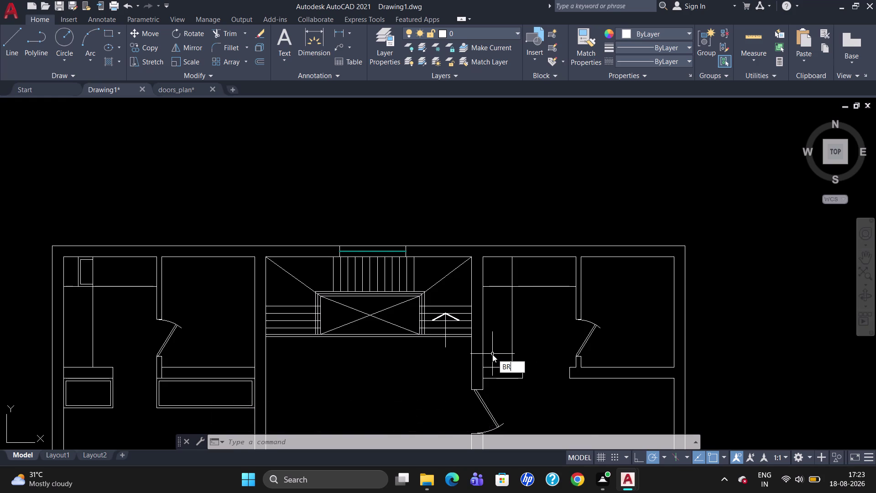
click(511, 387)
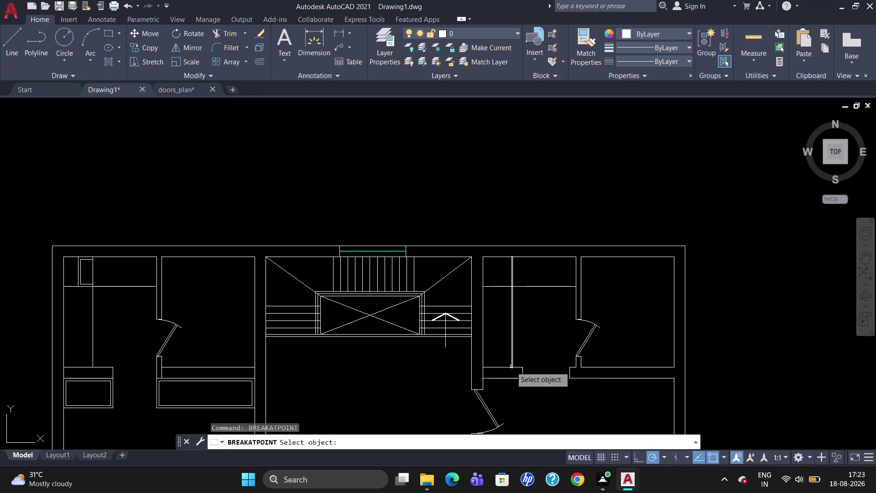
click(506, 367)
click(513, 368)
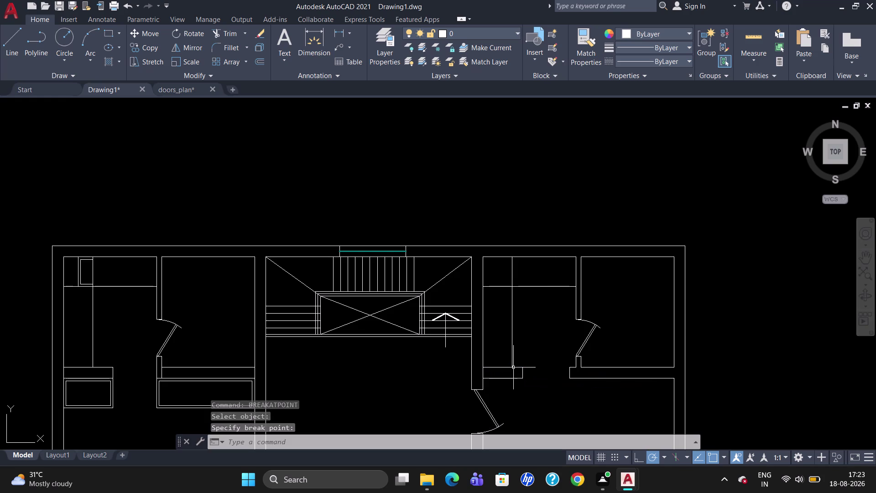
text(BR)
click(534, 399)
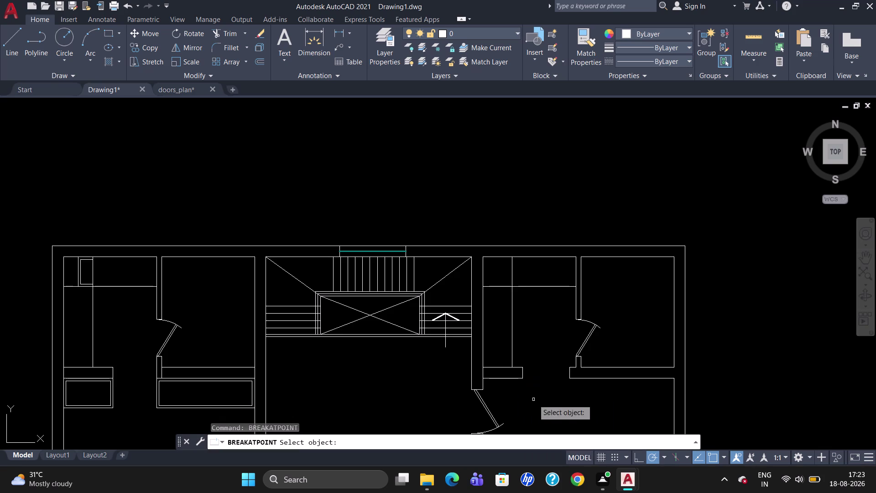
click(512, 321)
click(511, 285)
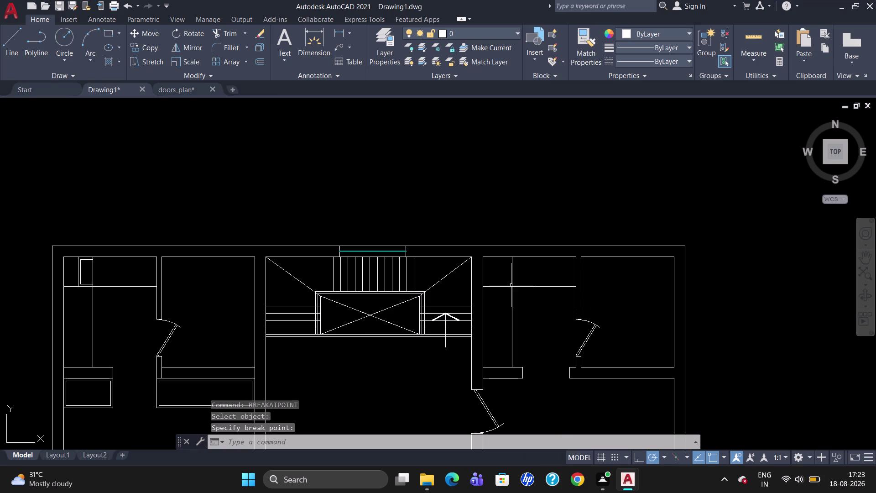
text(BR)
click(516, 346)
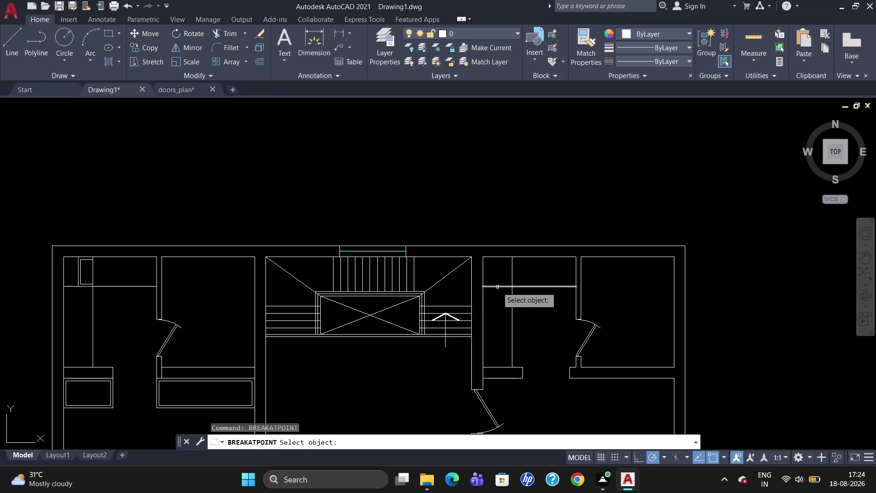
click(497, 285)
click(510, 286)
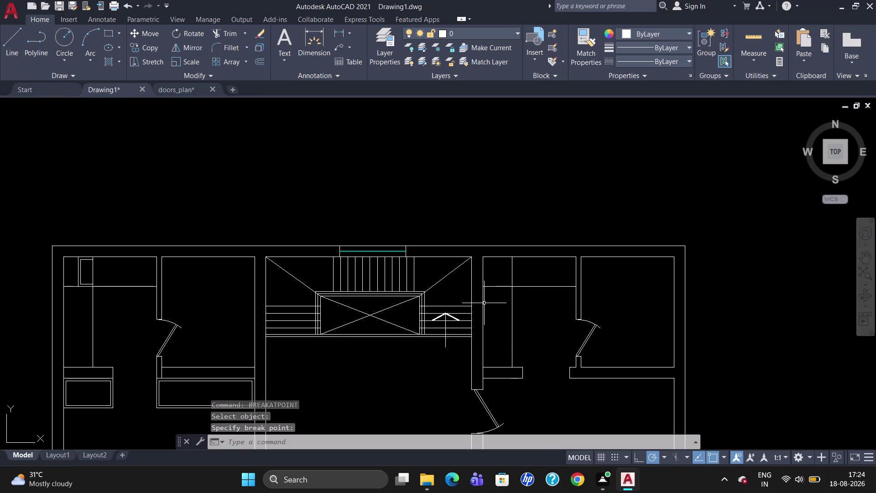
Break the wall lines at the closet's two left-side corners.
text(BR)
click(513, 374)
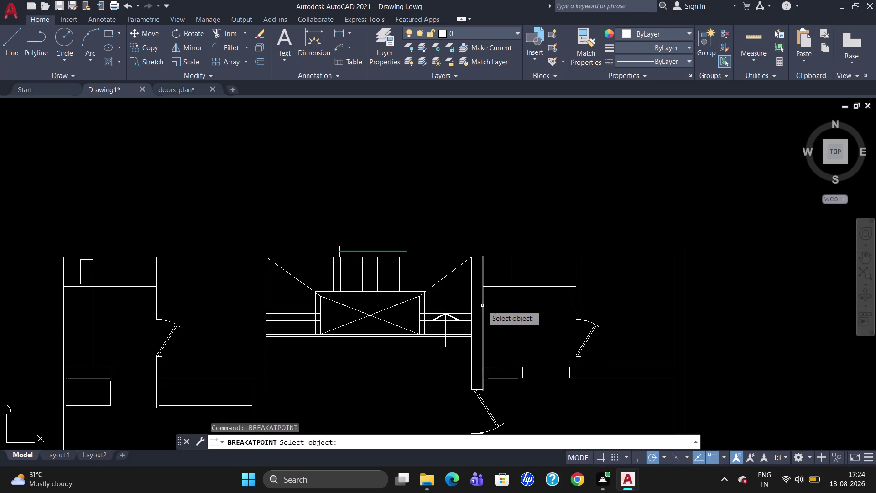
click(483, 305)
click(484, 287)
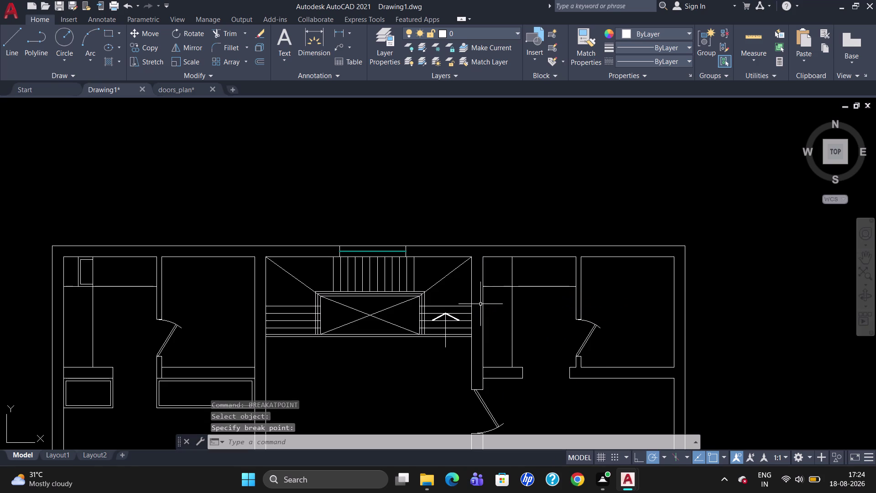
text(B)
text(R)
click(491, 371)
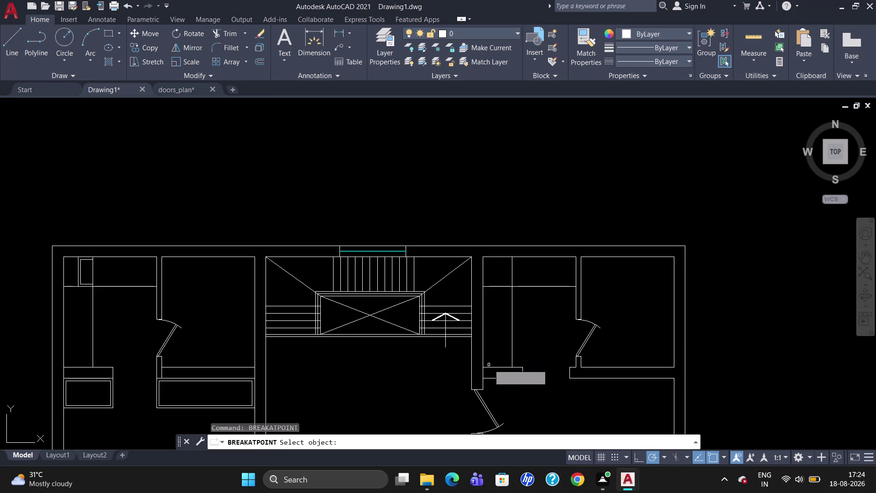
click(484, 350)
click(482, 371)
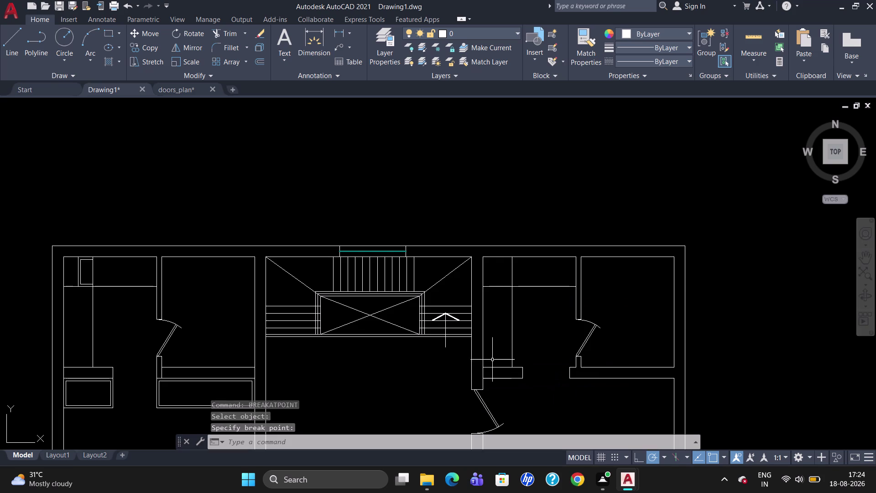
Join the closet's four edges into a single polyline.
click(493, 367)
click(482, 336)
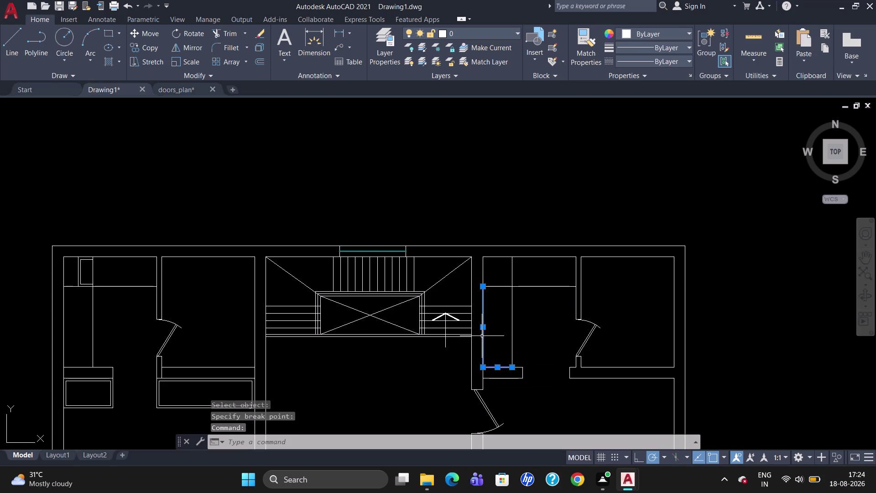
click(499, 288)
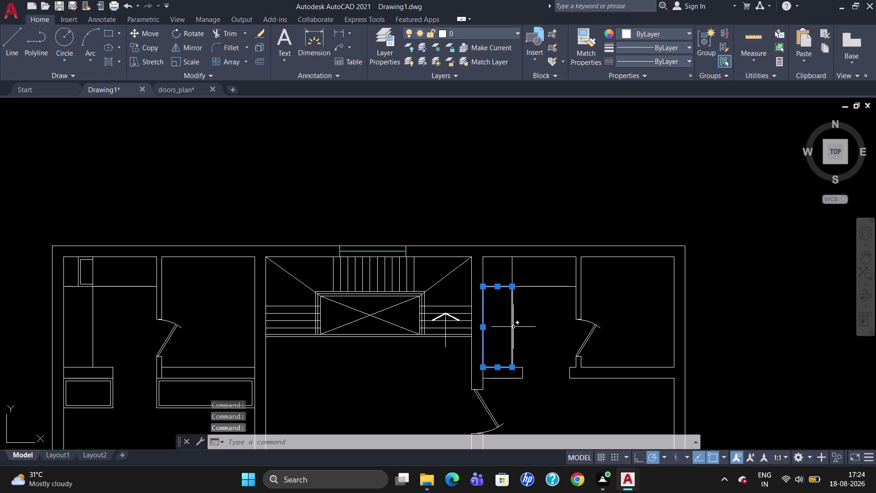
click(512, 328)
key(j)
key(Return)
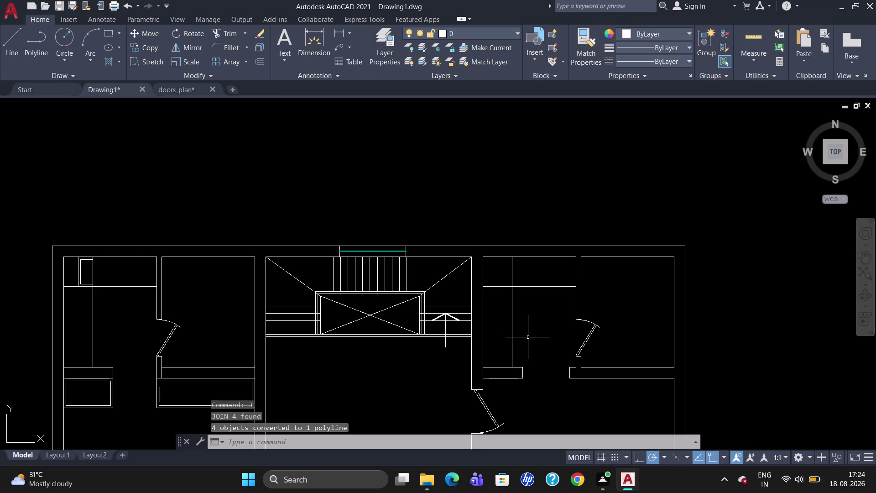
Offset the closet polyline beside the stairs 2 inches inward.
key(o)
key(Return)
text(2")
key(Return)
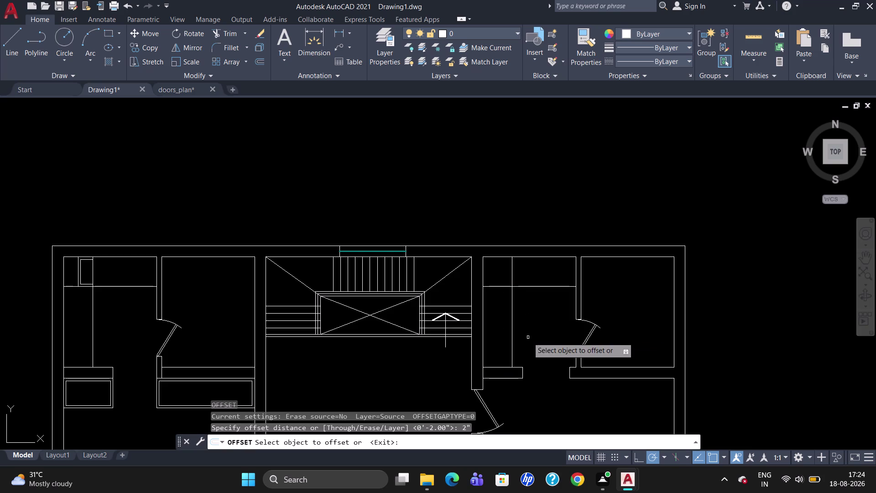
click(498, 286)
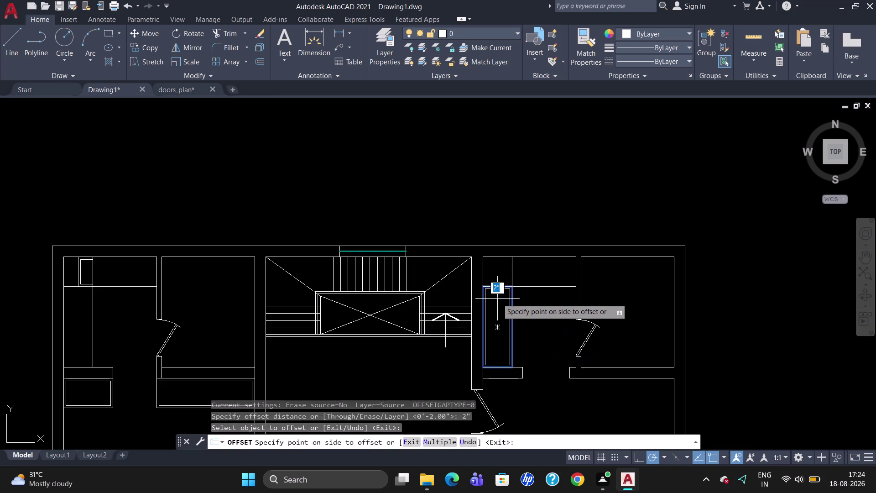
click(497, 299)
Attempt a trim near the closet, then cancel it.
text(T)
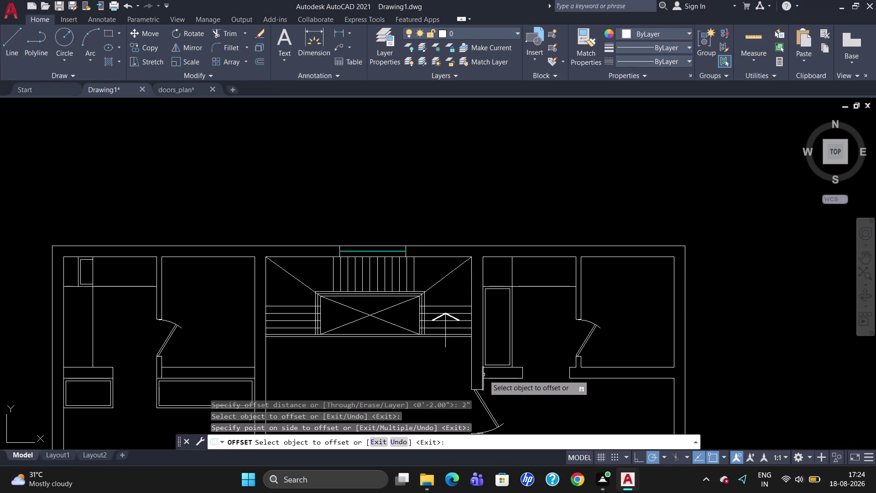
text(R)
key(Return)
key(Return)
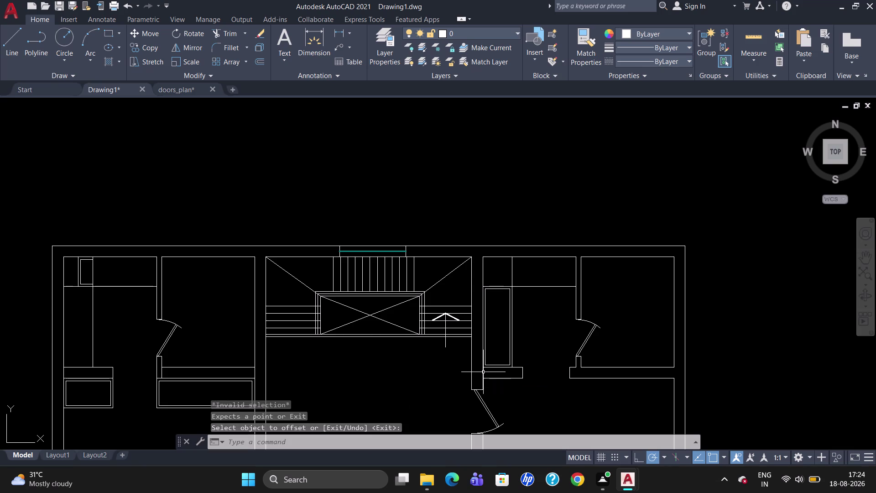
click(484, 372)
key(Escape)
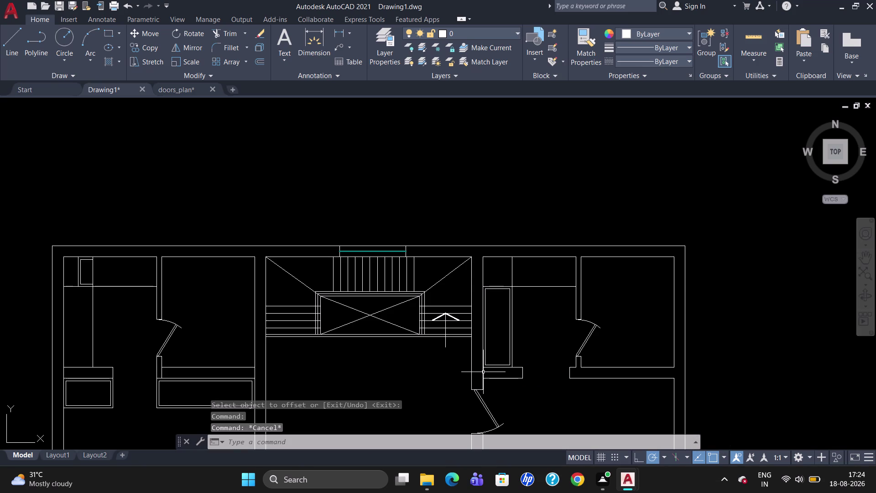
text(TR)
key(Return)
key(Return)
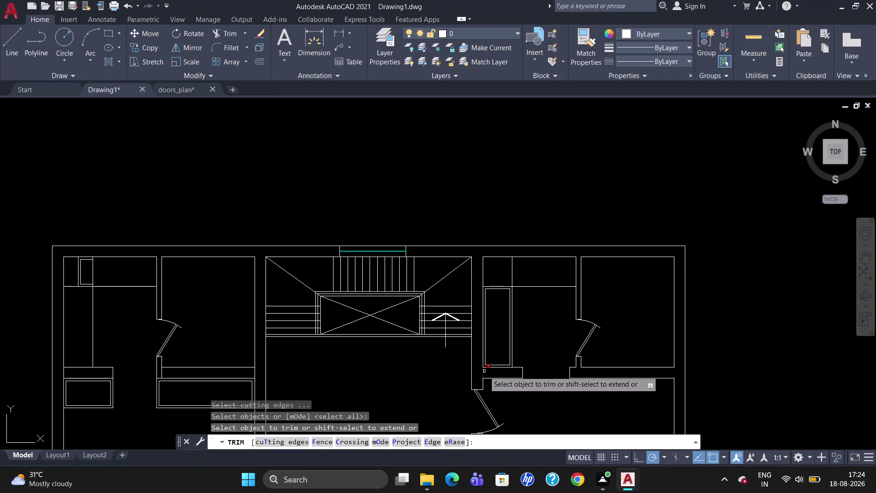
click(485, 371)
scroll(down, 3)
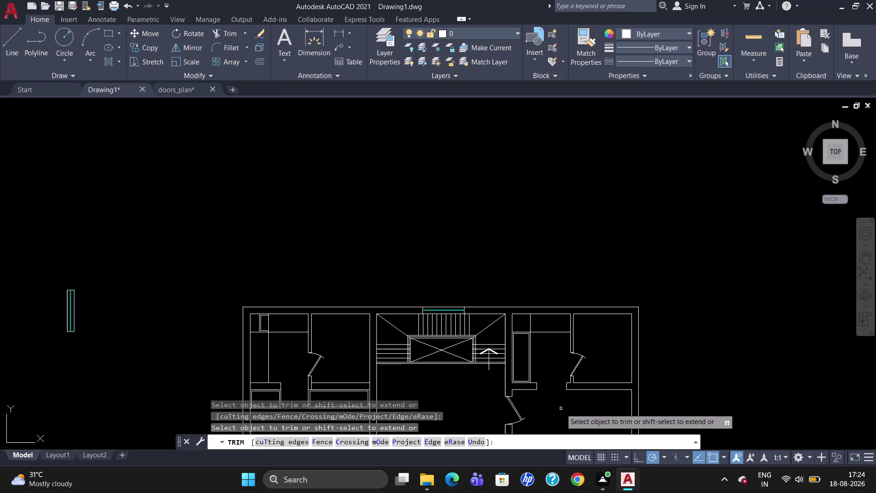
key(Escape)
scroll(down, 3)
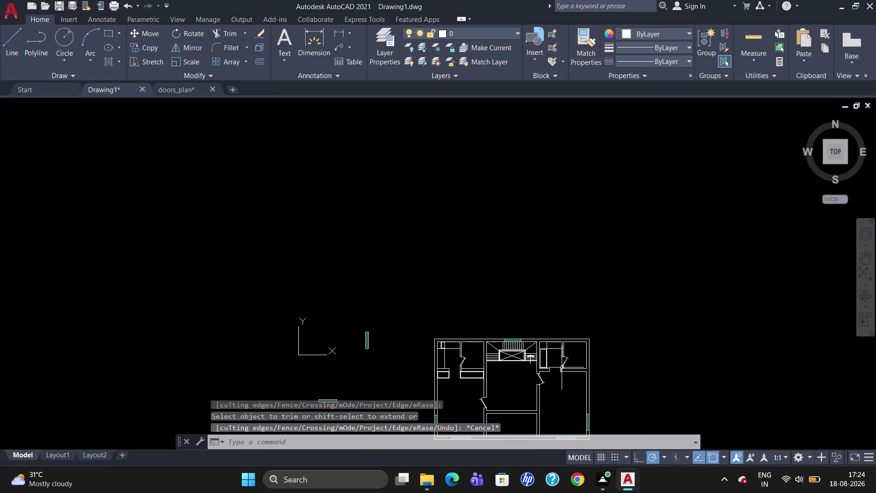
scroll(up, 3)
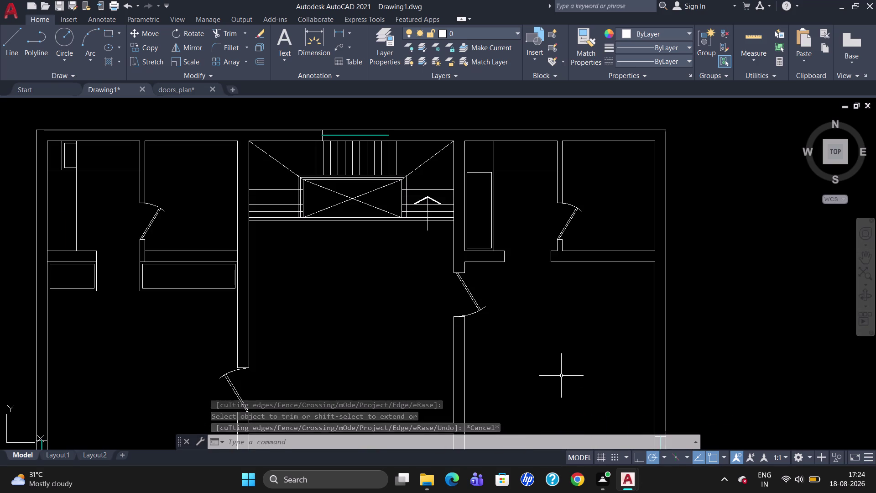
Draw a polyline from the wall corner 2' down, ending on the right exterior wall.
scroll(down, 3)
scroll(up, 3)
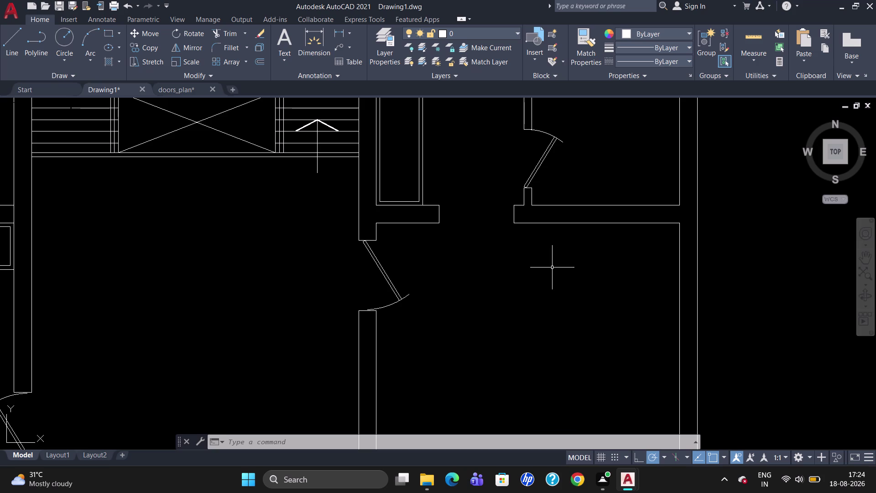
text(PL)
key(Return)
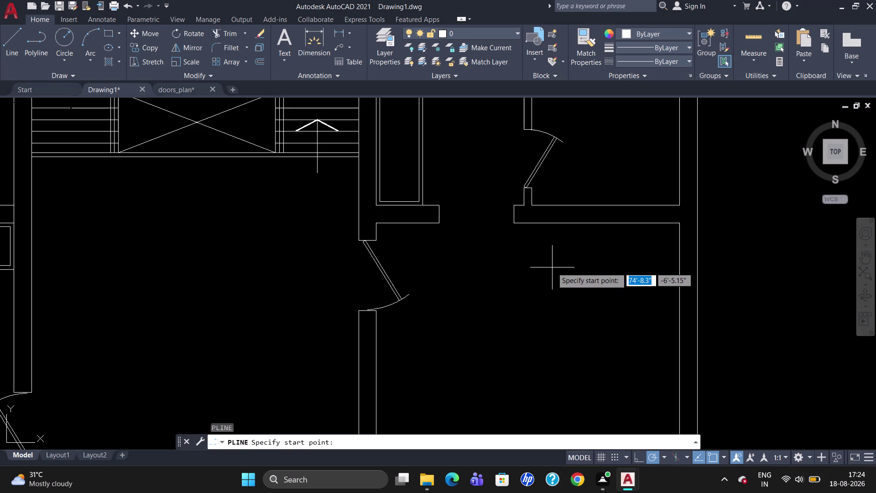
click(514, 224)
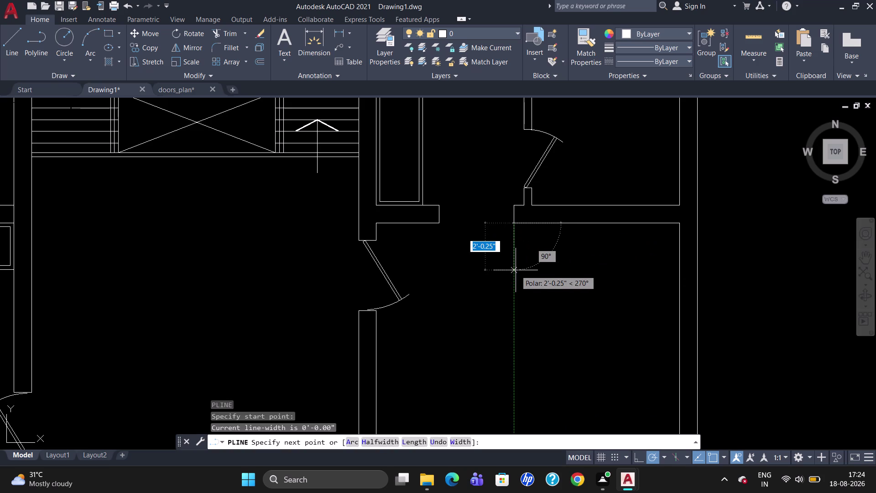
text(2')
key(Return)
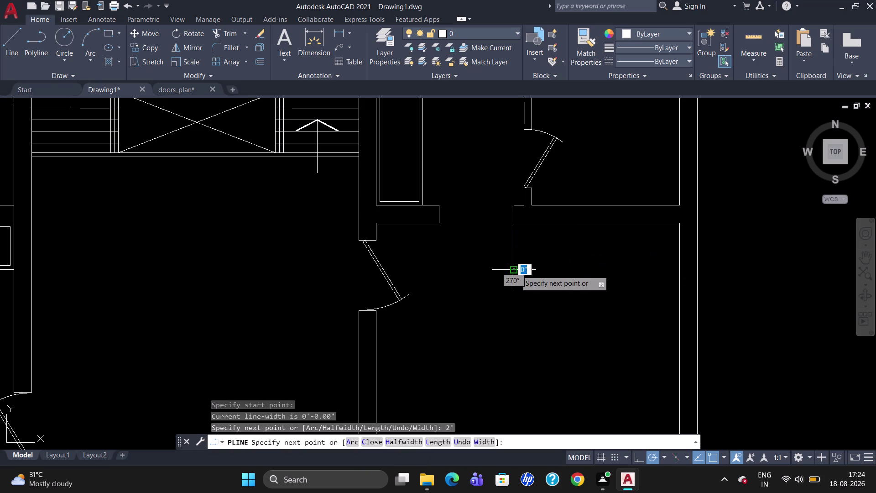
click(678, 270)
key(Escape)
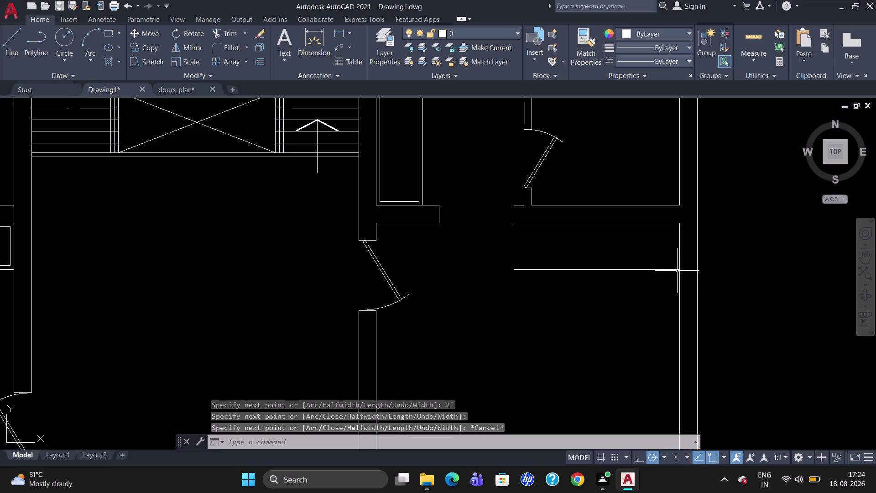
Break the exterior wall at the ledge corner and join the three ledge edges.
text(BR)
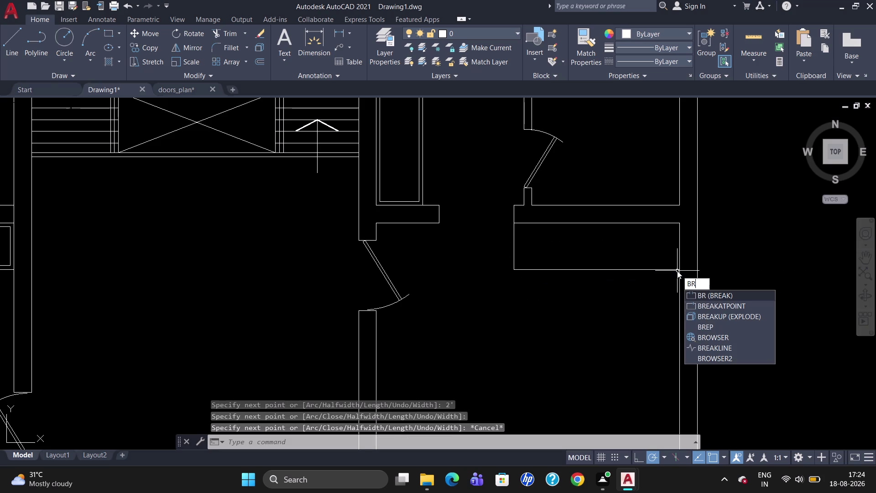
click(693, 307)
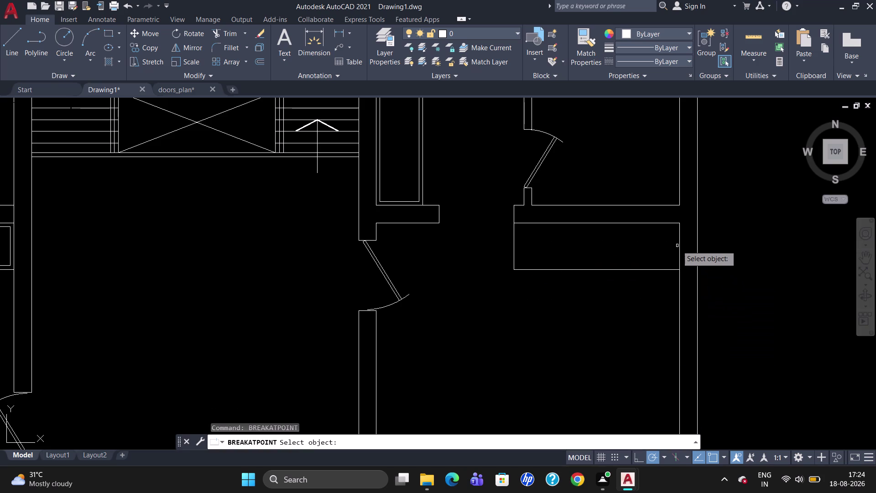
click(679, 245)
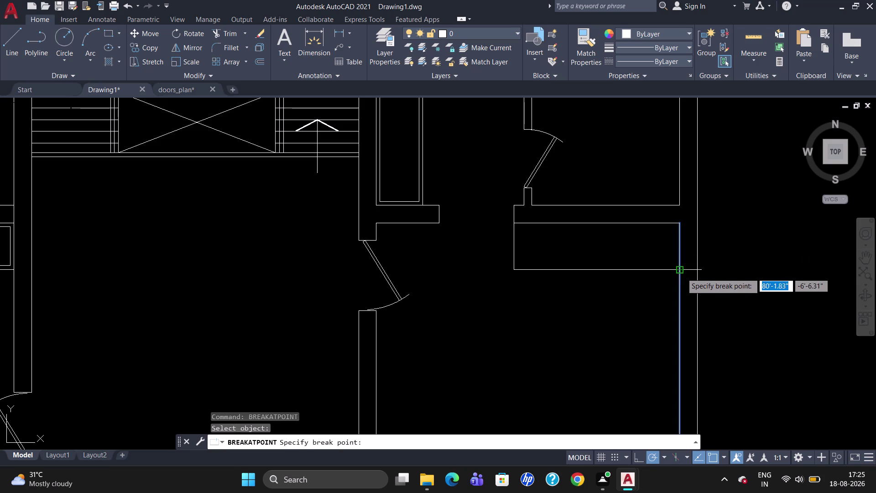
click(682, 272)
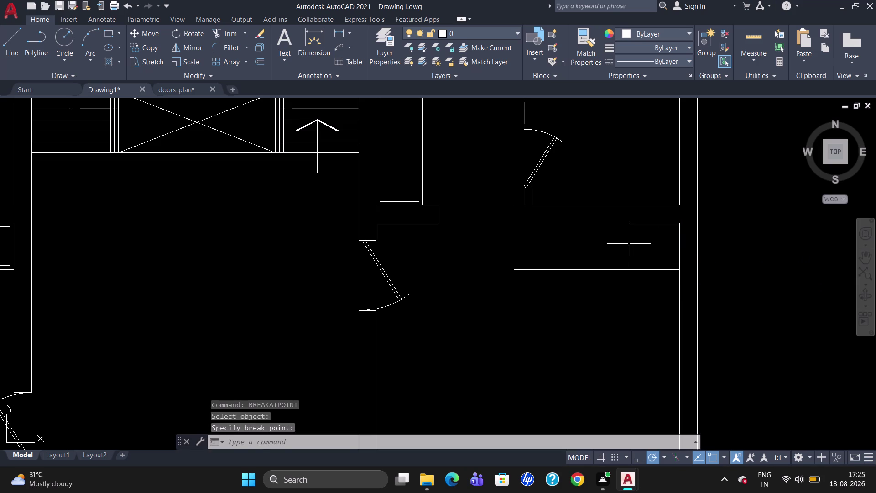
click(608, 223)
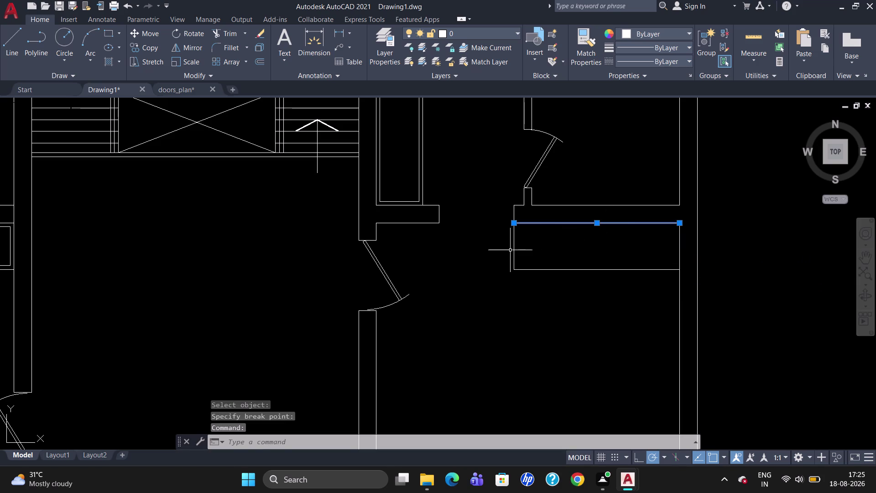
click(513, 248)
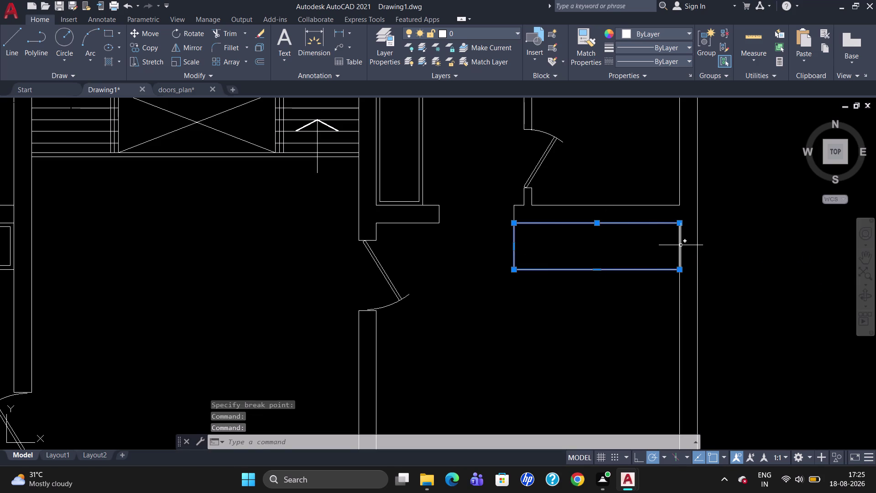
click(681, 245)
key(j)
key(Return)
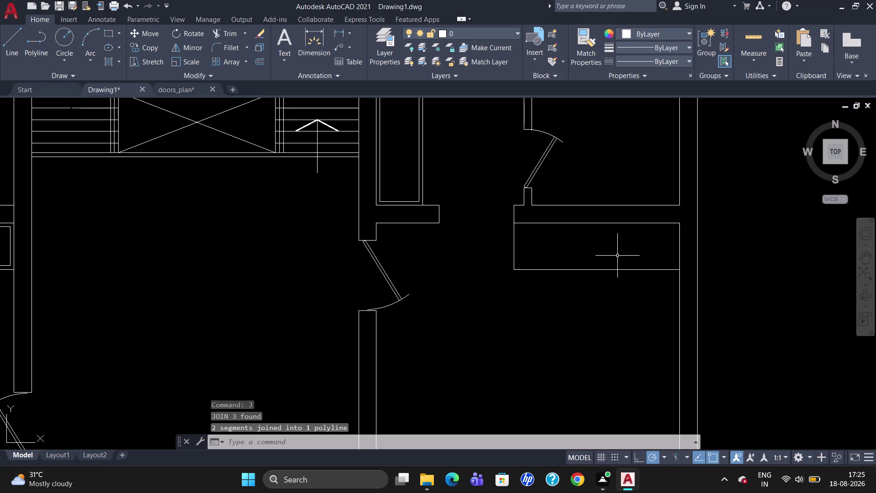
Offset the joined ledge polyline 2 inches inward.
key(o)
key(Return)
text(2)
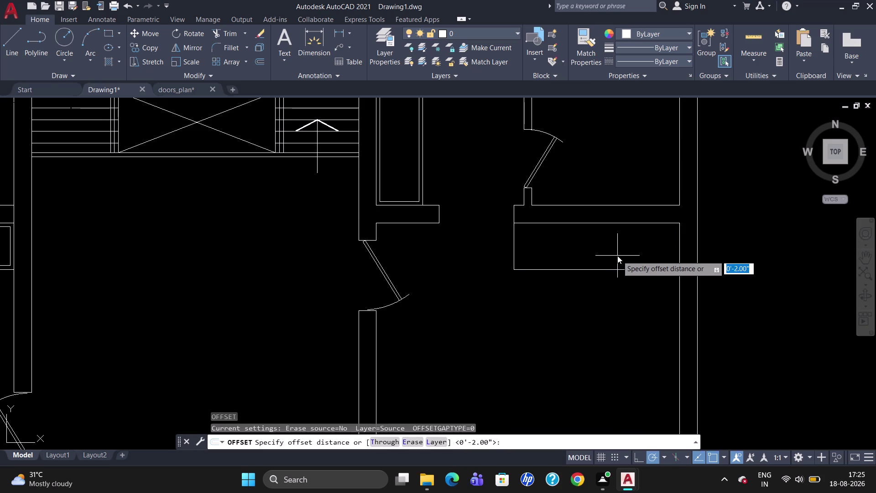
text(")
key(Return)
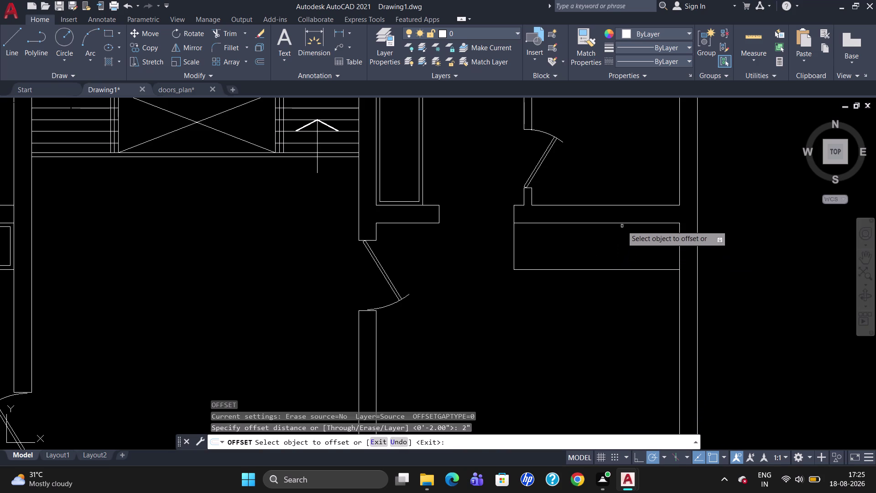
click(624, 223)
click(625, 233)
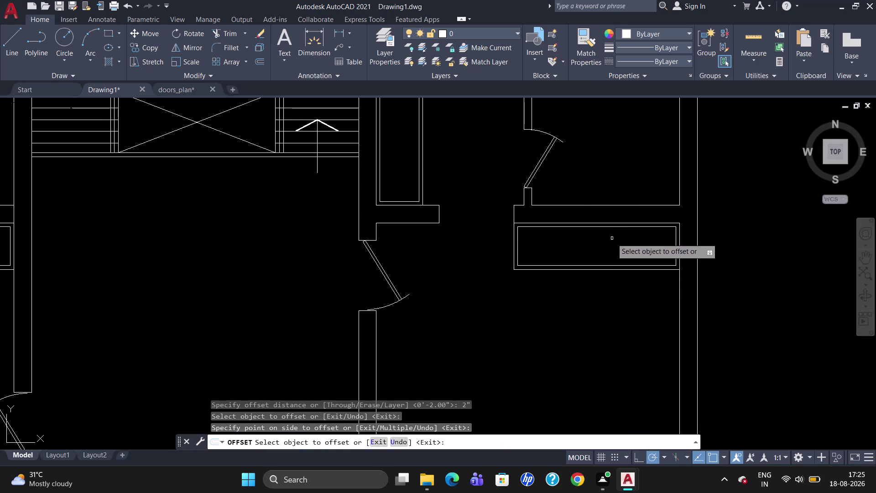
key(Escape)
scroll(down, 3)
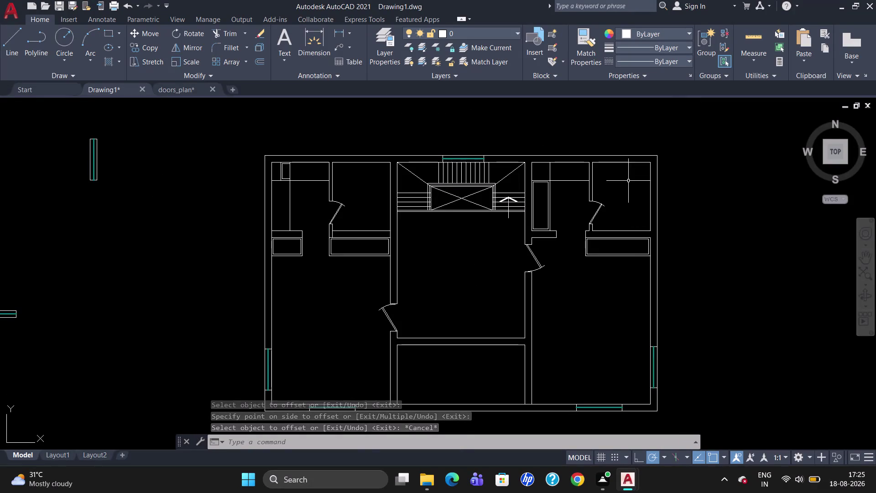
Draw a three-point partition polyline in the upper-right room.
scroll(up, 3)
scroll(down, 3)
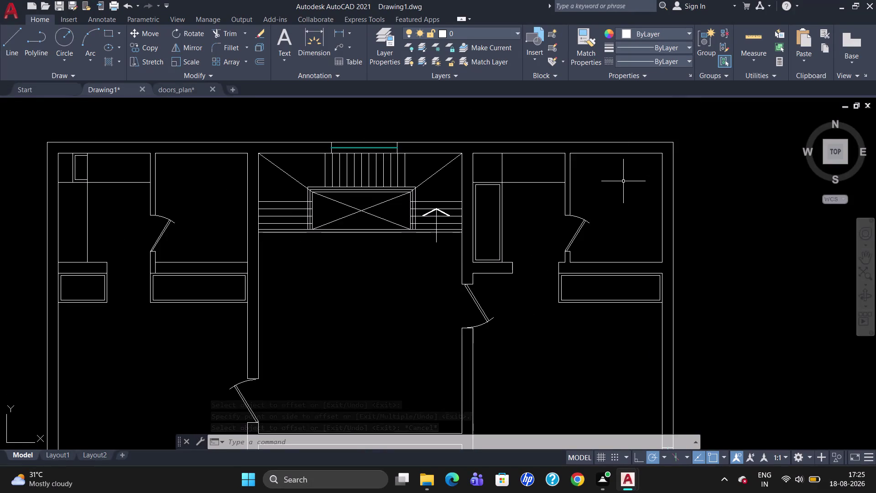
text(PL)
key(Return)
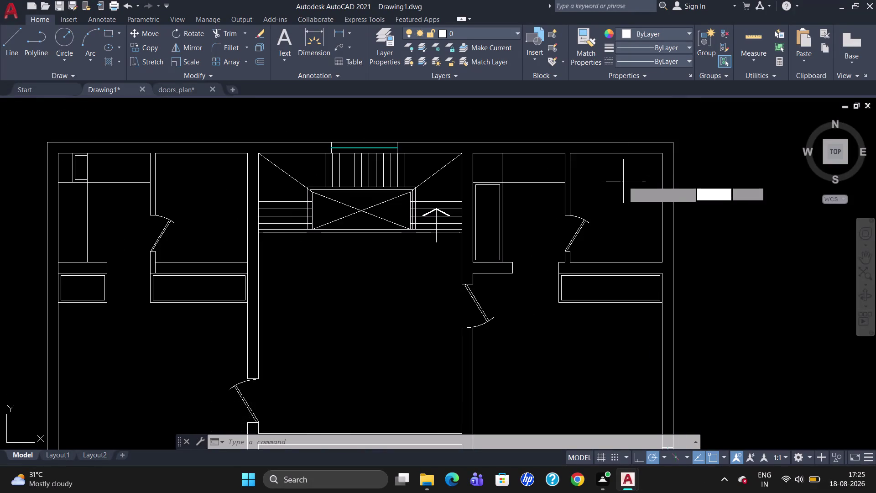
click(620, 153)
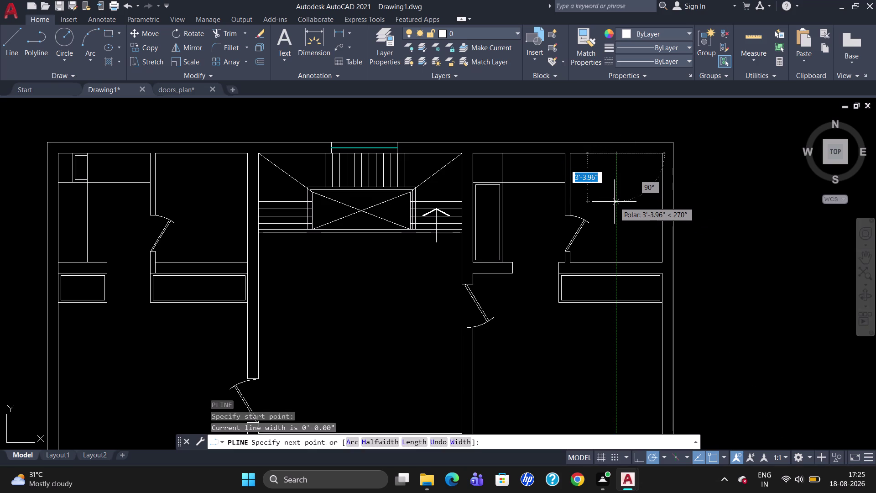
click(615, 195)
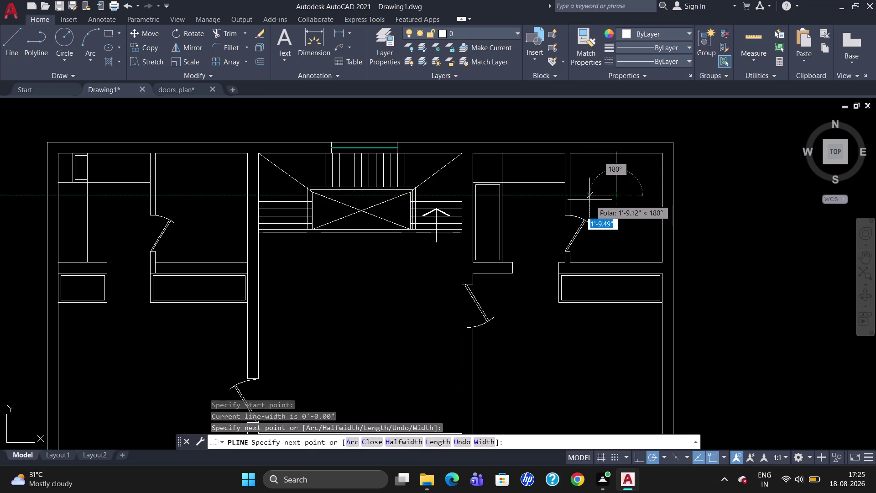
click(571, 197)
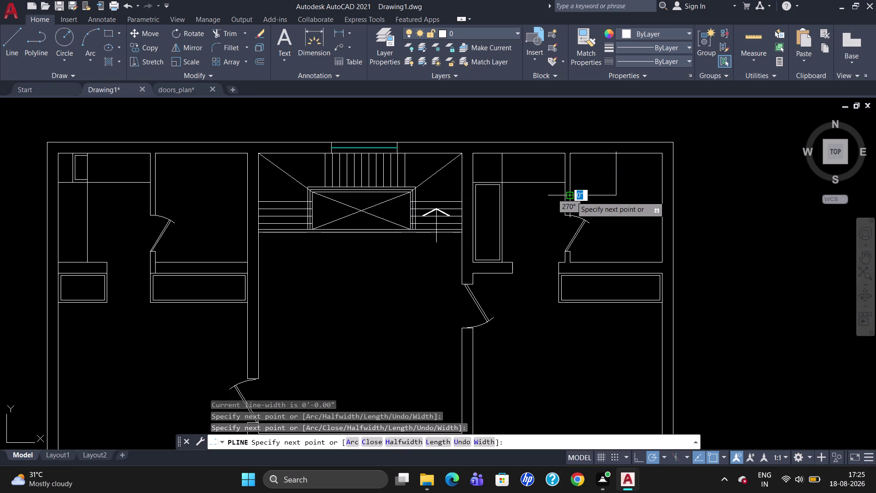
key(Escape)
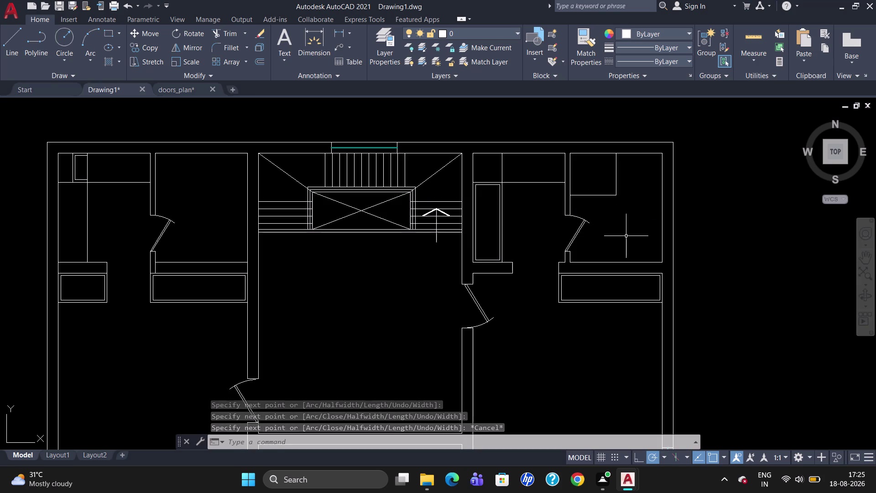
key(bracketleft)
key(BackSpace)
Draw a compartment polyline rising from the ledge and turning right.
text(P)
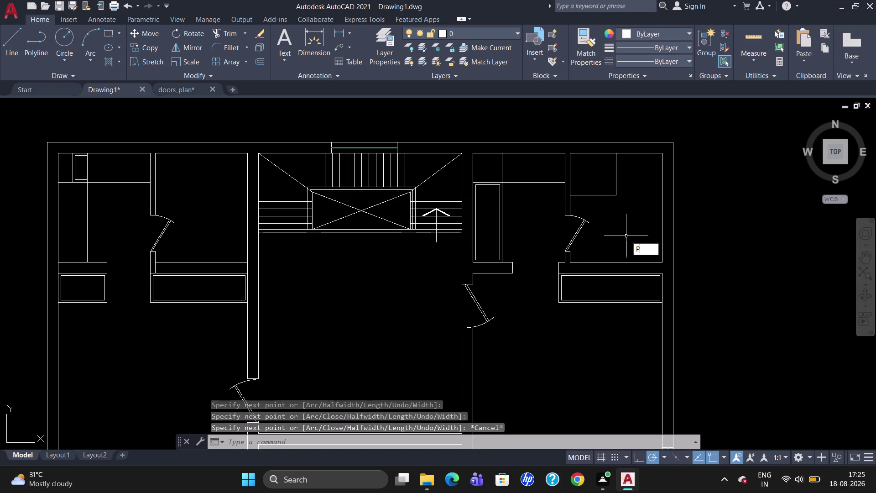
text(L)
key(Return)
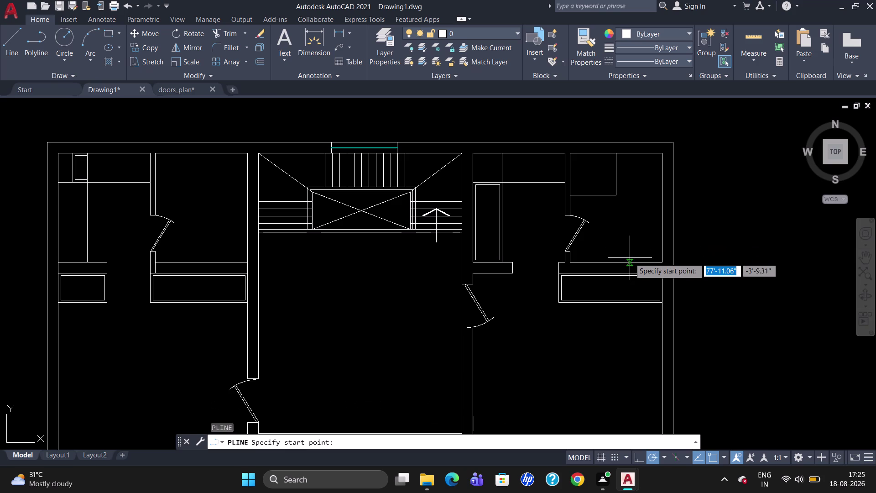
click(628, 261)
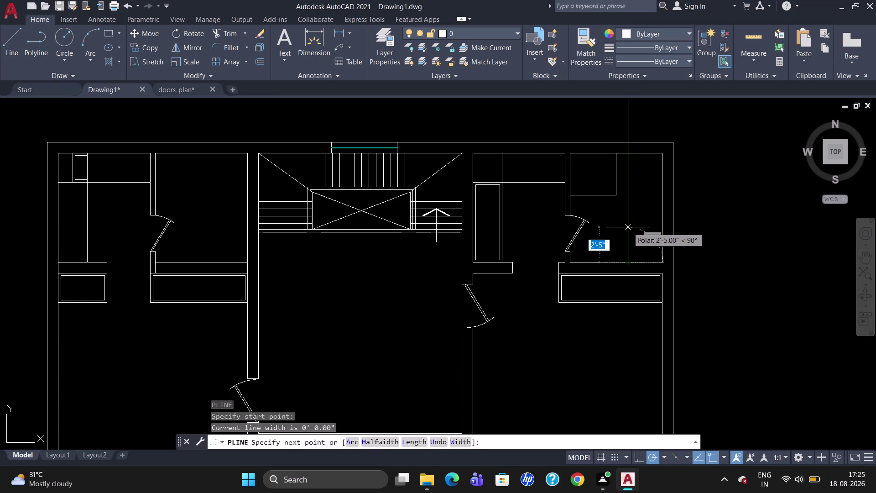
click(628, 228)
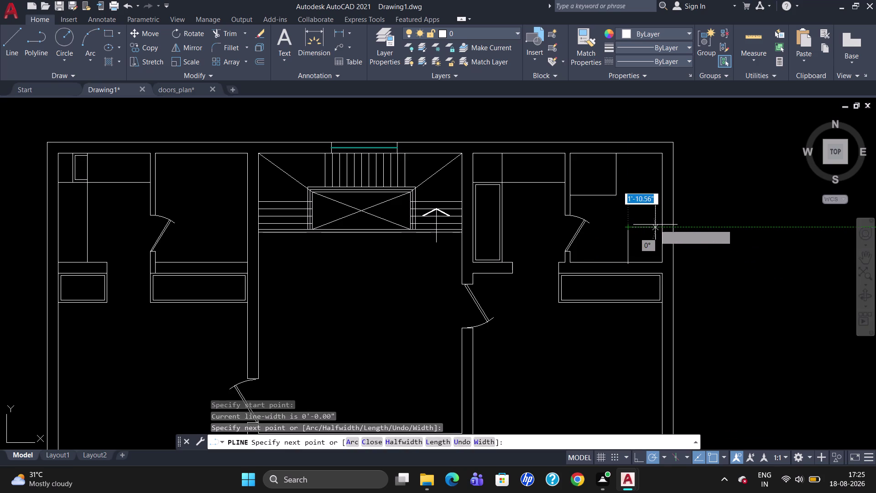
click(661, 224)
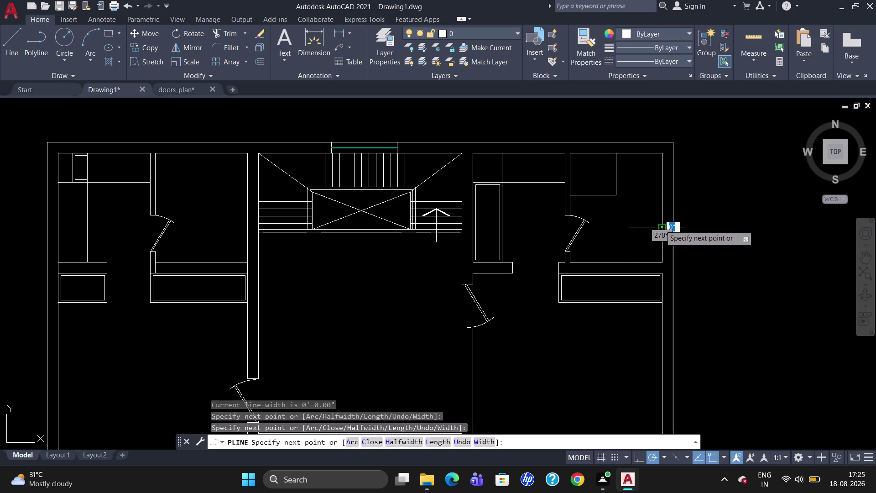
key(Escape)
Draw a vertical partition line up to the room's top wall.
key(l)
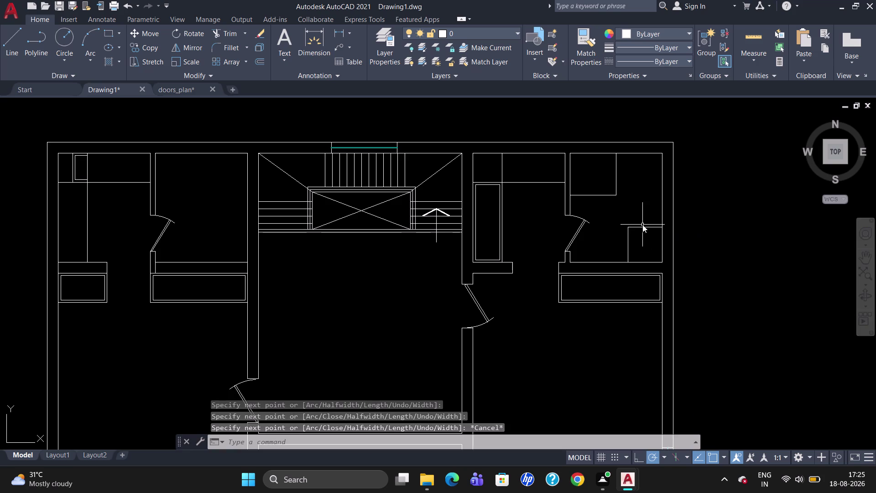
key(Return)
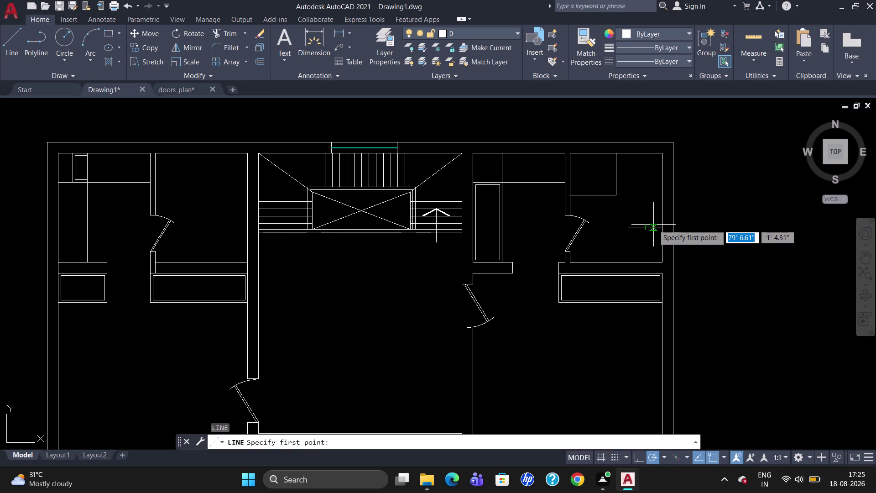
click(653, 224)
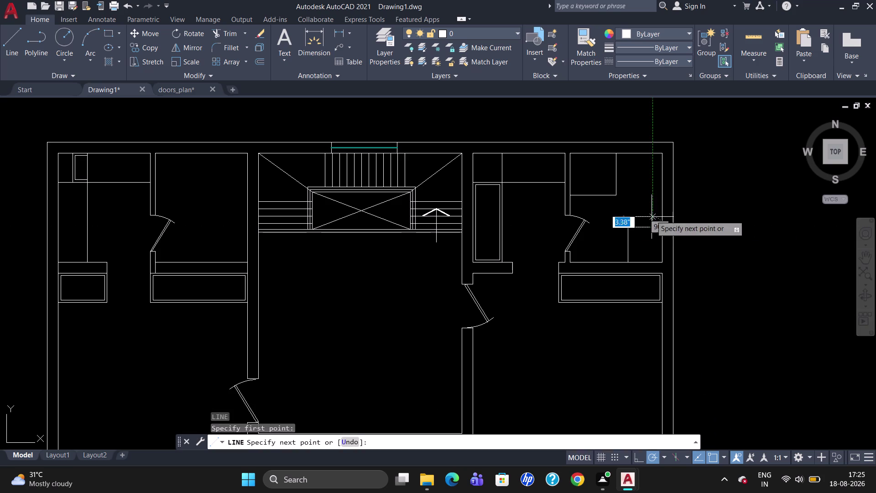
click(650, 149)
key(Escape)
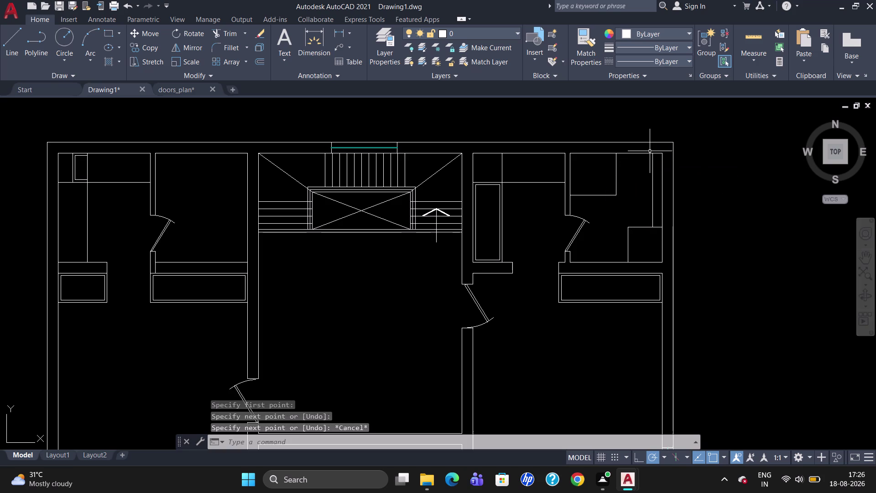
scroll(down, 3)
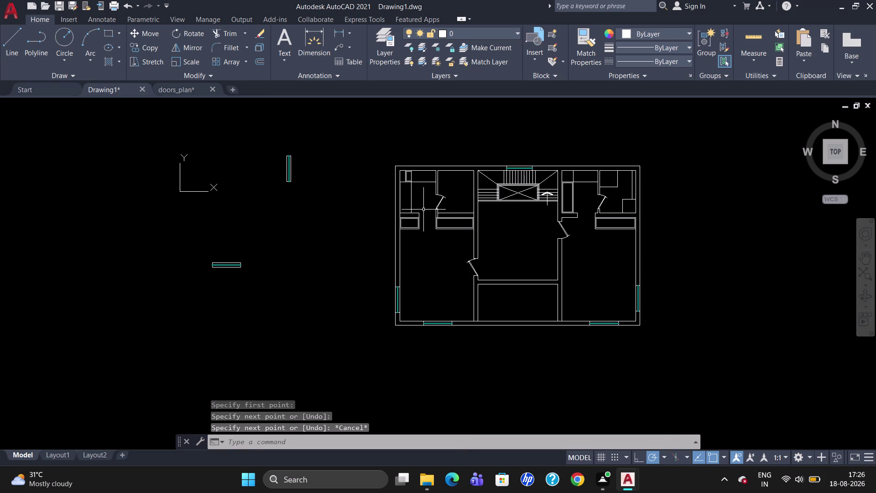
Draw an L-shaped partition line in the upper-left room up to the top wall.
scroll(up, 3)
scroll(up, 3)
scroll(down, 3)
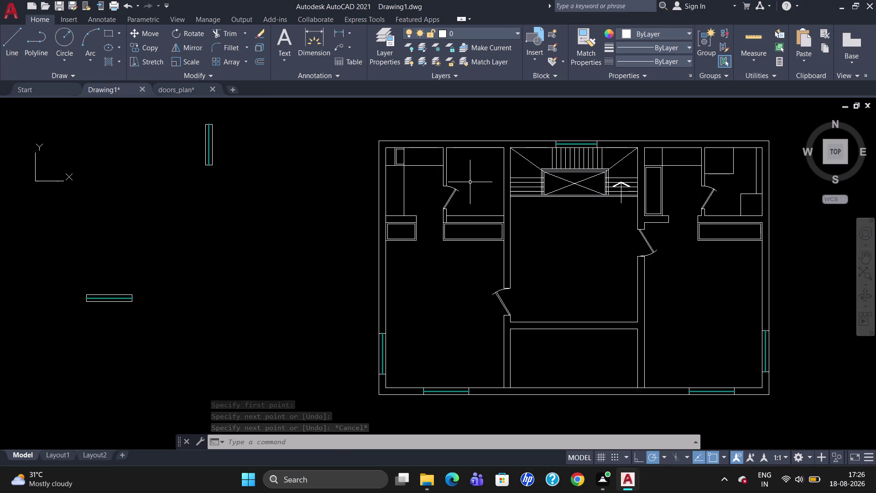
key(l)
key(Return)
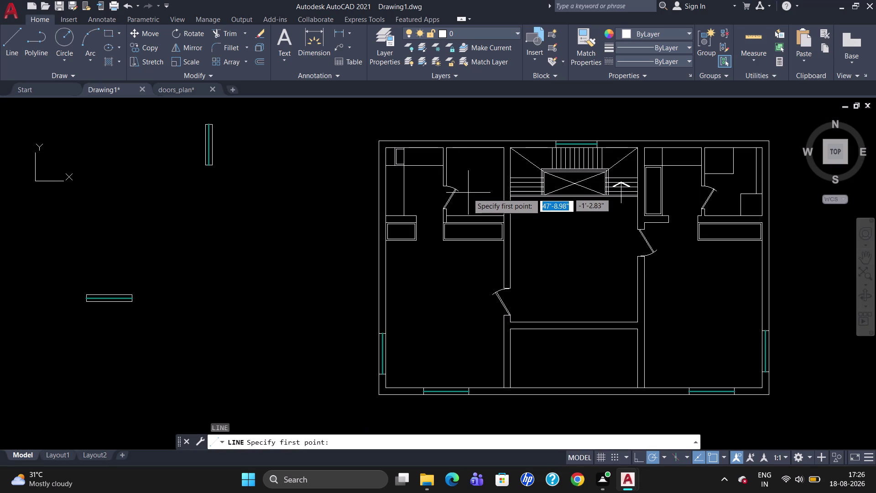
scroll(up, 3)
click(448, 174)
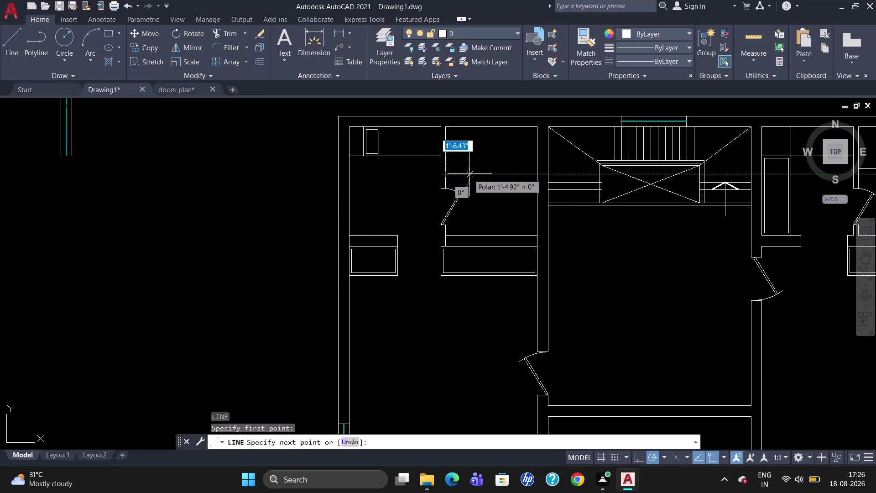
click(485, 173)
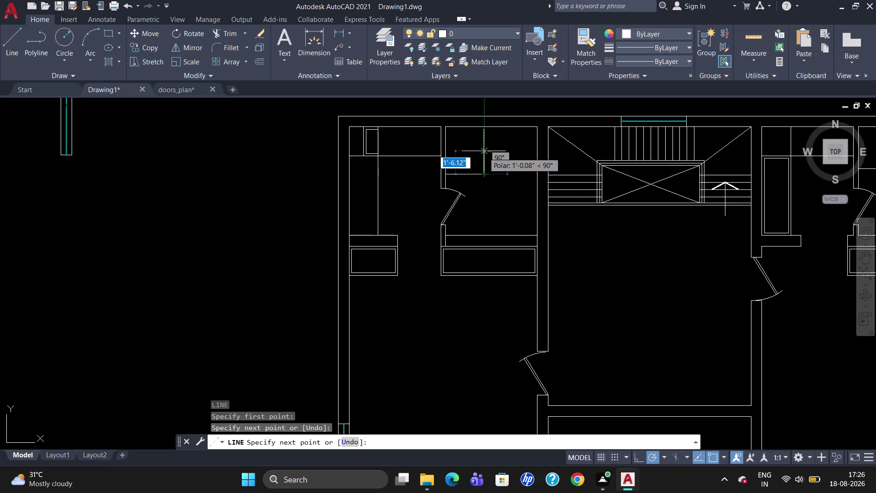
click(486, 128)
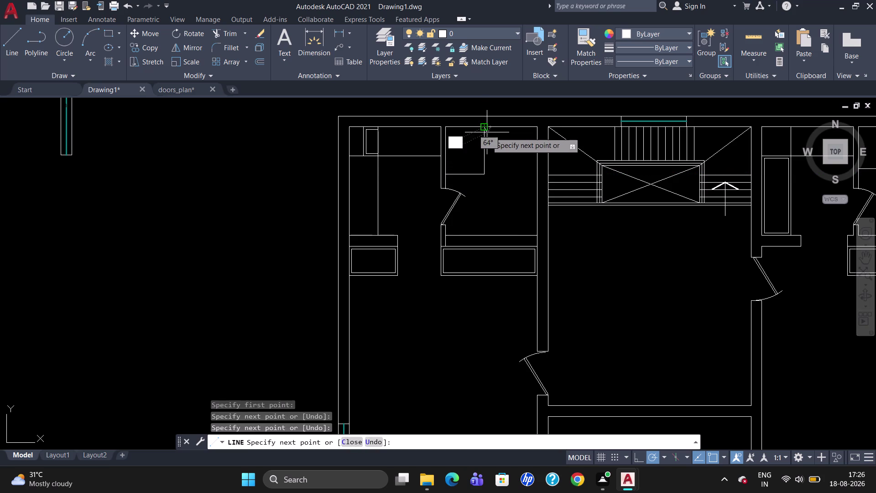
key(Escape)
Draw a second partition line from the counter edge up and across.
key(l)
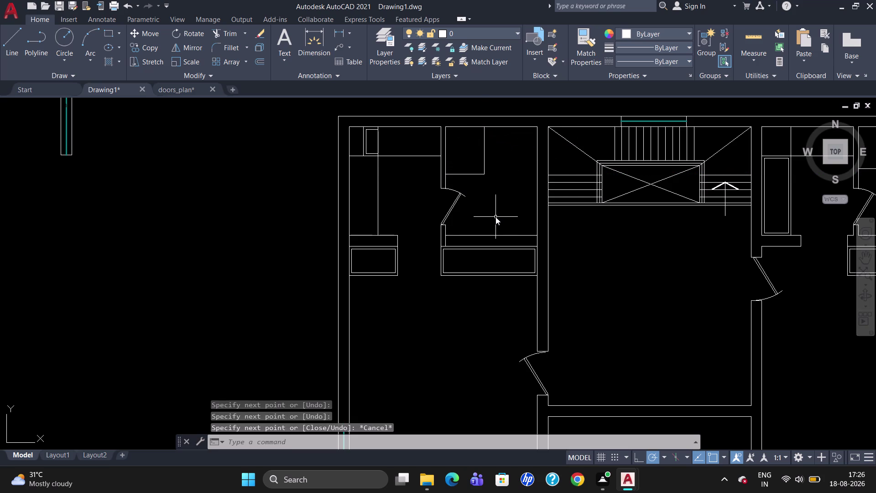
key(Return)
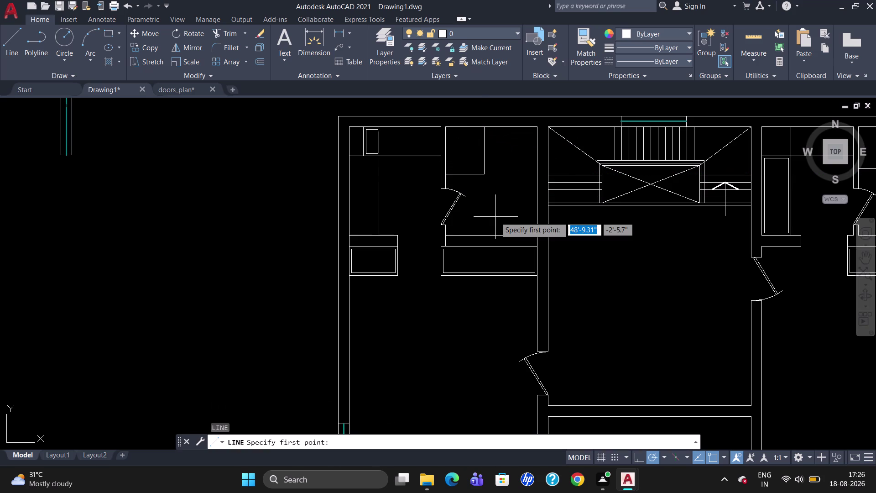
scroll(down, 3)
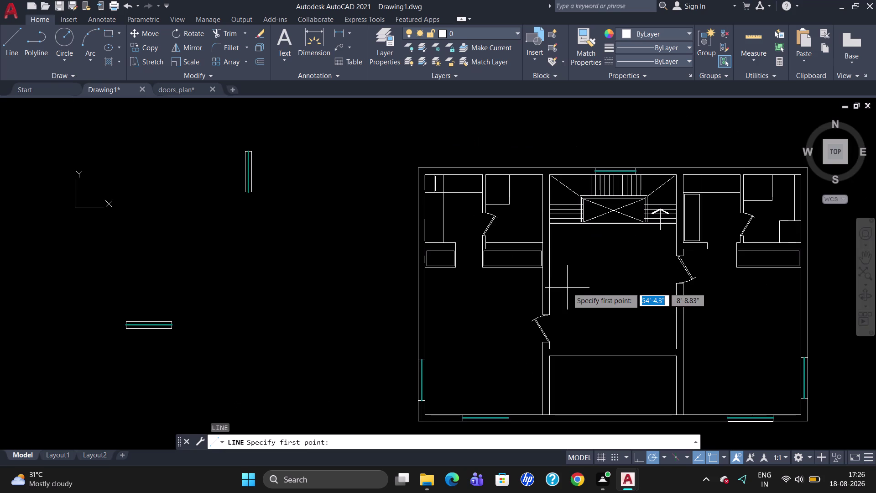
scroll(up, 3)
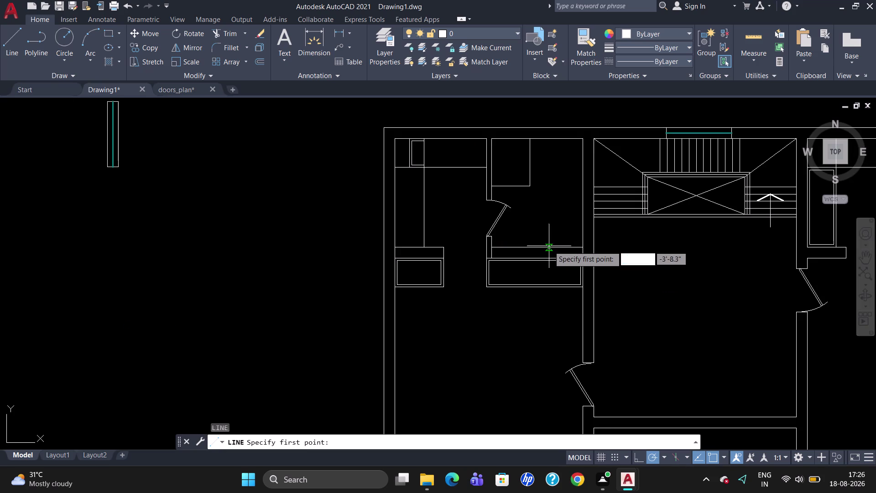
click(543, 244)
click(542, 209)
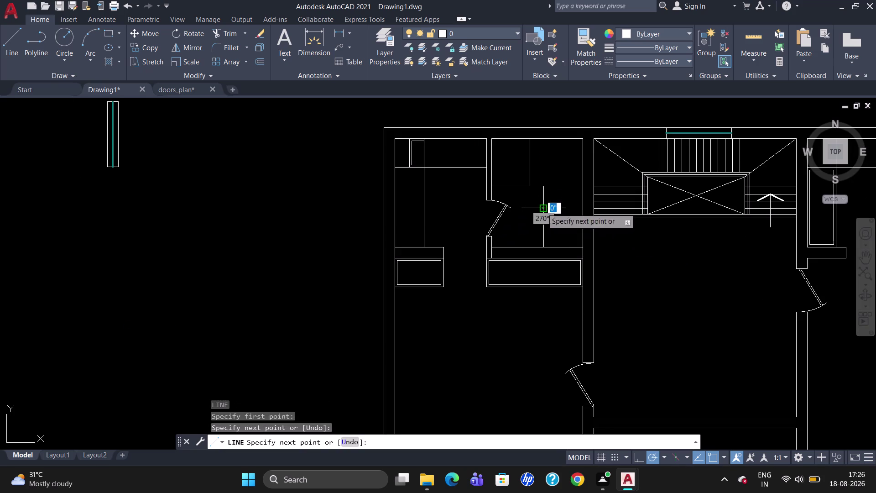
click(580, 209)
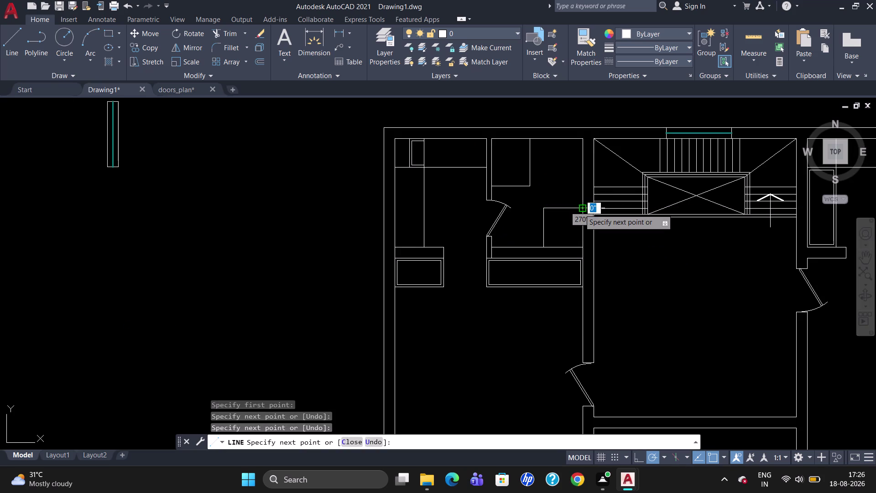
key(Escape)
Start another vertical line toward the top wall, then cancel it.
key(l)
key(Return)
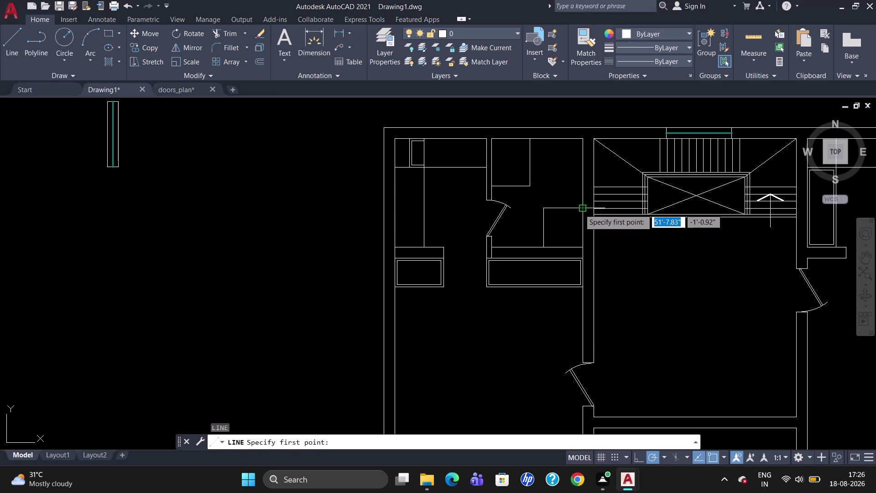
click(570, 205)
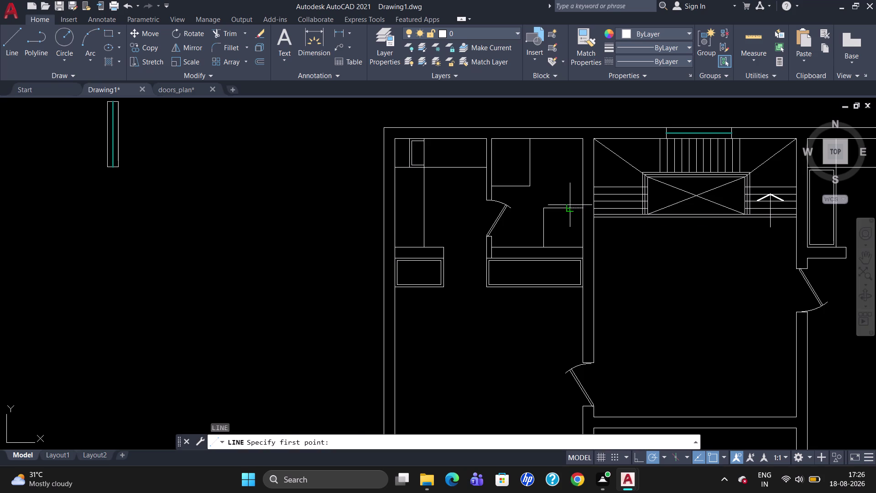
click(568, 138)
scroll(down, 3)
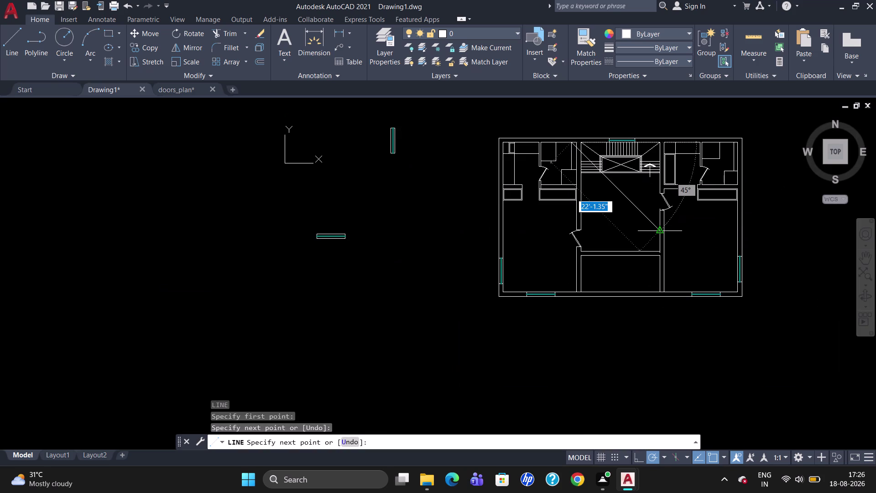
key(Escape)
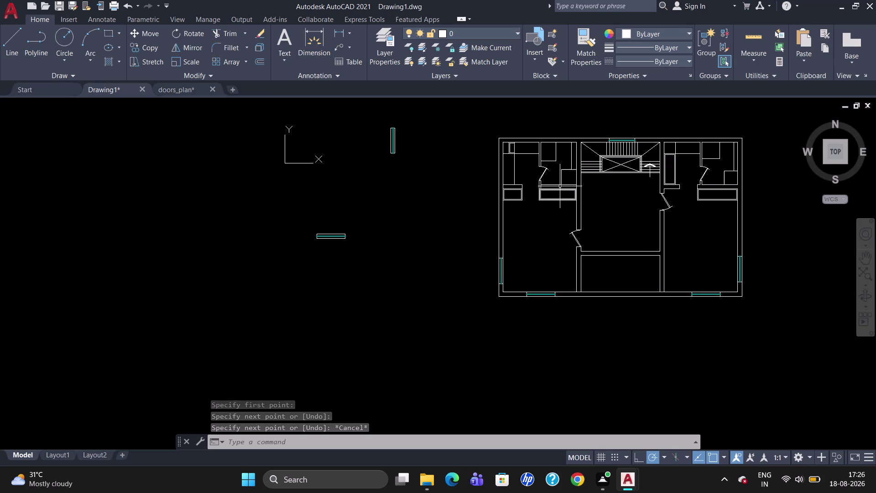
Delete the extra horizontal line segment in the upper-left room.
scroll(up, 3)
click(545, 146)
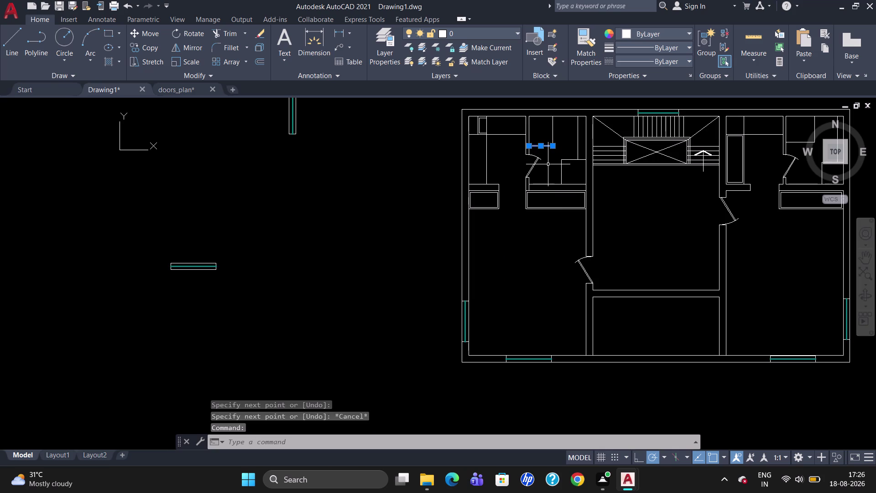
key(Delete)
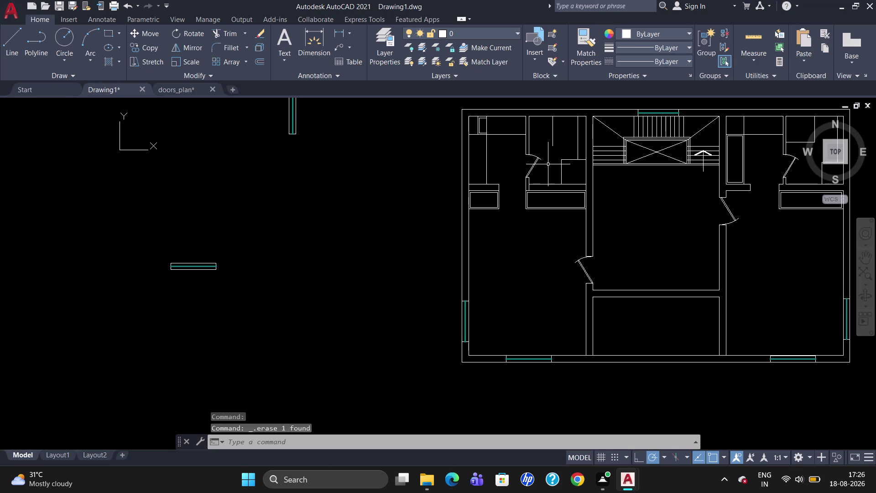
Draw a short line across the upper wall at the window edge.
key(l)
key(Return)
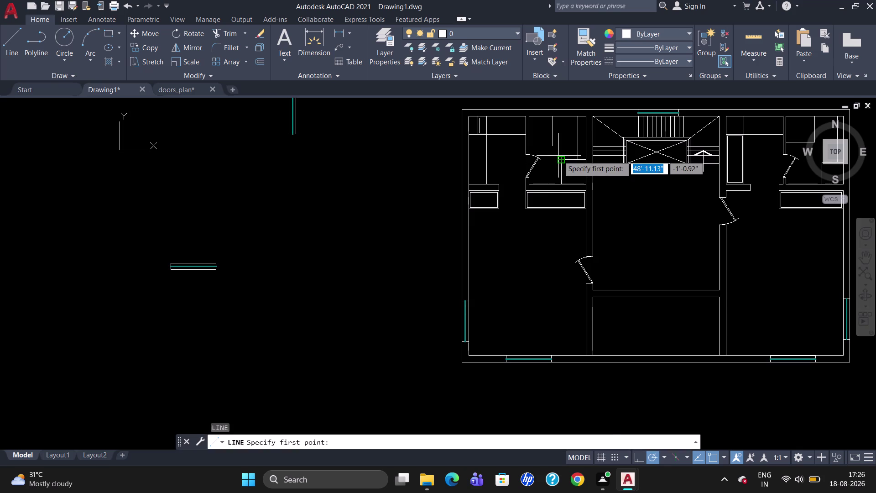
scroll(up, 3)
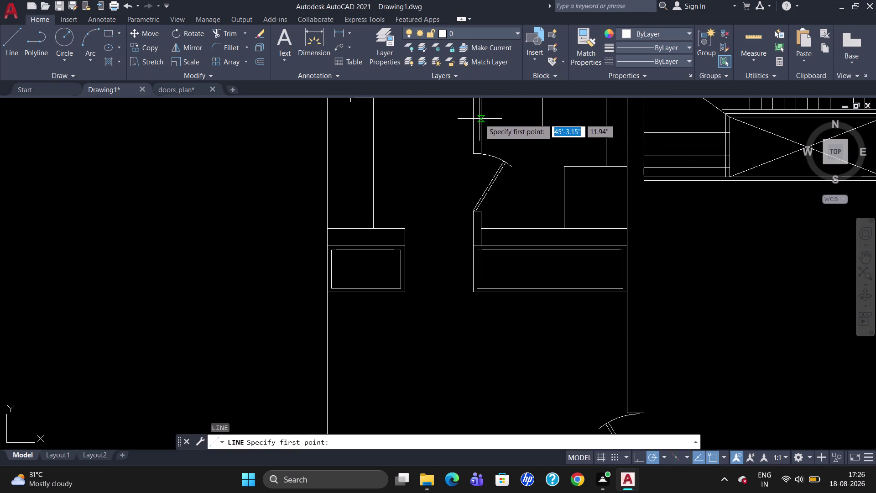
click(481, 118)
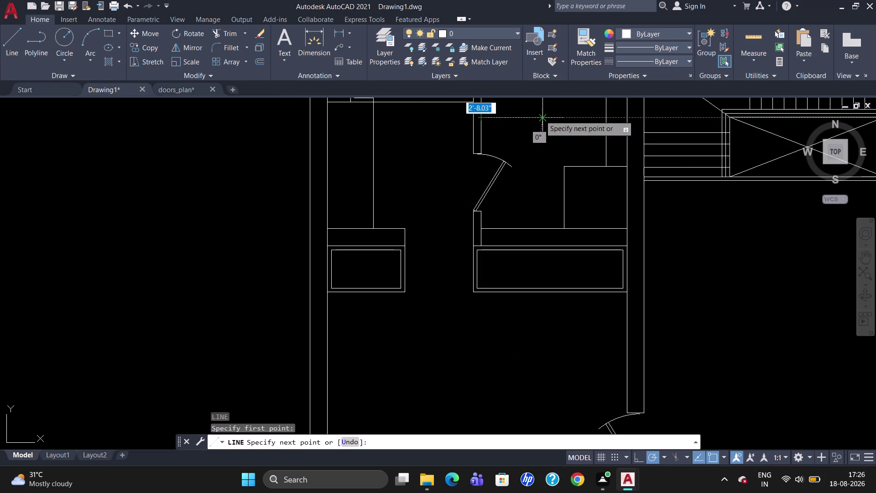
click(540, 116)
Trim the wall line between the break lines in the upper opening.
key(Escape)
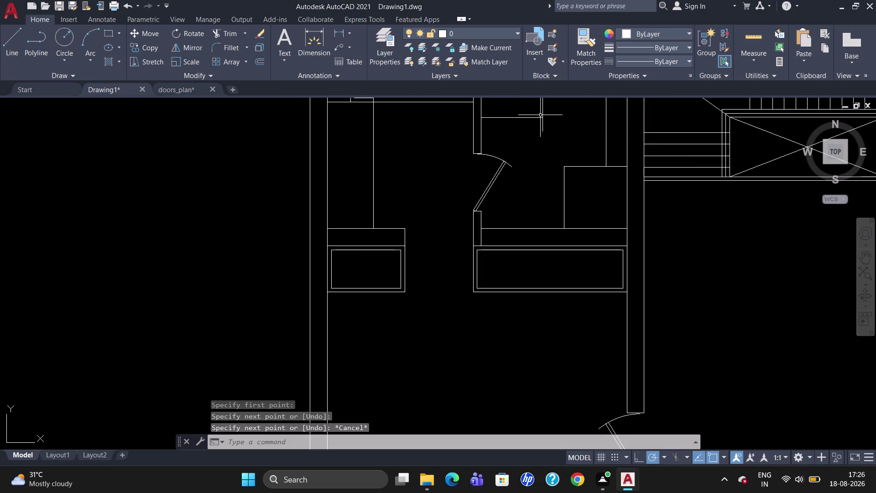
scroll(down, 3)
scroll(up, 3)
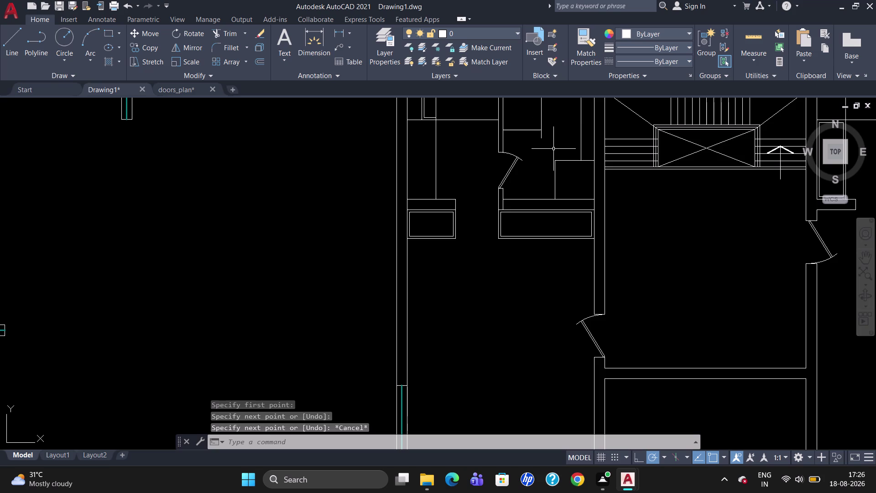
text(TR)
key(Return)
key(Return)
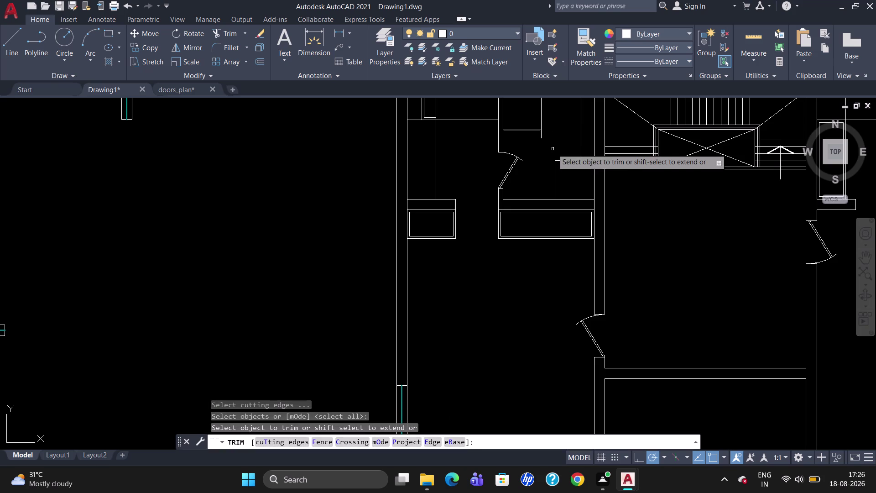
click(543, 136)
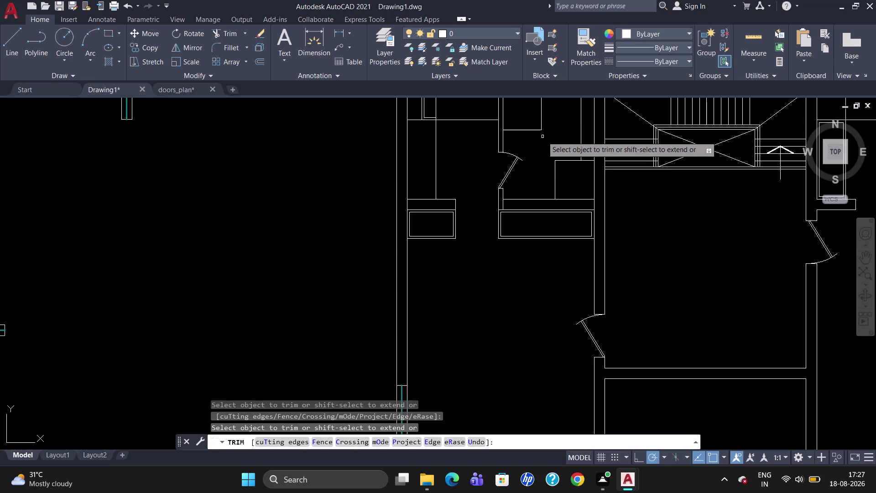
key(Escape)
scroll(down, 3)
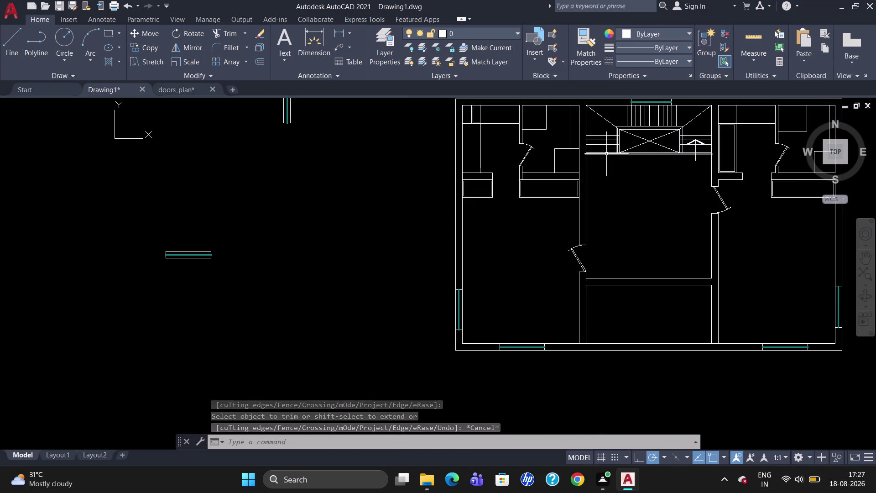
Draw two short cross lines through the lower wall at the opening edges.
scroll(down, 3)
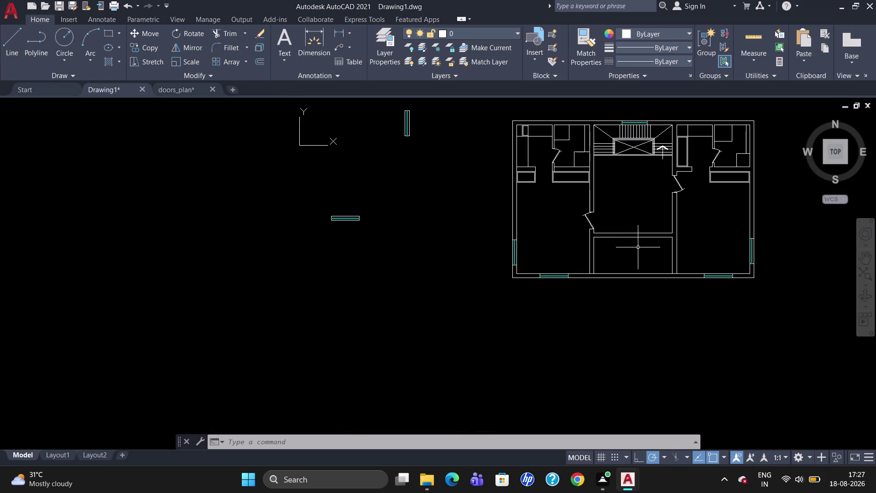
scroll(up, 3)
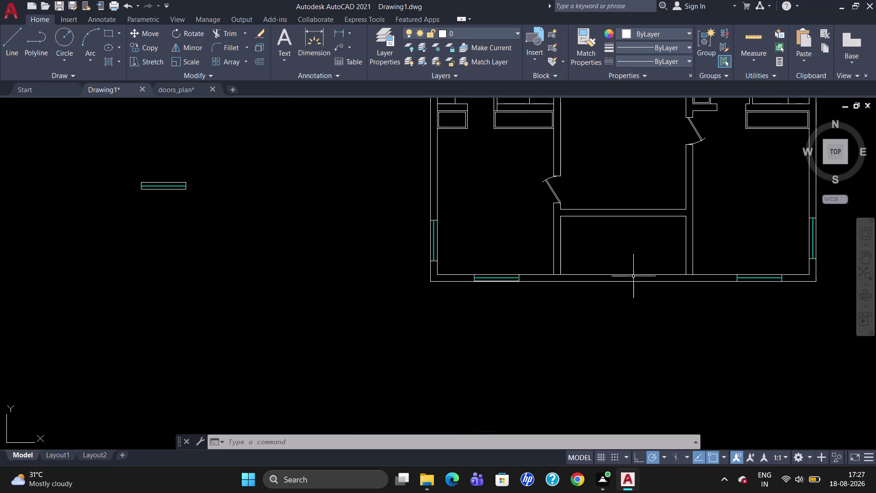
scroll(up, 3)
key(l)
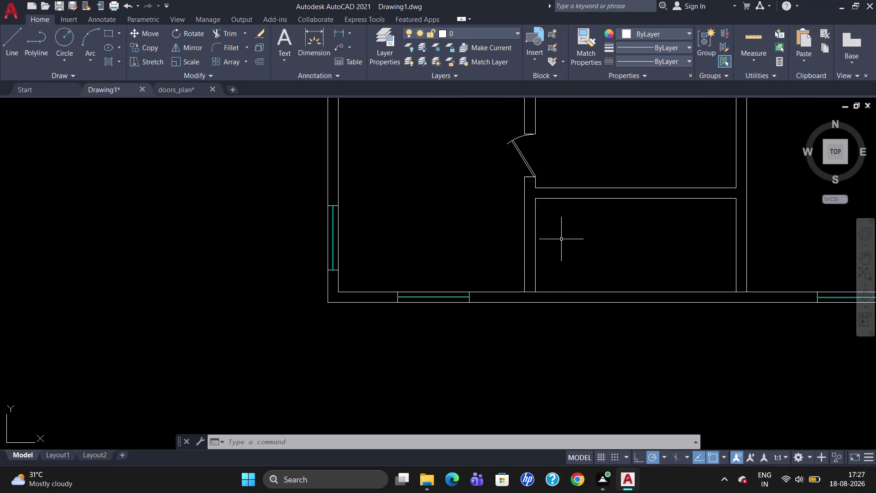
key(Return)
click(535, 289)
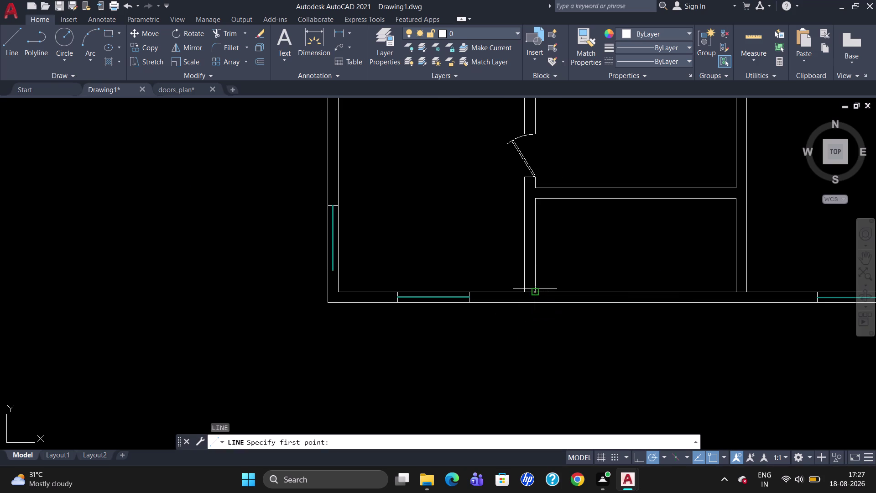
click(536, 301)
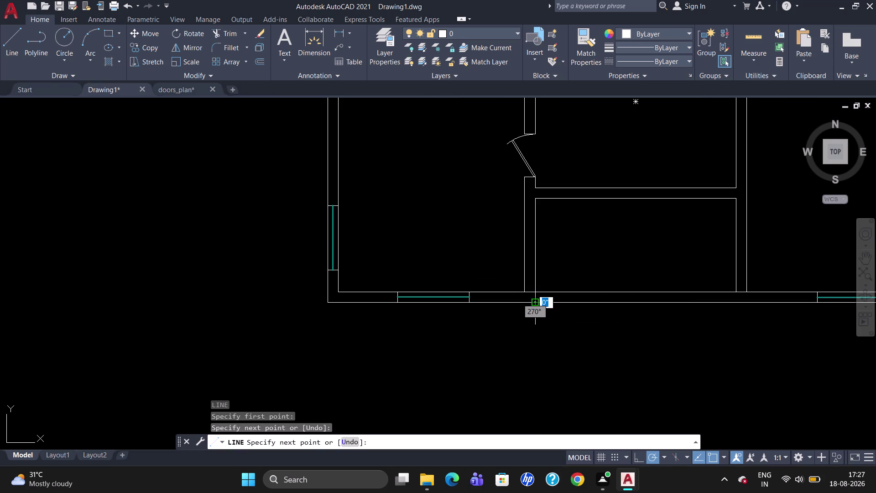
key(Escape)
key(l)
key(Return)
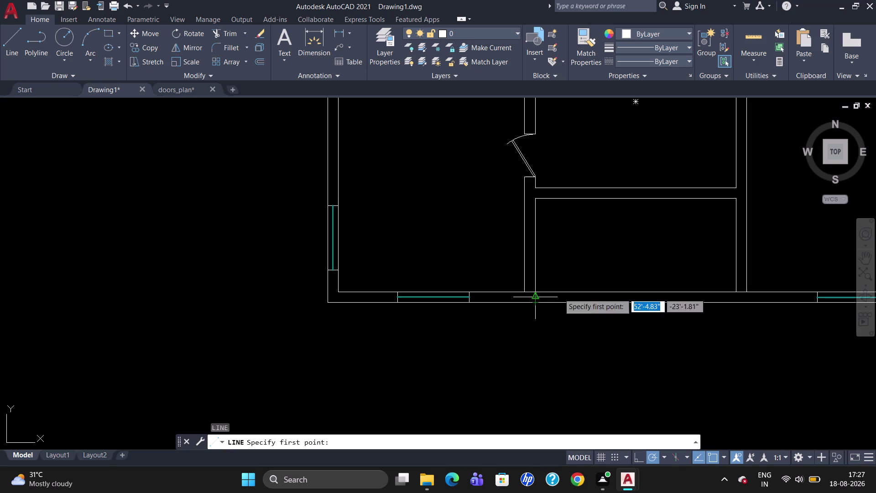
click(732, 291)
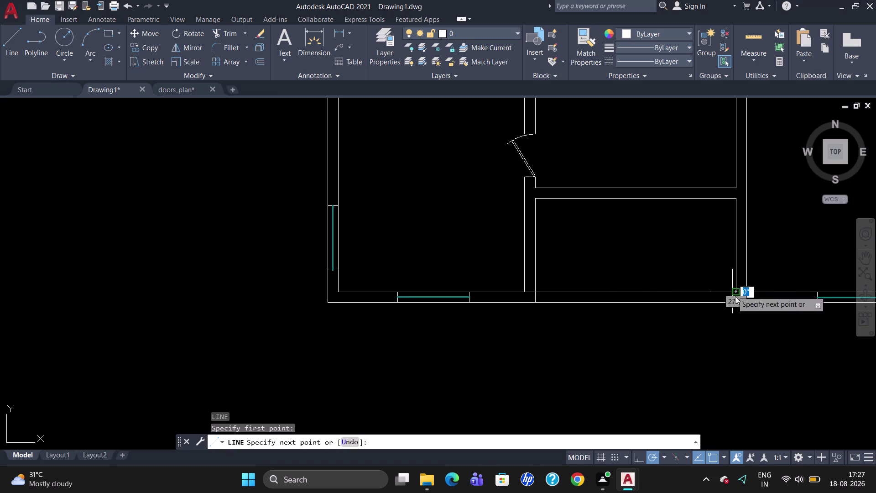
click(737, 302)
key(Escape)
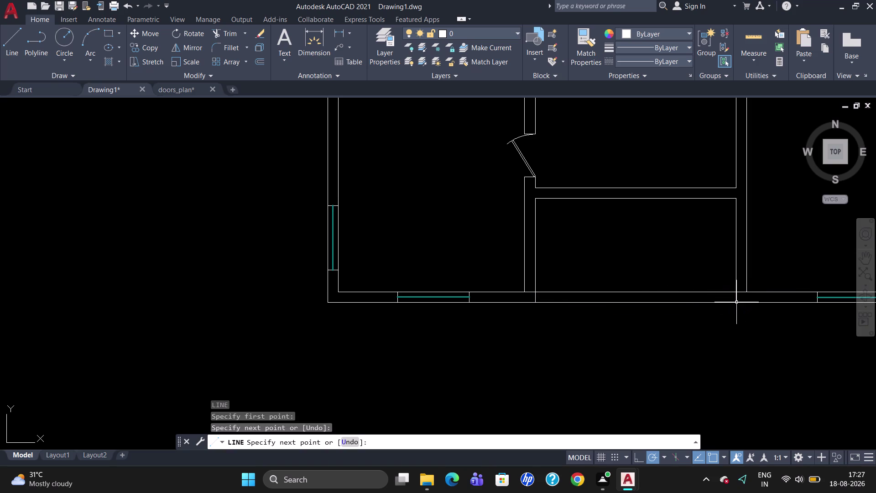
Trim the inner bottom wall line at both opening edges.
text(TR)
key(Return)
key(Return)
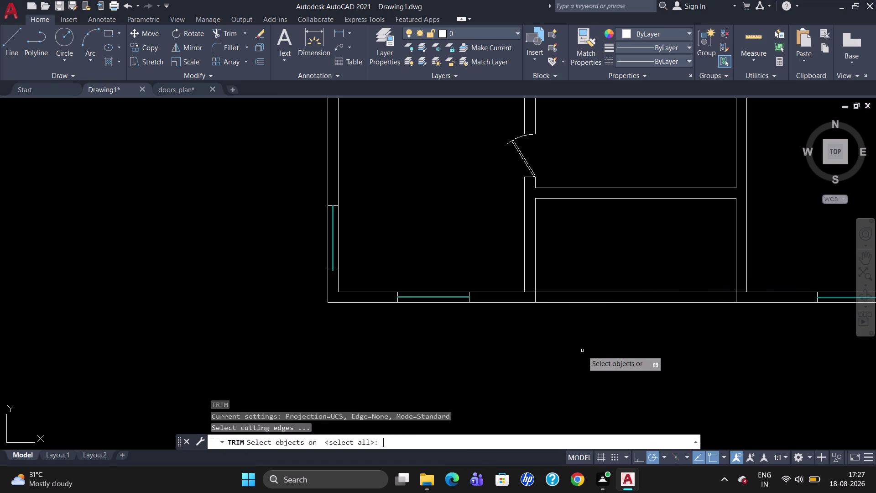
click(531, 291)
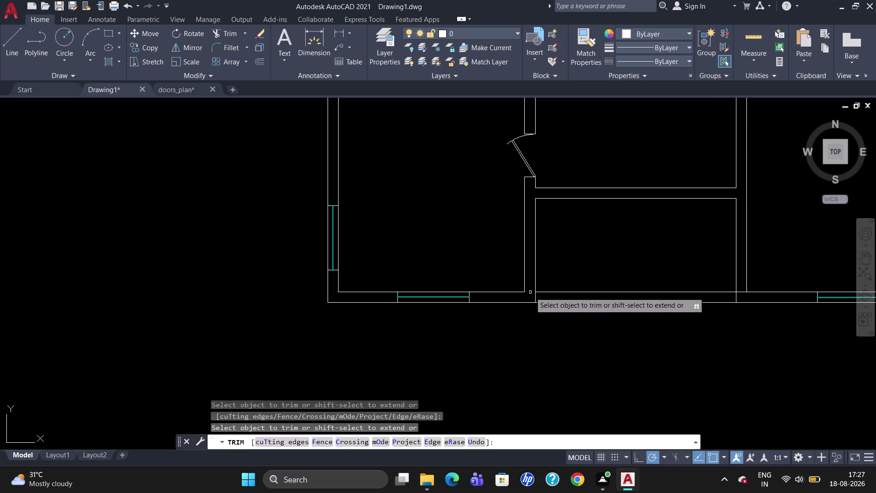
click(742, 292)
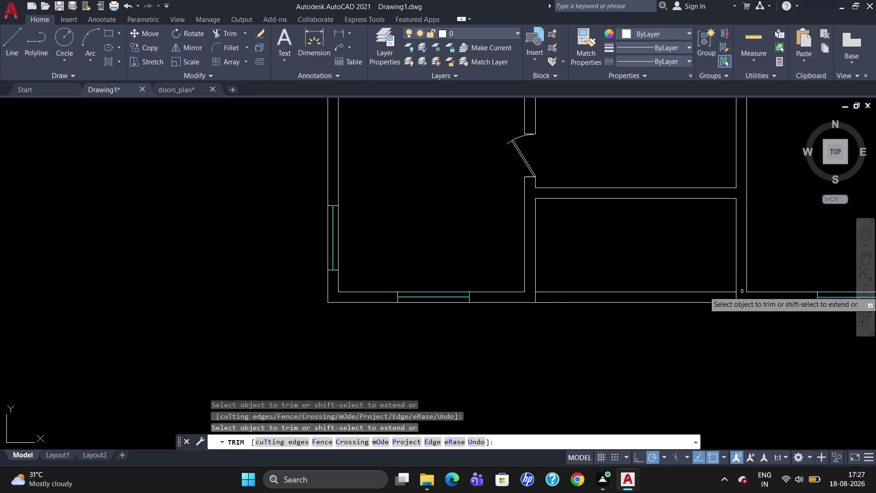
key(Escape)
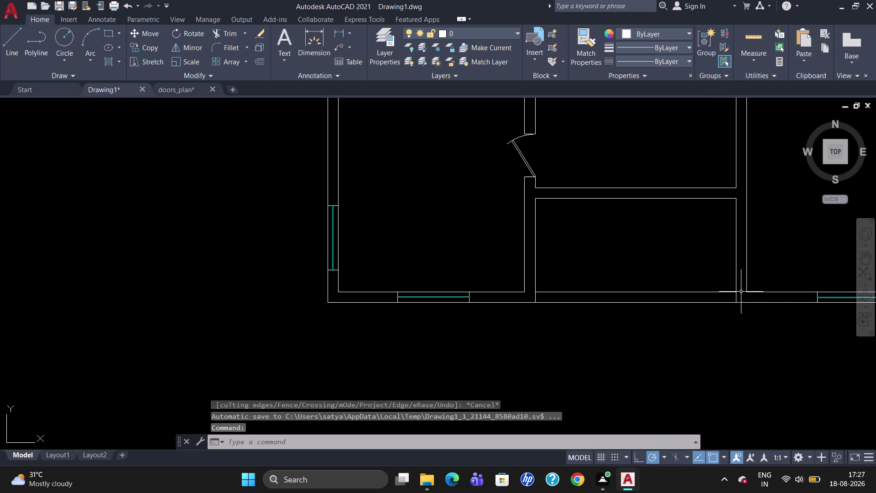
key(l)
key(Return)
scroll(up, 3)
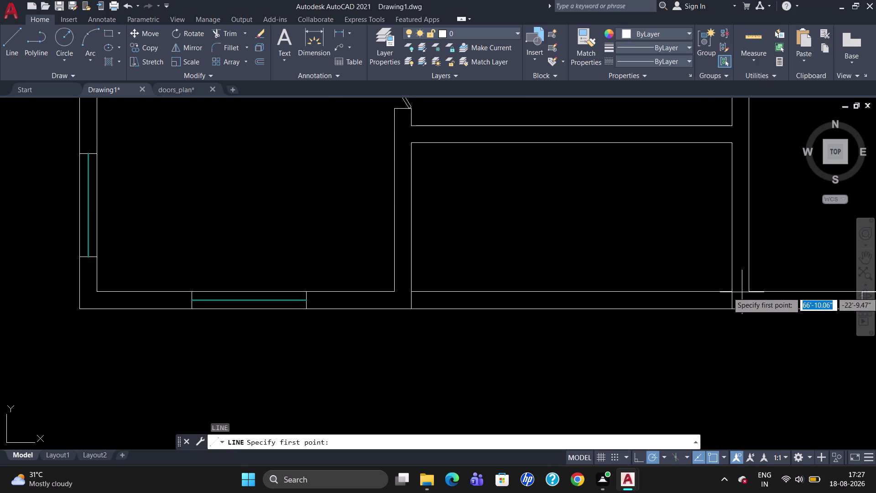
Start a line across the lower wall opening, then cancel it.
click(730, 302)
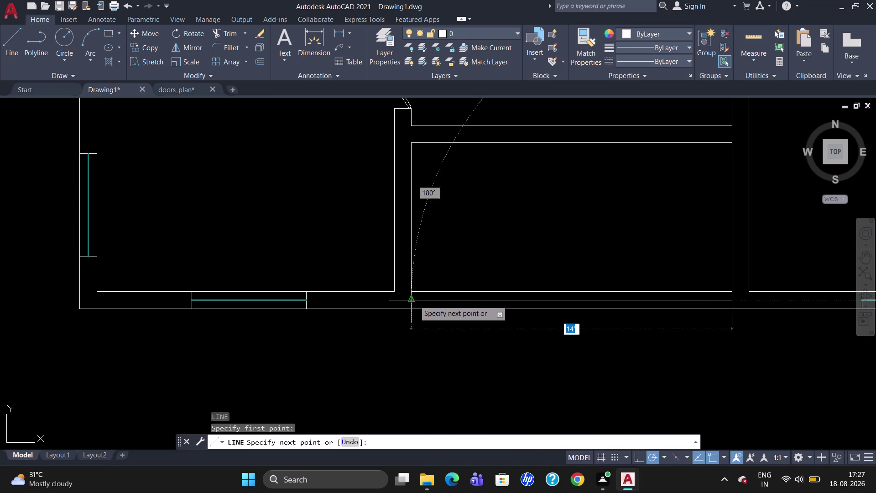
click(415, 300)
key(Escape)
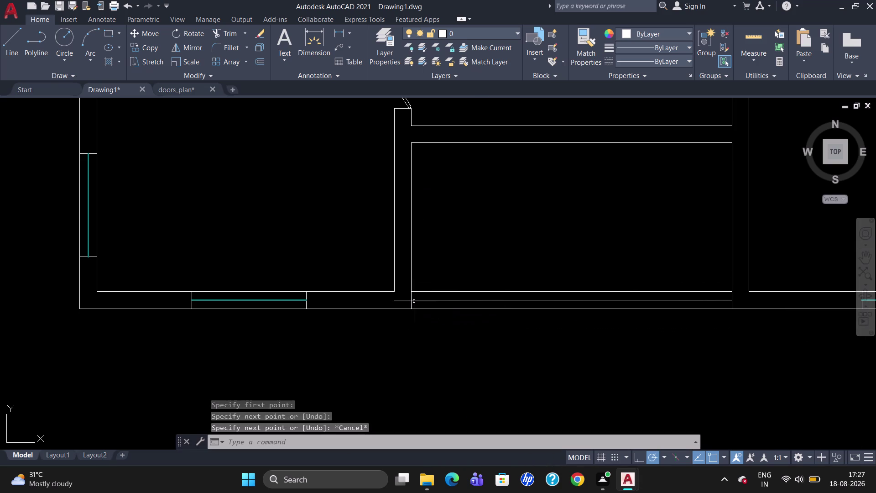
key(l)
key(Return)
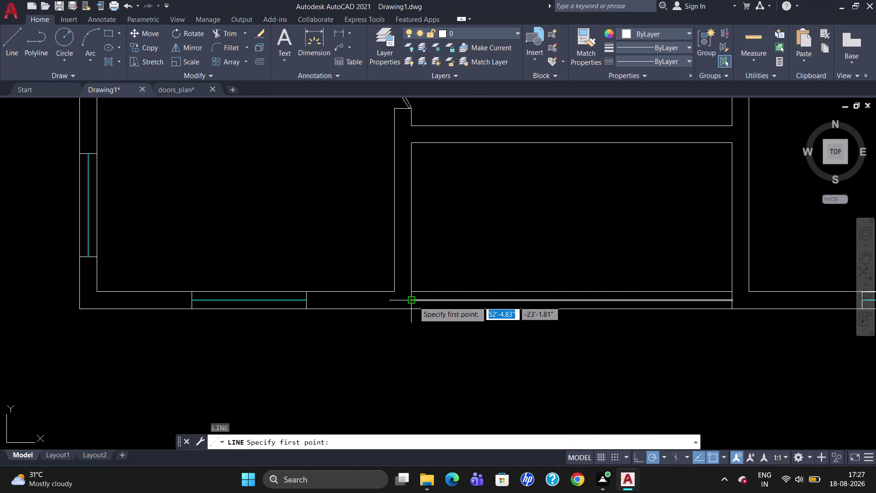
key(Escape)
Offset the opening's outer wall line 1" toward the room.
key(o)
key(Return)
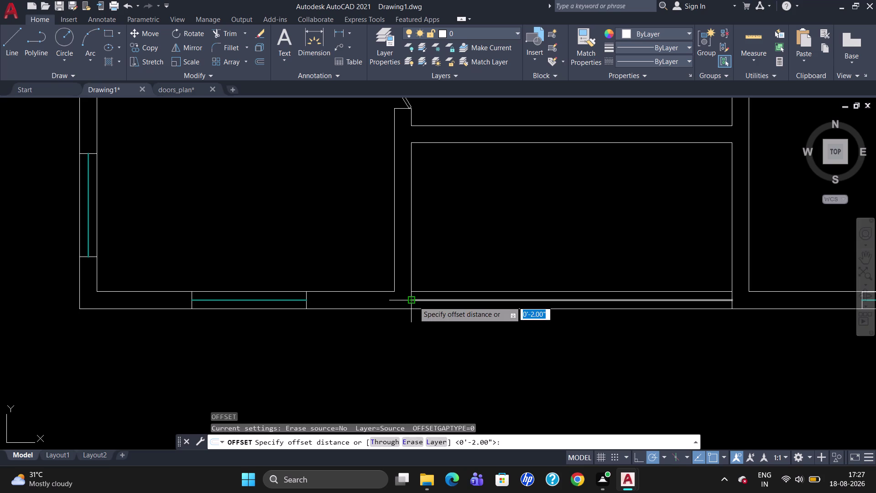
text(1")
key(Return)
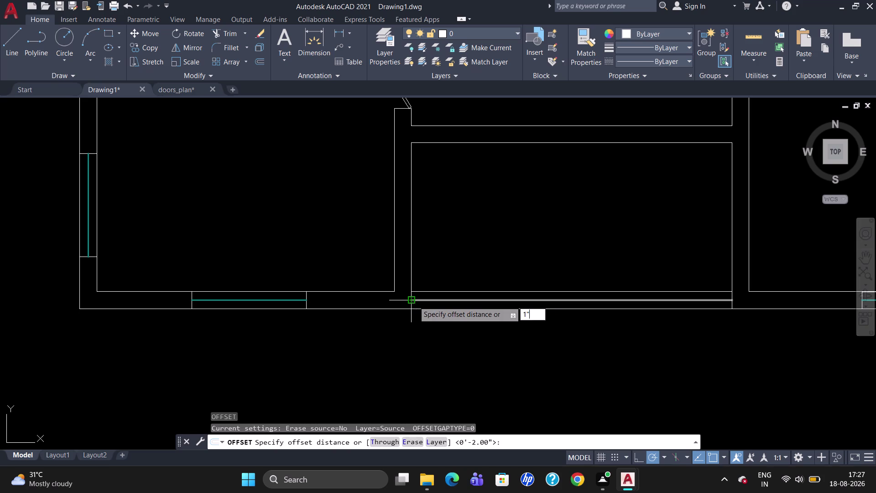
click(436, 298)
click(436, 301)
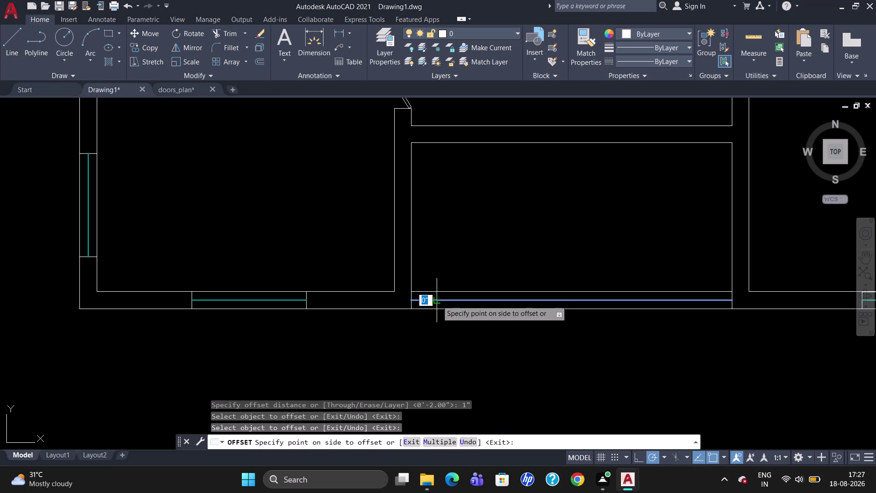
click(442, 306)
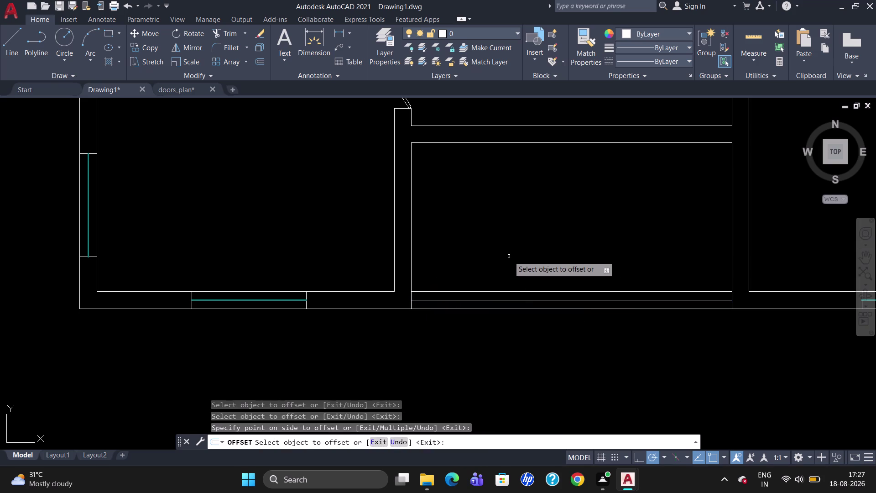
key(Escape)
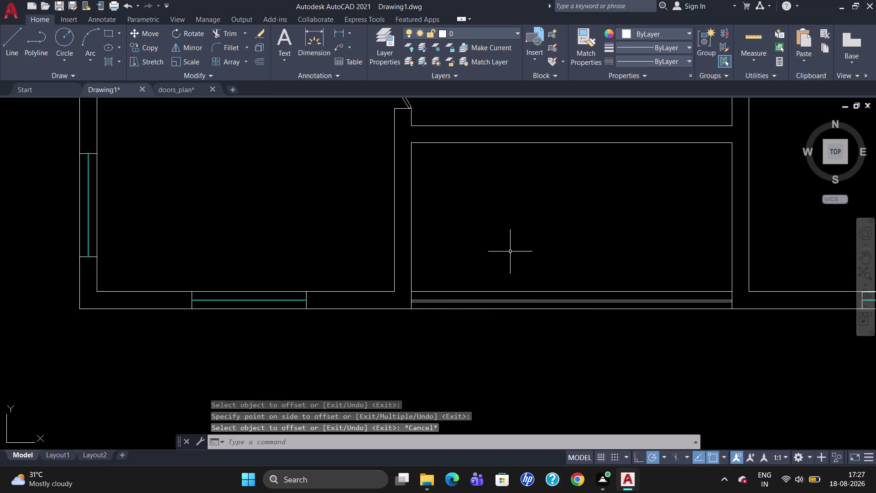
scroll(down, 3)
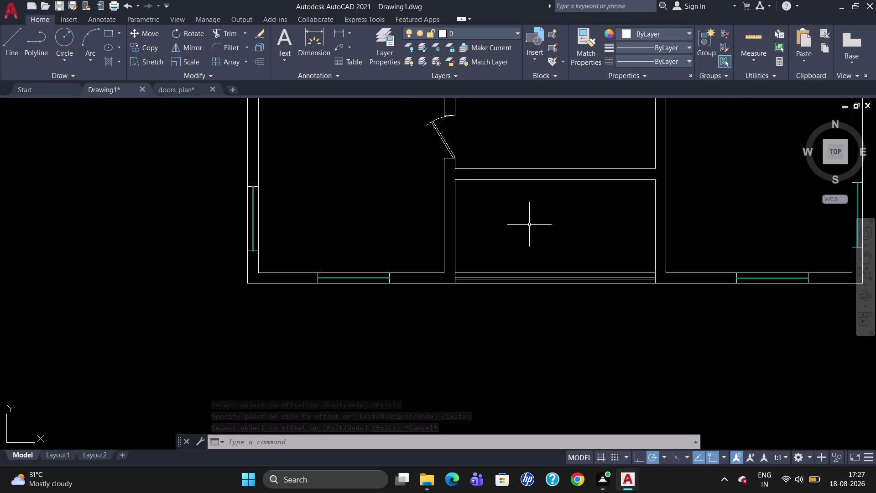
Rotate the spare upright window symbol 270 degrees so it lies horizontally.
scroll(down, 3)
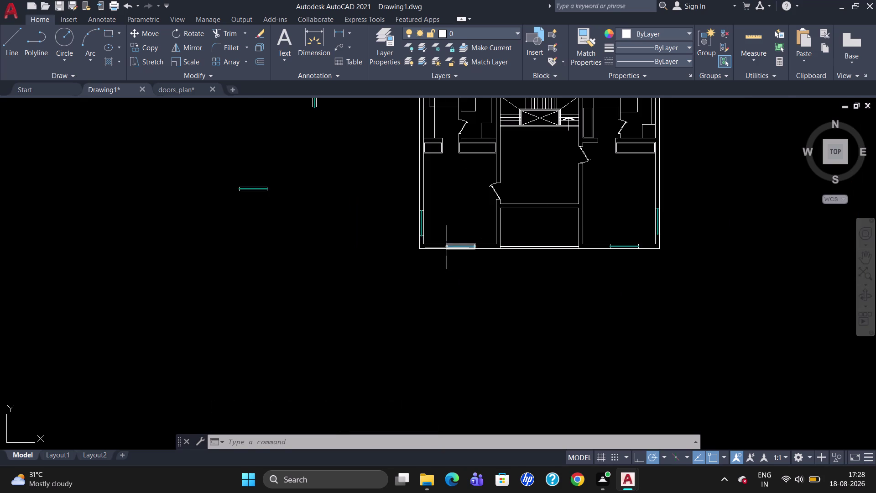
scroll(up, 3)
scroll(down, 3)
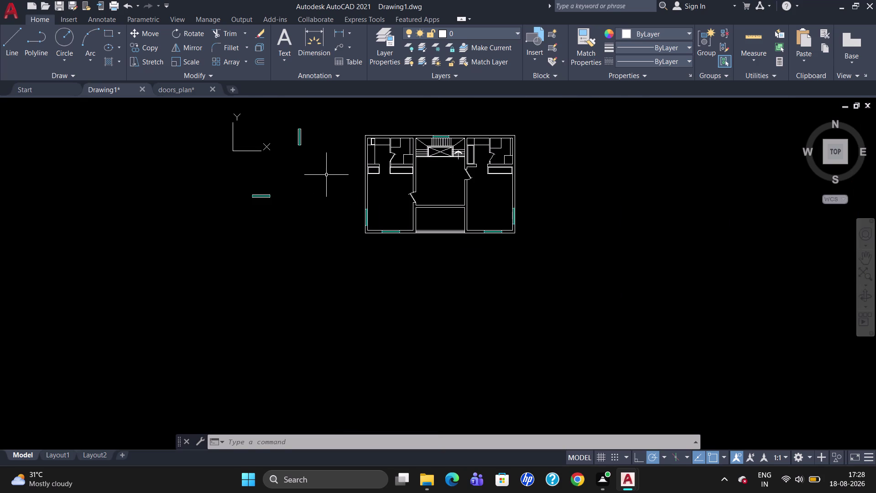
scroll(up, 3)
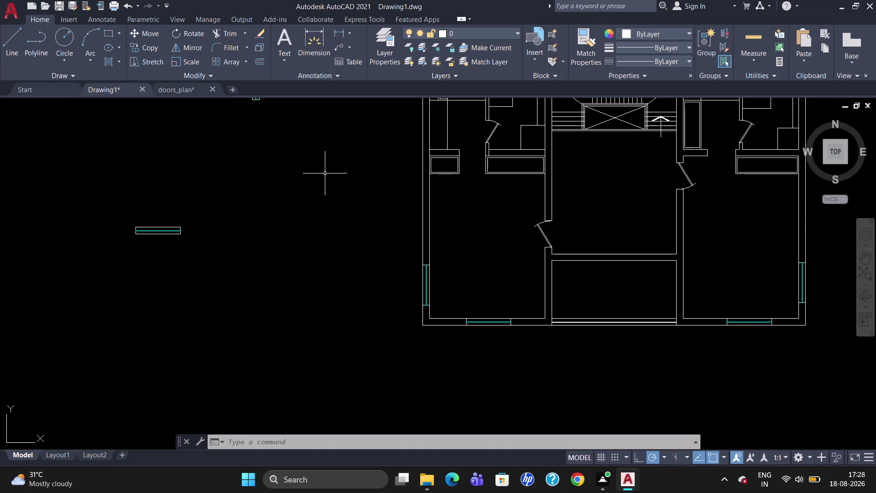
scroll(down, 3)
click(281, 123)
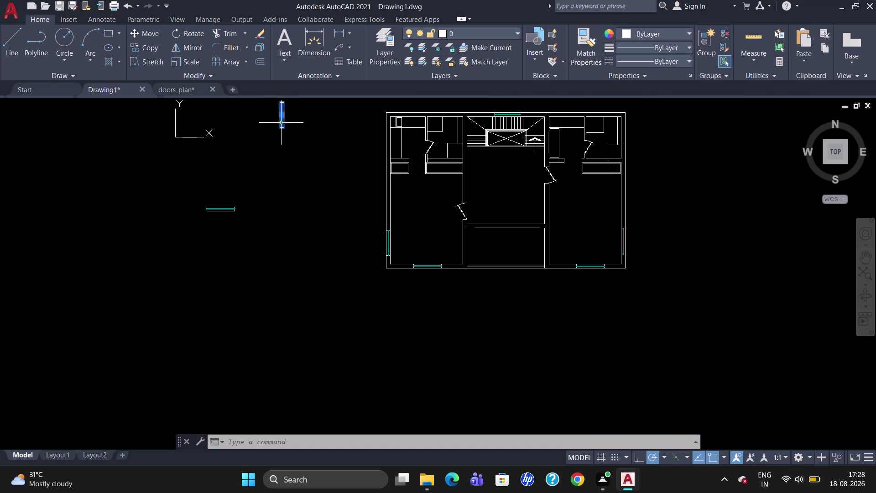
text(R)
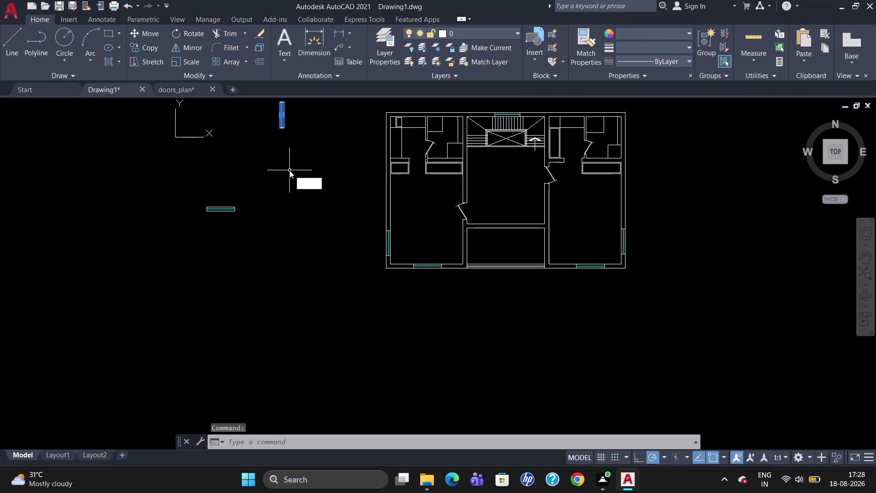
text(O)
key(Return)
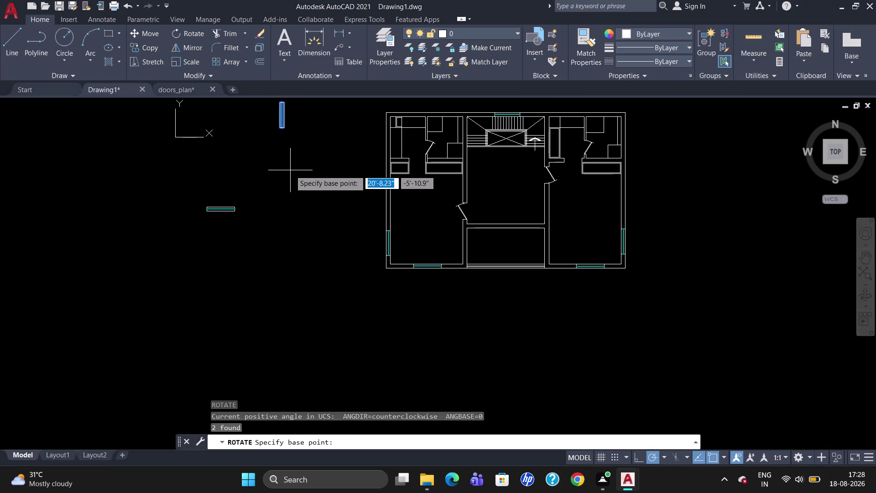
click(275, 132)
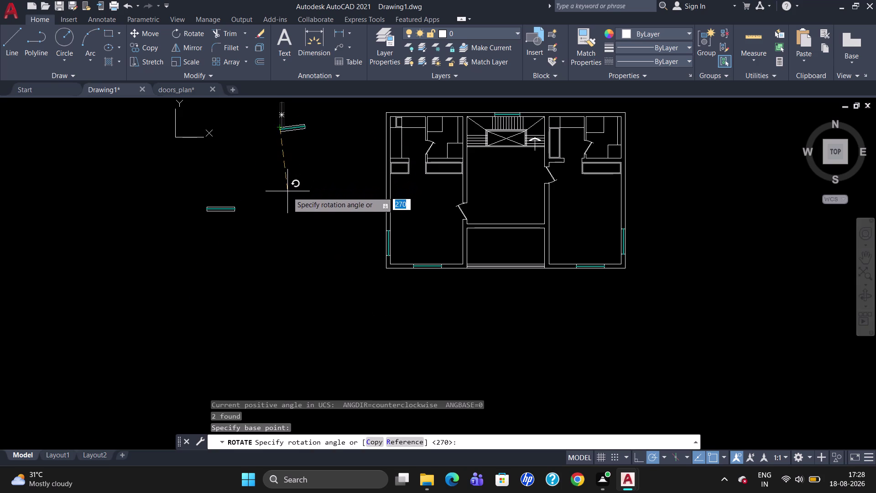
click(284, 197)
Select the rotated window symbol and start copying it with CO.
click(289, 129)
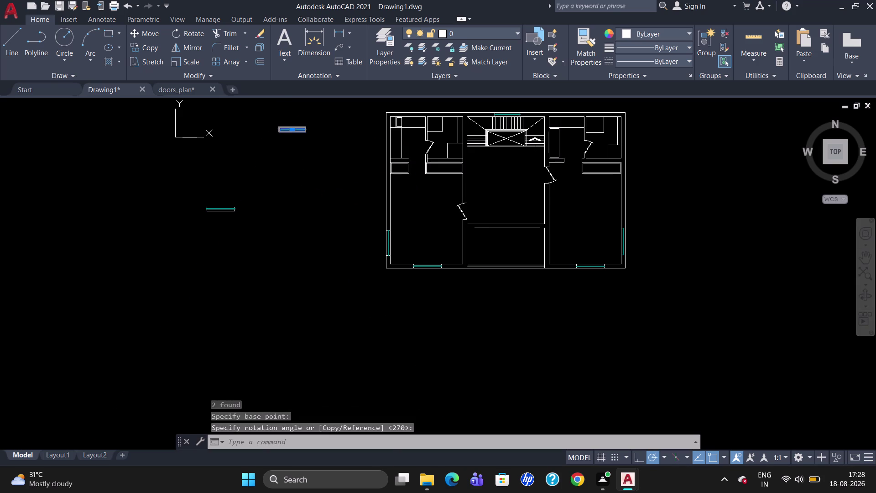
key(v)
key(BackSpace)
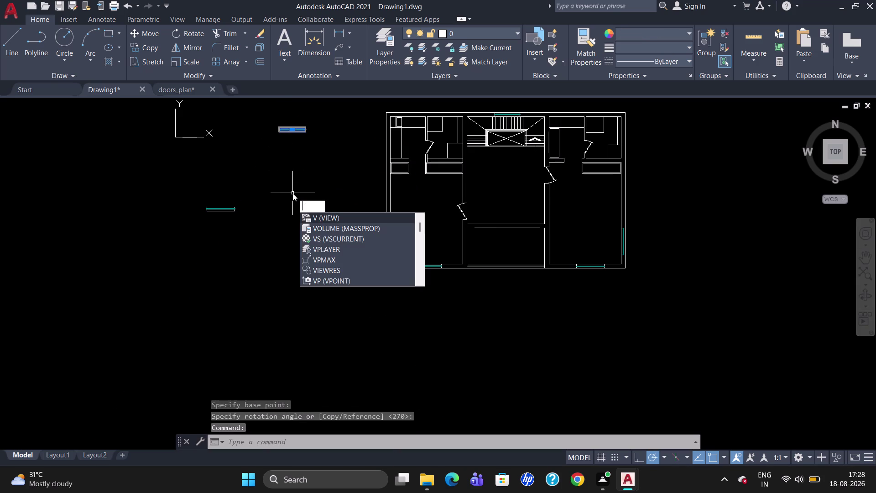
text(CO)
key(Return)
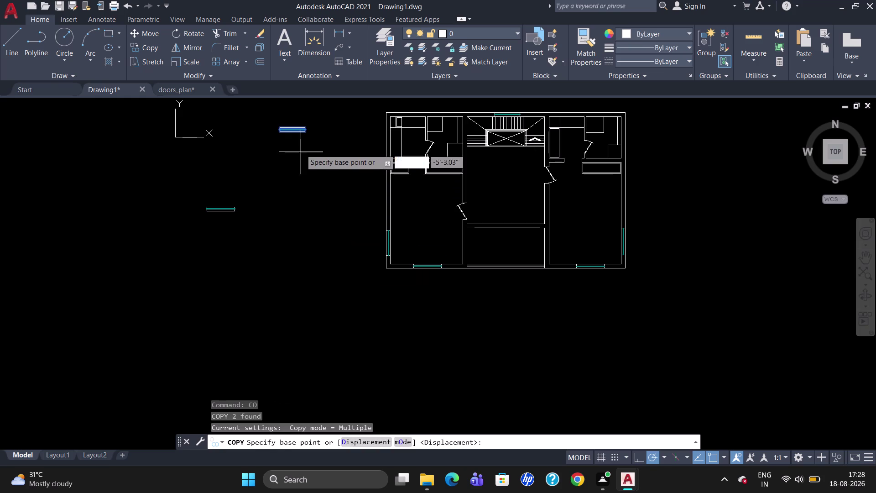
click(295, 129)
scroll(up, 3)
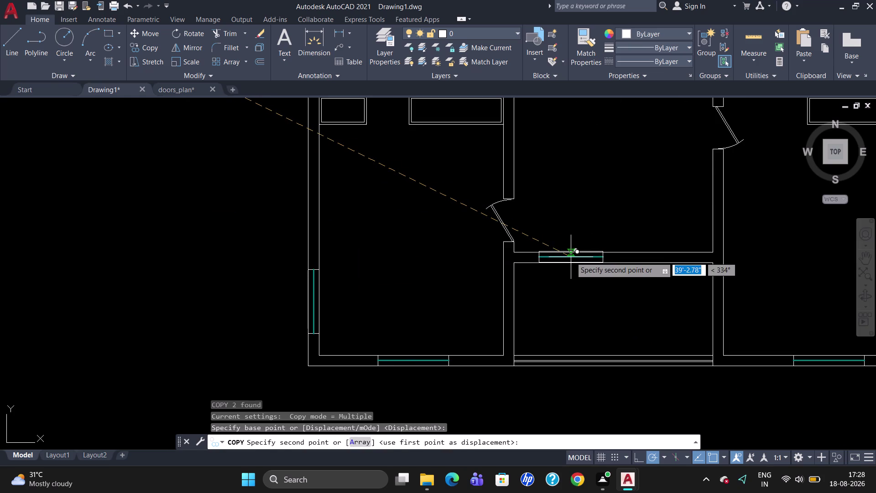
click(572, 258)
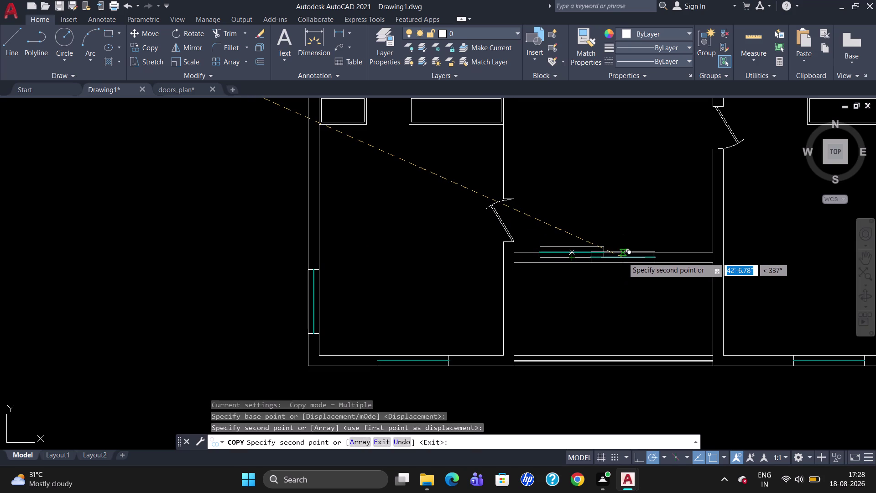
click(624, 257)
key(Escape)
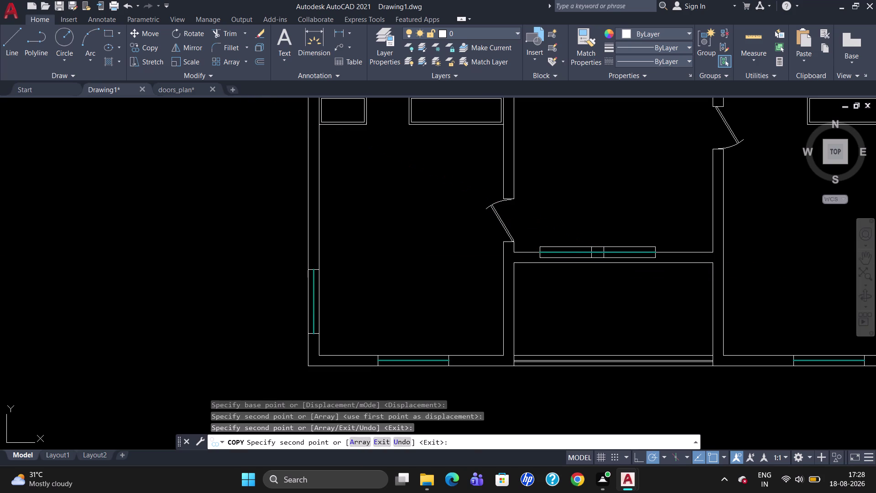
click(613, 251)
key(Delete)
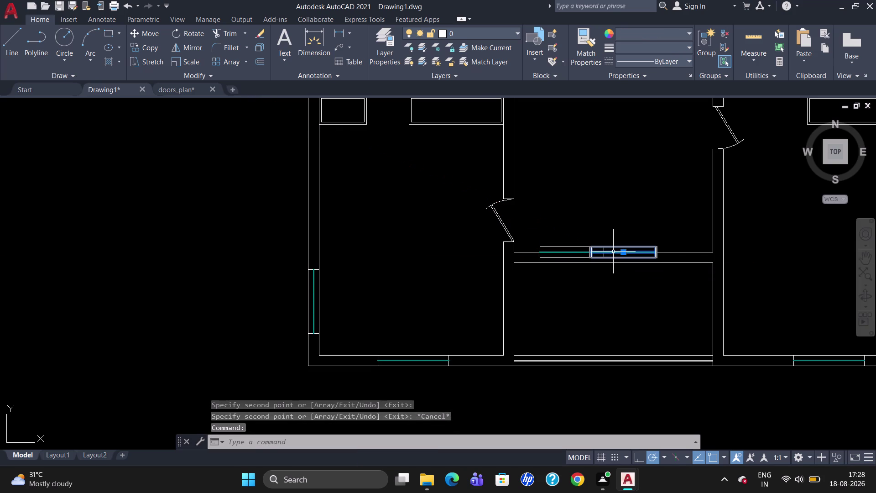
click(558, 246)
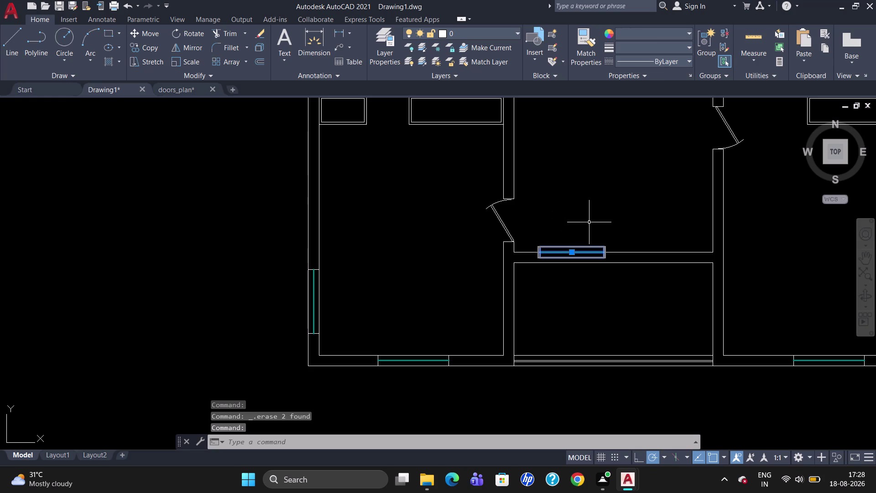
key(Delete)
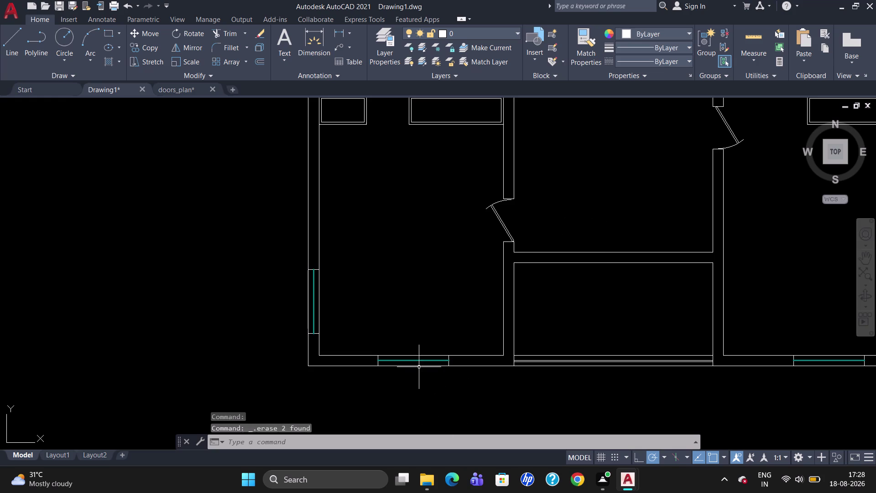
Copy the bottom-wall window symbol onto the interior wall segment beside the door.
click(419, 363)
text(CO)
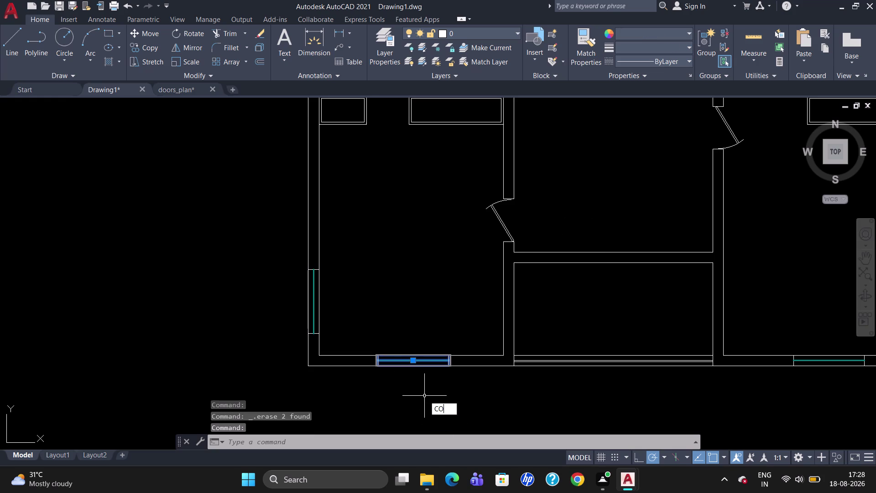
key(Return)
click(449, 366)
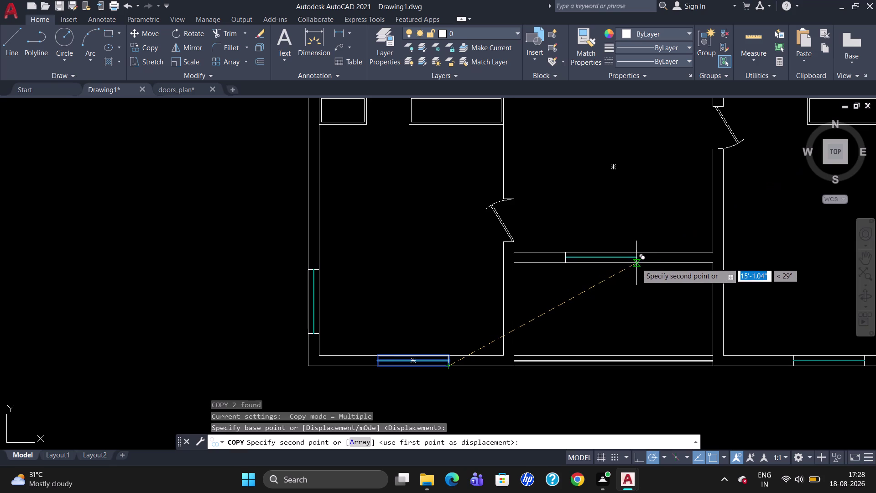
scroll(up, 3)
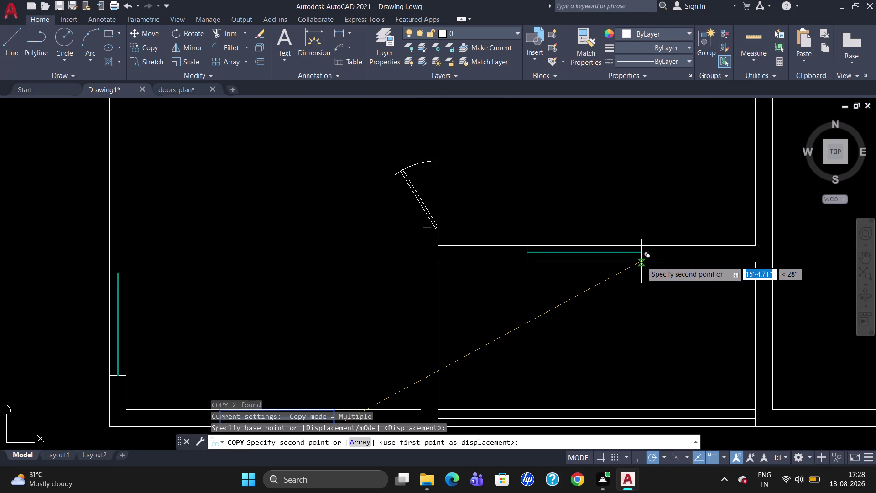
click(644, 262)
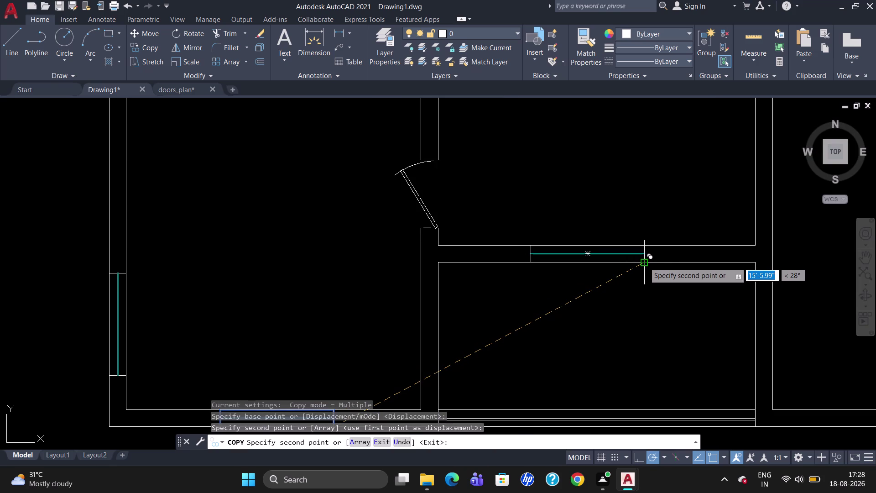
key(Escape)
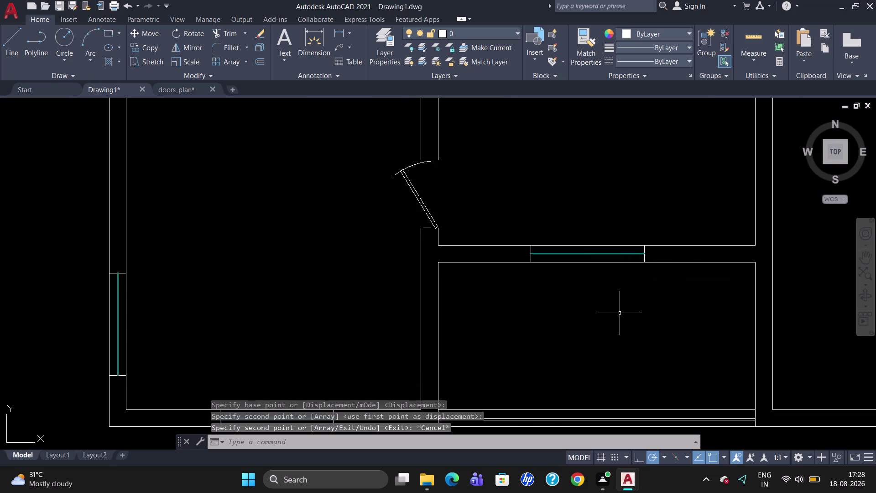
Zoom out and box-select the two spare window symbols left of the plan.
scroll(down, 3)
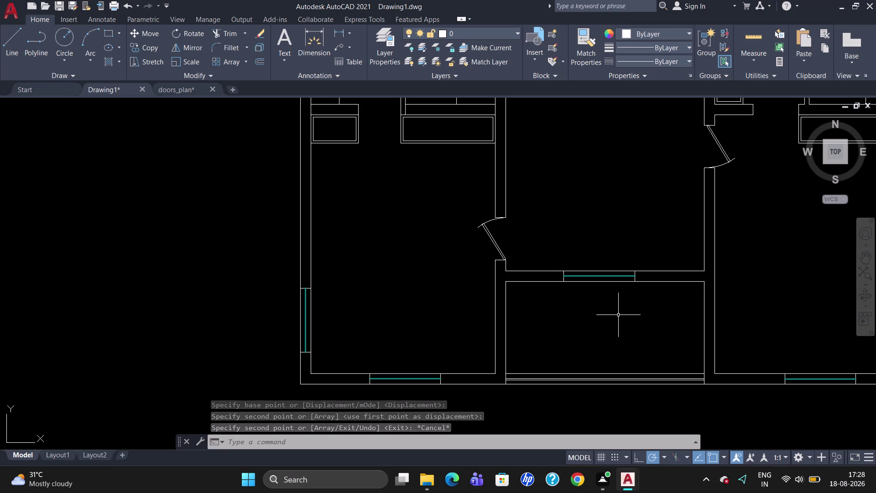
scroll(down, 3)
scroll(up, 3)
scroll(down, 3)
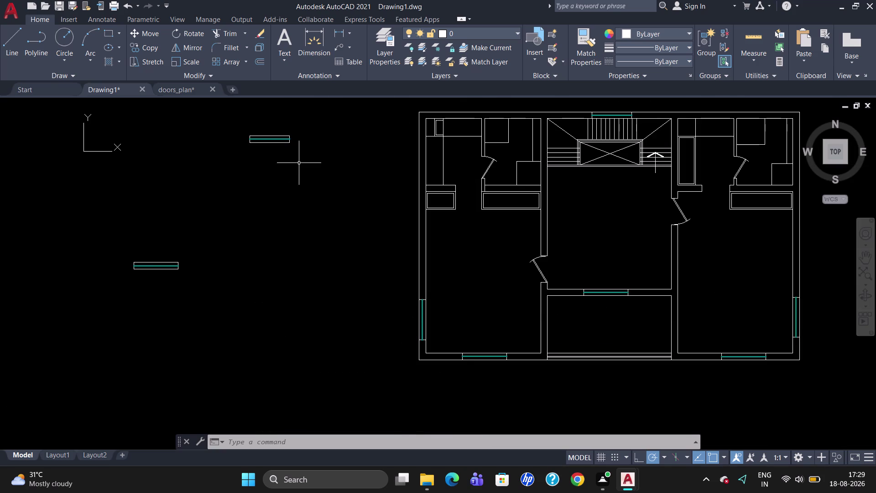
drag(298, 143, 90, 327)
Delete the spare symbols and draw an 18" by 9" rectangle left of the plan.
key(Delete)
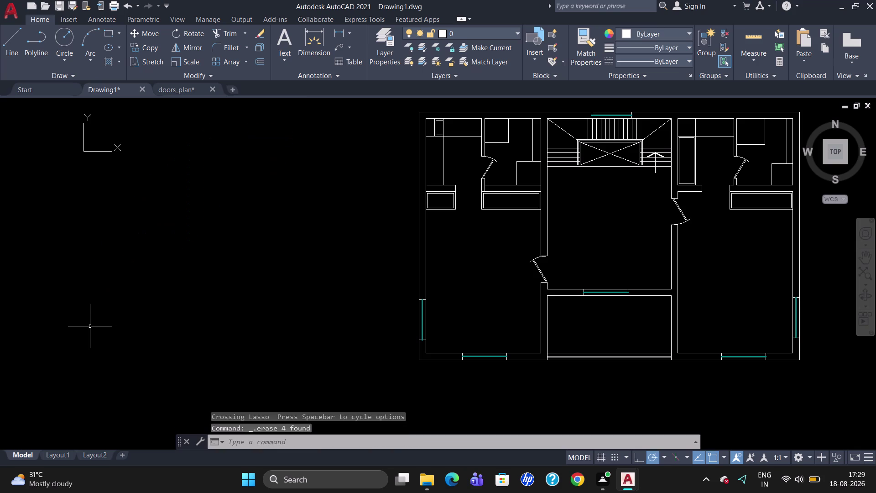
text(REC)
key(Return)
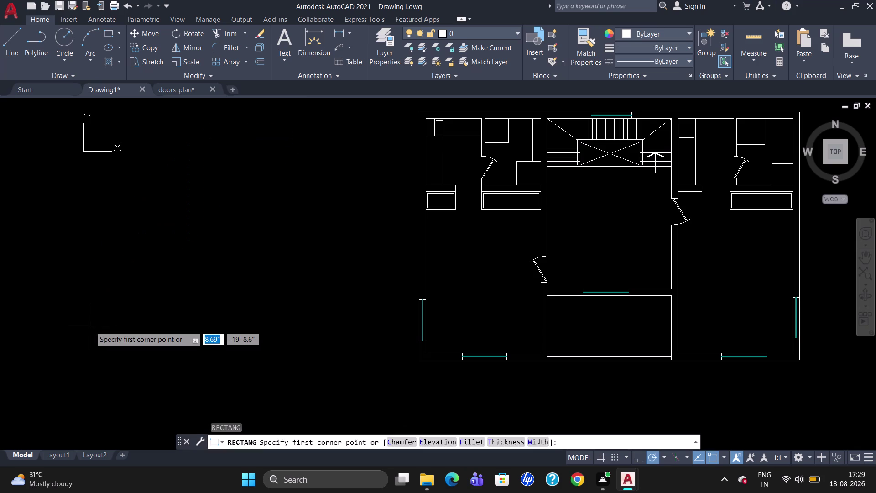
click(90, 326)
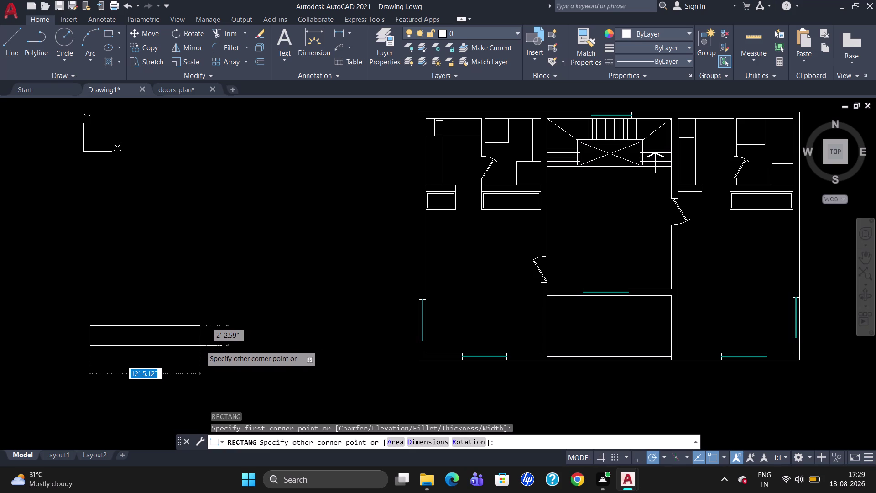
key(1)
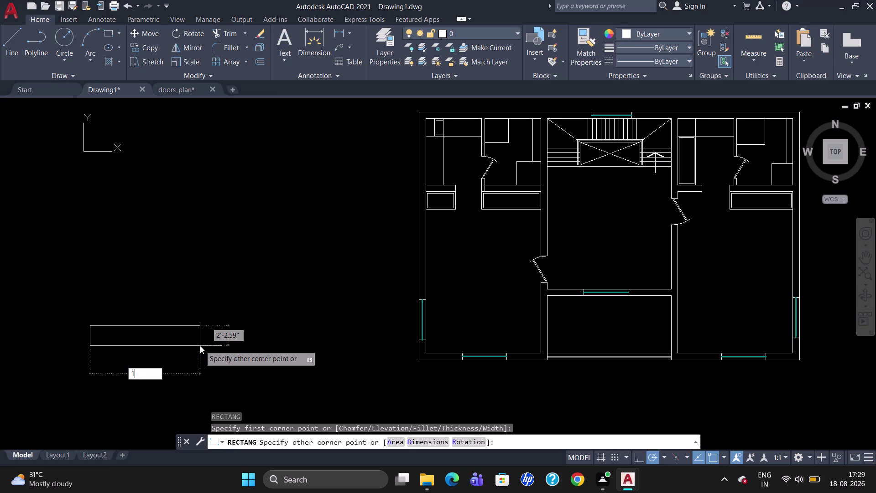
key(8)
key(shift+quotedbl)
key(Tab)
text(9")
key(Return)
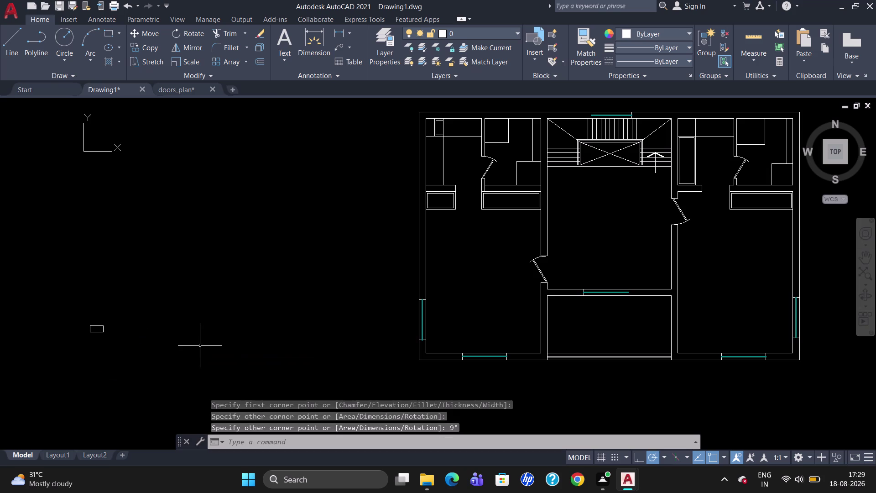
Explode the new rectangle into individual lines.
scroll(up, 3)
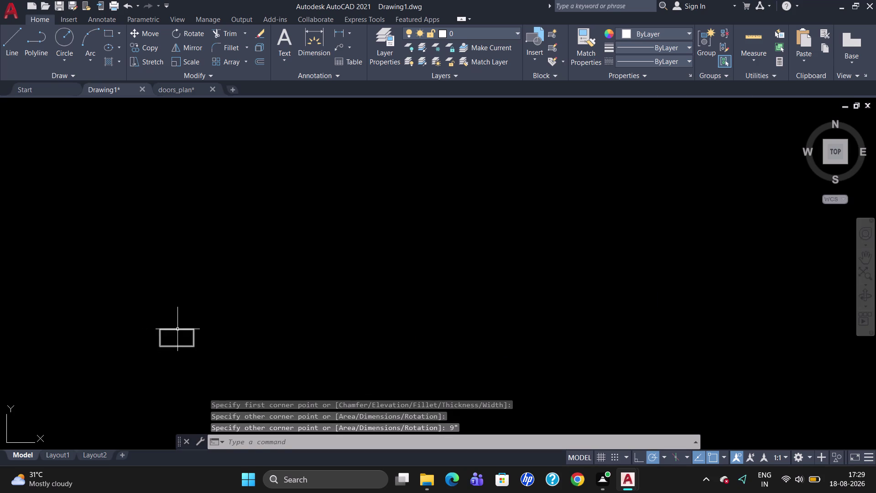
click(178, 328)
key(x)
key(Return)
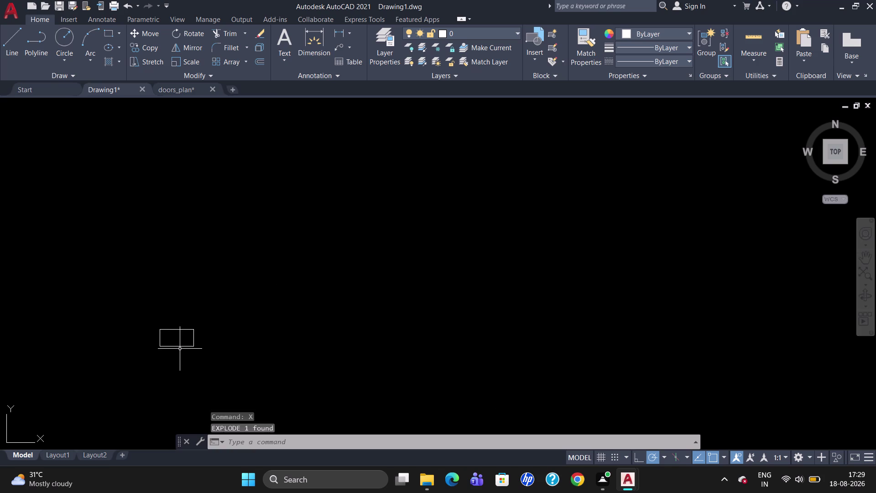
key(l)
key(Return)
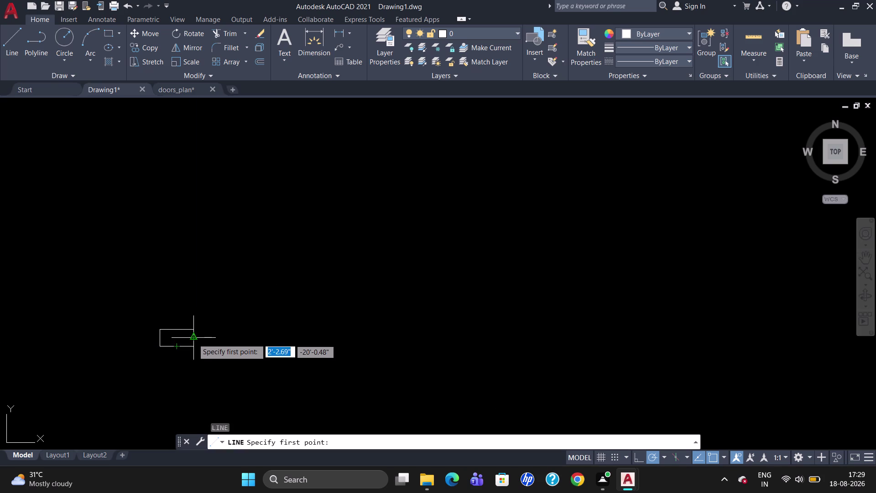
Draw a middle line through the exploded rectangle and select the symbol's lines.
click(193, 337)
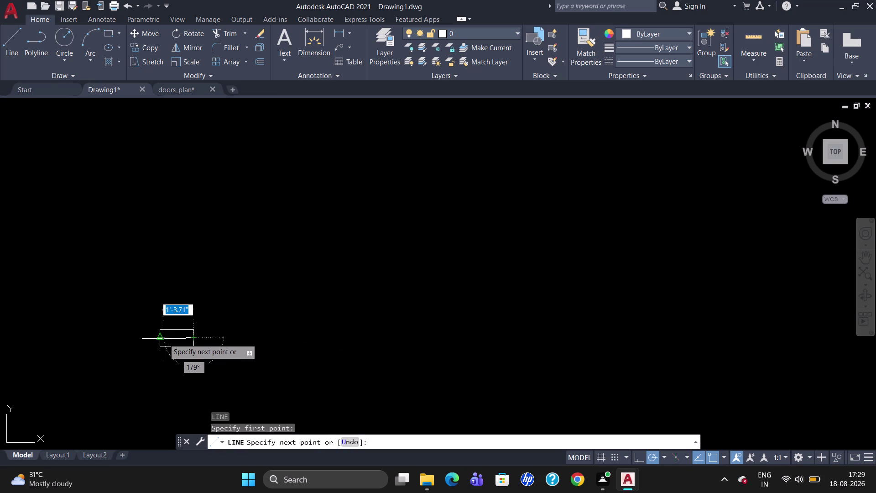
click(164, 338)
key(Escape)
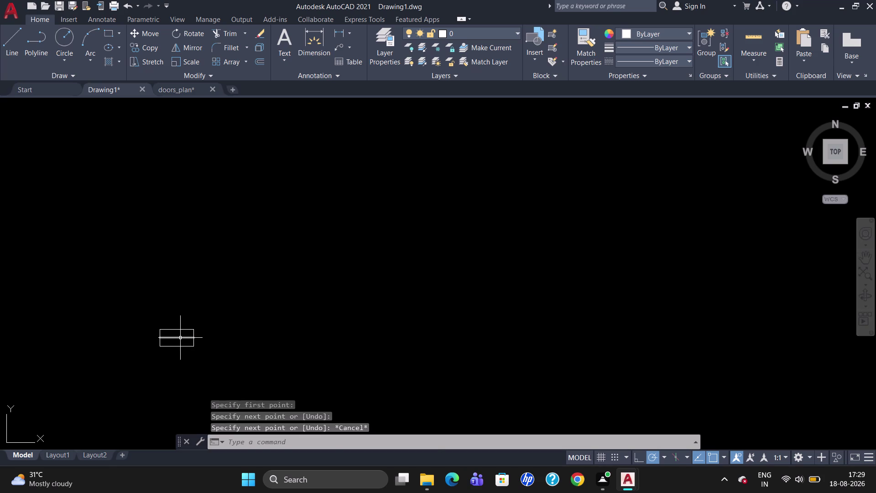
click(181, 336)
click(178, 329)
click(177, 337)
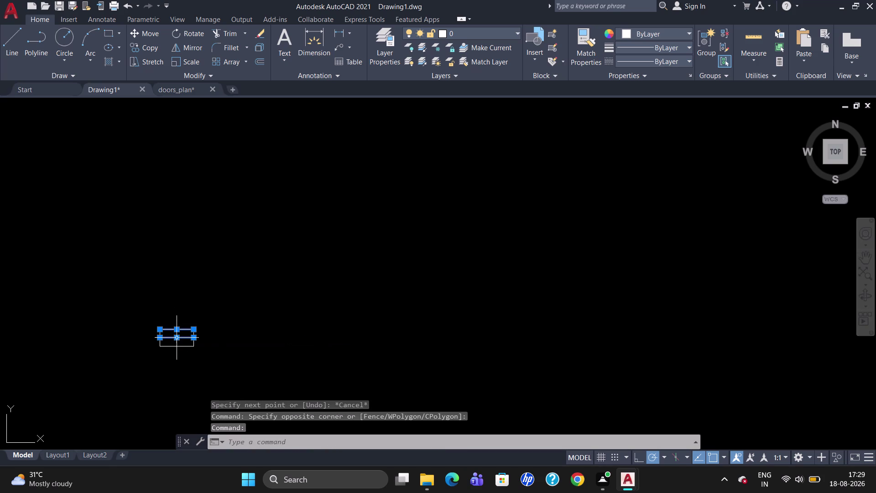
click(176, 346)
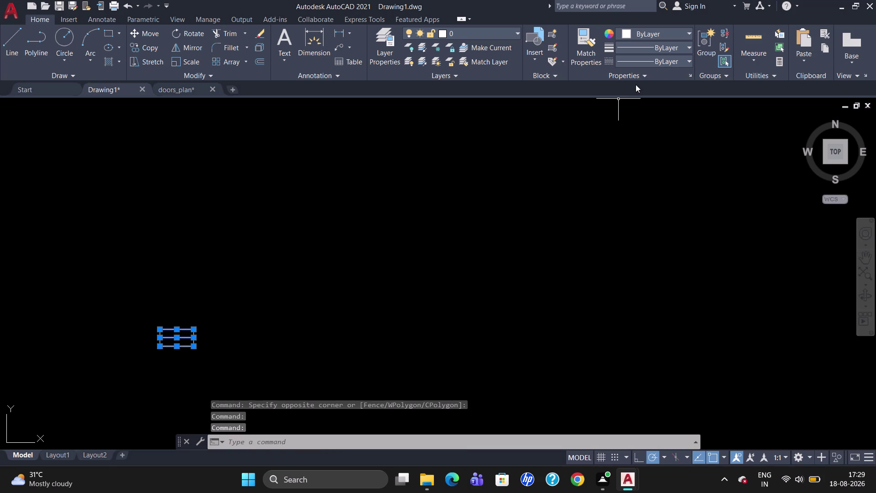
Browse the colour and linetype lists, then open the Linetype Manager with LT.
click(686, 35)
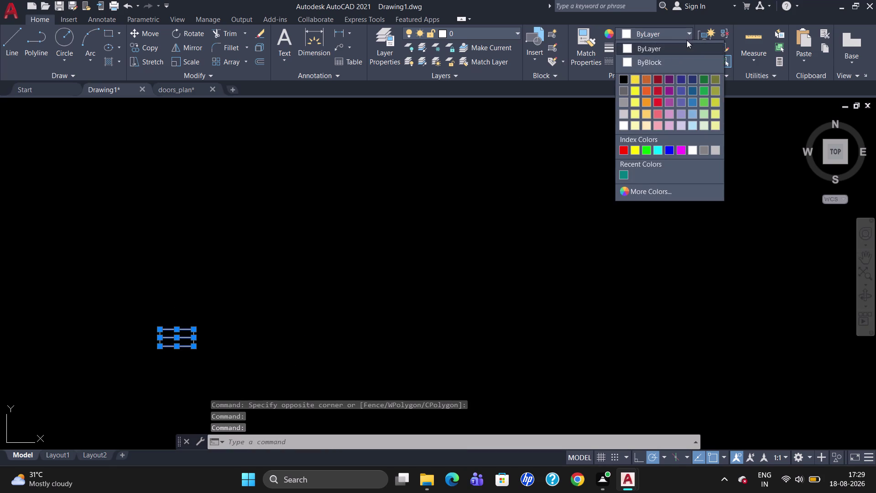
click(575, 113)
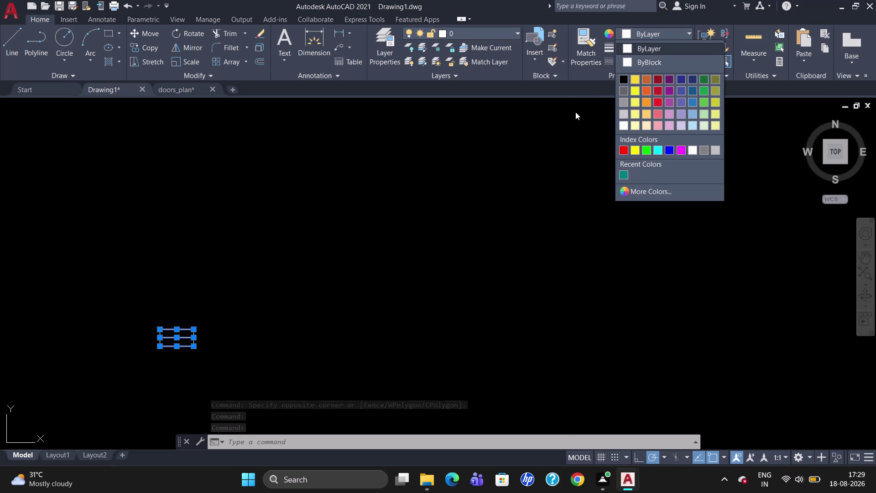
click(676, 59)
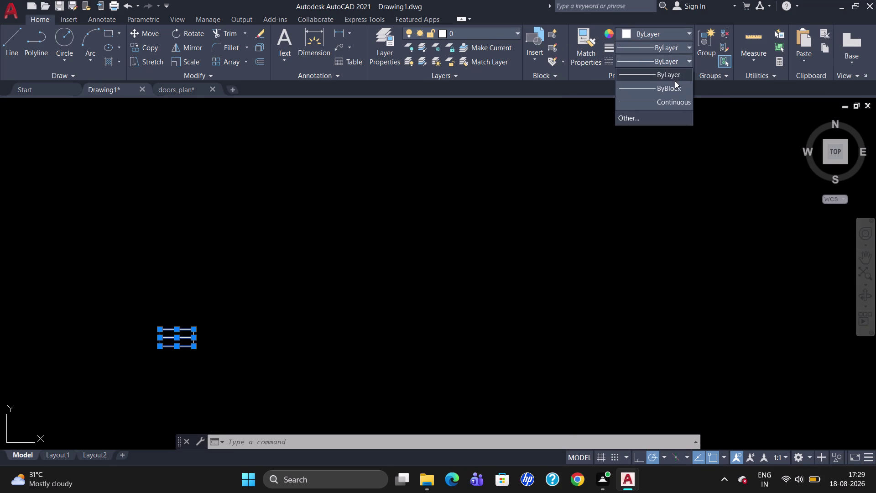
key(Escape)
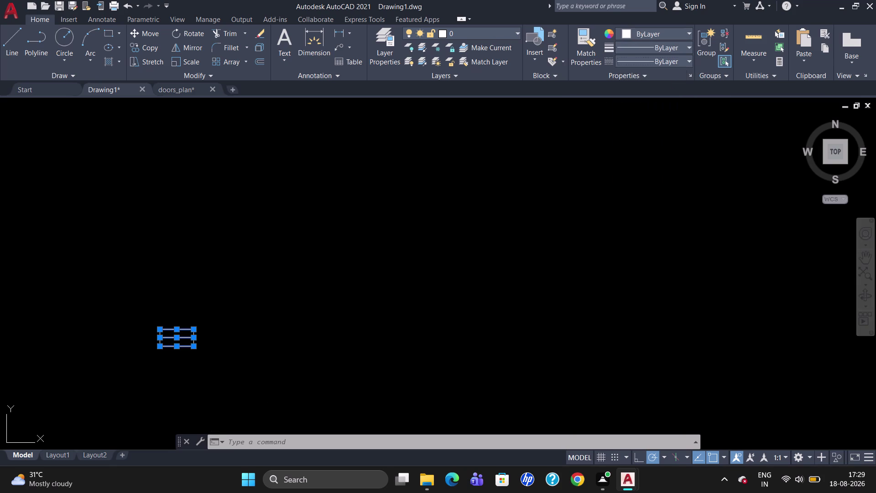
text(LT)
key(Return)
click(533, 142)
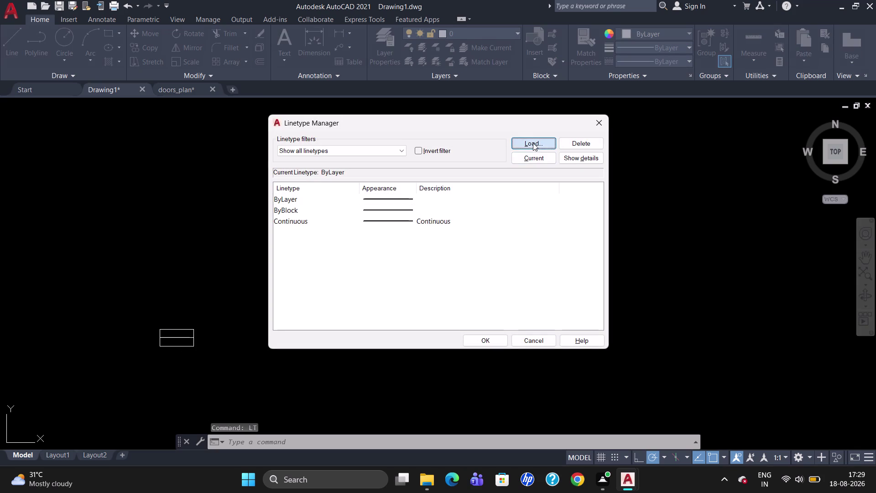
Load the ACAD_ISO02W100 dash linetype in the Linetype Manager.
click(465, 214)
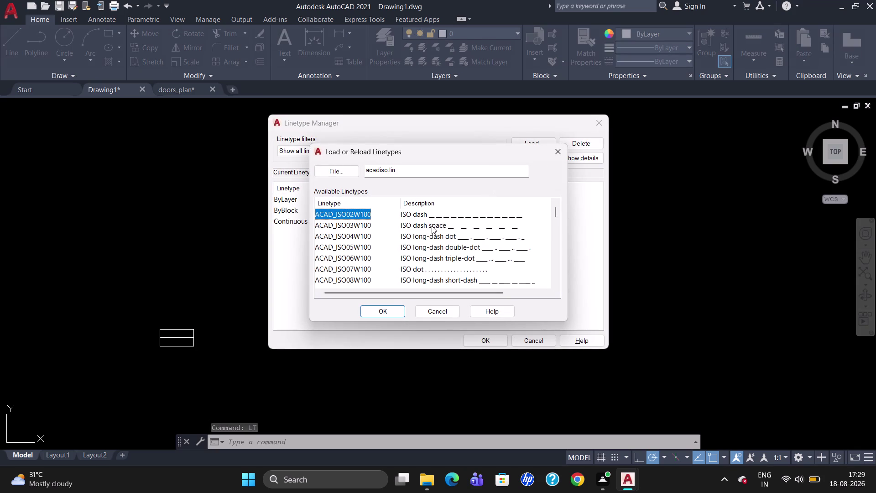
click(394, 315)
click(500, 340)
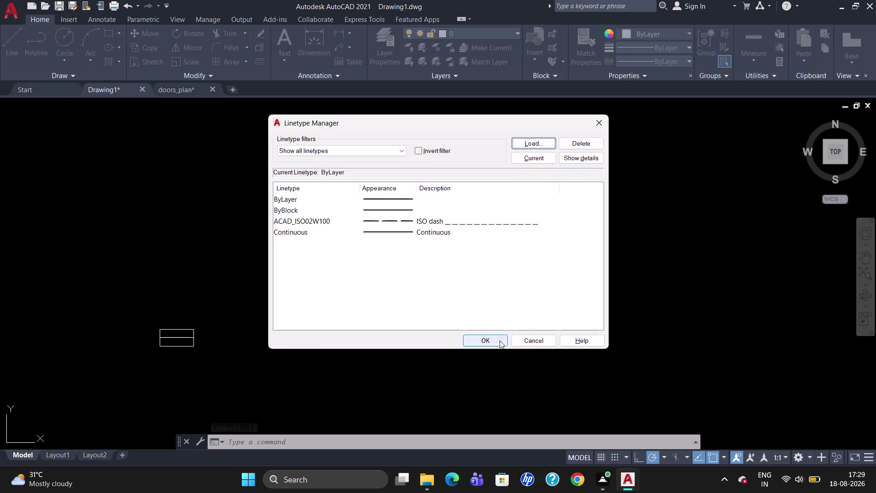
click(173, 328)
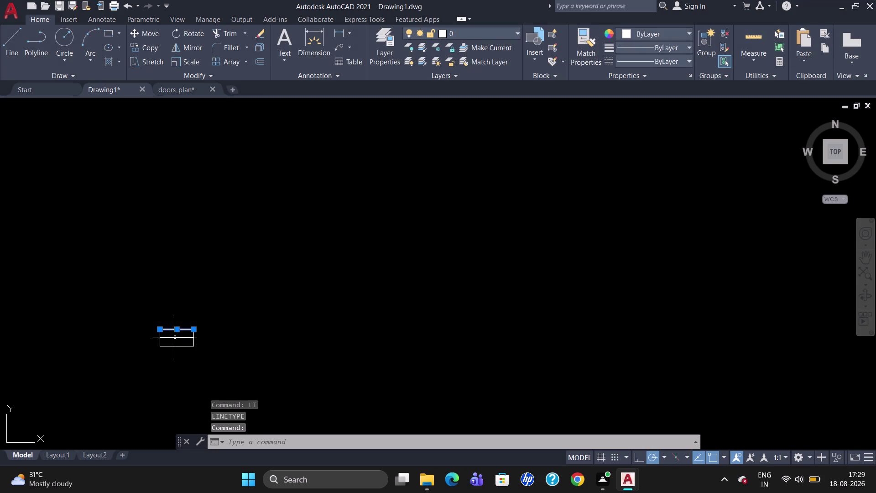
Reselect the window symbol lines and set their linetype to ACAD_ISO02W100.
click(179, 338)
click(178, 347)
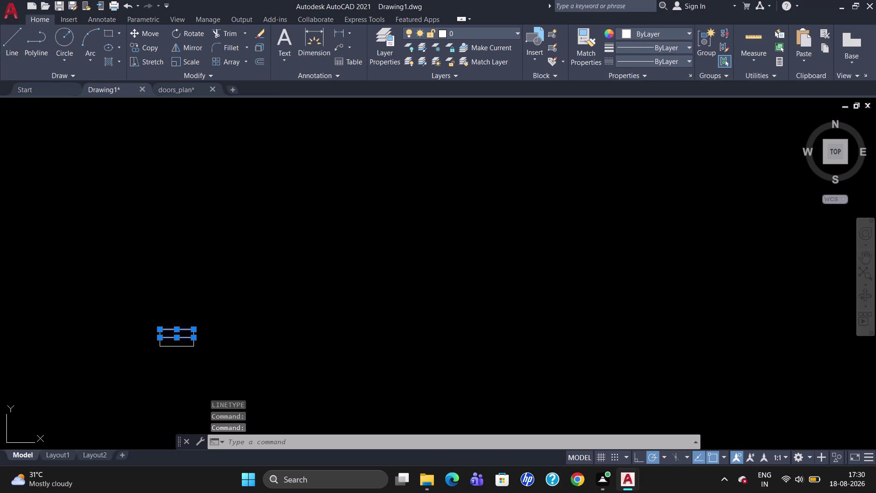
click(671, 47)
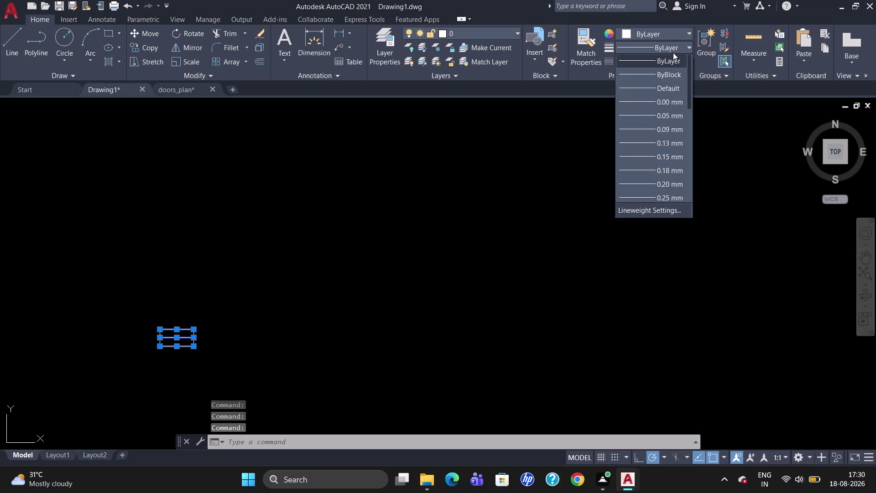
scroll(down, 3)
scroll(up, 3)
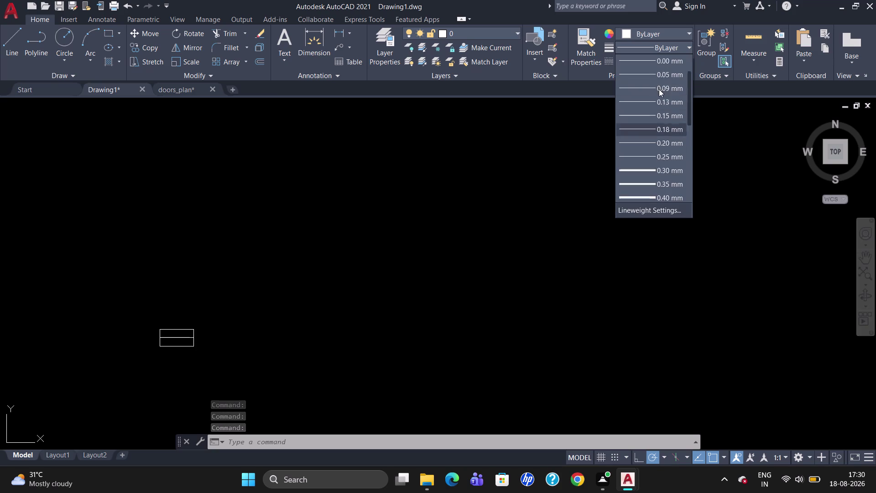
scroll(up, 3)
key(Escape)
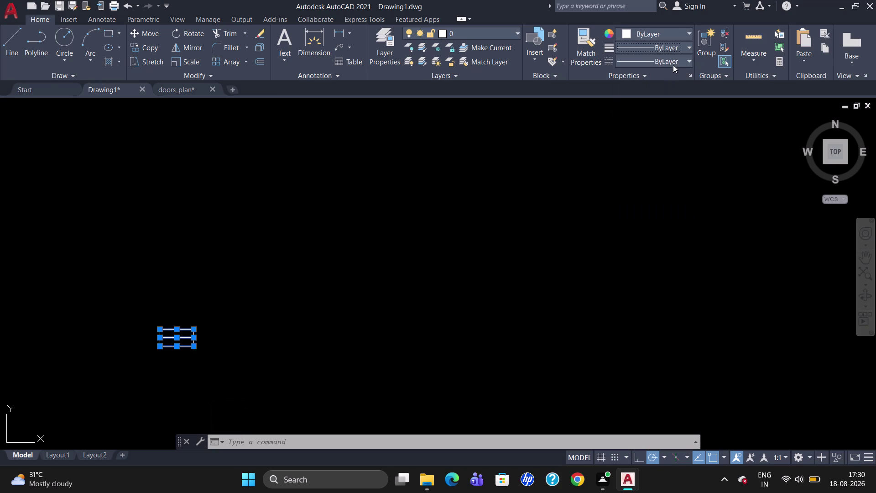
click(673, 63)
click(680, 96)
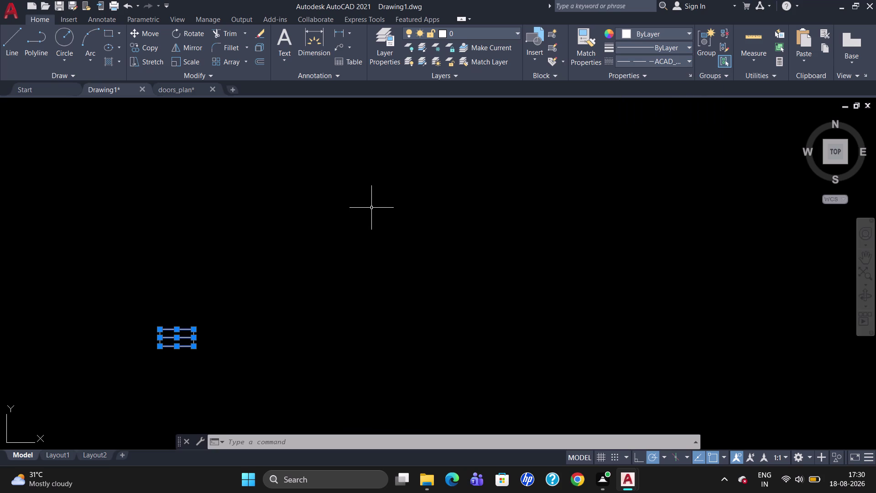
Change the three lines' linetype scale to 0.5 in the Properties palette.
right_click(370, 218)
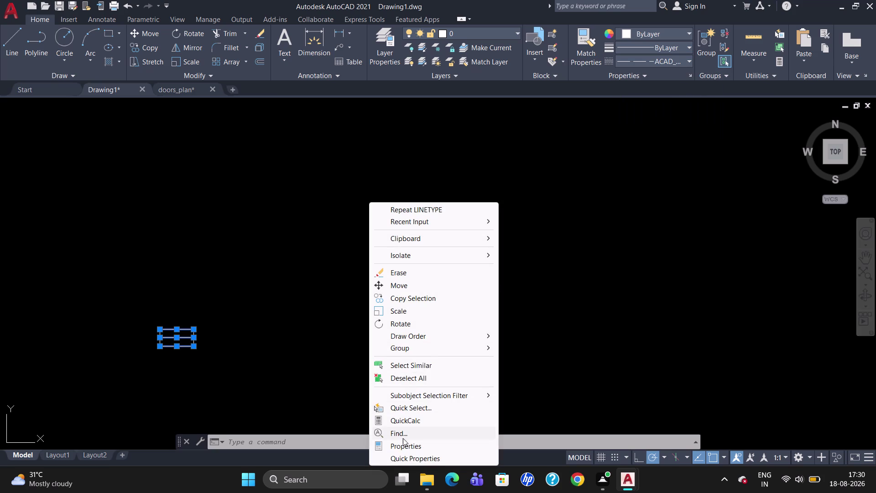
click(402, 449)
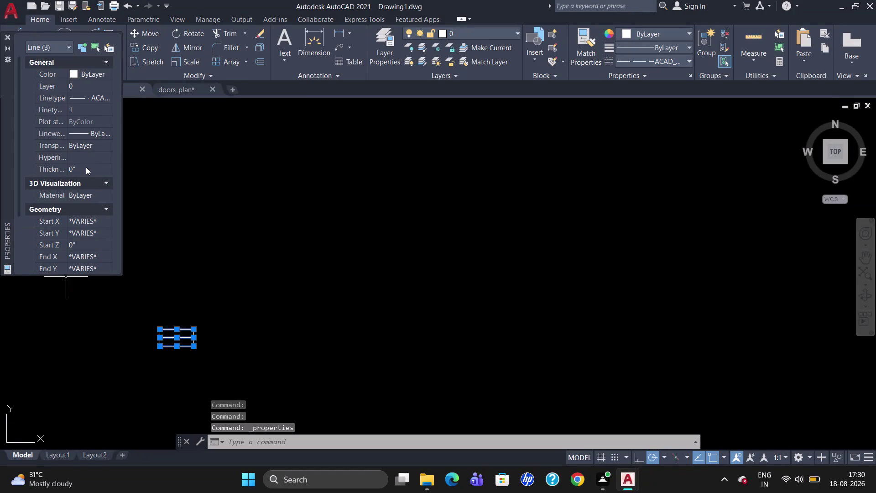
scroll(down, 3)
scroll(up, 3)
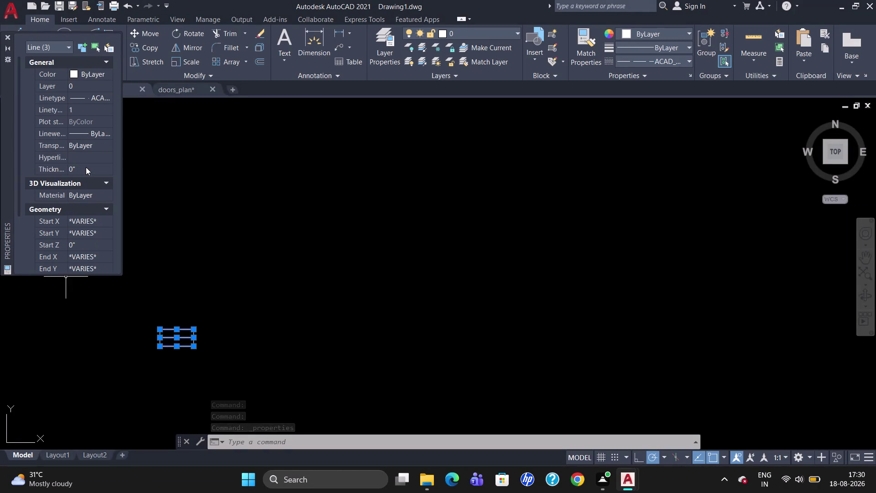
click(85, 110)
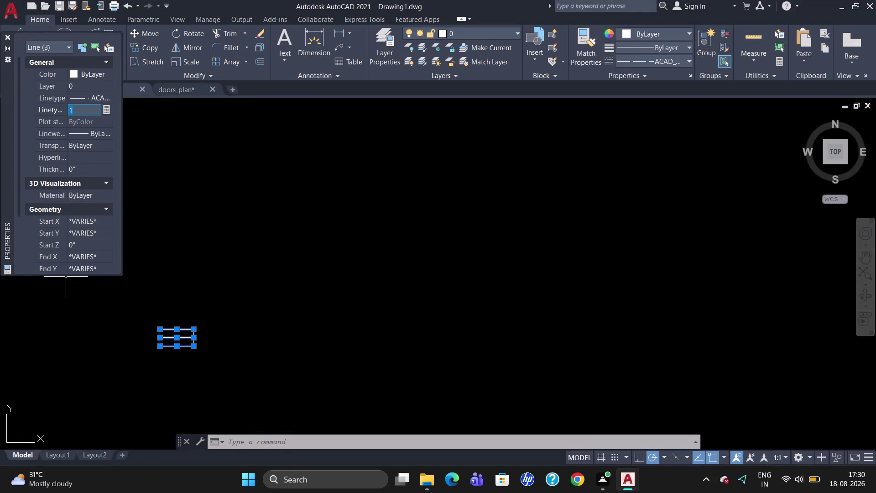
key(BackSpace)
key(0)
text(.5)
key(Return)
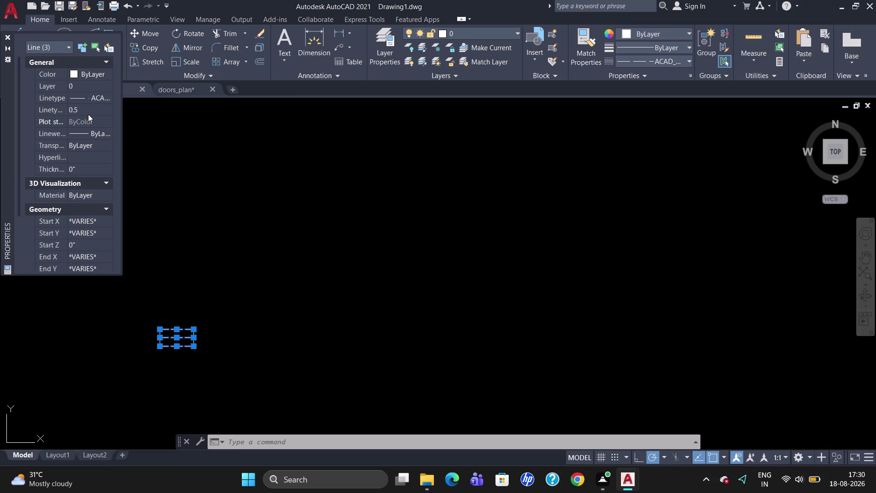
key(Escape)
click(7, 35)
key(Escape)
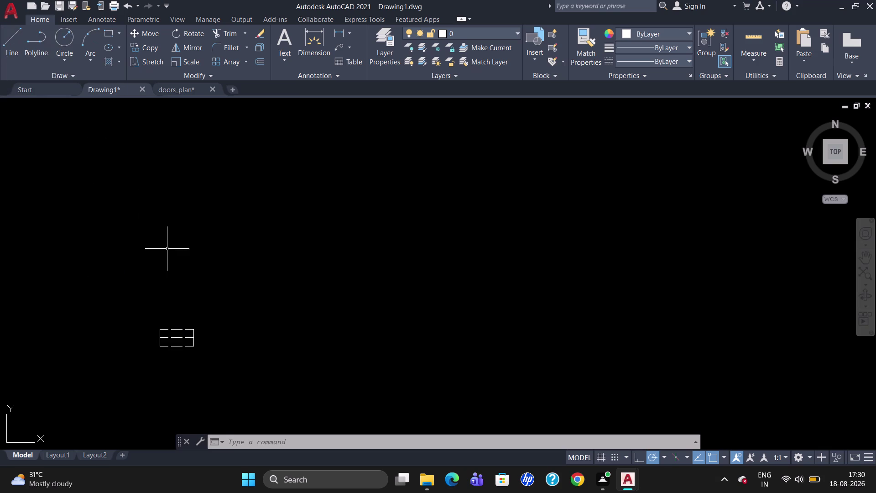
Give the window symbol's middle line a 0.30 mm lineweight.
click(174, 337)
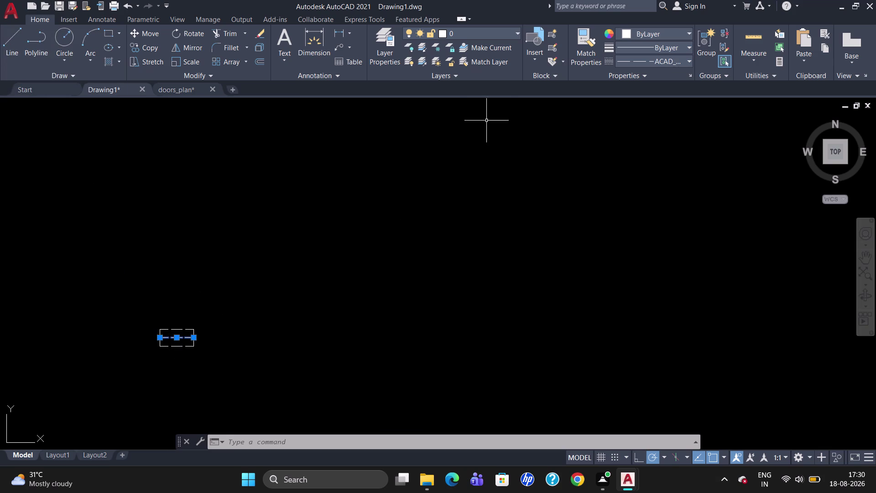
click(653, 40)
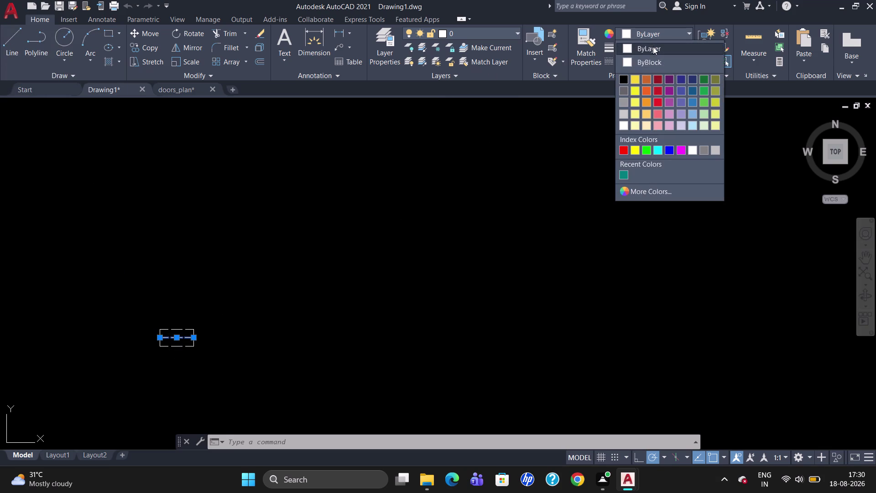
click(679, 49)
click(681, 48)
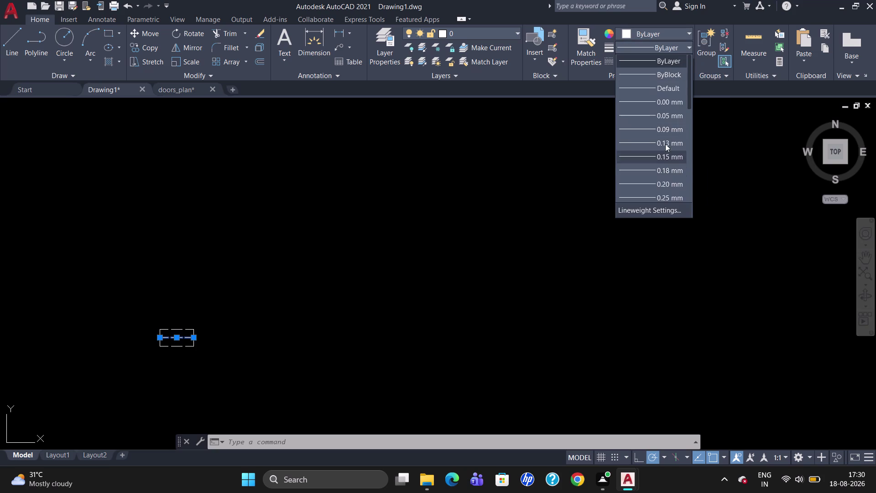
scroll(down, 3)
click(661, 166)
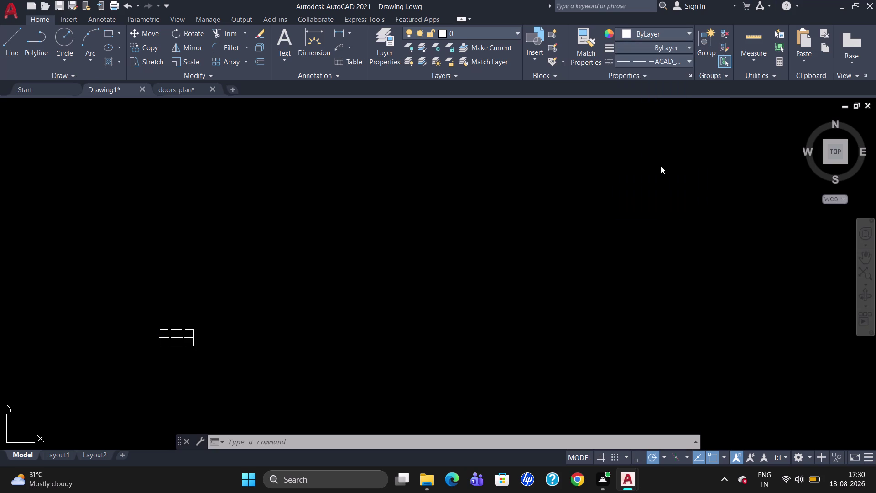
key(Escape)
Set the middle line's colour to teal (136) in the Properties palette.
click(186, 337)
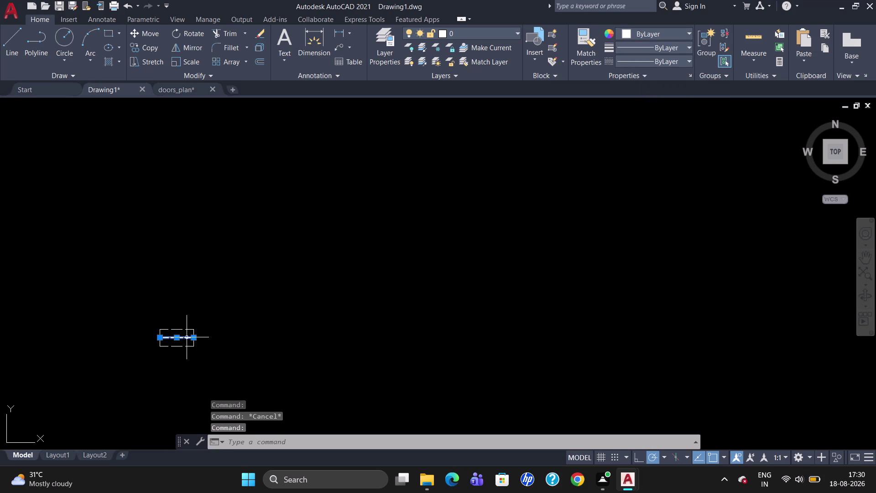
right_click(190, 336)
click(229, 317)
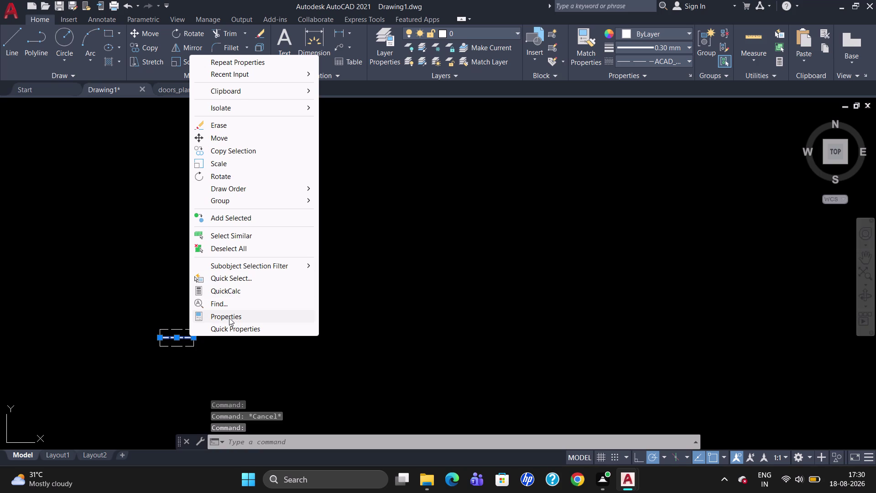
click(77, 75)
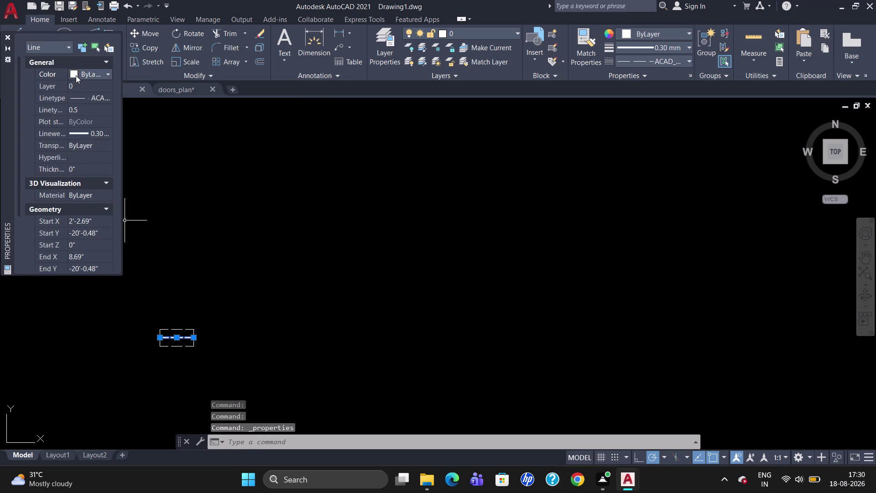
click(74, 71)
click(75, 170)
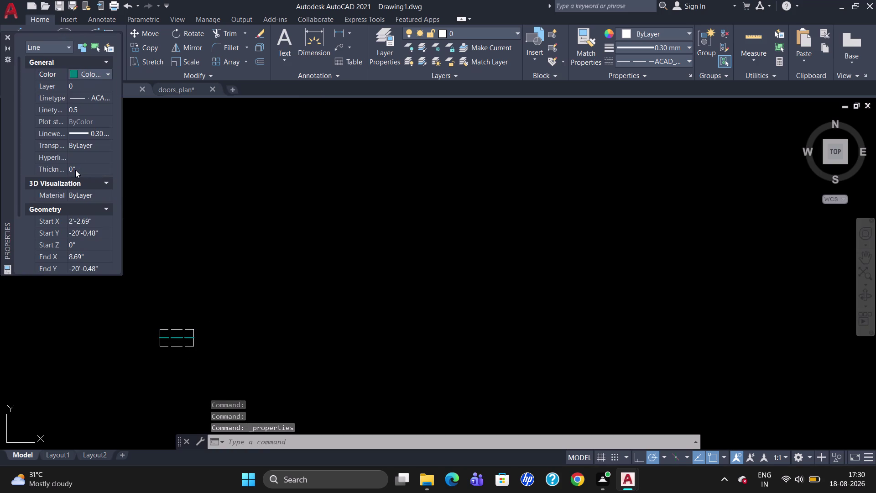
key(Escape)
click(8, 35)
key(Escape)
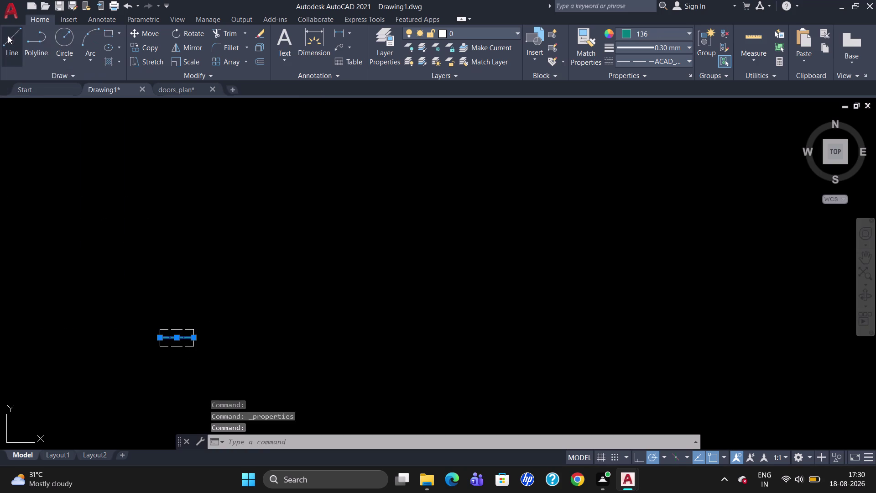
scroll(down, 3)
Select the dashed window symbol and start copying it from a base point.
drag(215, 302, 174, 266)
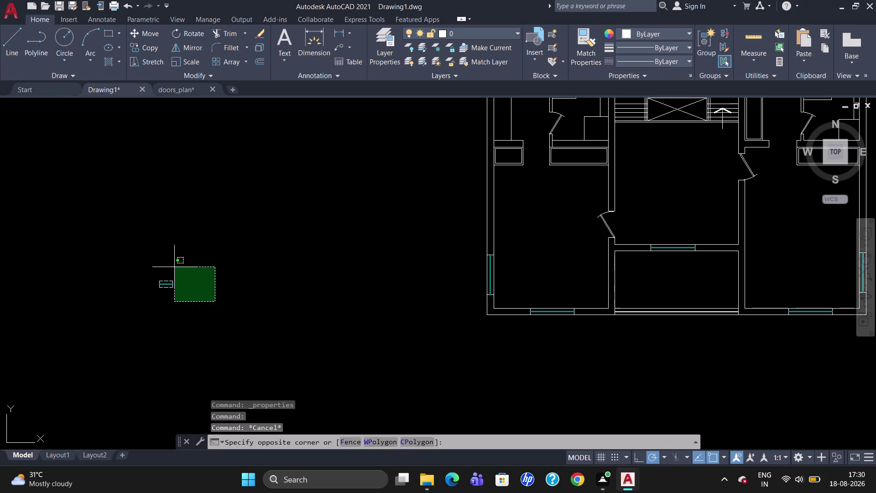
drag(174, 267, 131, 284)
text(CO)
key(Return)
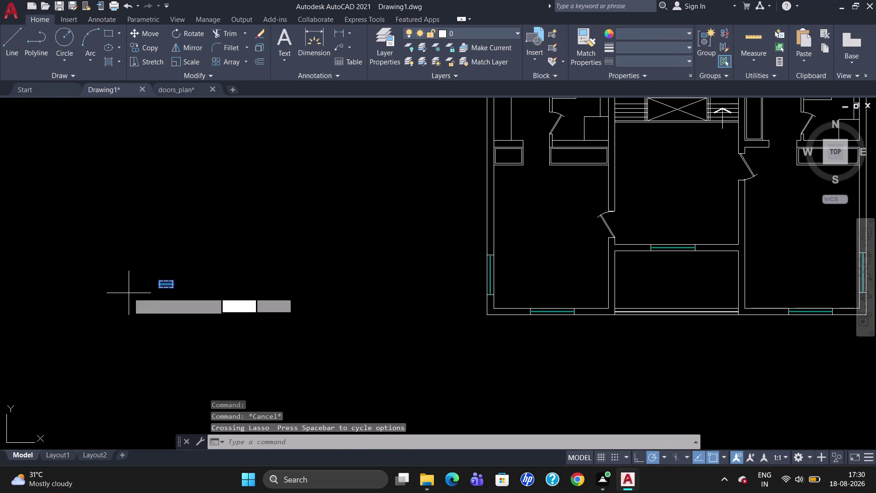
scroll(down, 3)
scroll(up, 3)
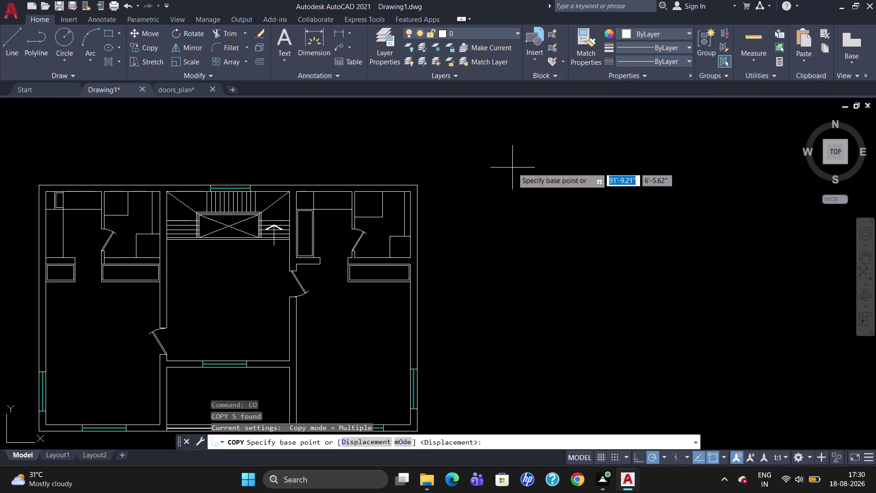
scroll(down, 3)
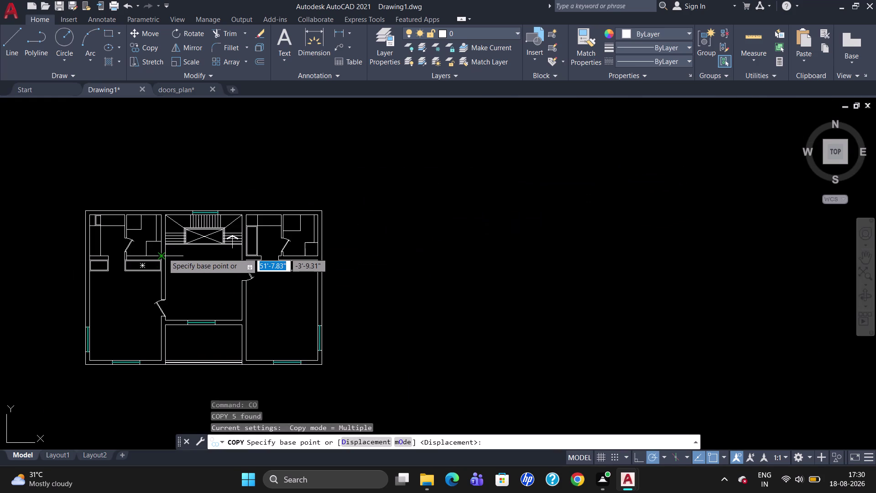
scroll(down, 3)
scroll(up, 3)
scroll(down, 3)
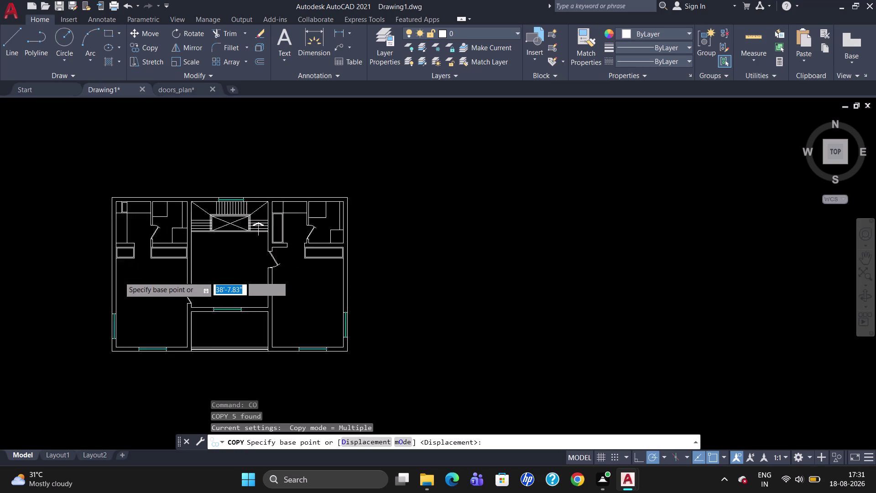
scroll(down, 3)
scroll(up, 3)
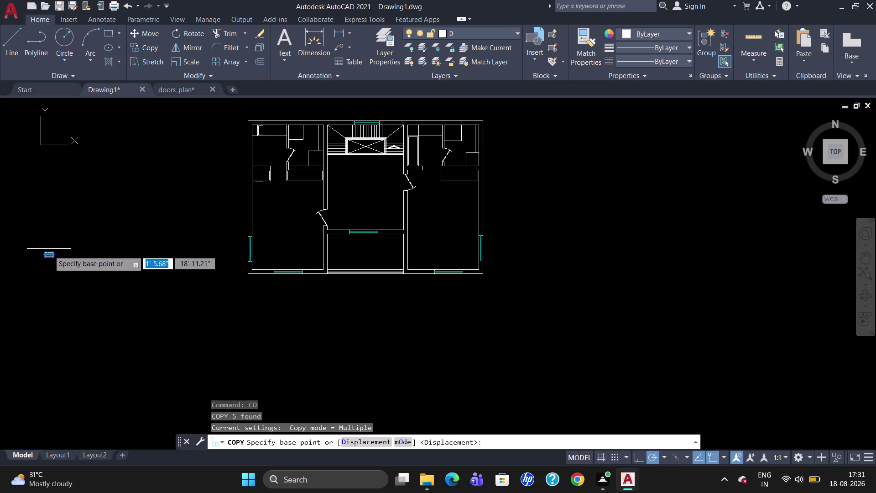
click(49, 252)
Place a window copy on the left room's top exterior wall.
scroll(down, 3)
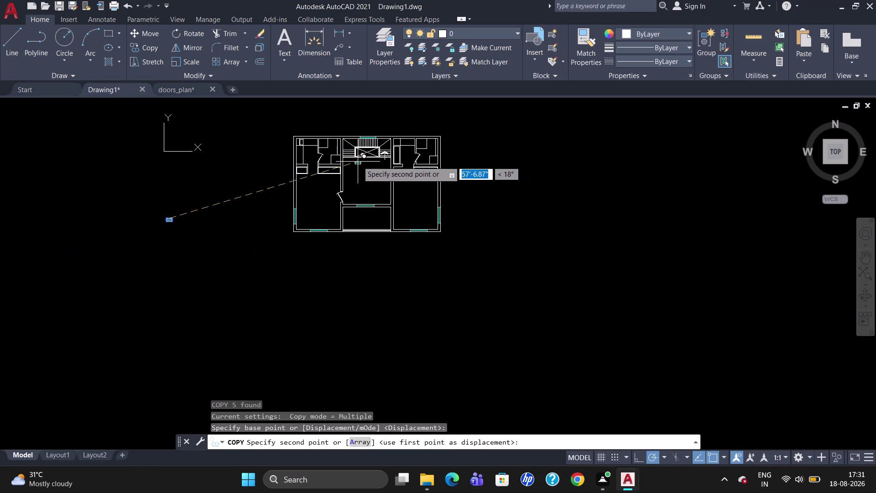
scroll(up, 3)
scroll(up, 3)
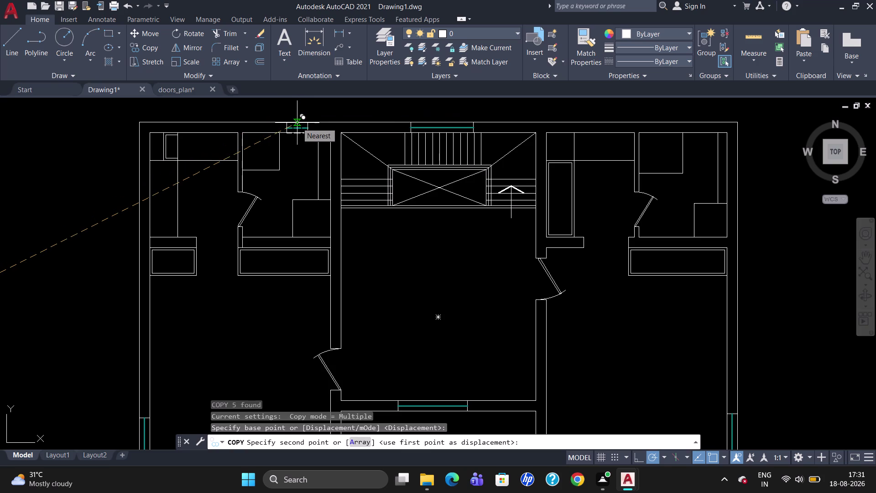
scroll(up, 3)
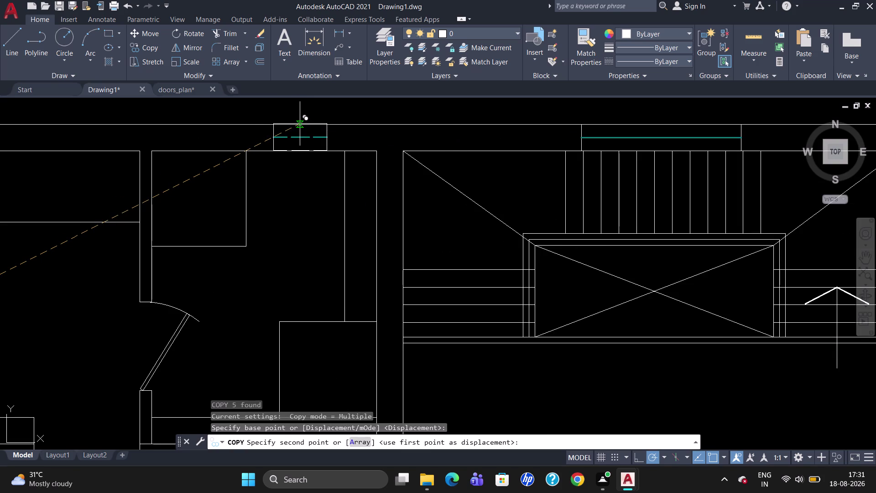
scroll(up, 3)
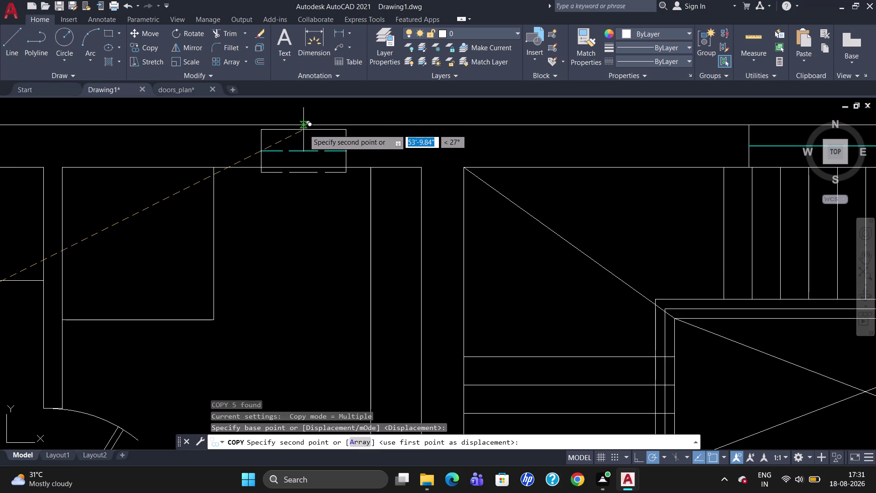
scroll(up, 3)
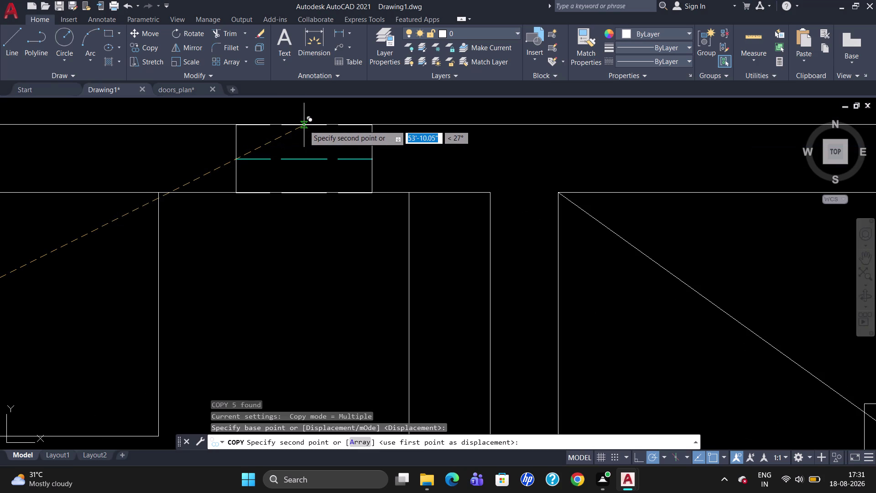
scroll(up, 3)
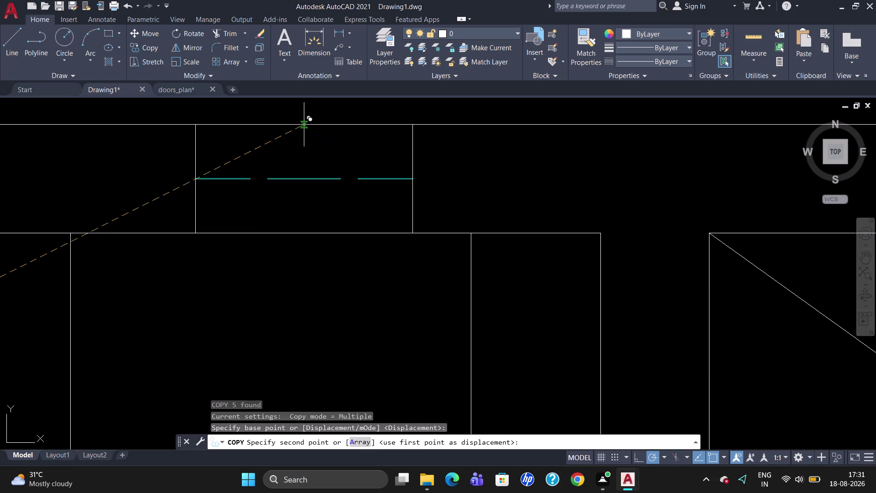
click(304, 124)
Place another window copy on the right room's top wall and end the copy.
scroll(down, 3)
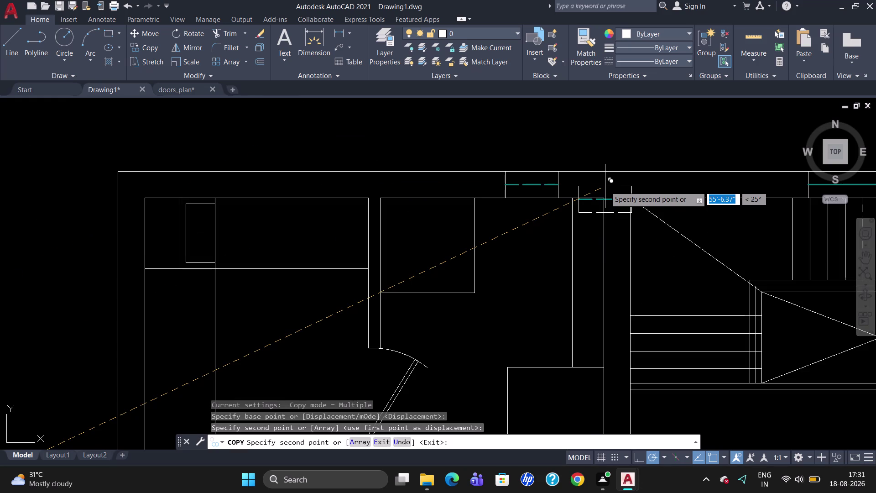
scroll(up, 3)
scroll(down, 3)
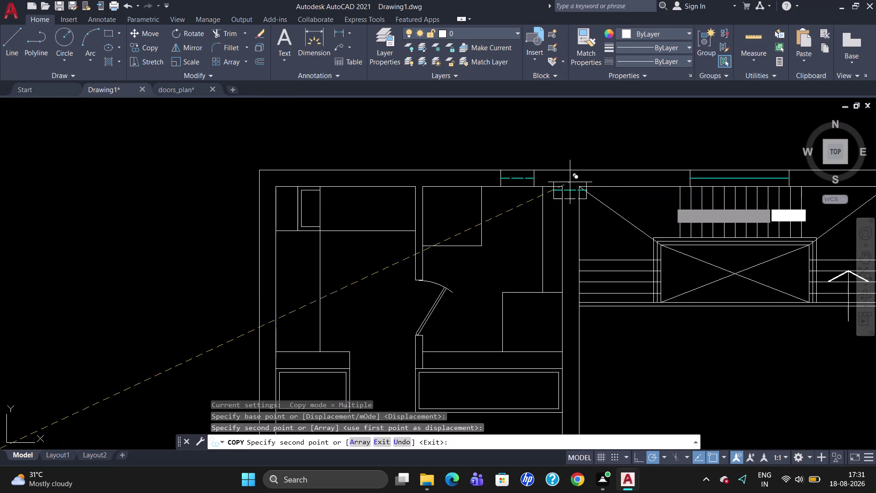
scroll(down, 3)
scroll(up, 3)
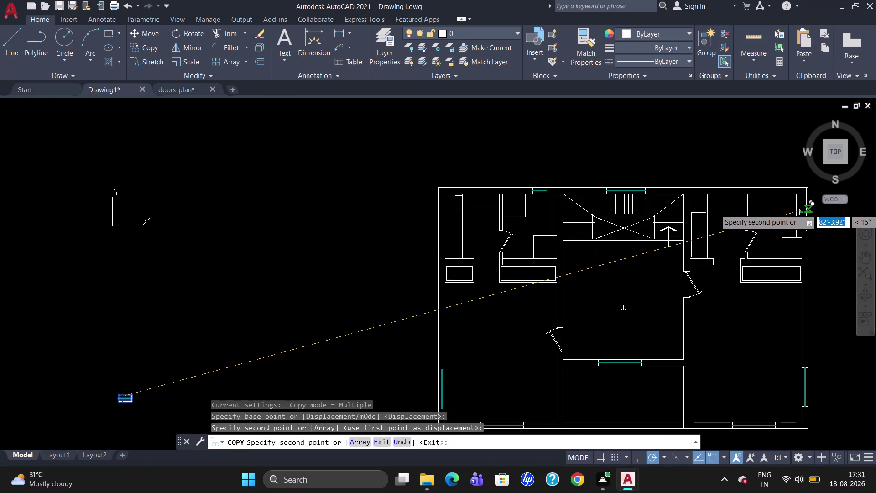
scroll(up, 3)
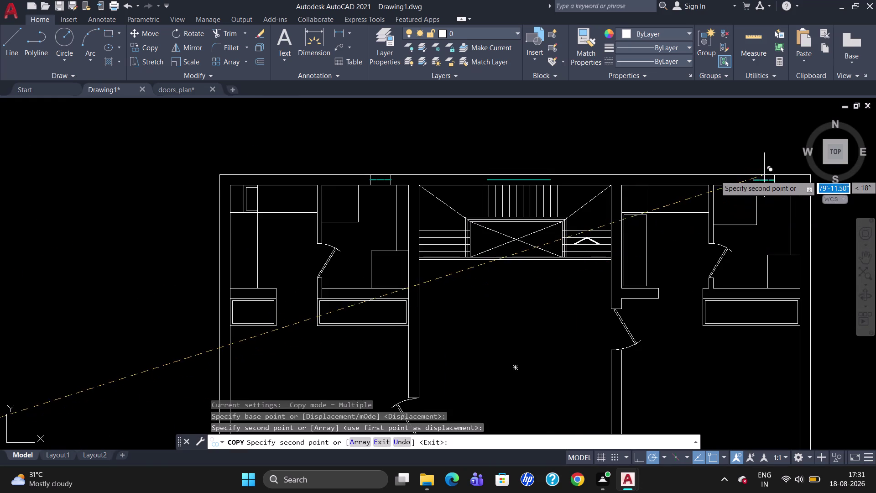
scroll(up, 3)
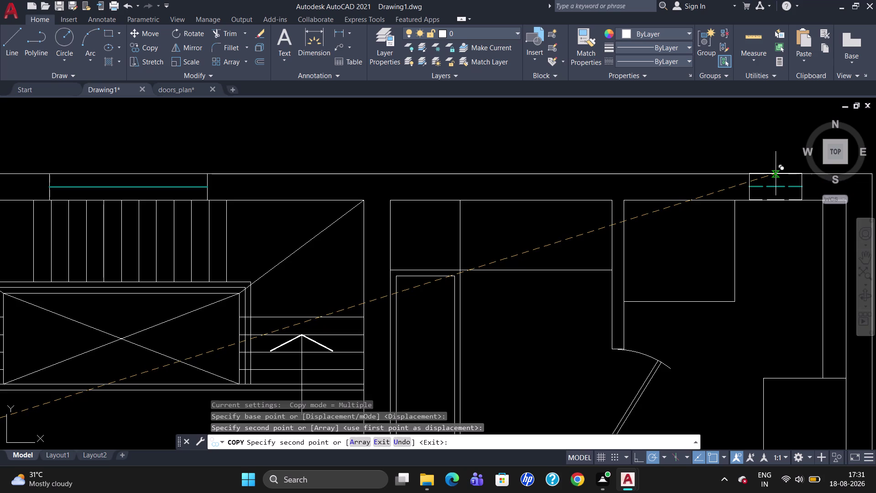
scroll(up, 3)
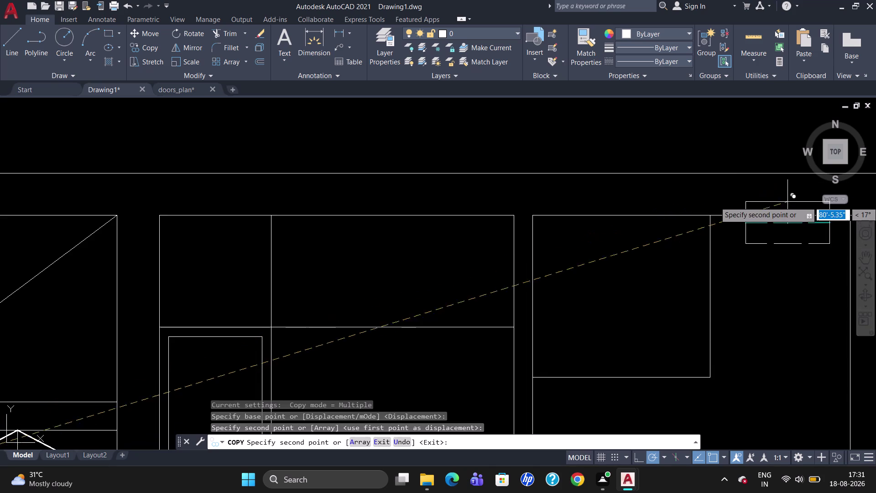
scroll(up, 3)
scroll(down, 3)
scroll(up, 3)
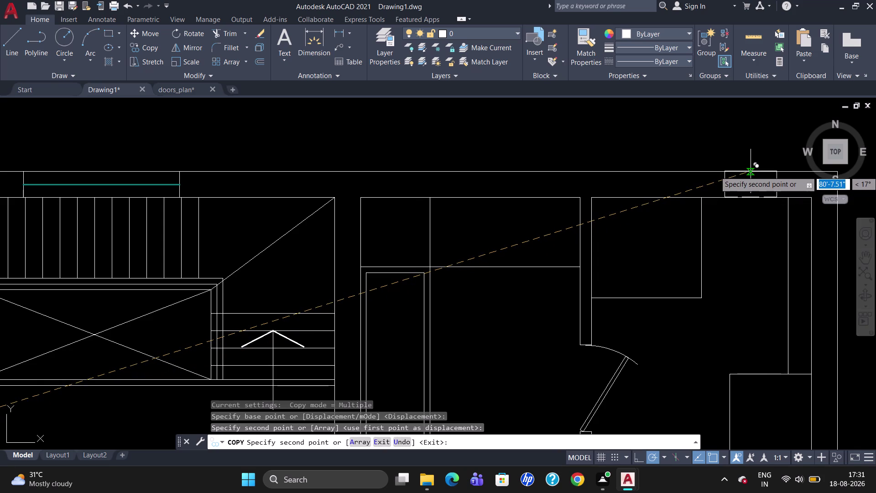
click(753, 171)
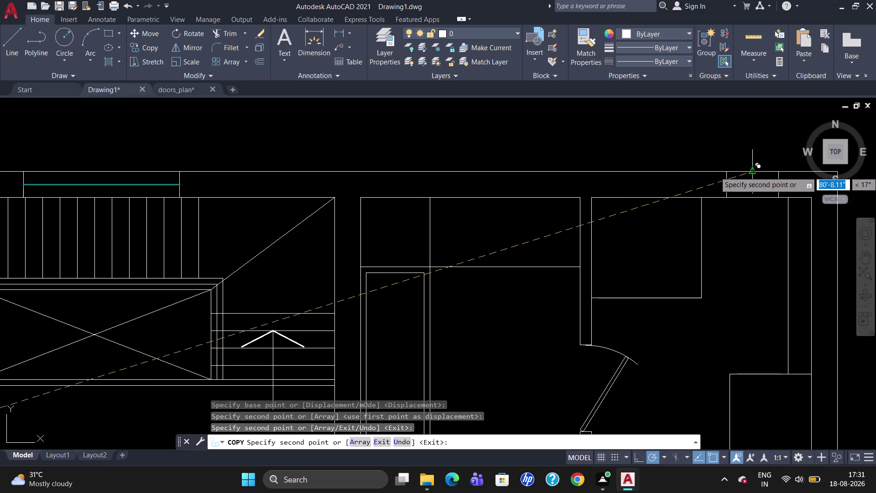
key(Escape)
scroll(down, 3)
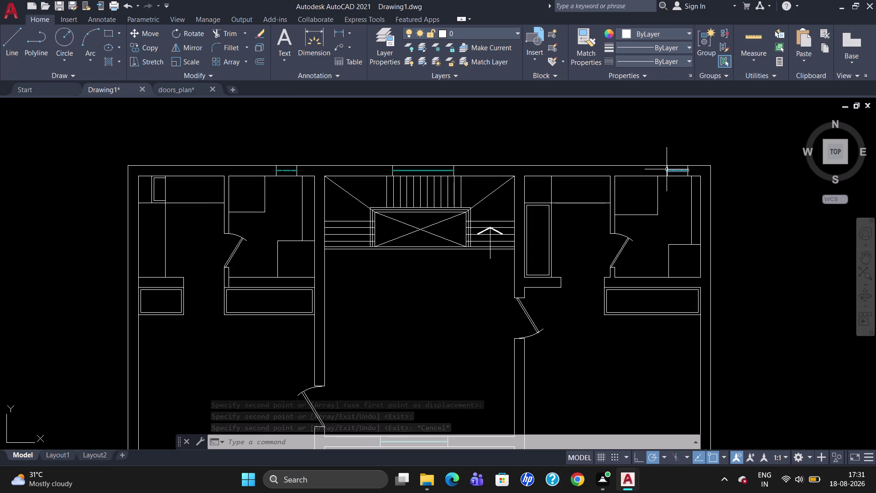
Break the top wall line at the right window's left edge using BREAKATPOINT.
scroll(up, 3)
text(B)
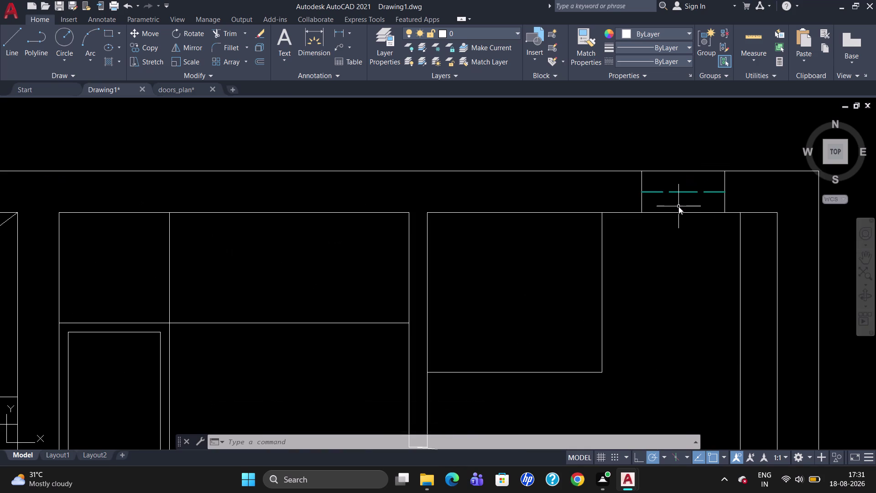
text(R)
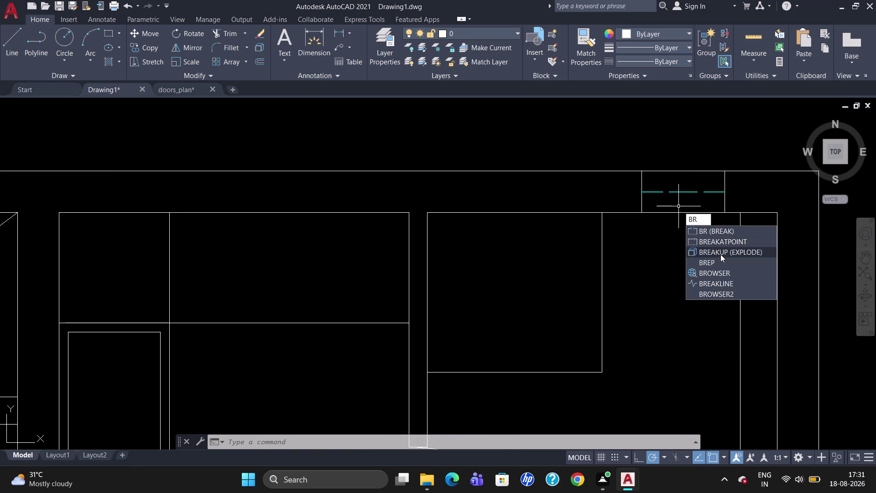
click(718, 241)
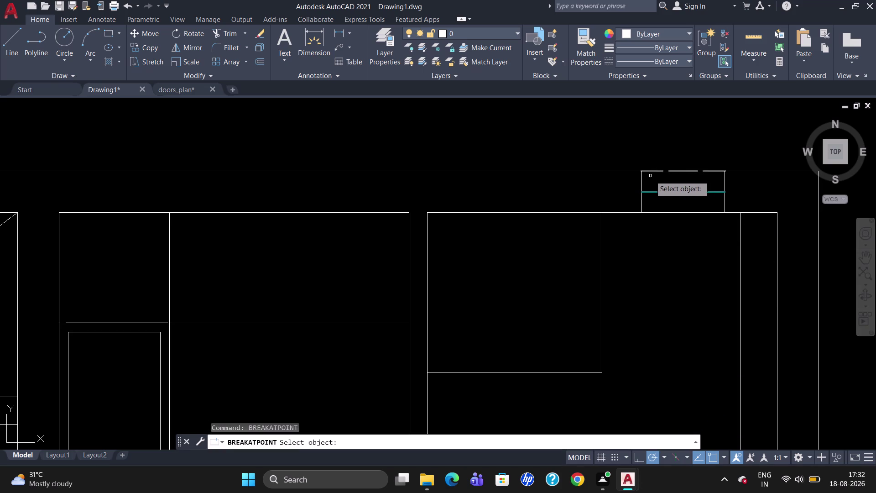
click(633, 170)
click(643, 170)
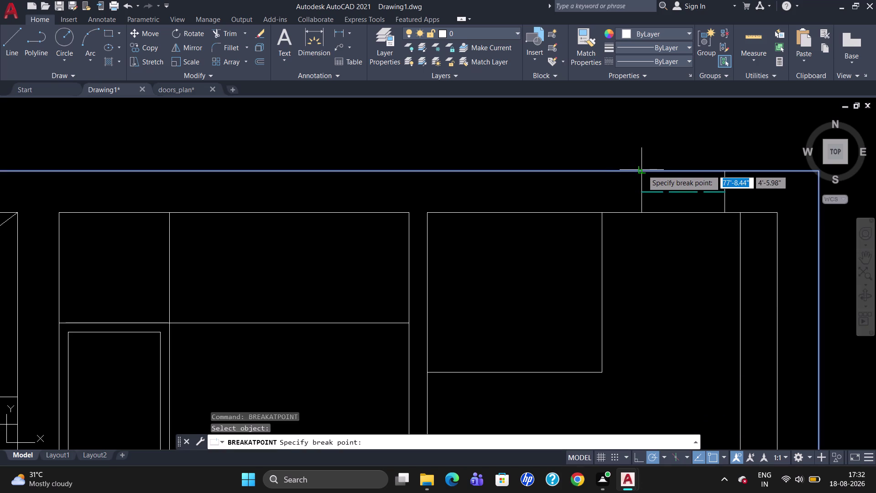
Break the top wall line at the window's right edge.
key(b)
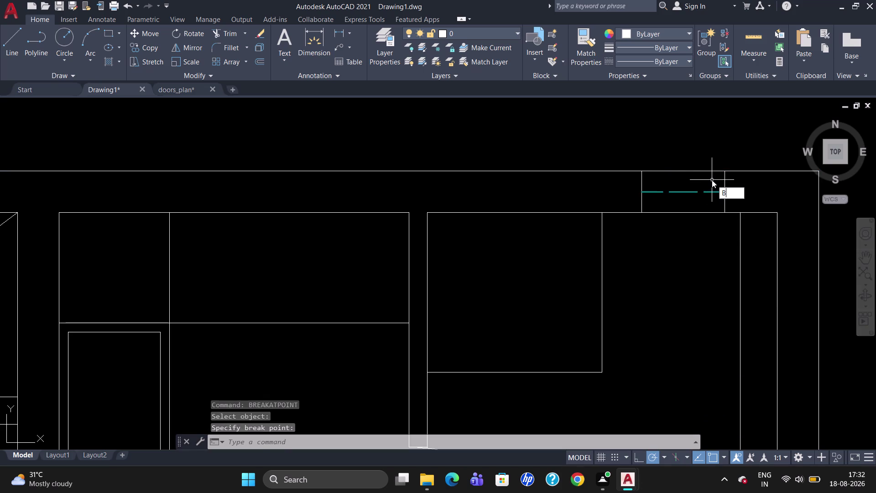
key(r)
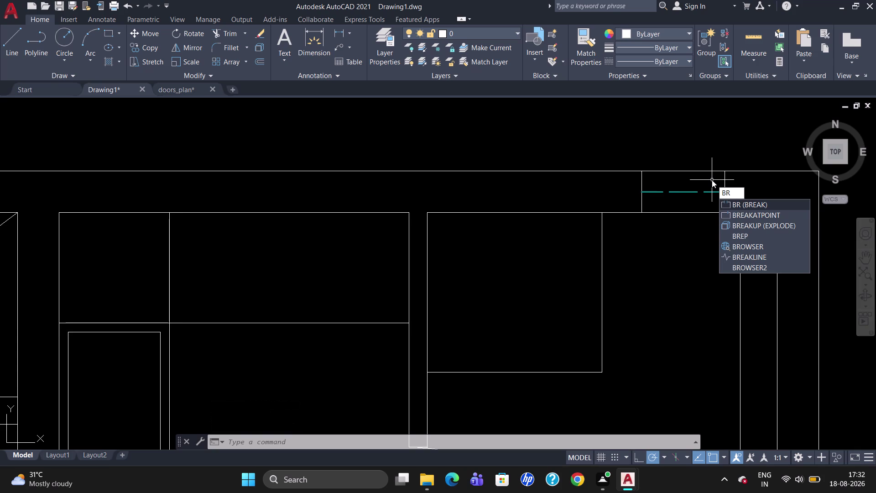
click(741, 214)
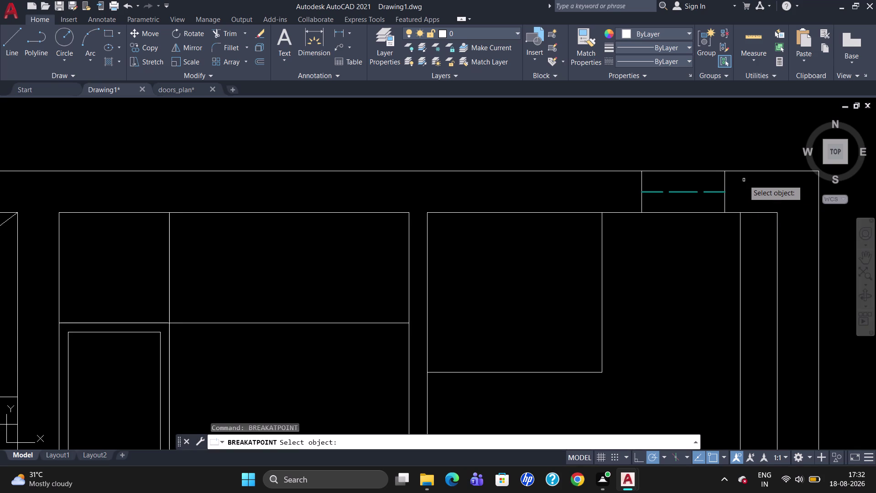
scroll(down, 3)
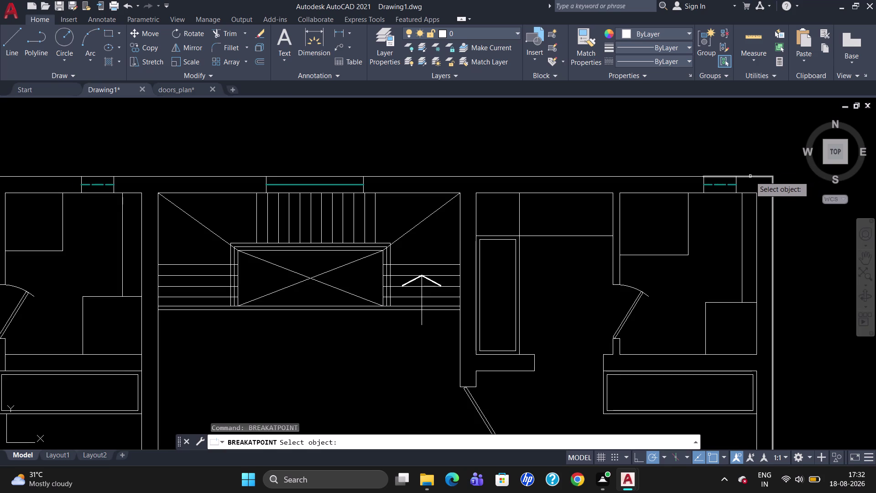
click(750, 176)
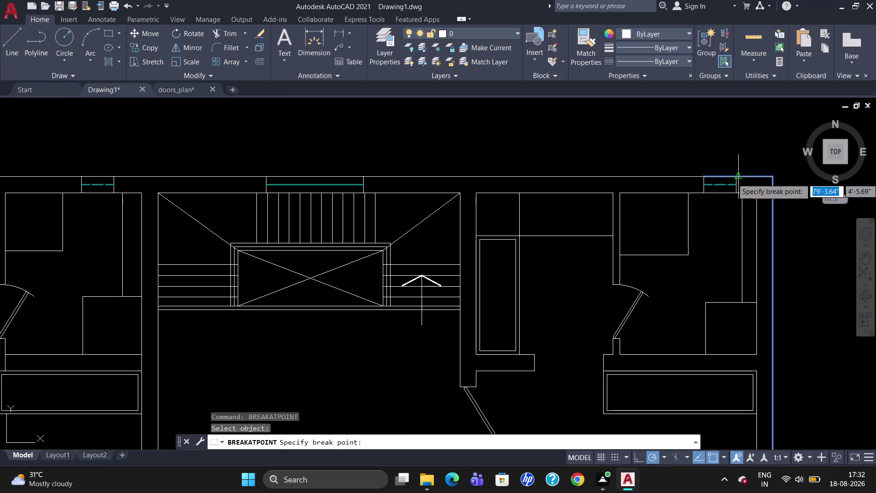
click(734, 179)
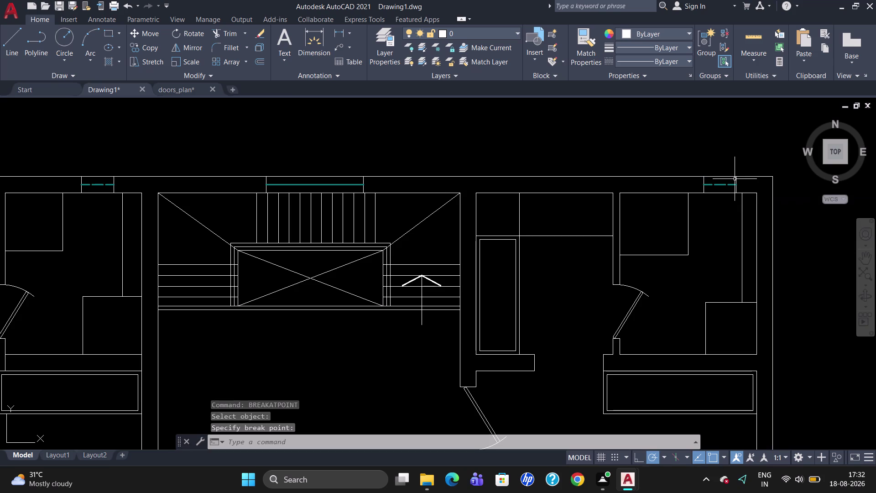
Start a third break on the wall line, then cancel it.
text(B)
text(R)
click(783, 212)
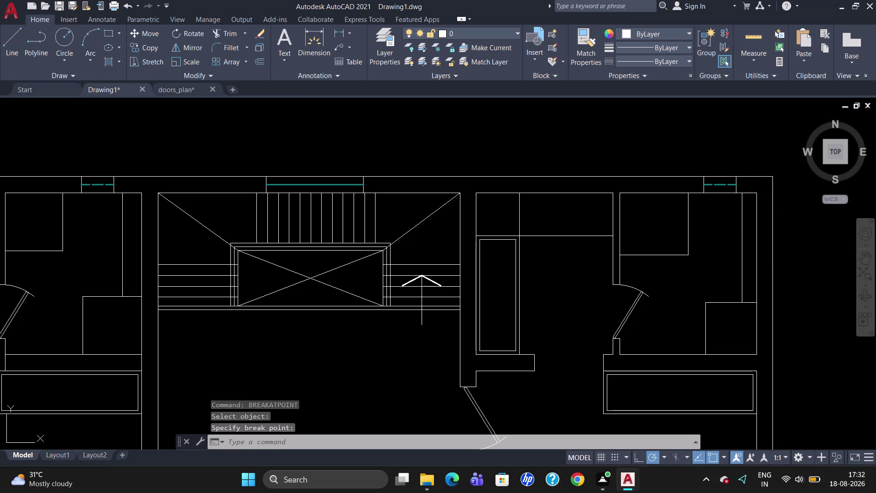
click(712, 193)
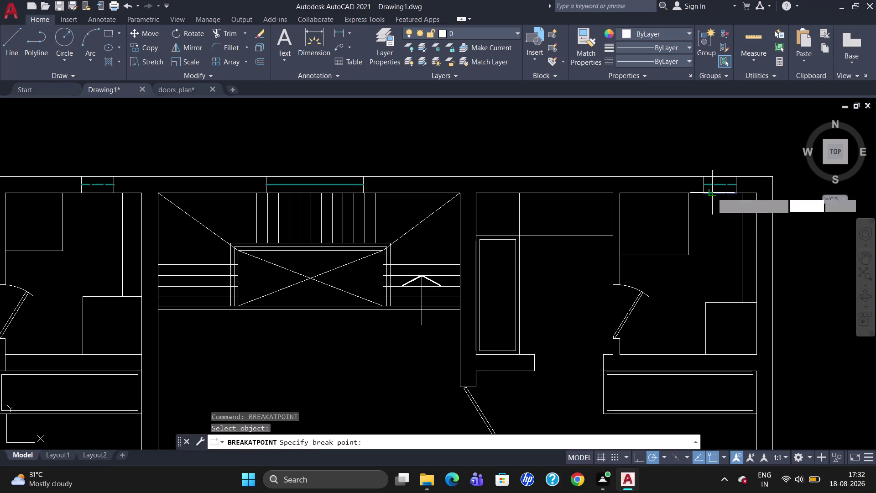
key(Escape)
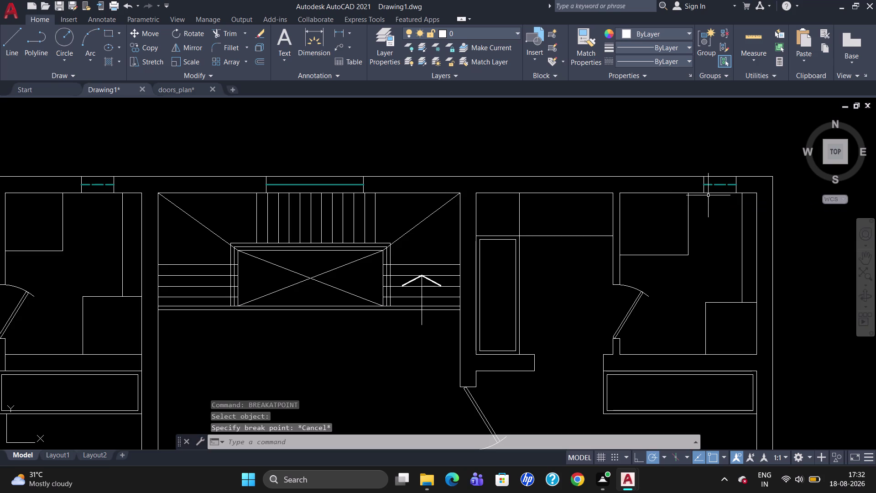
Cancel the pending command and try breaking the wall at a point.
click(699, 193)
key(Escape)
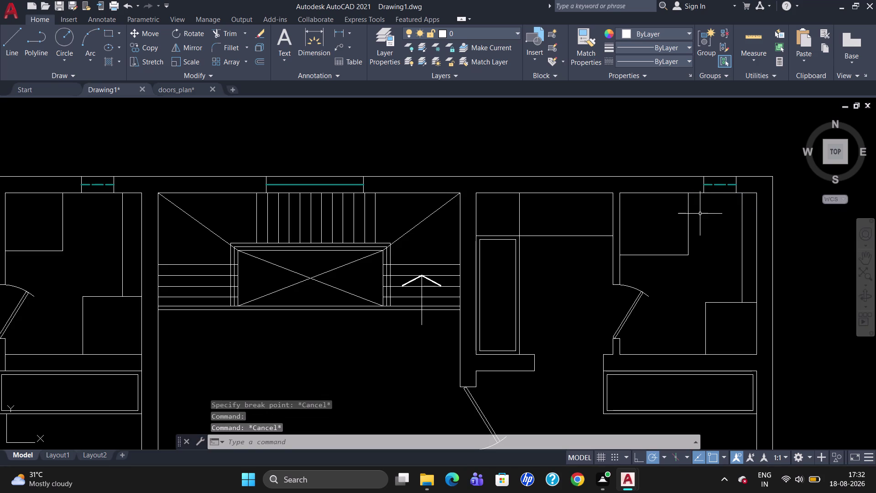
key(b)
key(r)
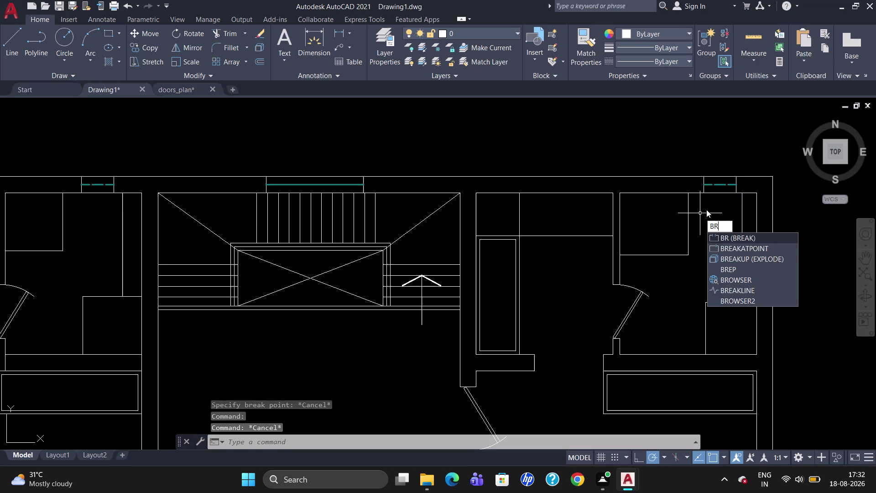
click(729, 247)
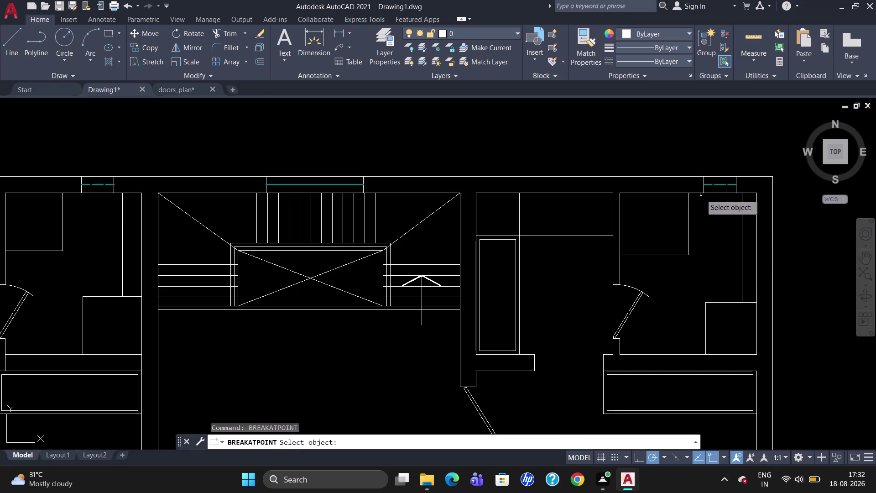
click(700, 193)
click(704, 191)
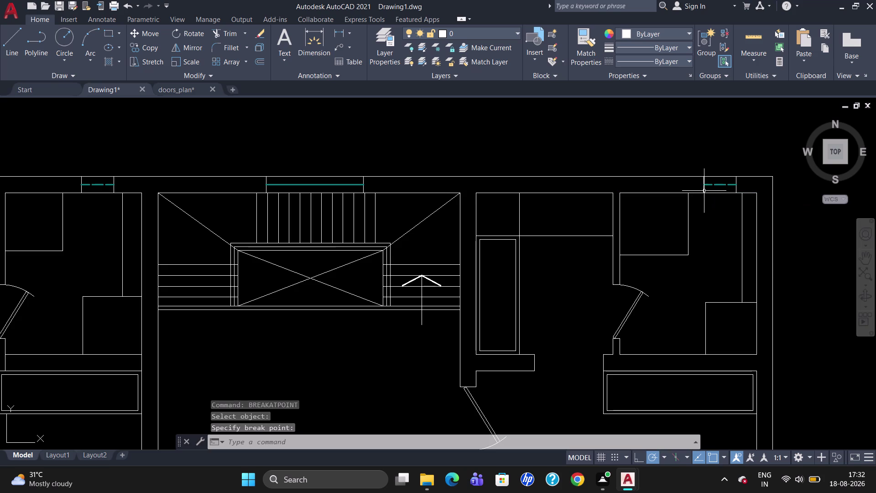
Break the top wall line at the top-right window's edge.
key(b)
key(r)
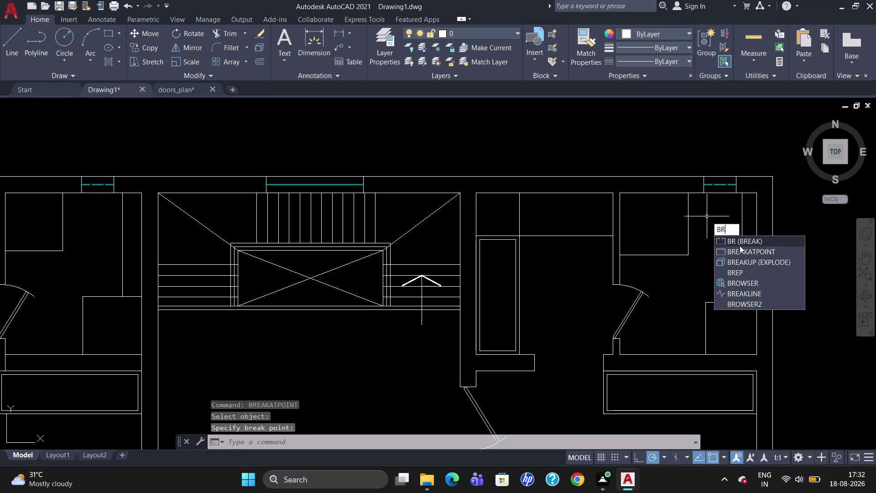
click(741, 248)
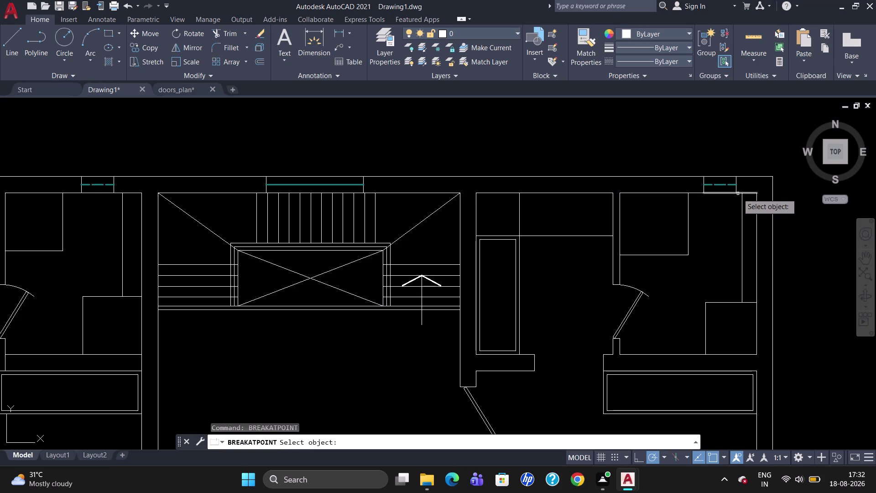
click(738, 194)
click(737, 193)
click(722, 192)
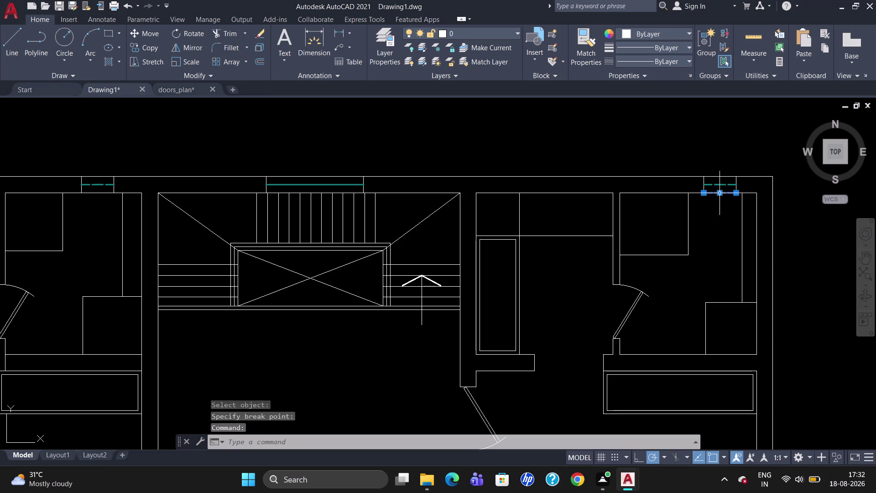
Delete the top-right window and wall piece, then undo the deletion.
click(721, 176)
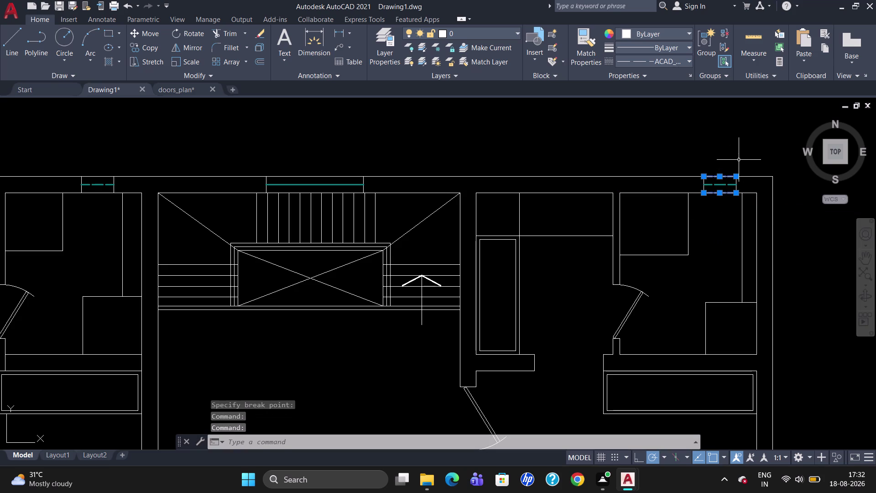
key(Delete)
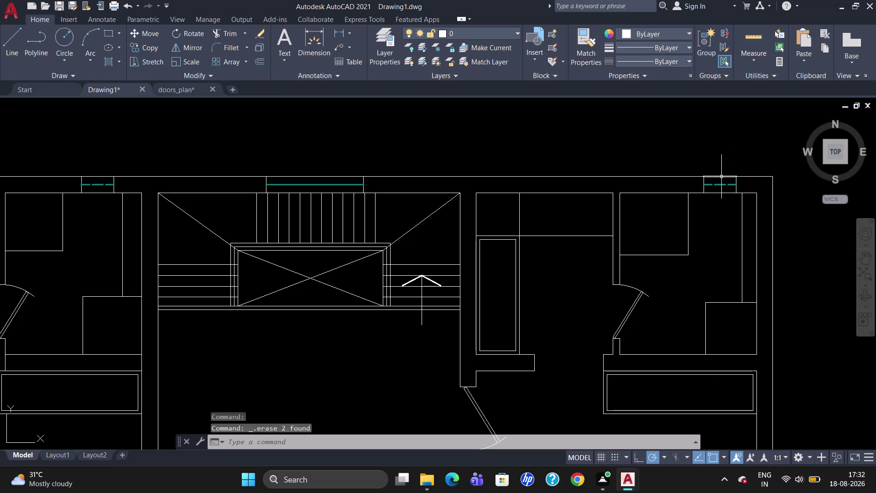
click(722, 177)
click(721, 193)
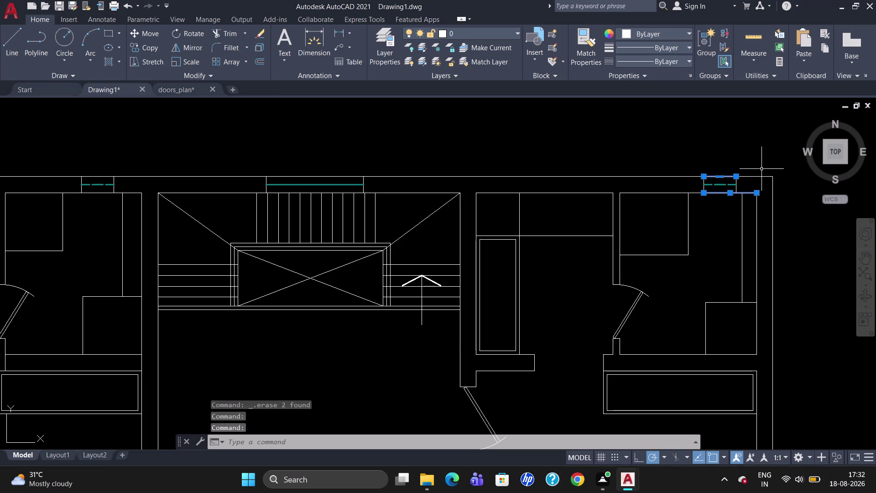
key(Escape)
key(u)
key(Return)
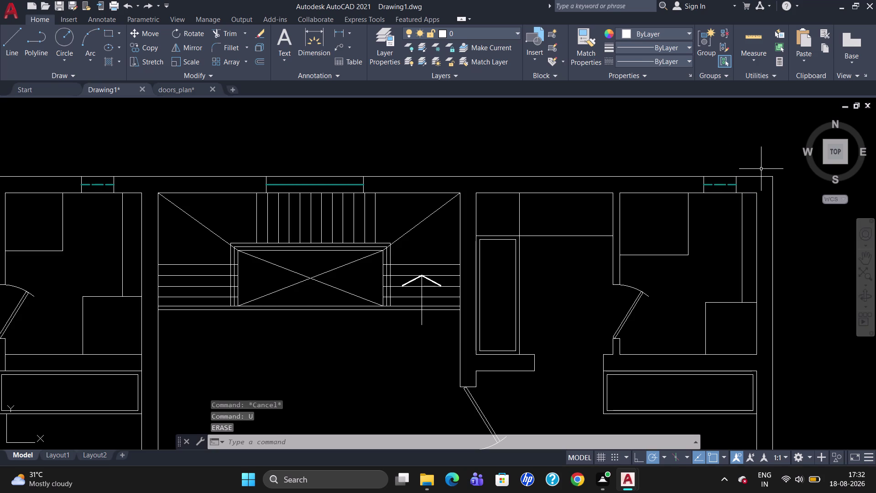
key(u)
key(Return)
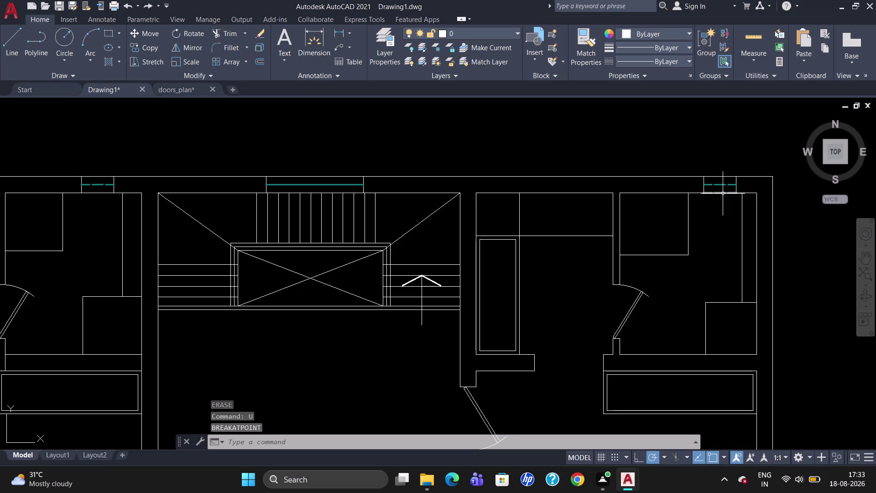
scroll(down, 3)
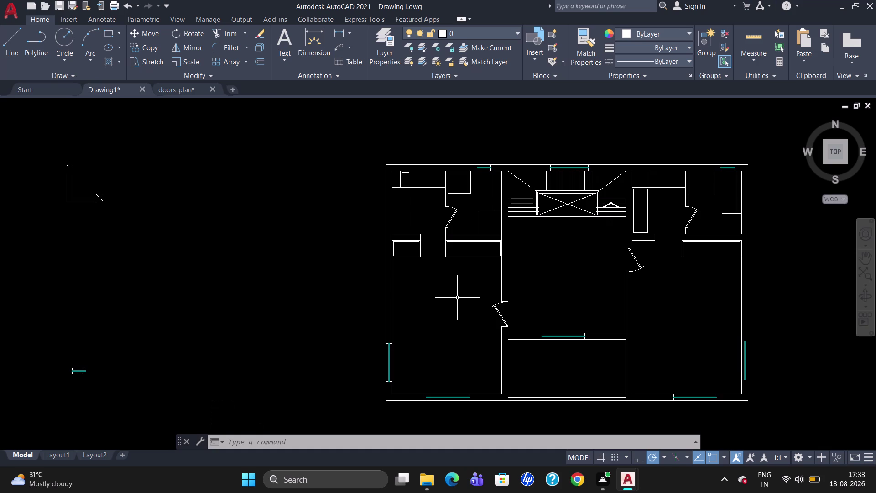
Erase the loose lower-left window symbol, then open and close the Insert Blocks palette.
drag(103, 415, 47, 371)
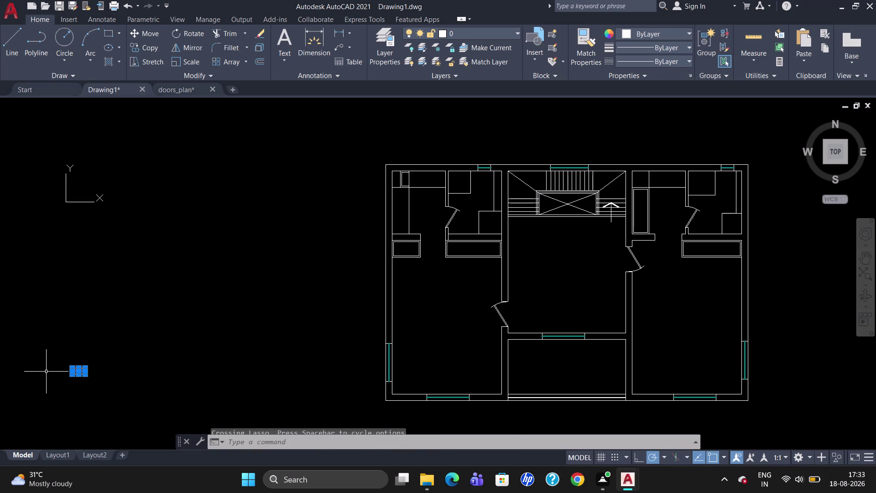
key(Delete)
key(i)
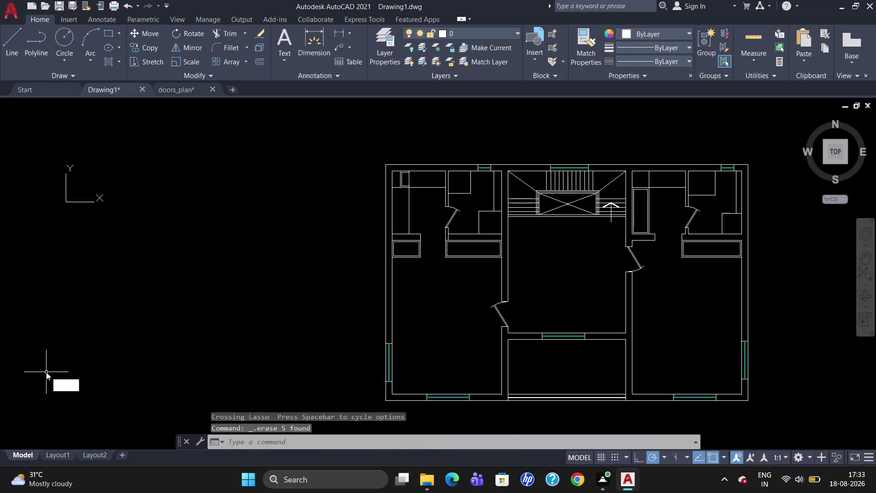
key(Return)
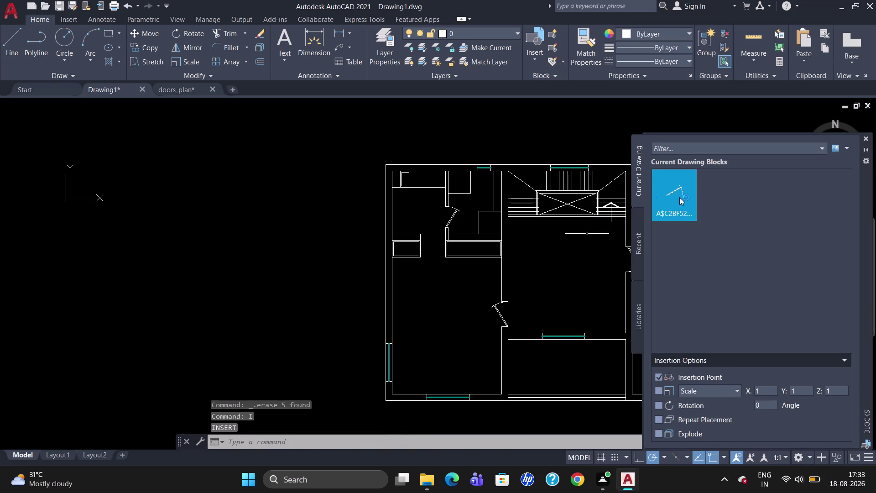
click(867, 137)
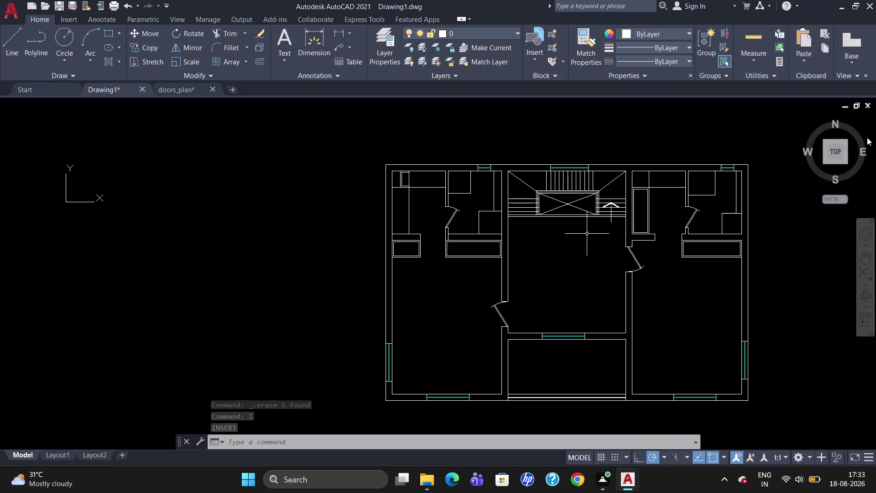